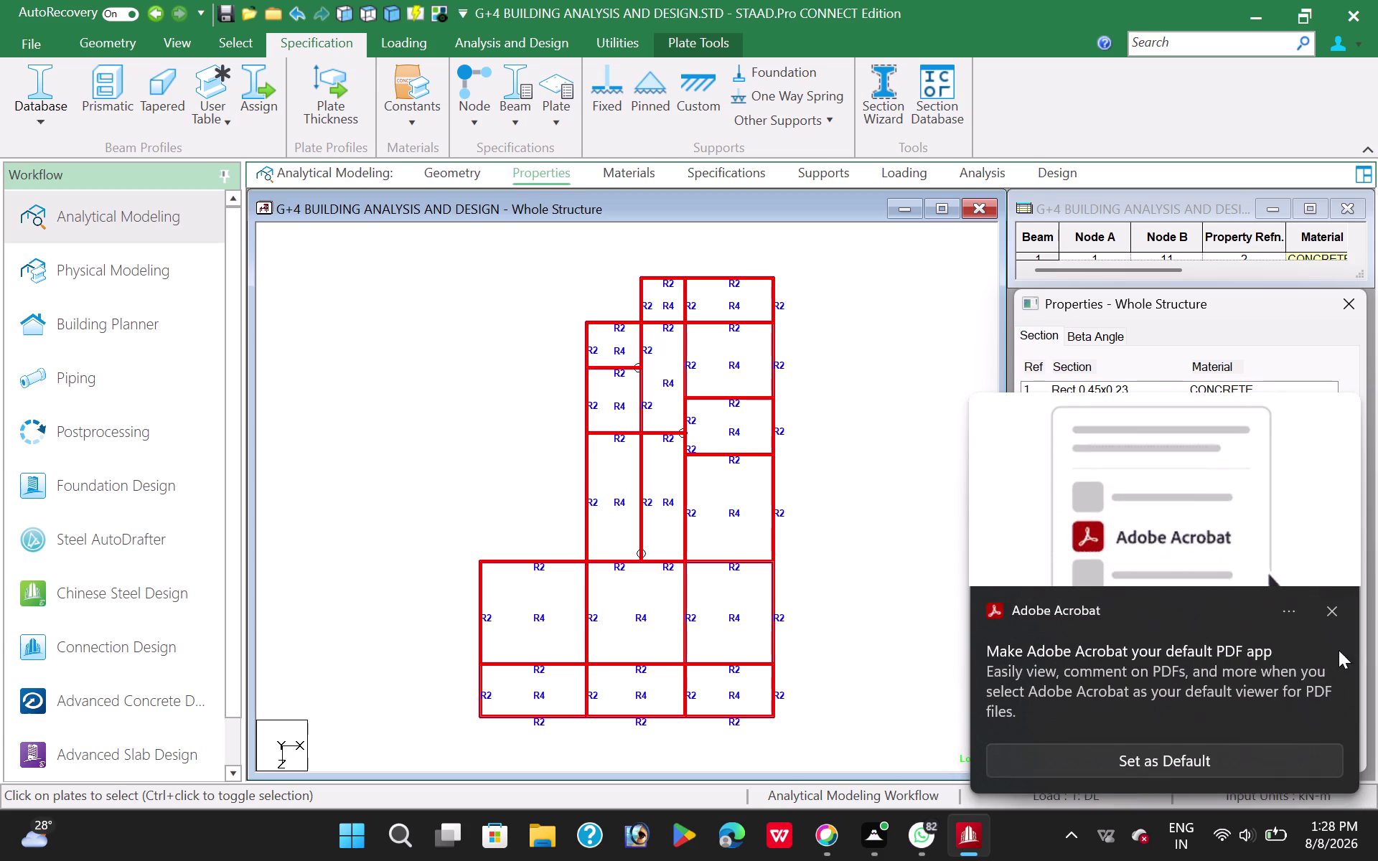
Assign the 0.15 concrete plate thickness to the selected plates 439 to 454.
click(1328, 613)
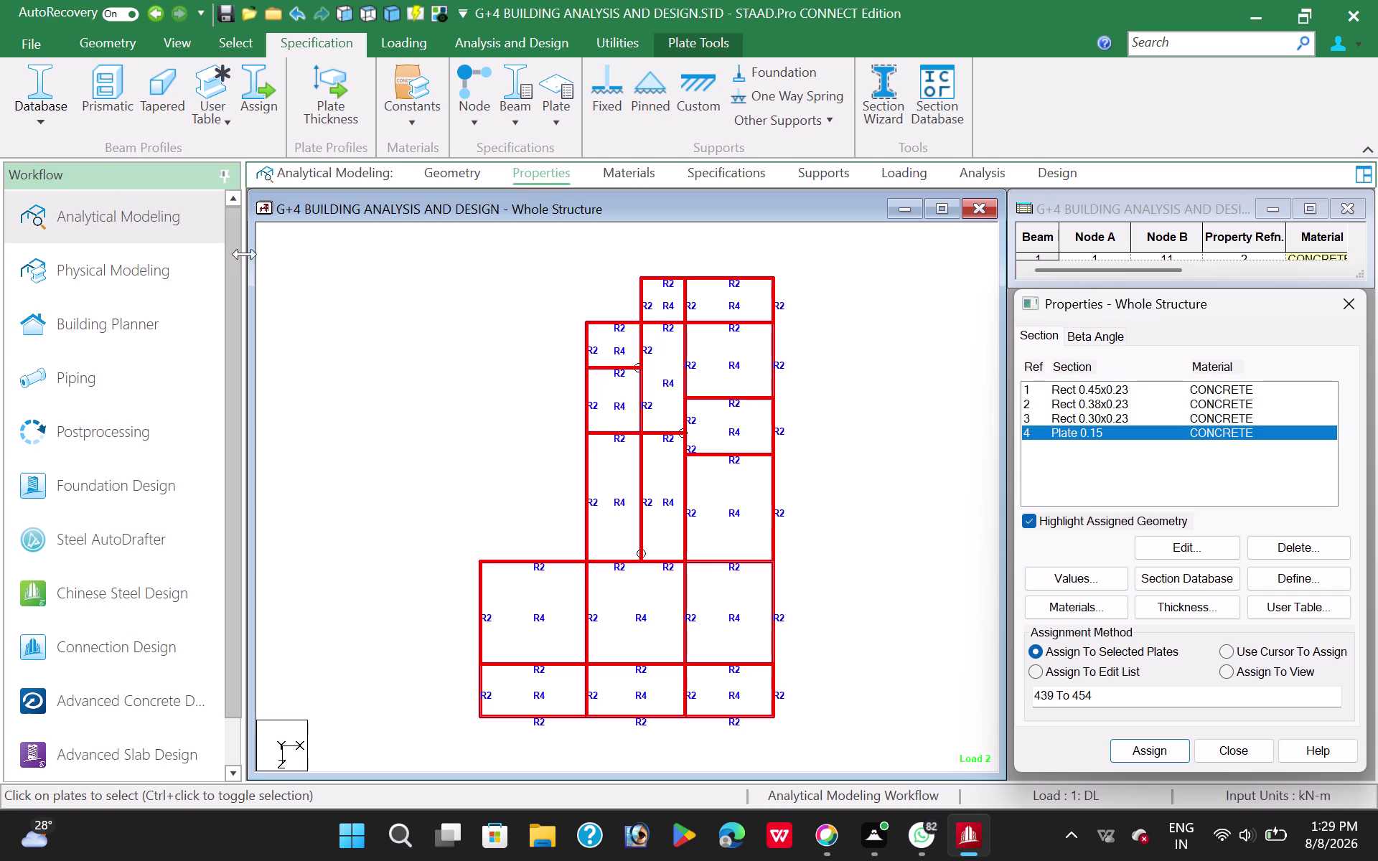
click(401, 279)
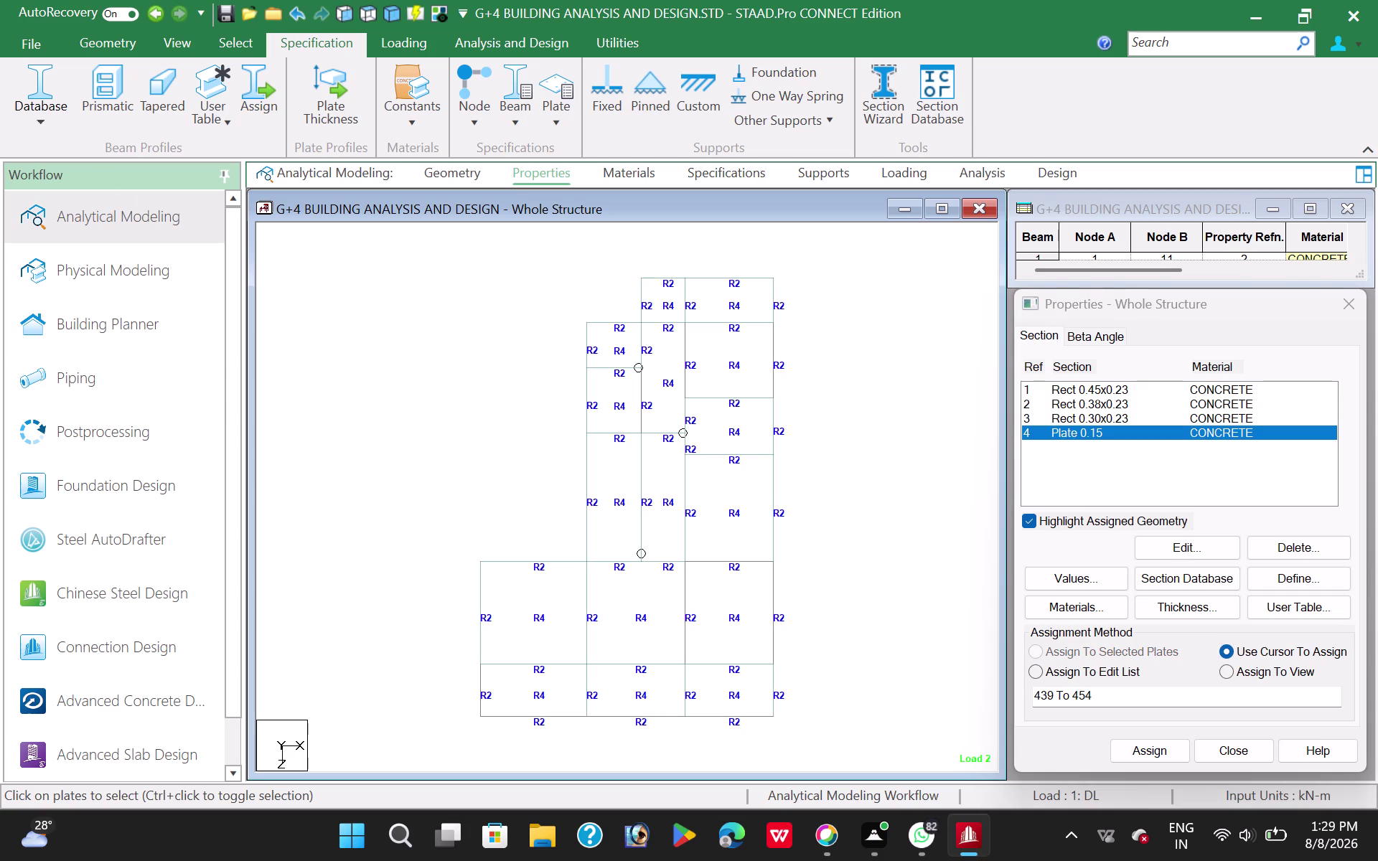
key(Escape)
drag(443, 330, 439, 337)
click(403, 343)
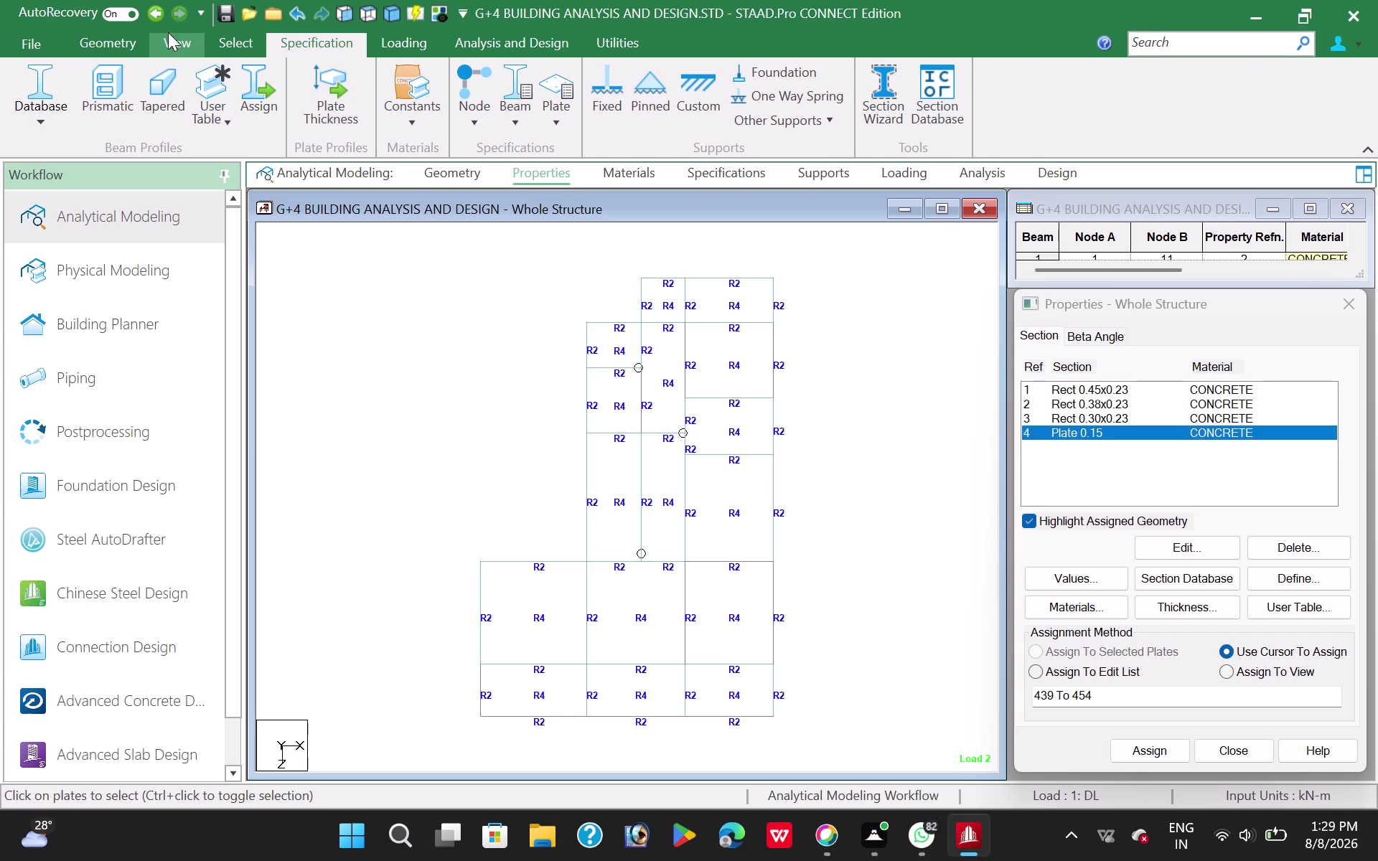
Show the structure in front and isometric views, then move to the Geometry page.
click(171, 35)
click(437, 104)
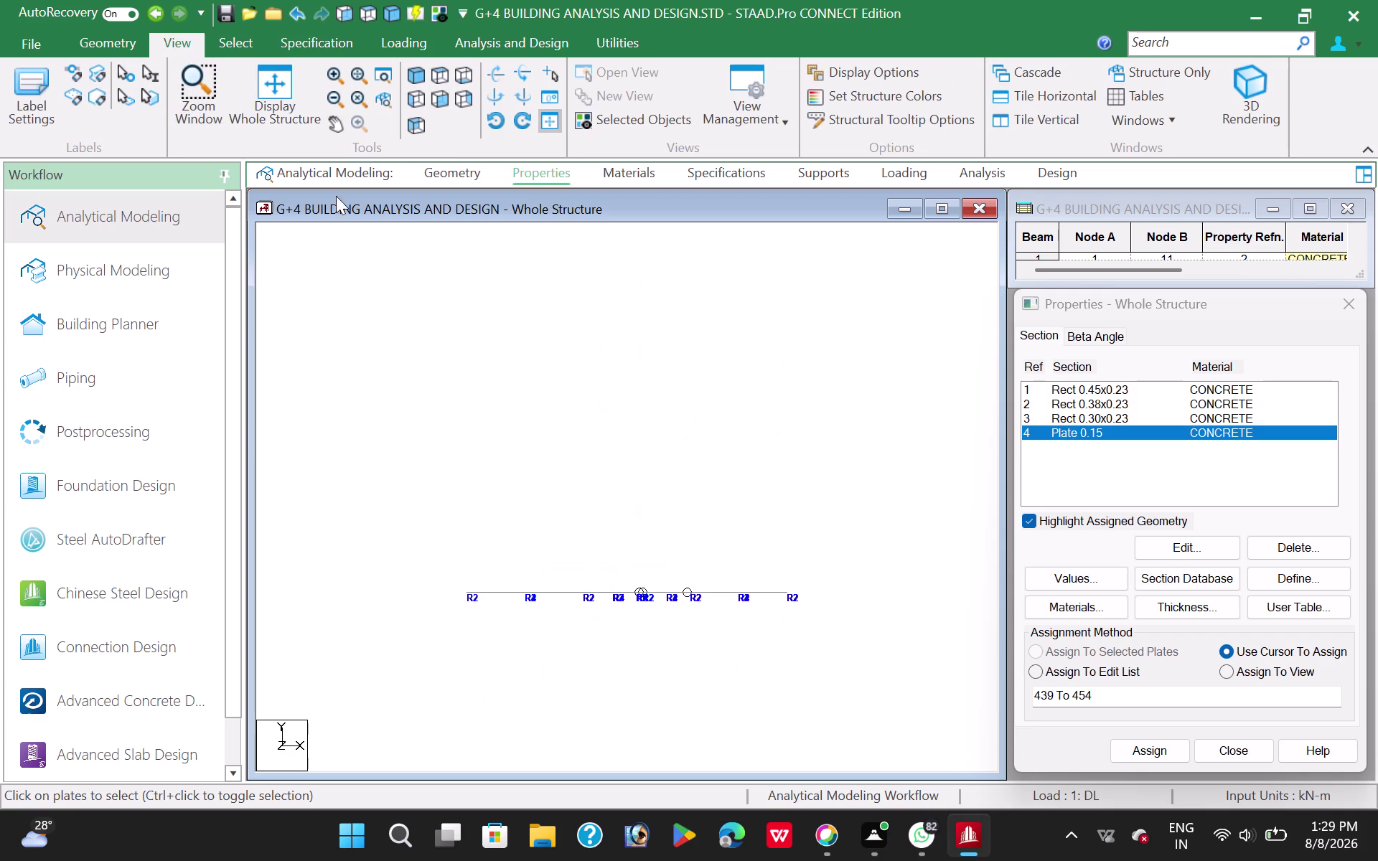
click(285, 78)
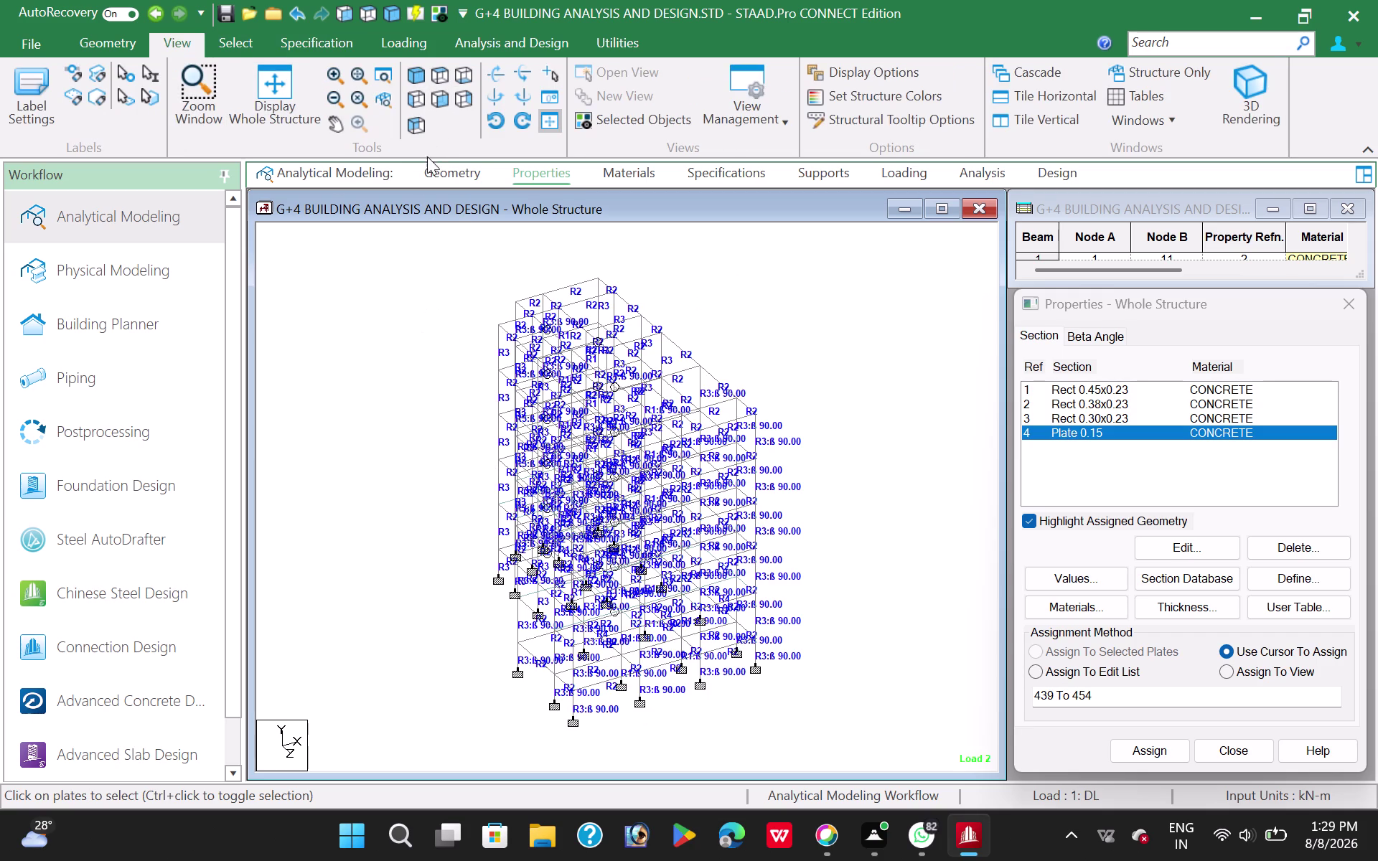
click(446, 173)
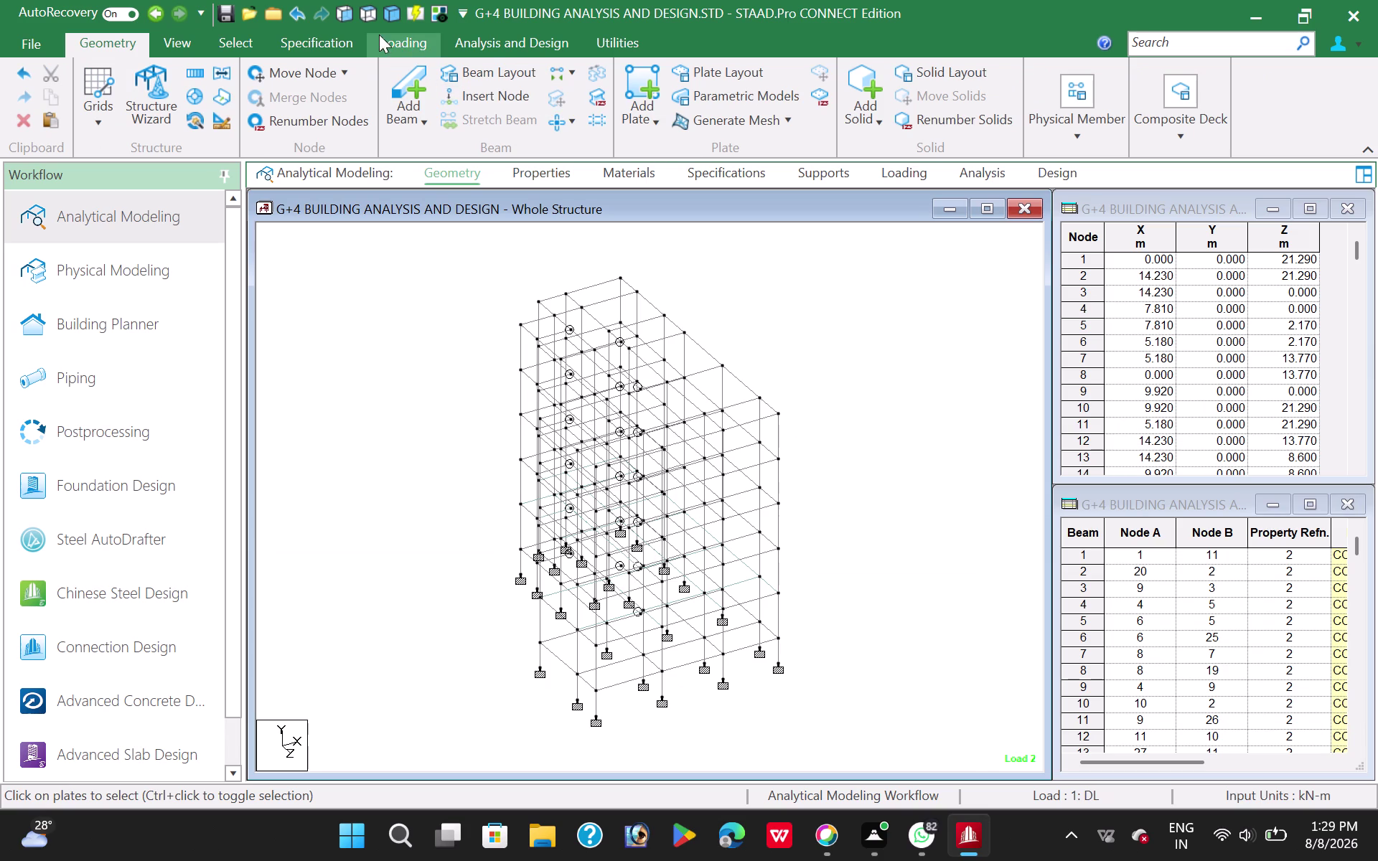
Select one floor's beams in front elevation and view only them from the top.
click(343, 14)
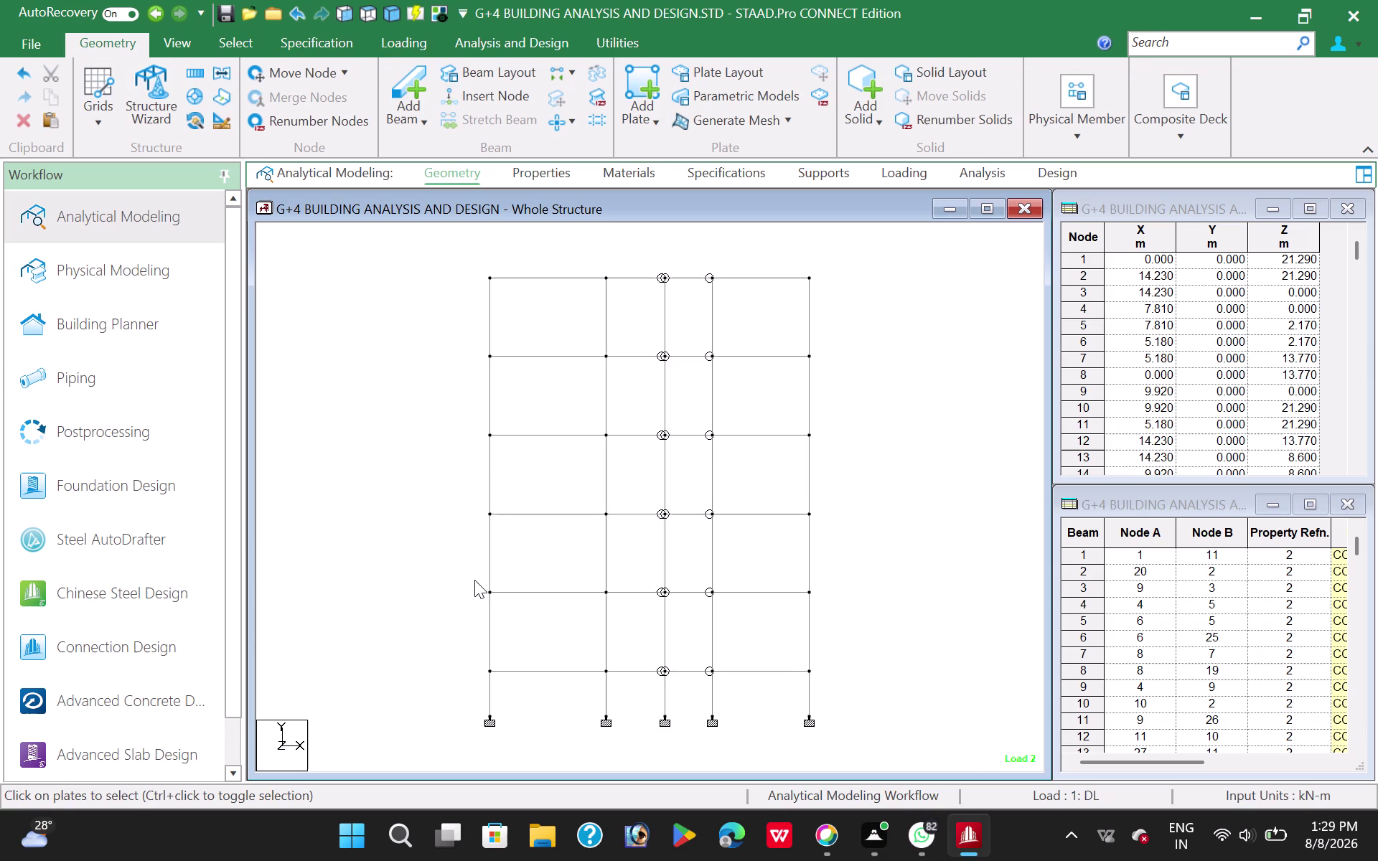
drag(466, 504, 850, 535)
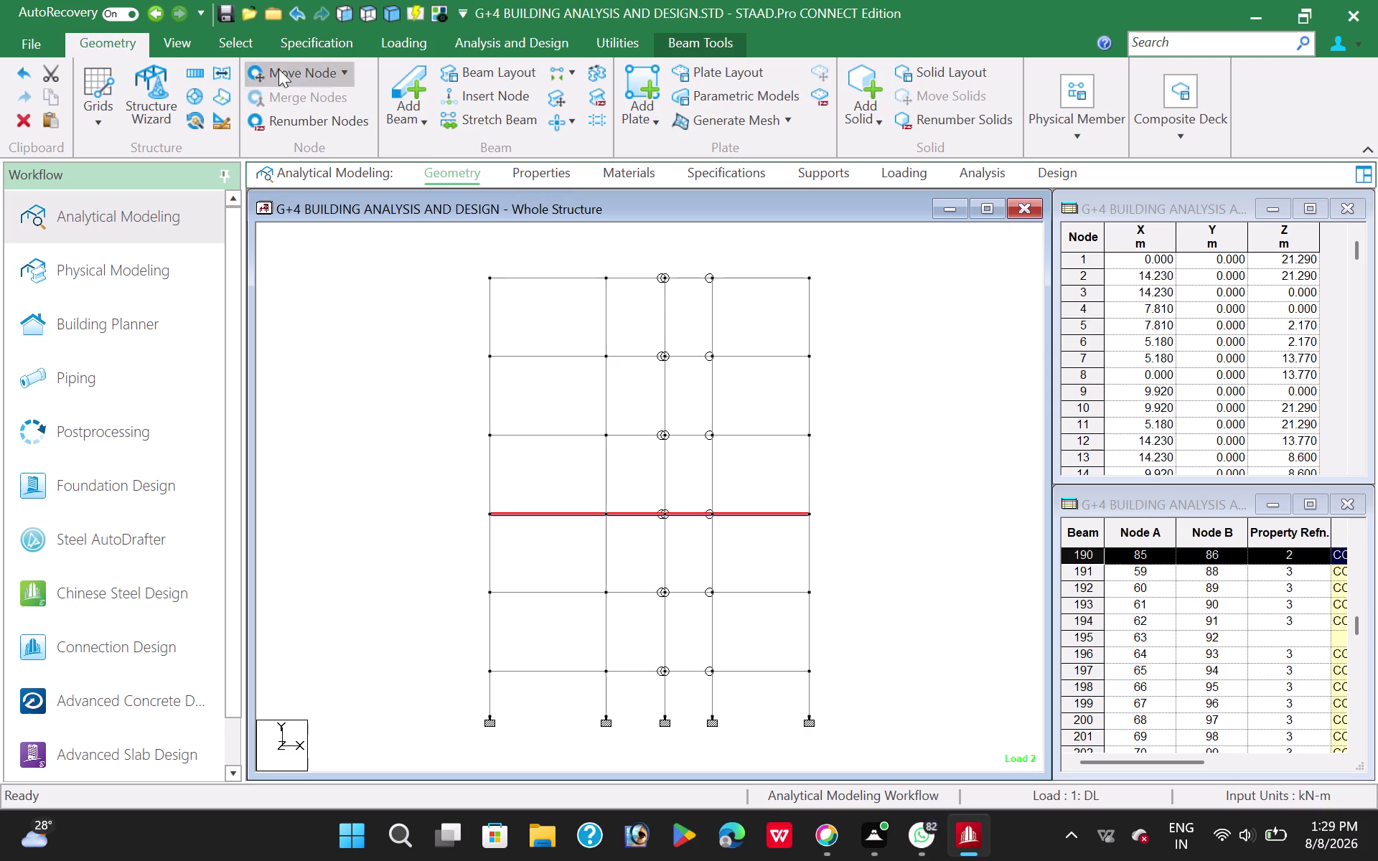
click(187, 42)
click(640, 118)
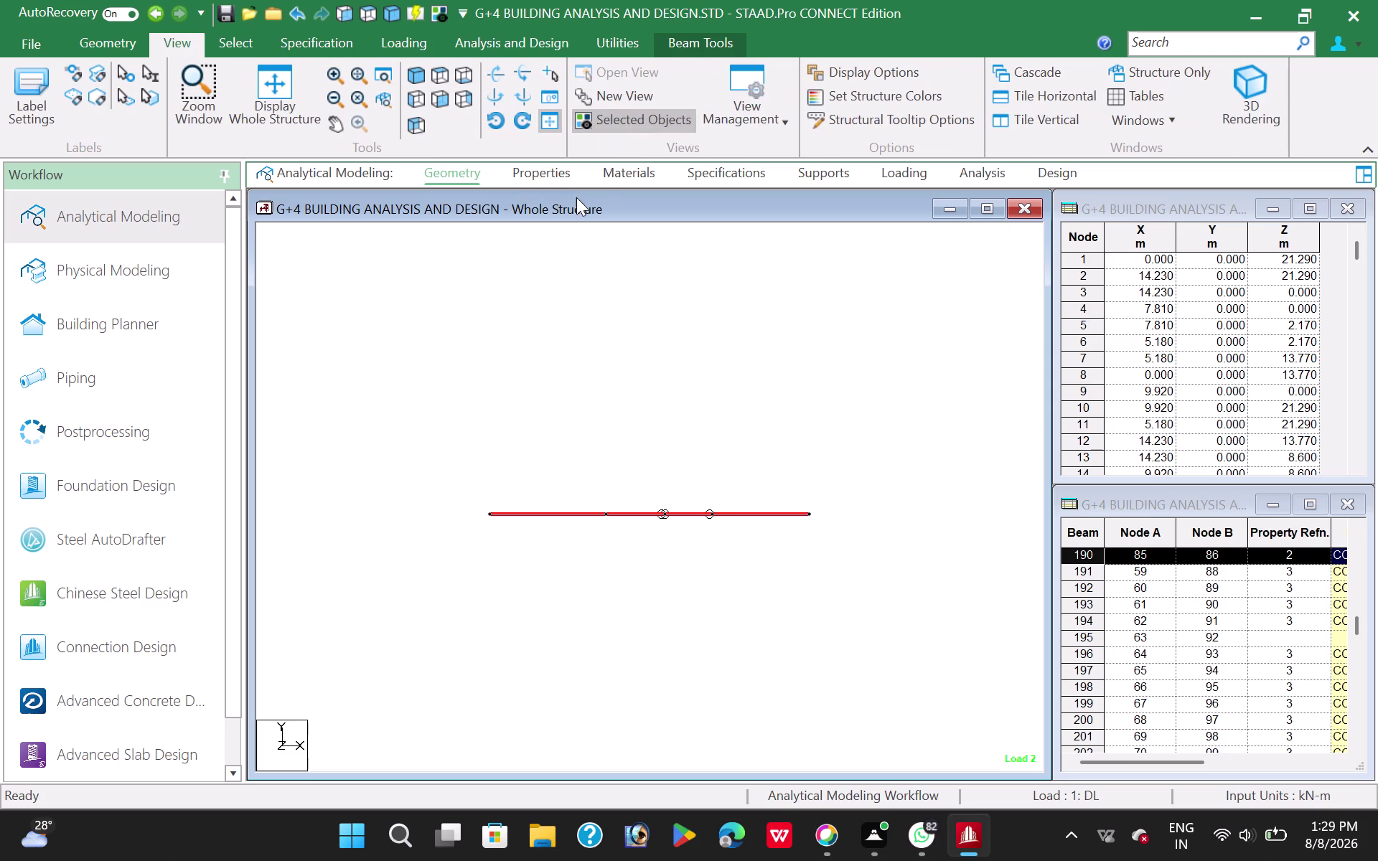
click(436, 71)
click(411, 380)
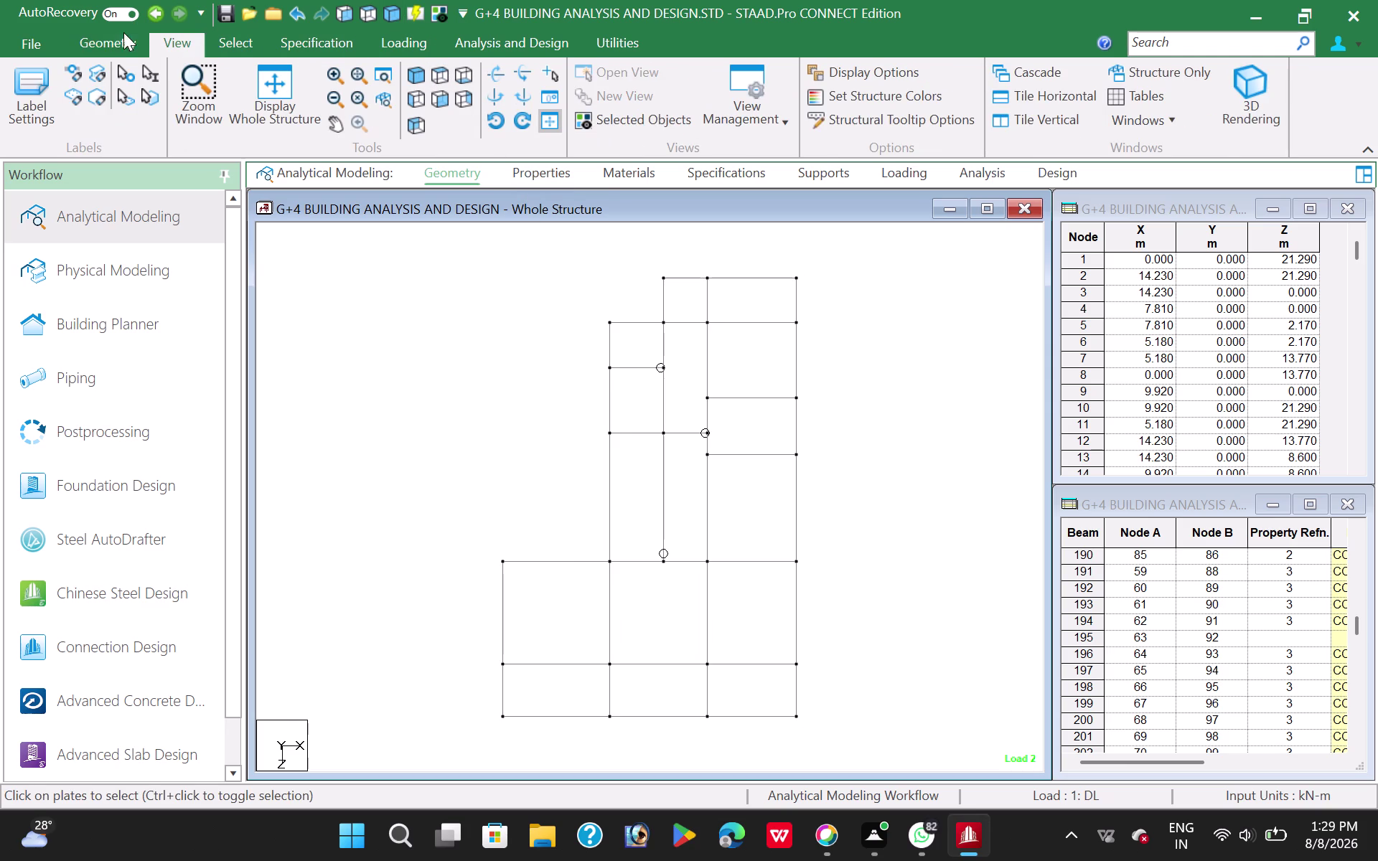
click(103, 36)
click(654, 73)
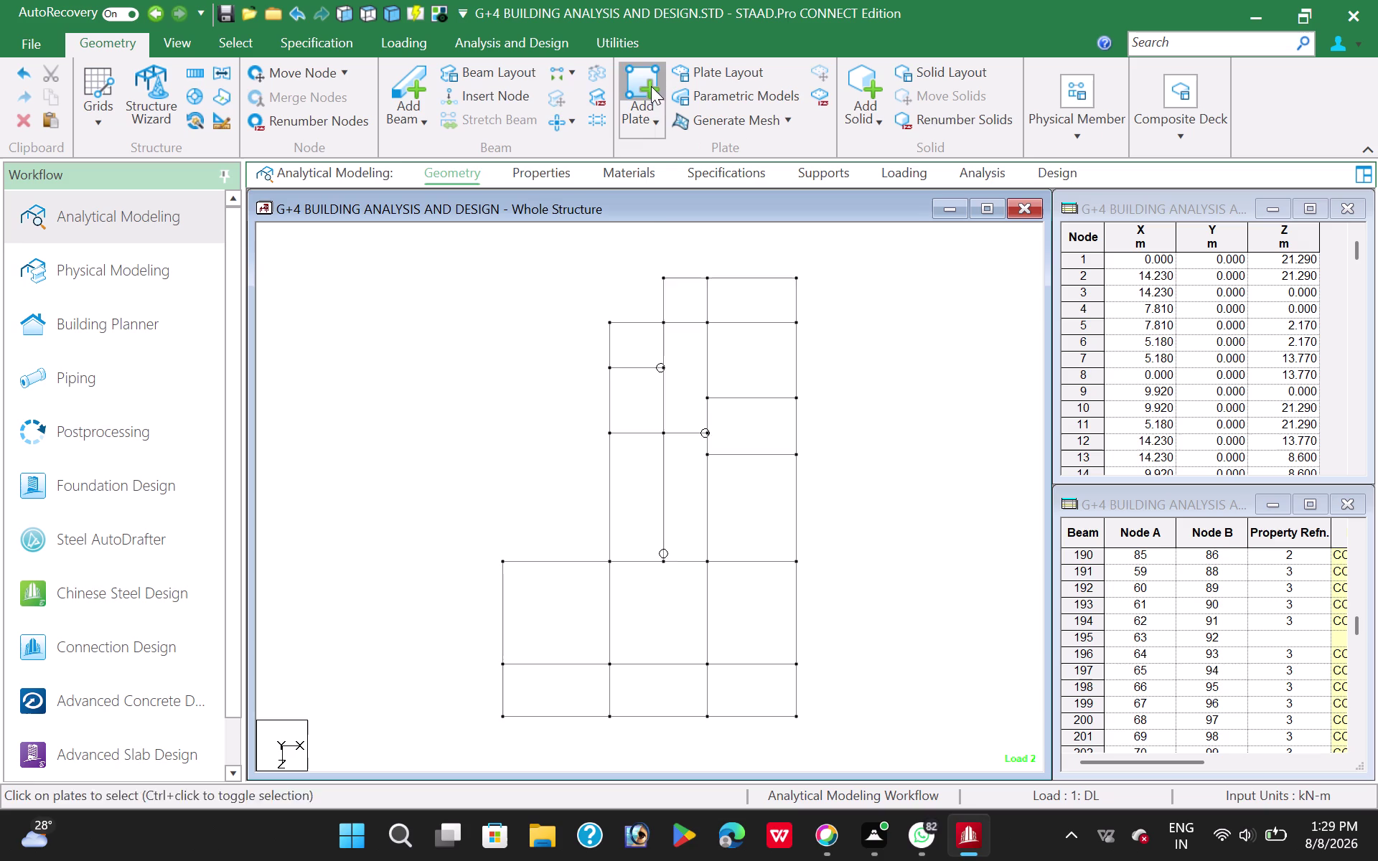
Add slab plates across the three bottom-row bays of the floor plan.
click(609, 716)
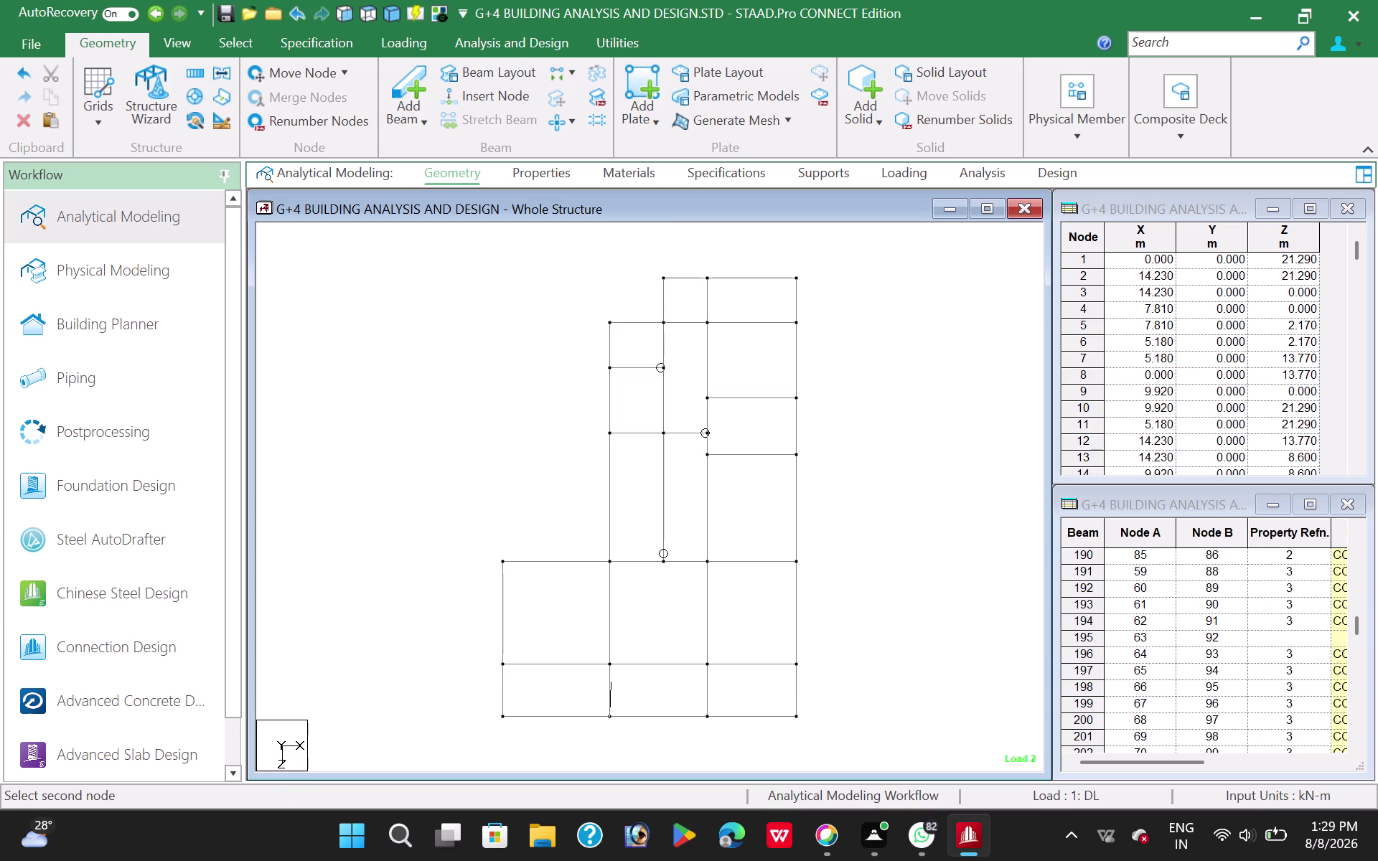
click(611, 663)
click(502, 664)
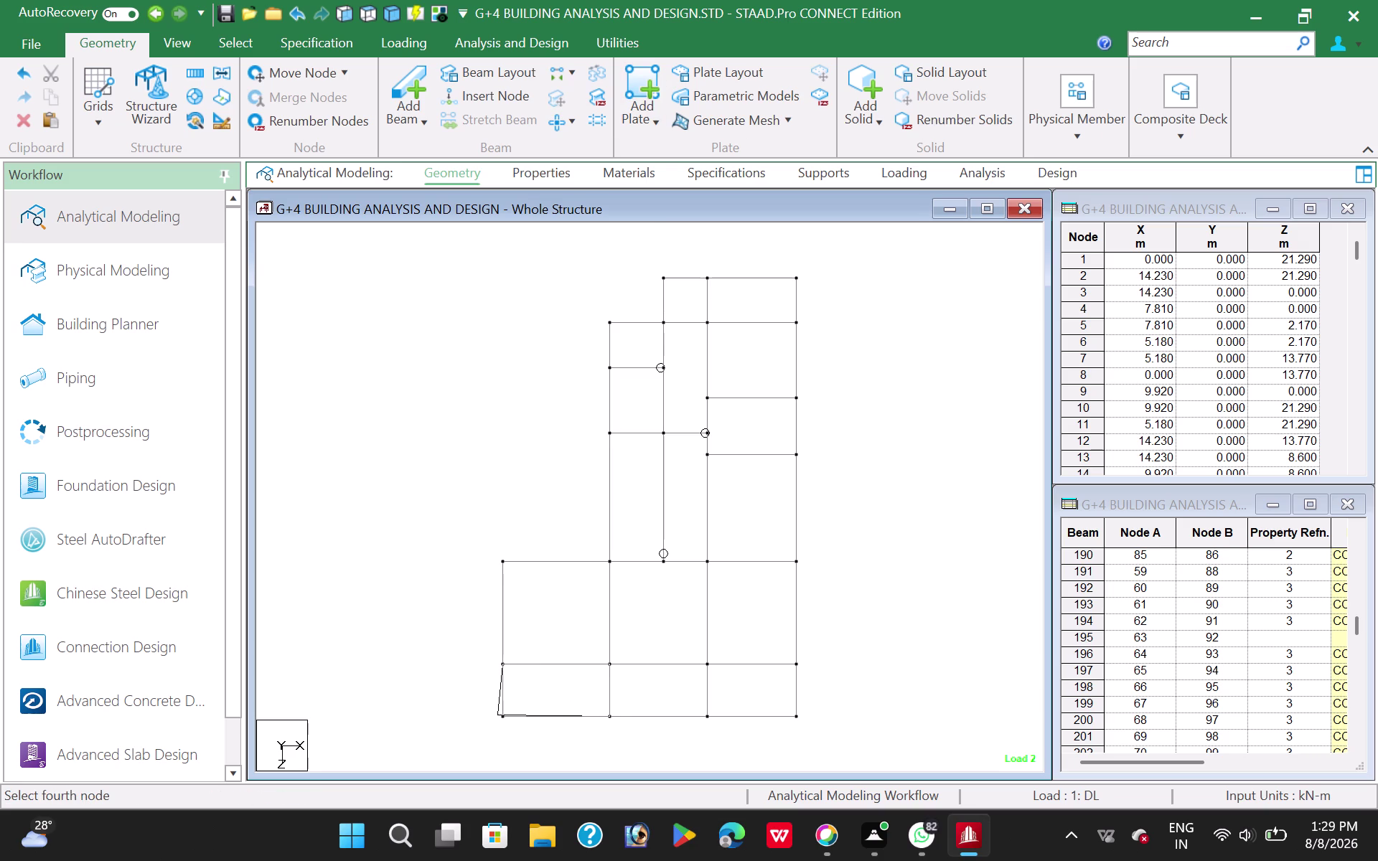
click(502, 718)
click(707, 717)
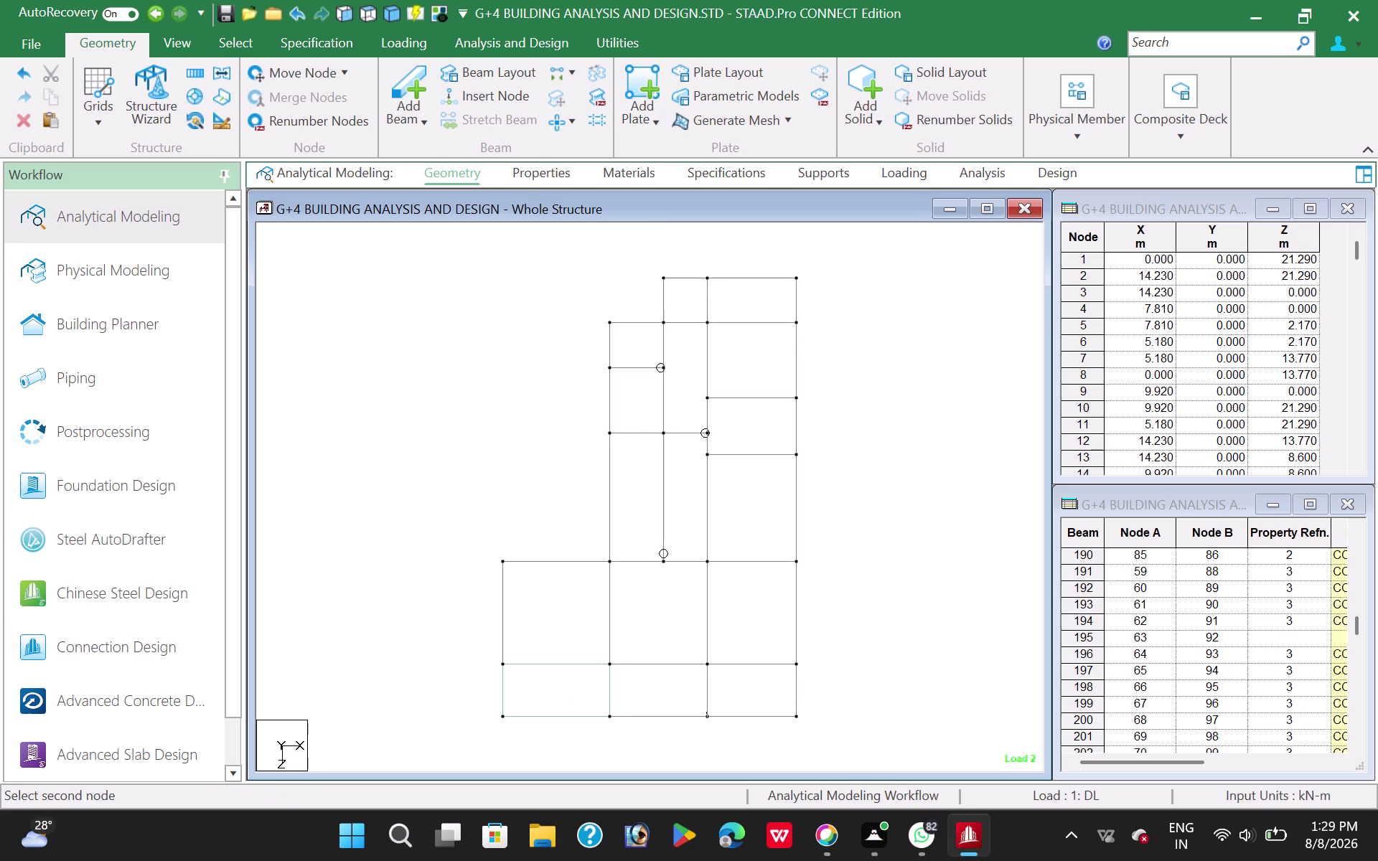
click(708, 664)
click(611, 664)
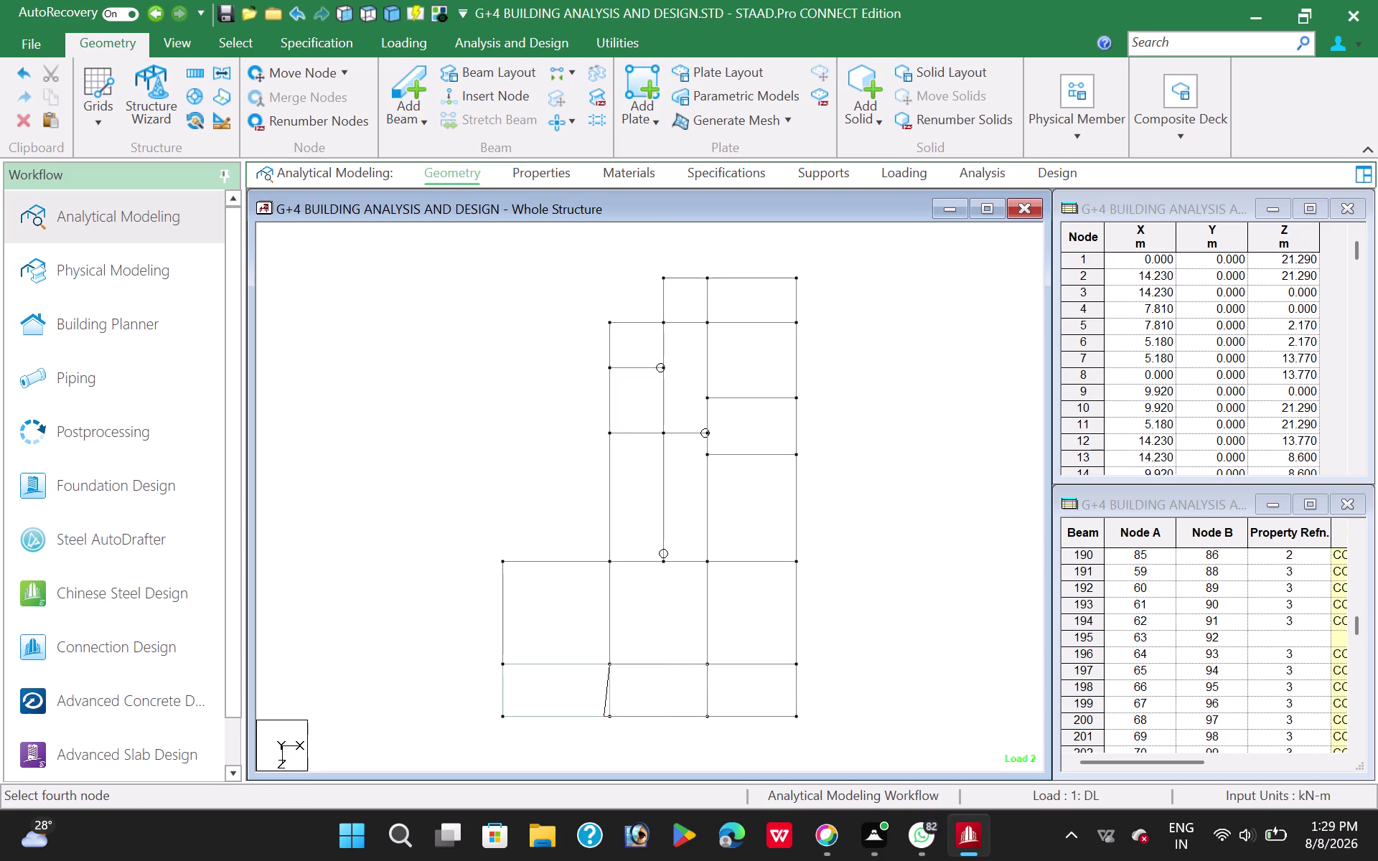
click(612, 717)
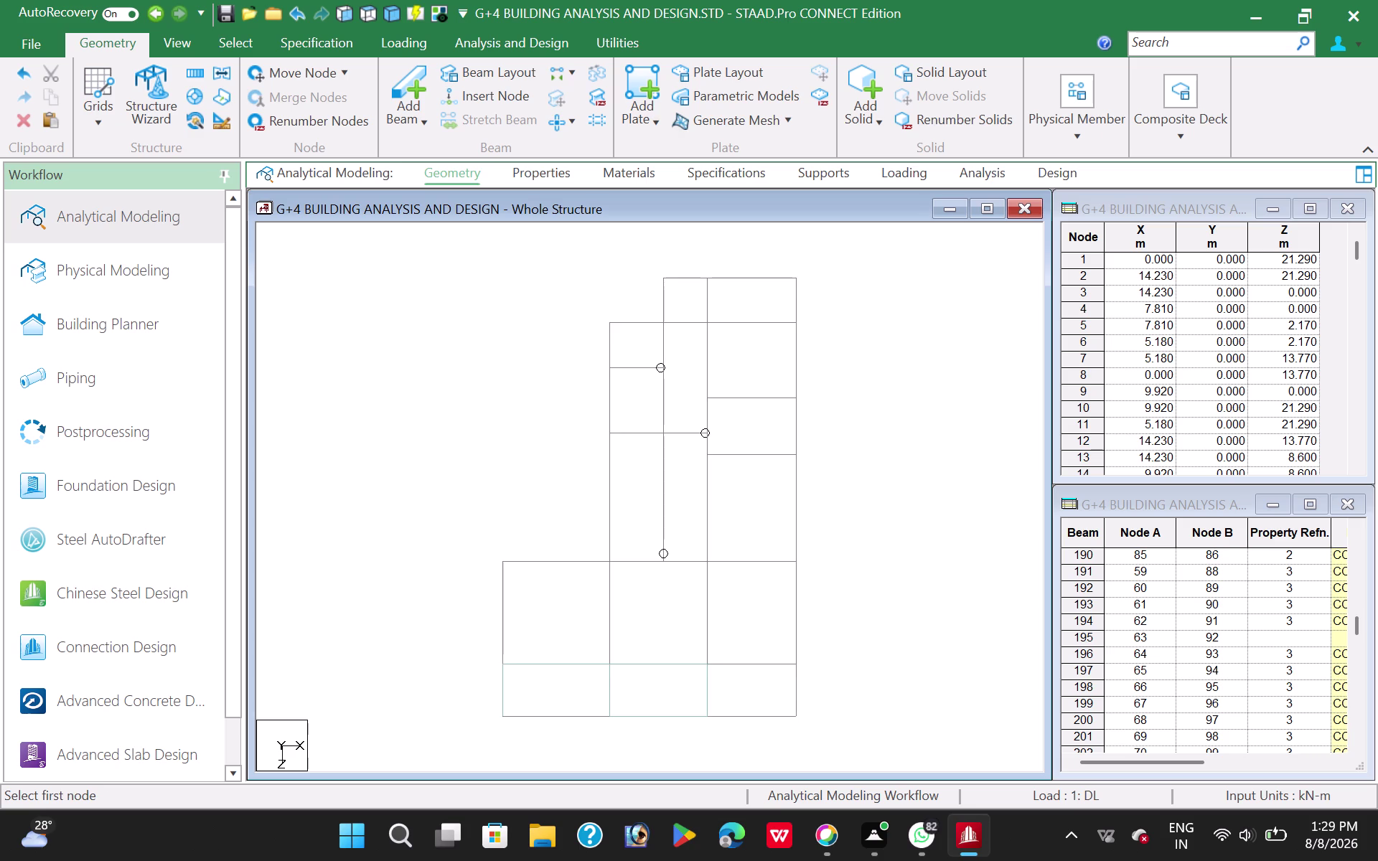
click(789, 716)
click(796, 717)
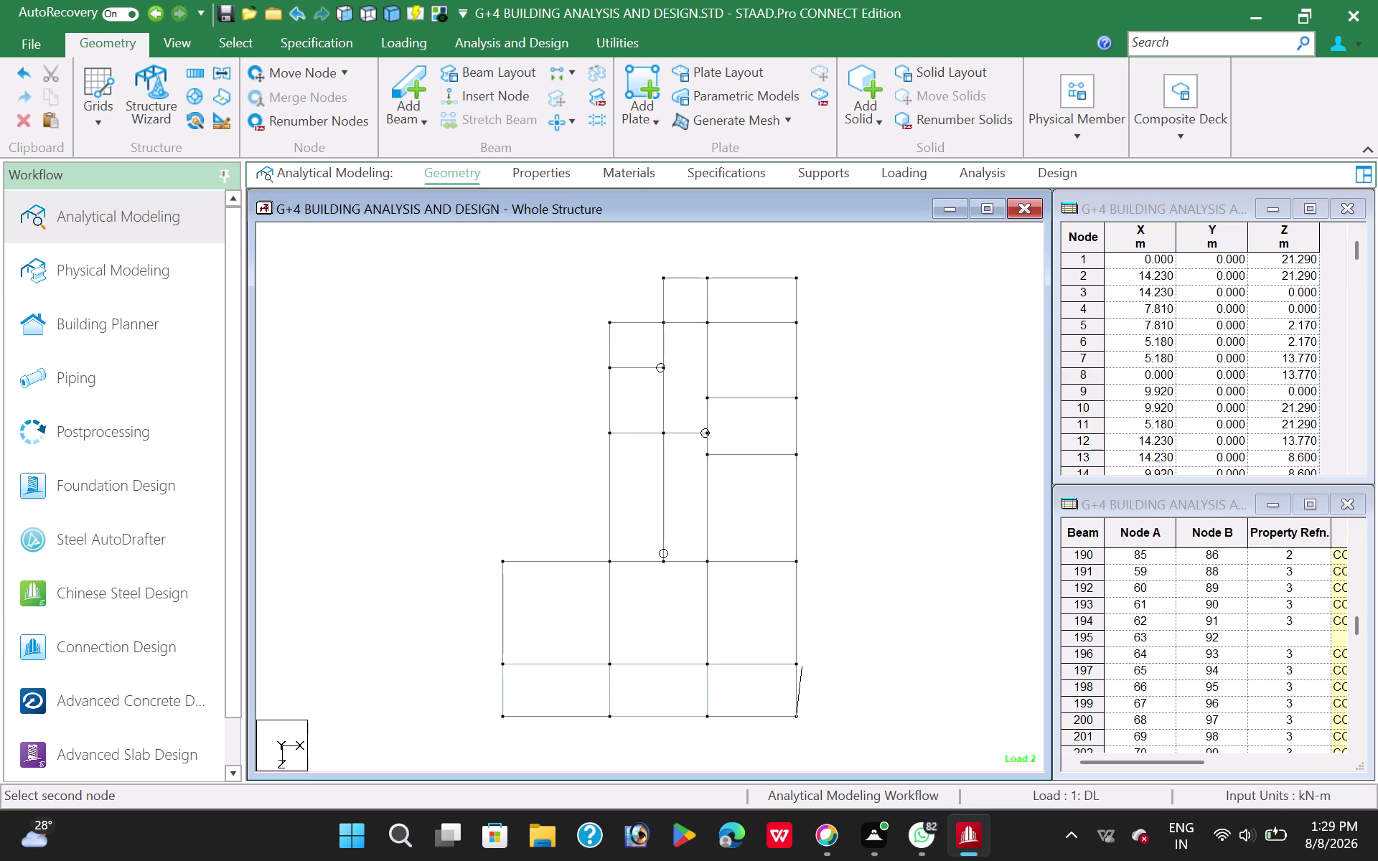
click(796, 666)
click(706, 666)
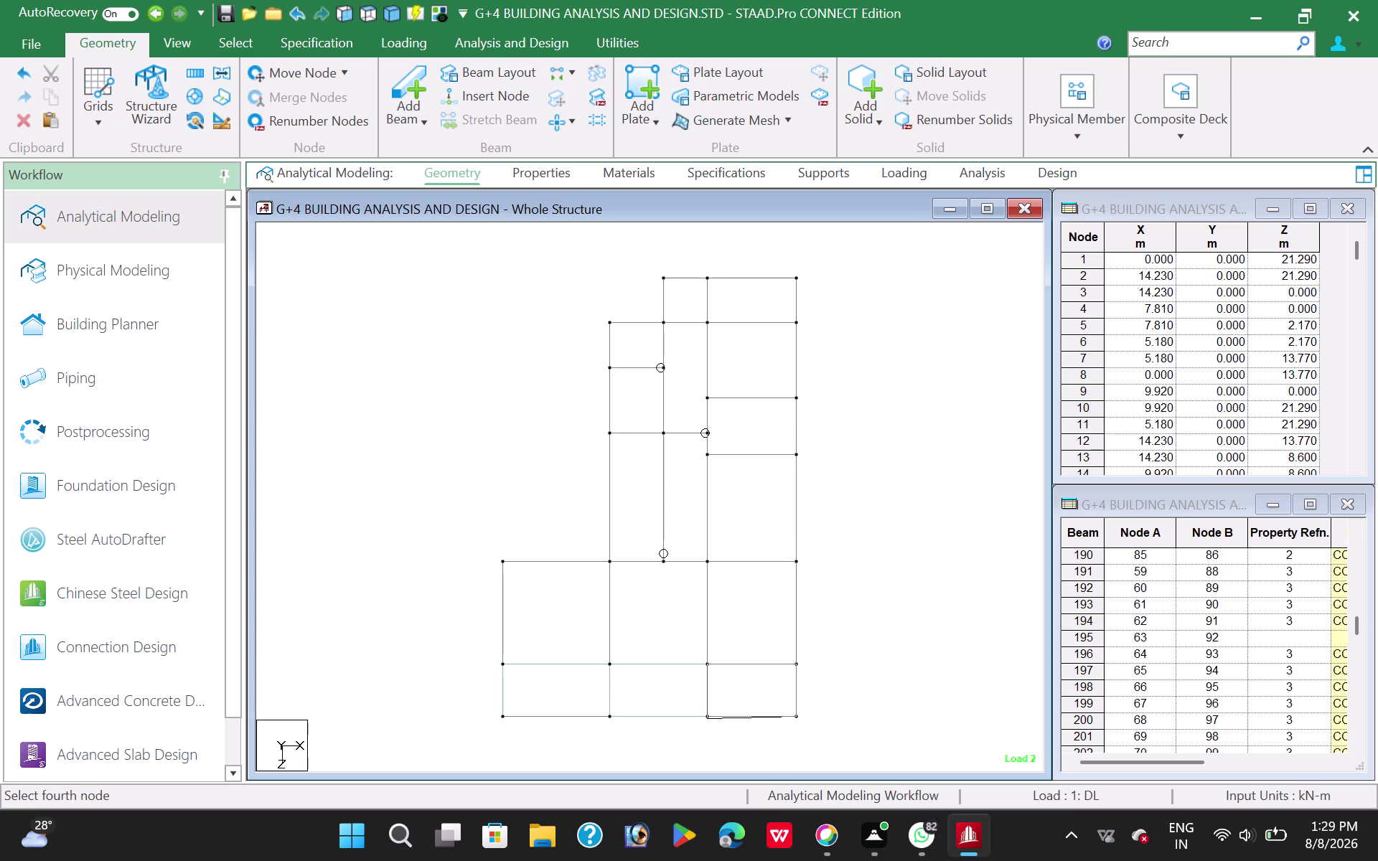
click(707, 720)
Add plates in the right, middle and left bays of the second row.
click(796, 664)
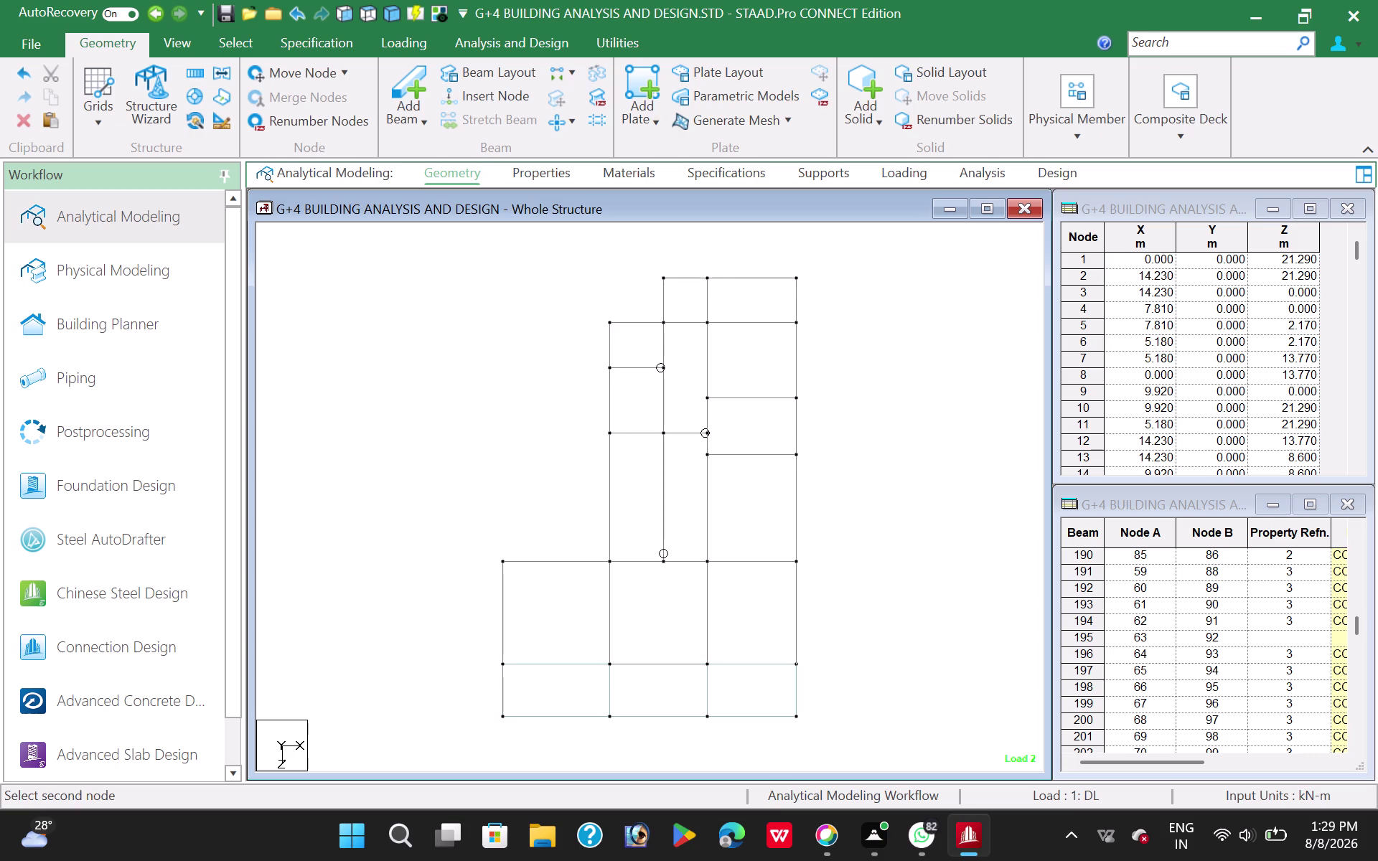
click(796, 557)
click(706, 562)
click(708, 664)
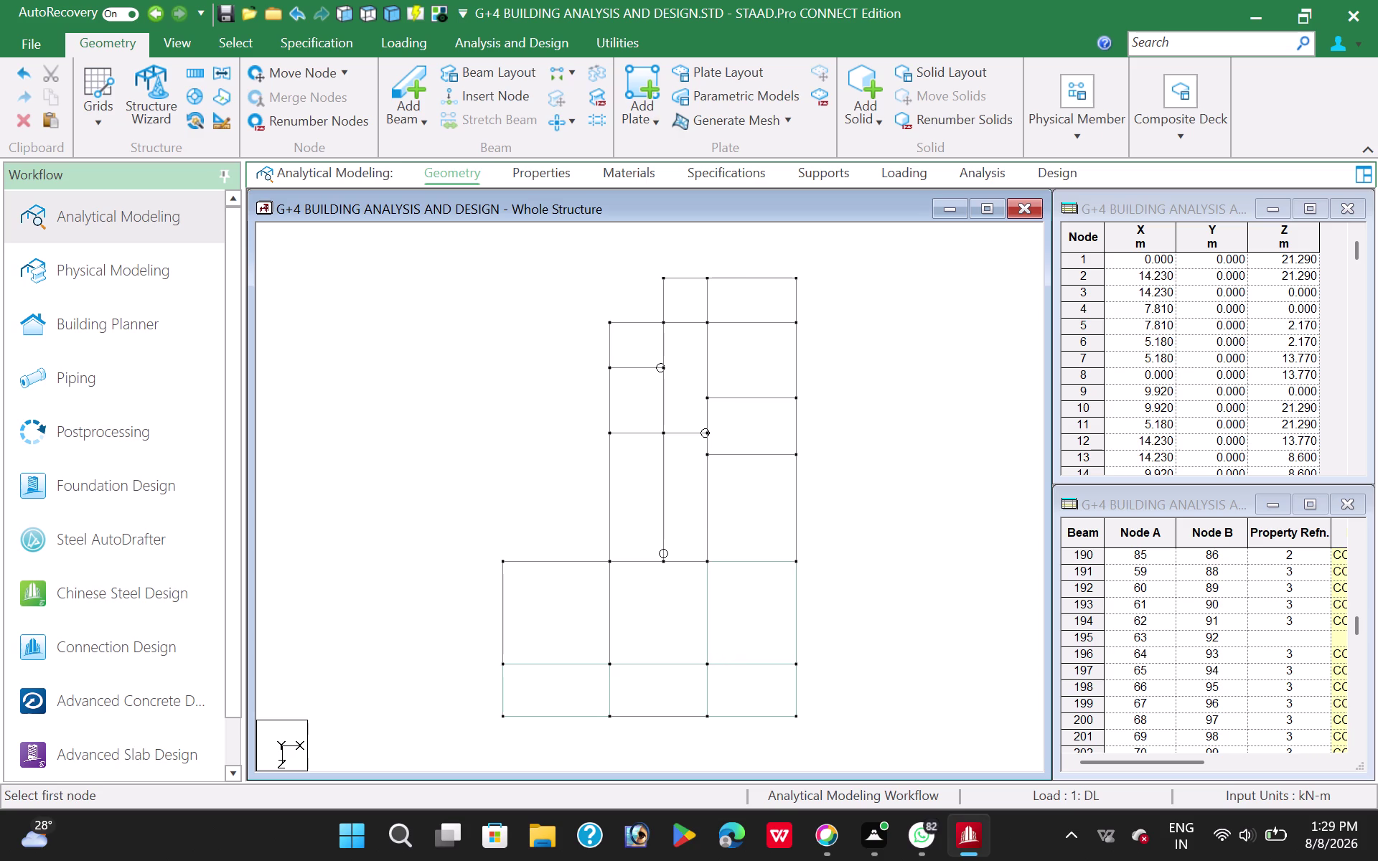
click(703, 562)
click(609, 563)
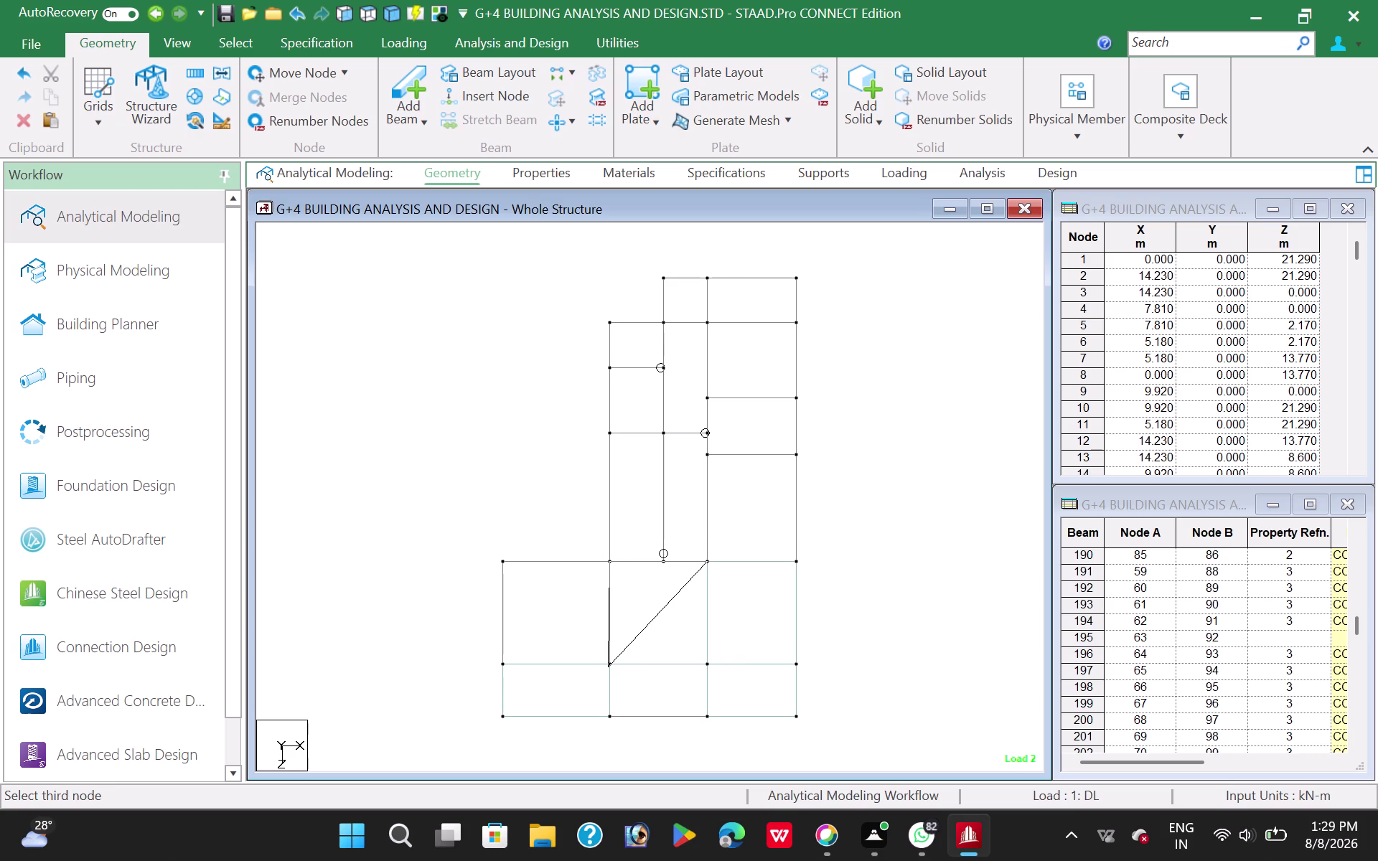
click(608, 664)
click(705, 663)
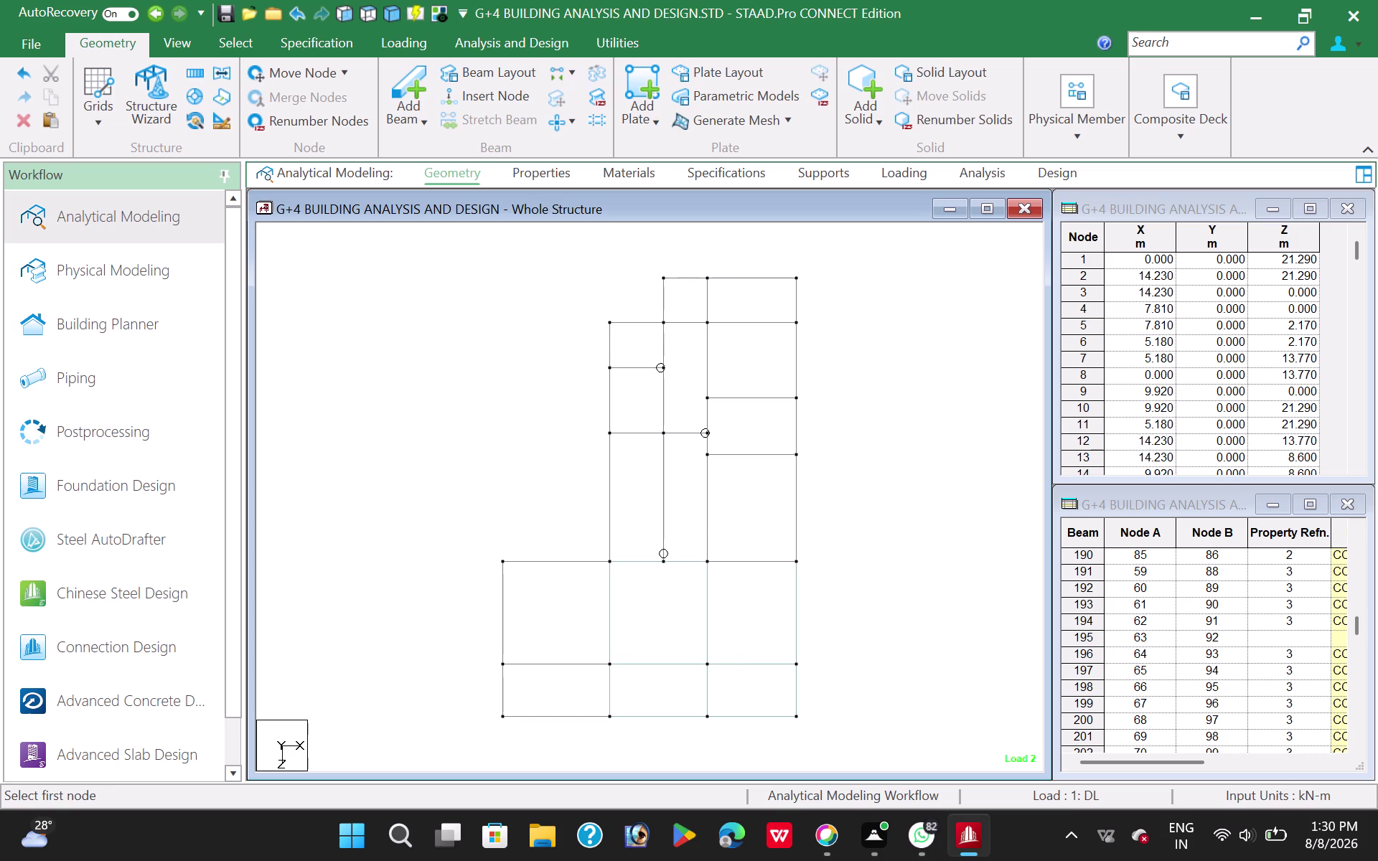
click(610, 560)
click(500, 558)
click(502, 664)
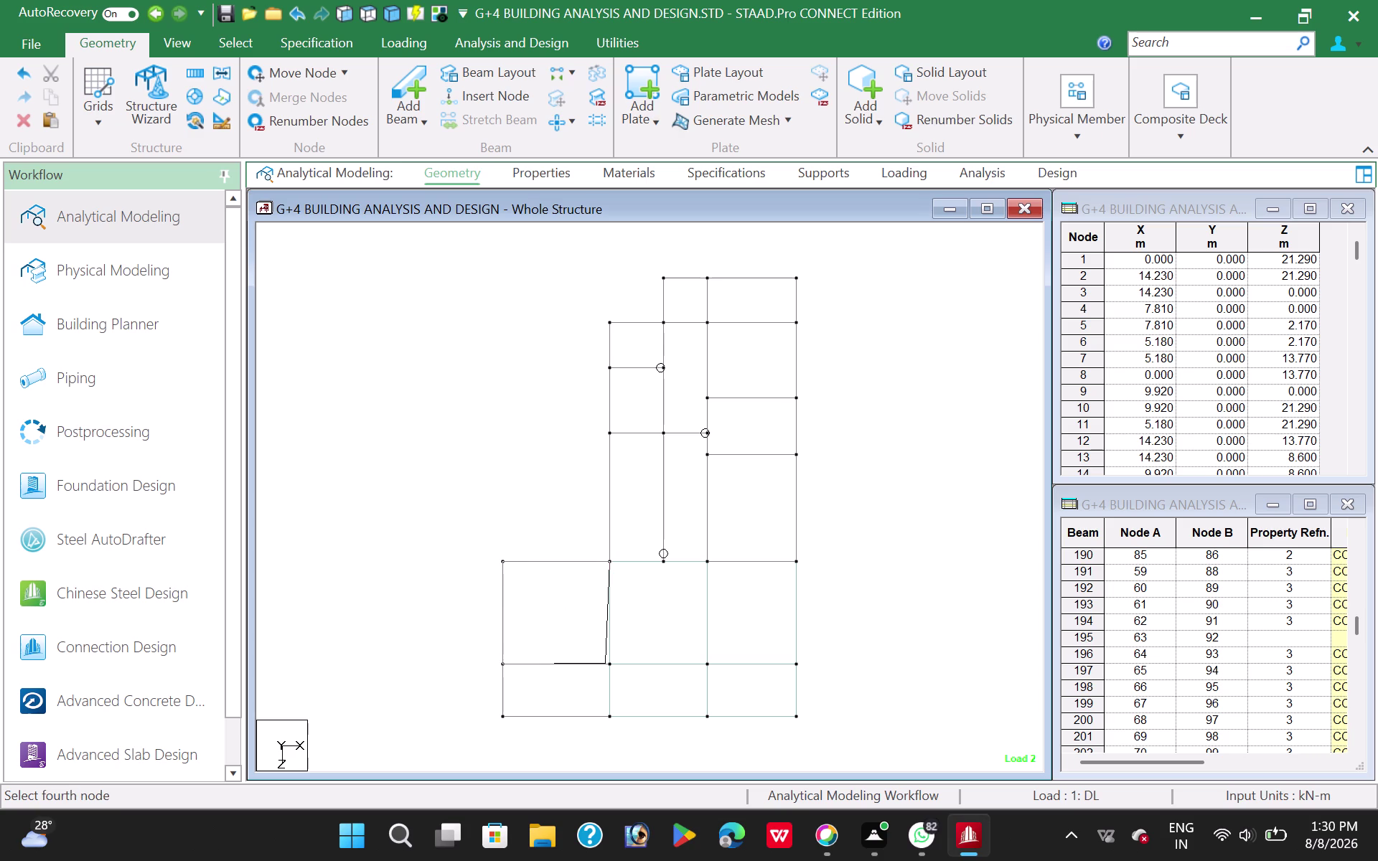
click(609, 664)
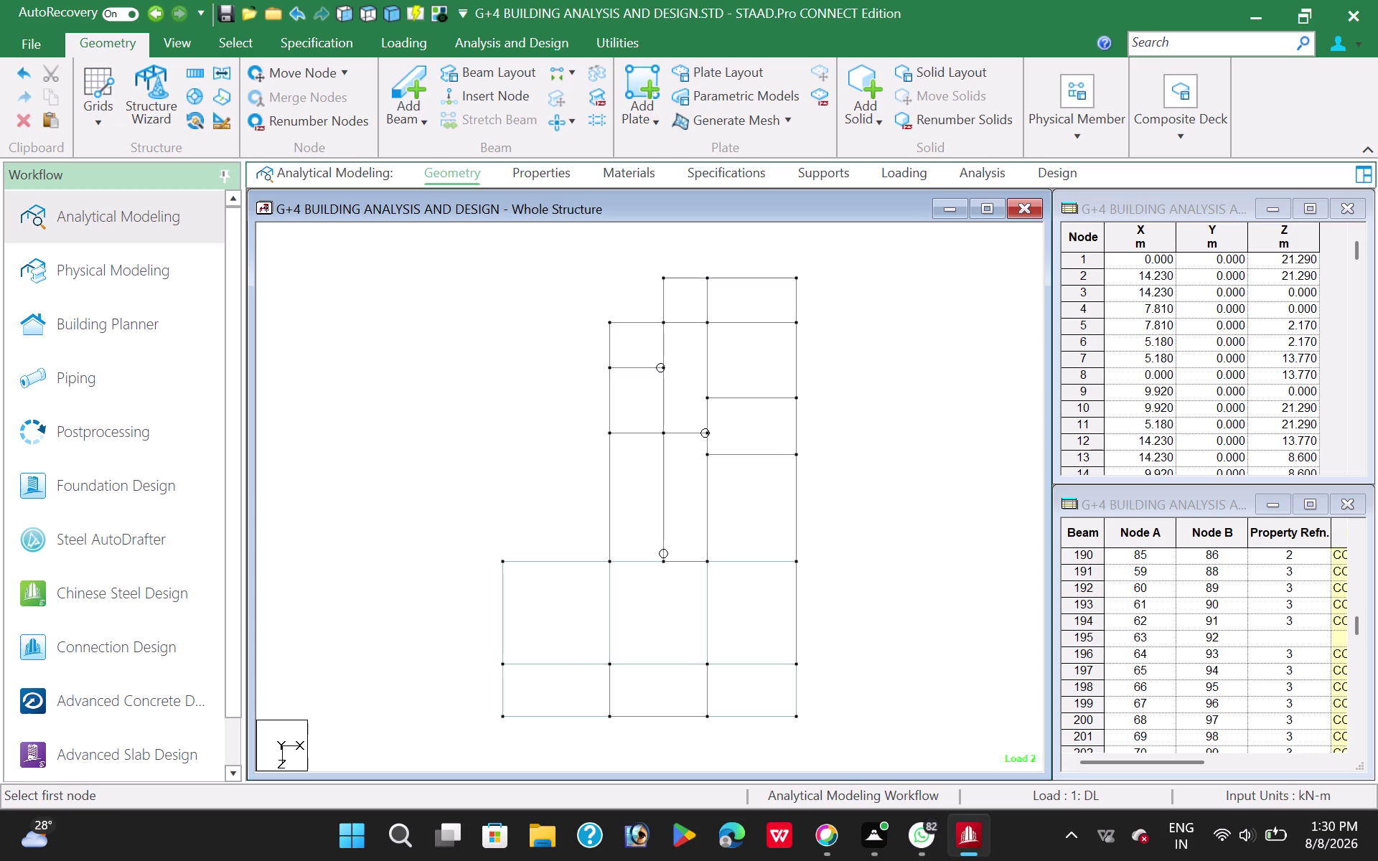
Add plates in the central narrow bay, the next central bay and the right-side bay.
click(664, 563)
click(664, 432)
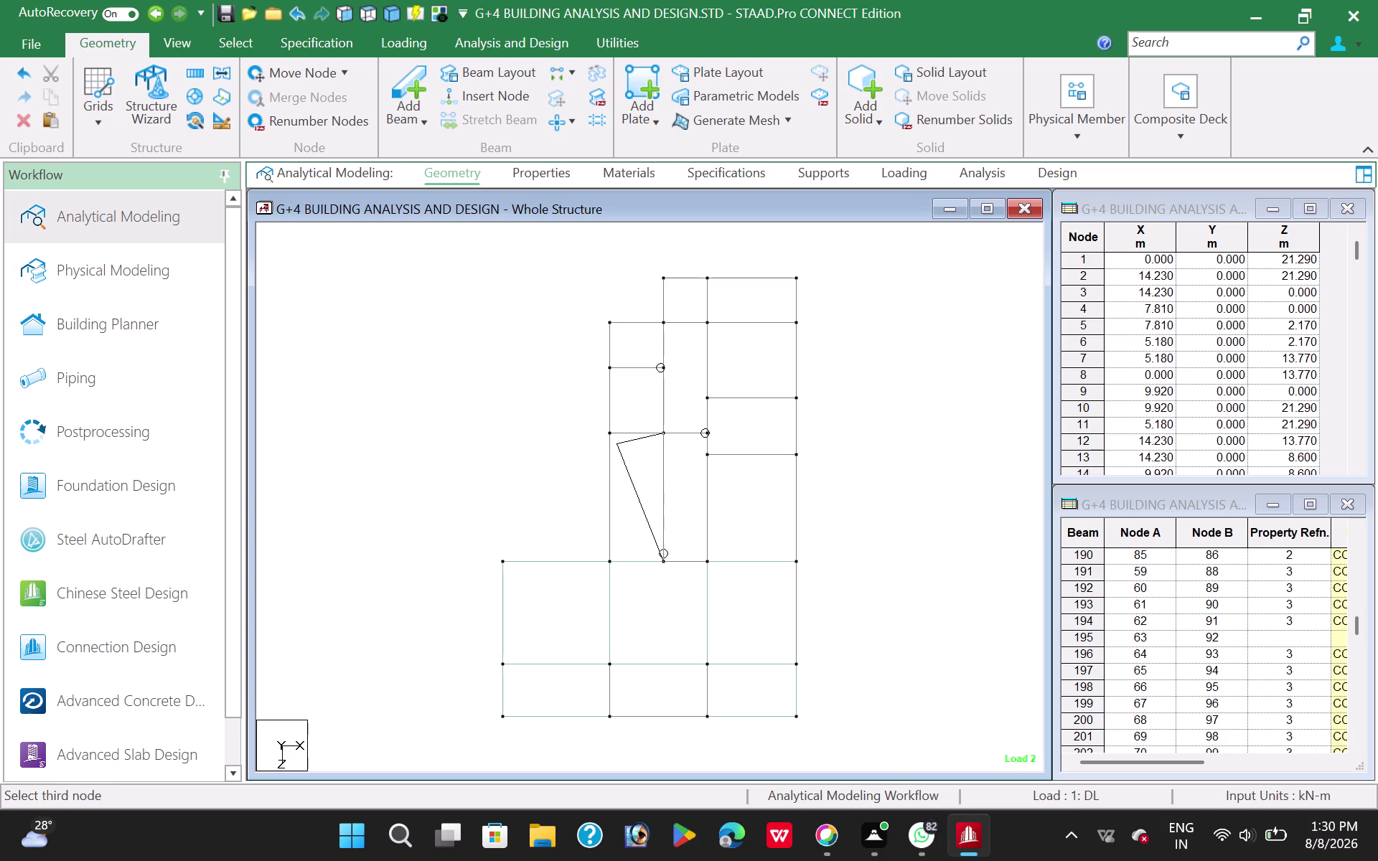
click(607, 433)
click(608, 562)
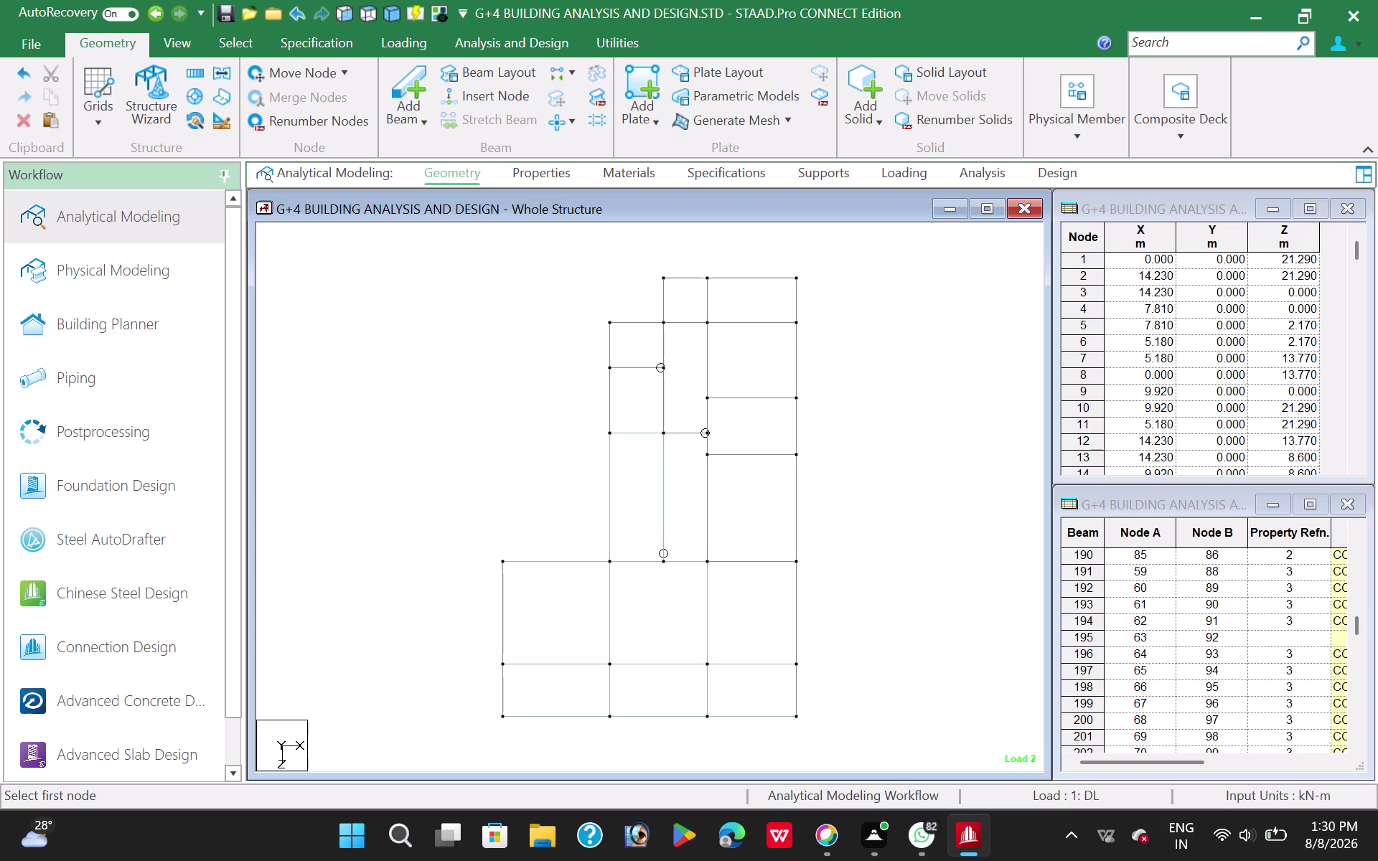
click(708, 563)
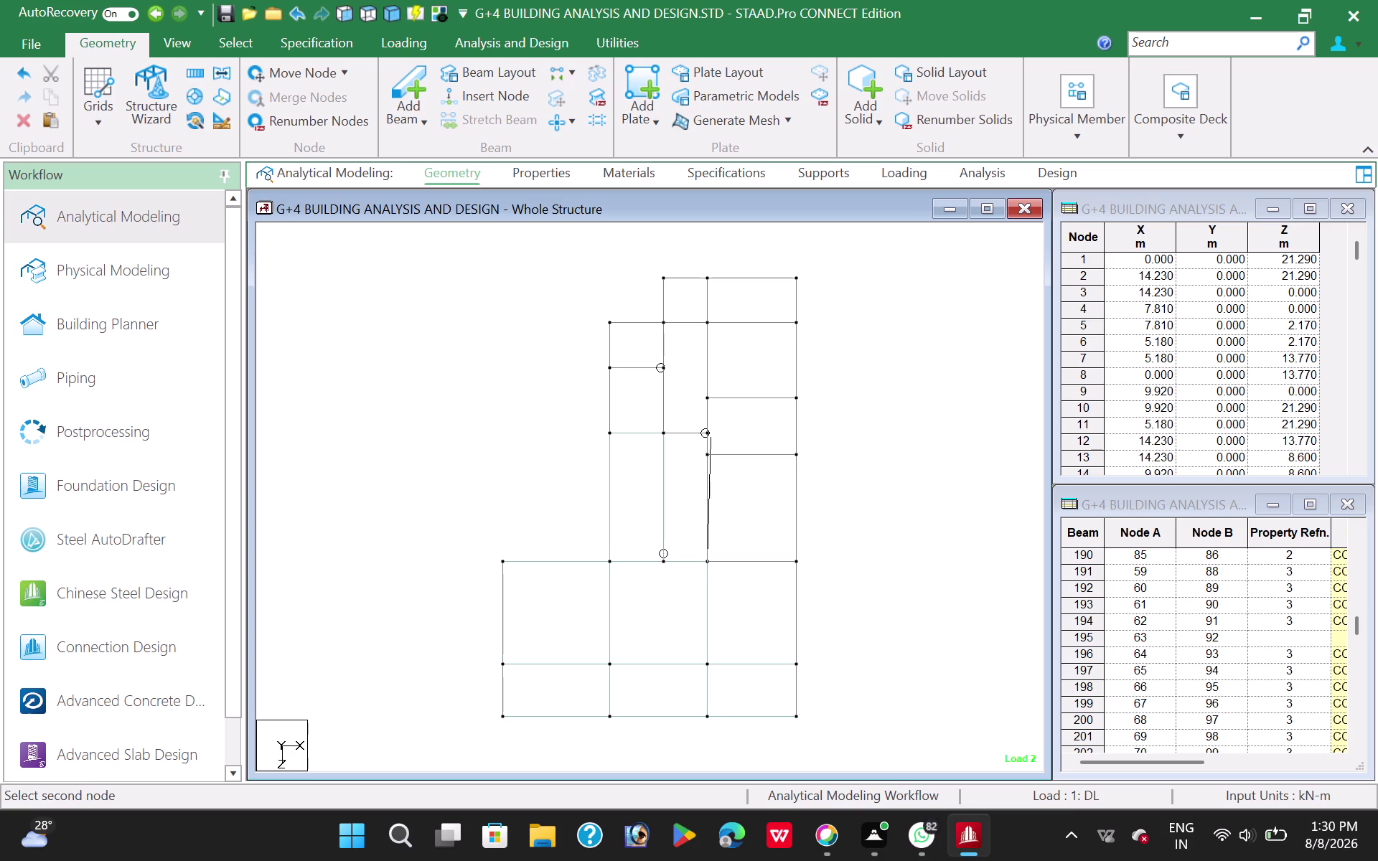
click(709, 435)
click(663, 431)
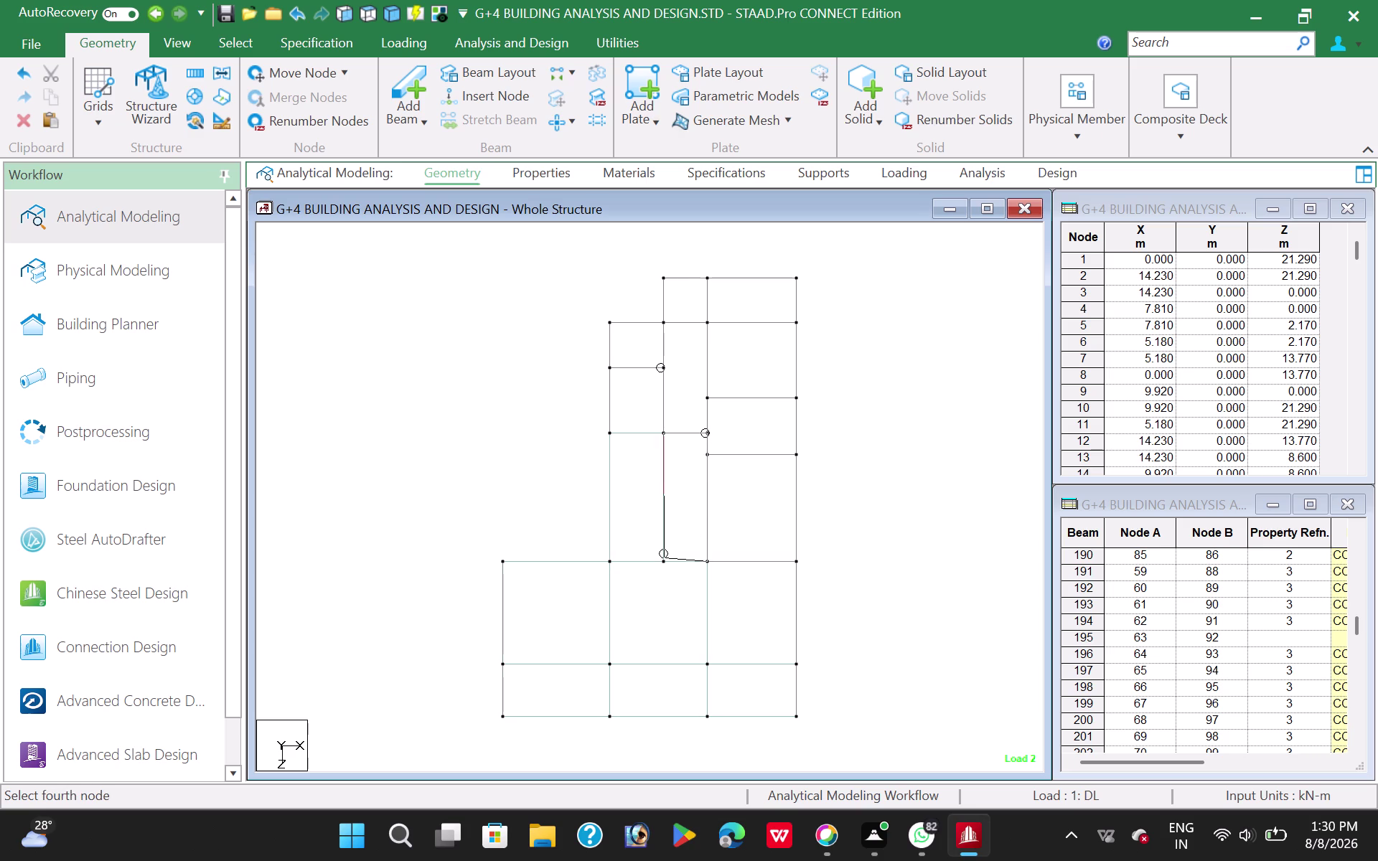
click(663, 563)
click(793, 563)
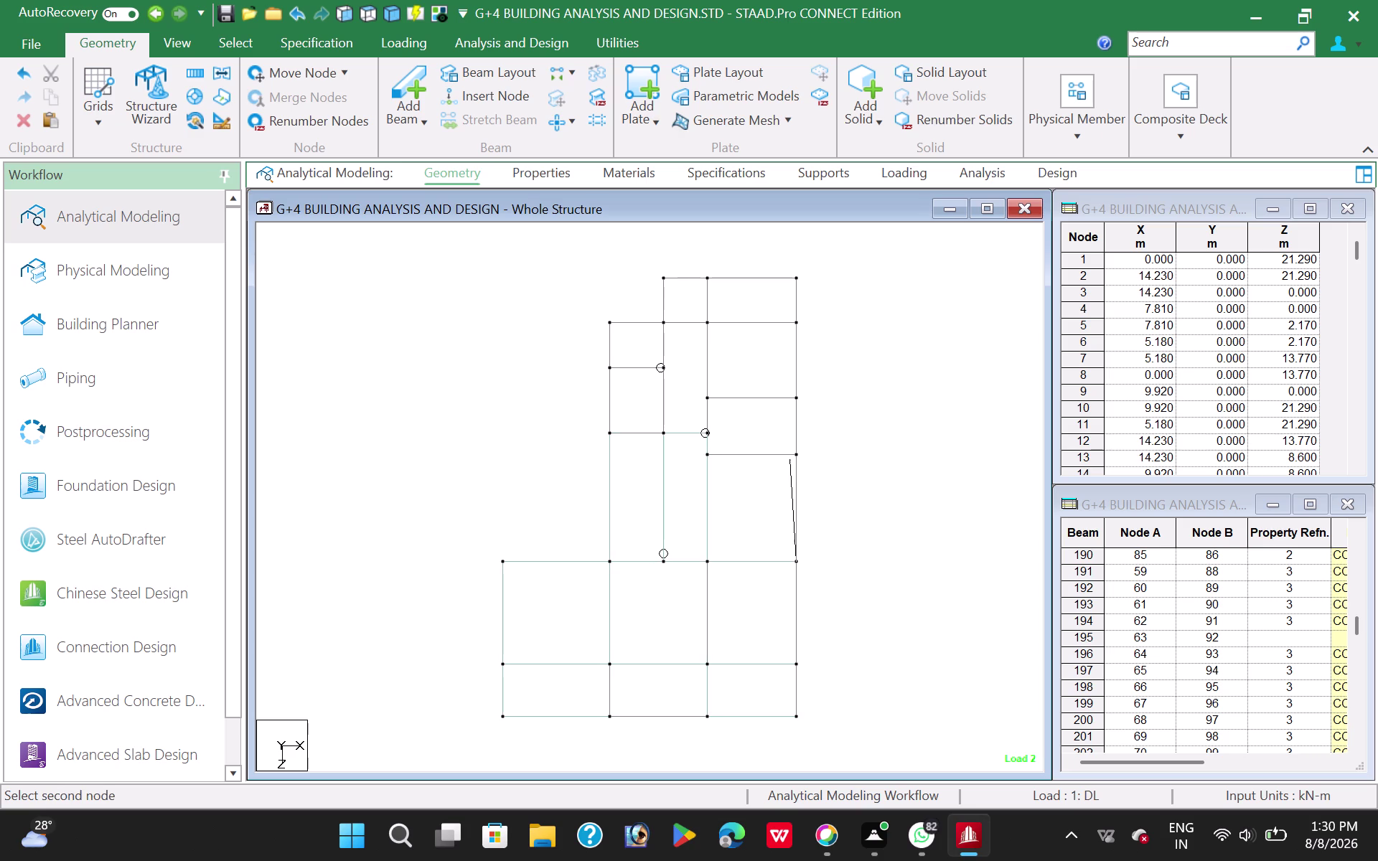
click(793, 455)
click(710, 454)
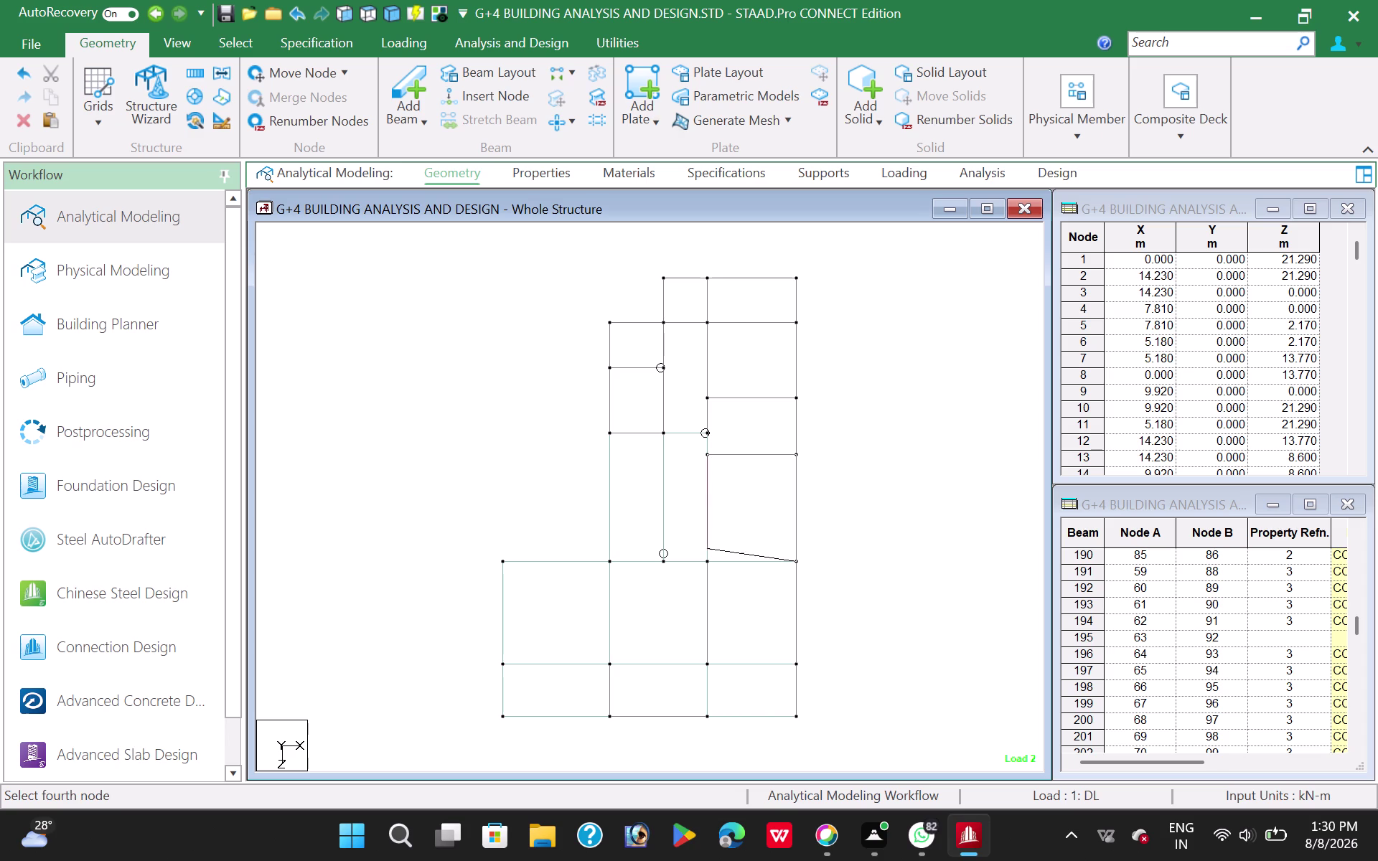
click(708, 560)
Add plates up the right-hand bays toward the top of the plan.
click(795, 453)
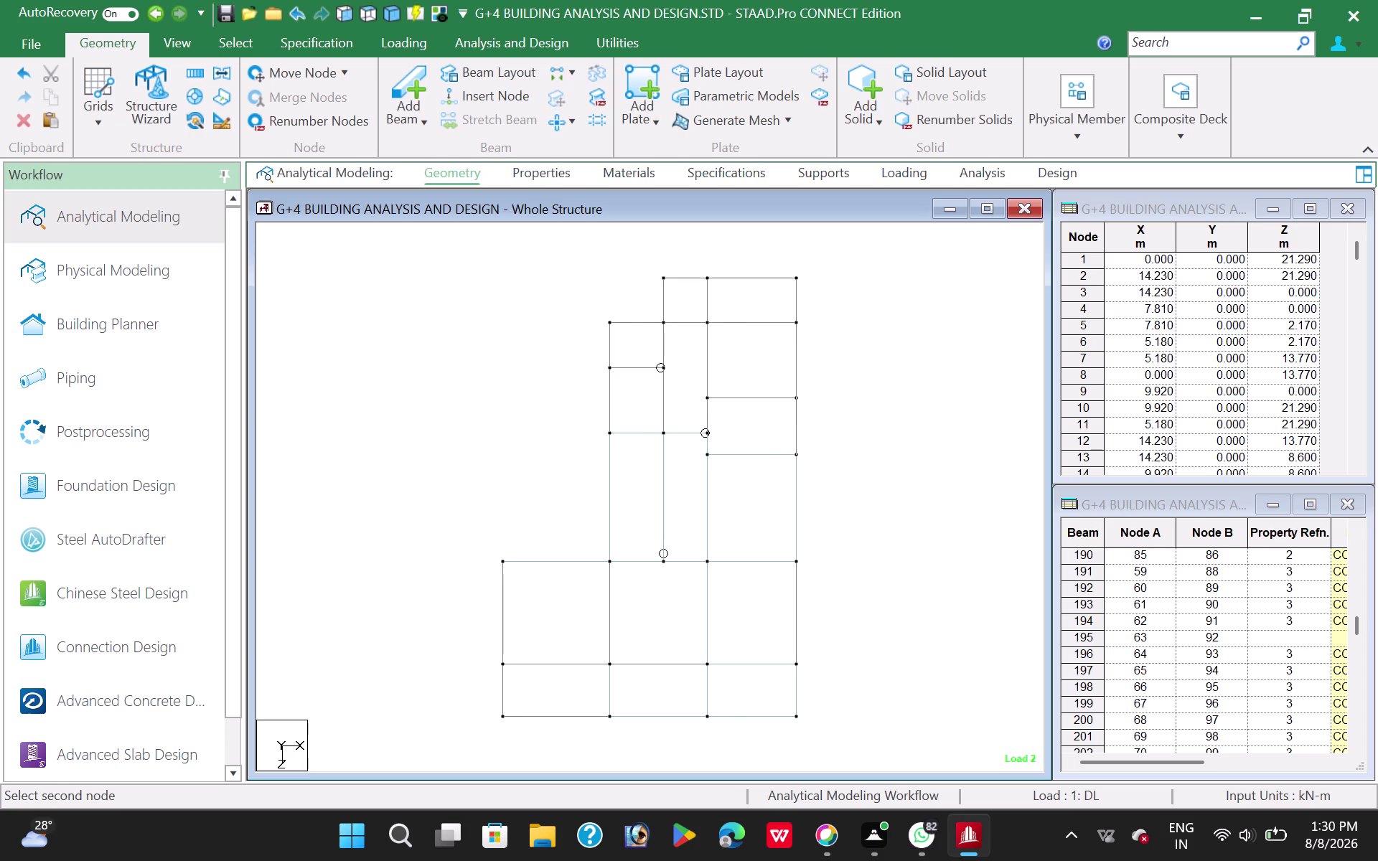
click(796, 394)
click(707, 395)
click(709, 454)
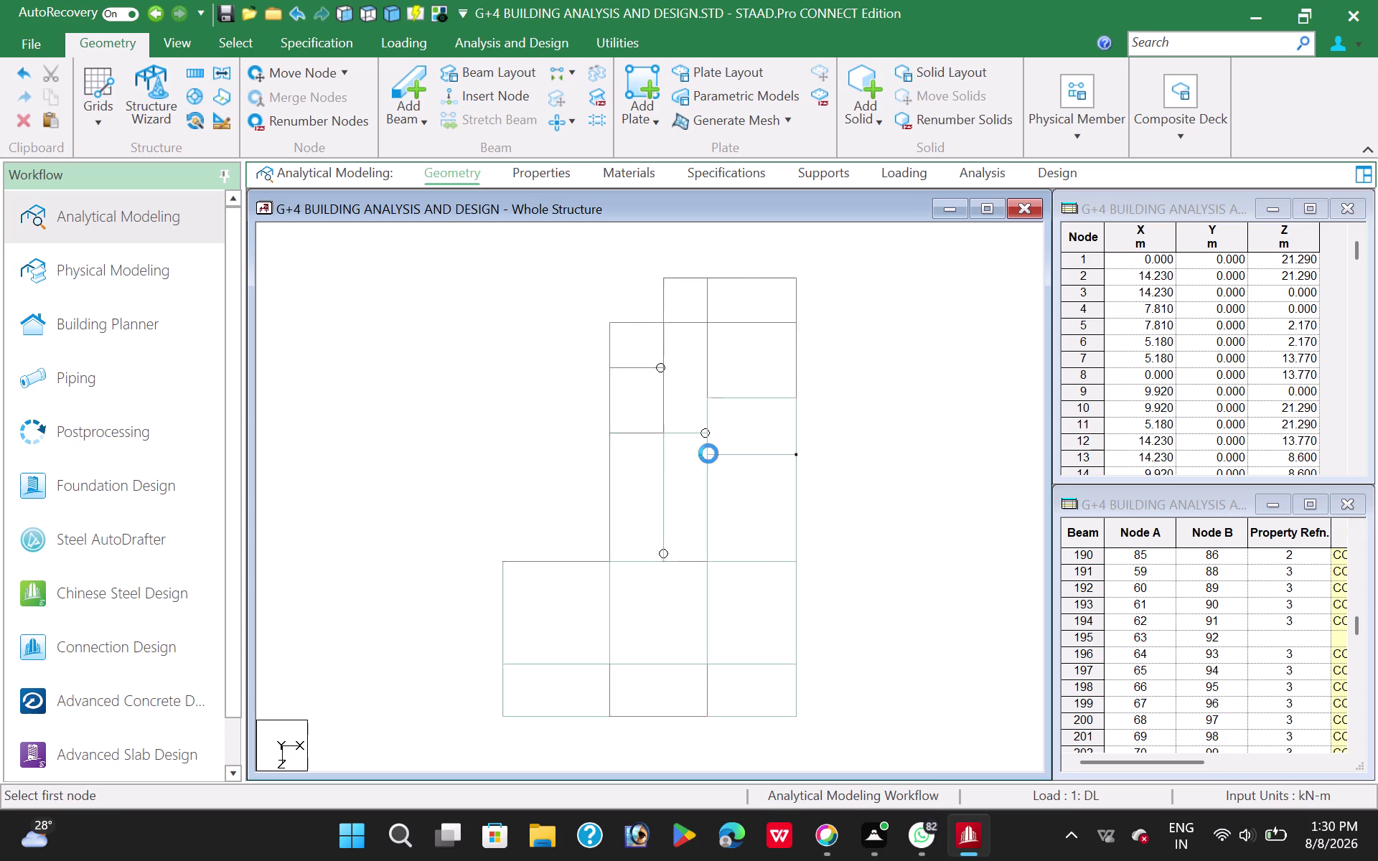
click(793, 399)
click(794, 322)
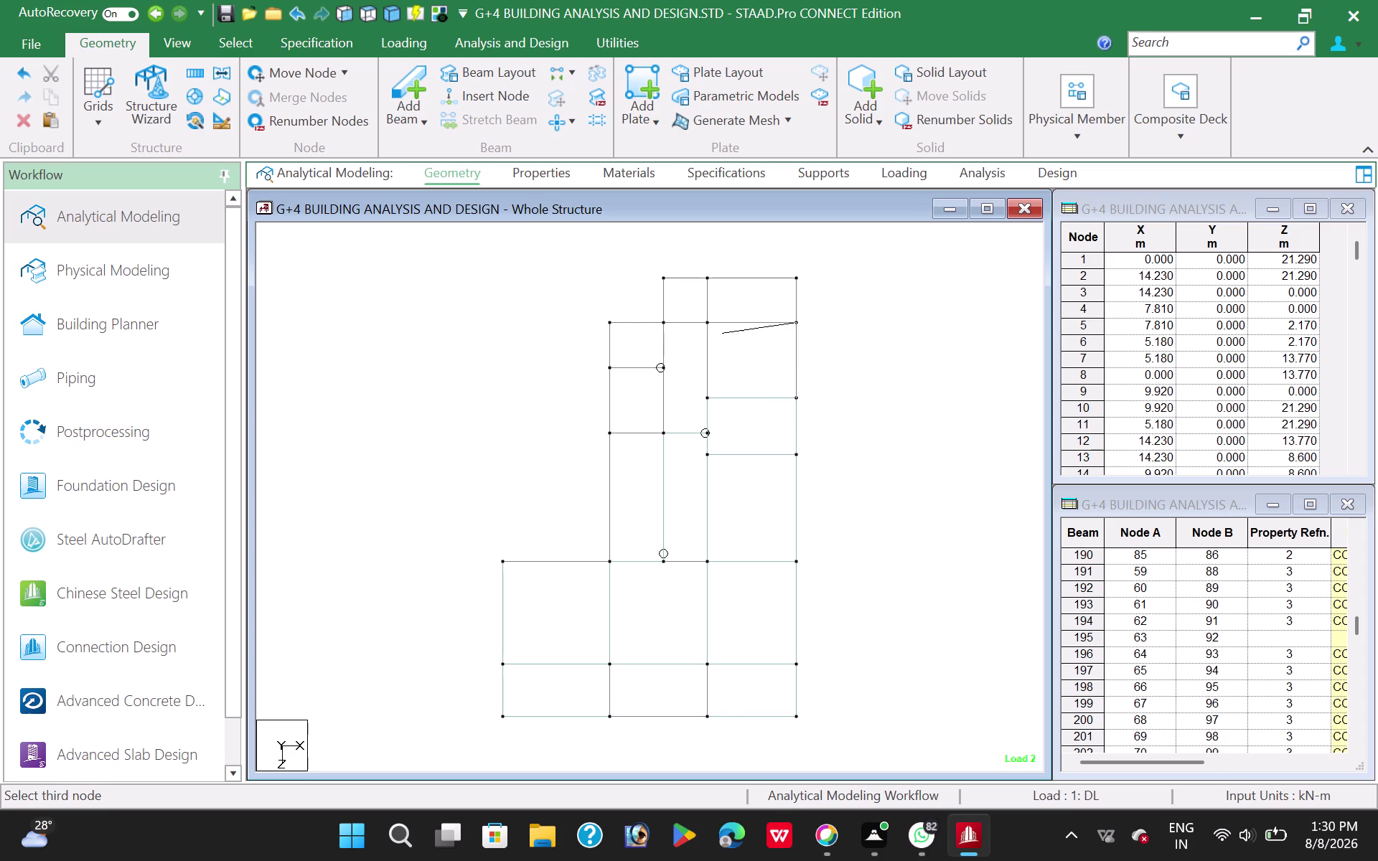
click(705, 324)
click(706, 397)
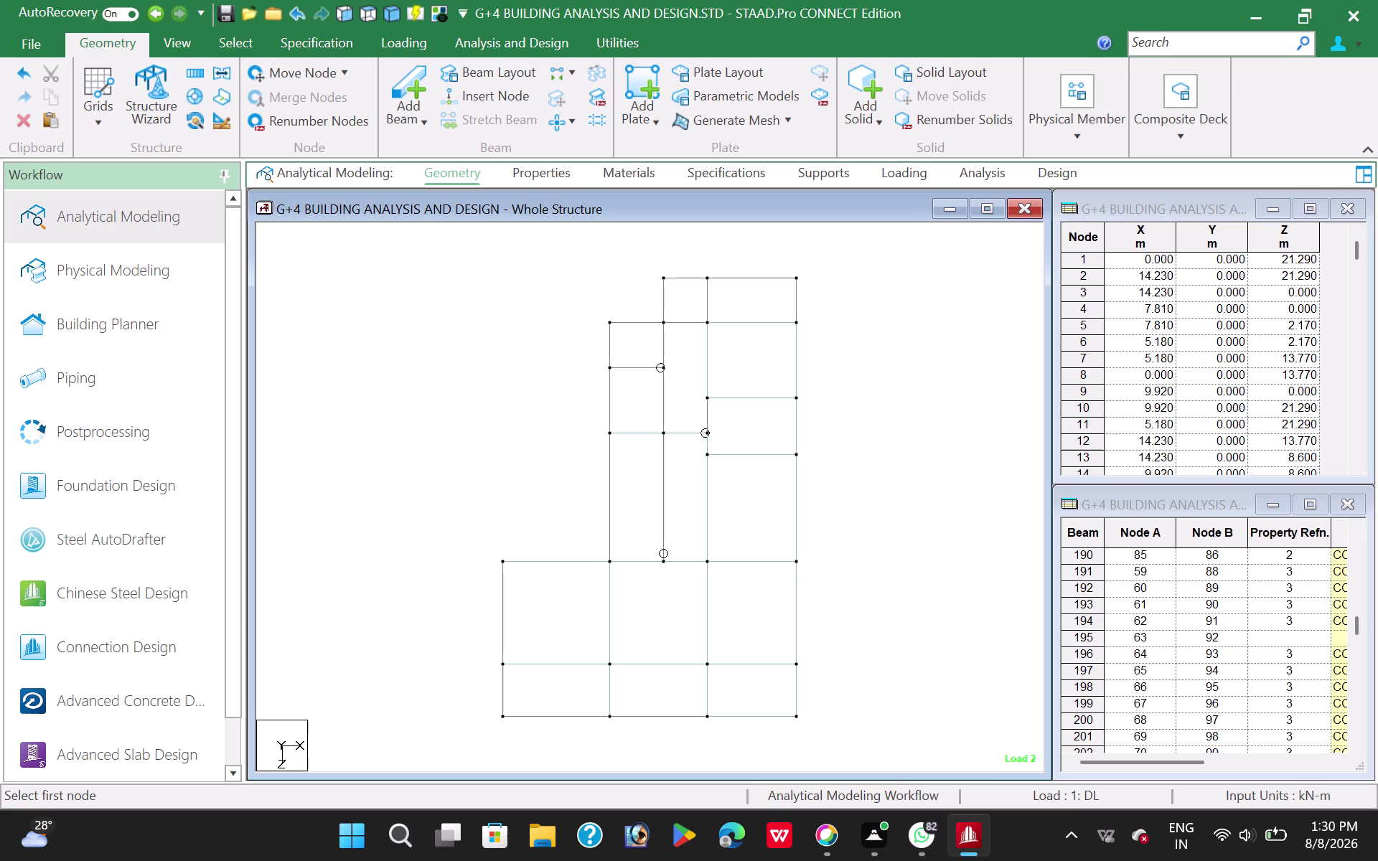
click(798, 320)
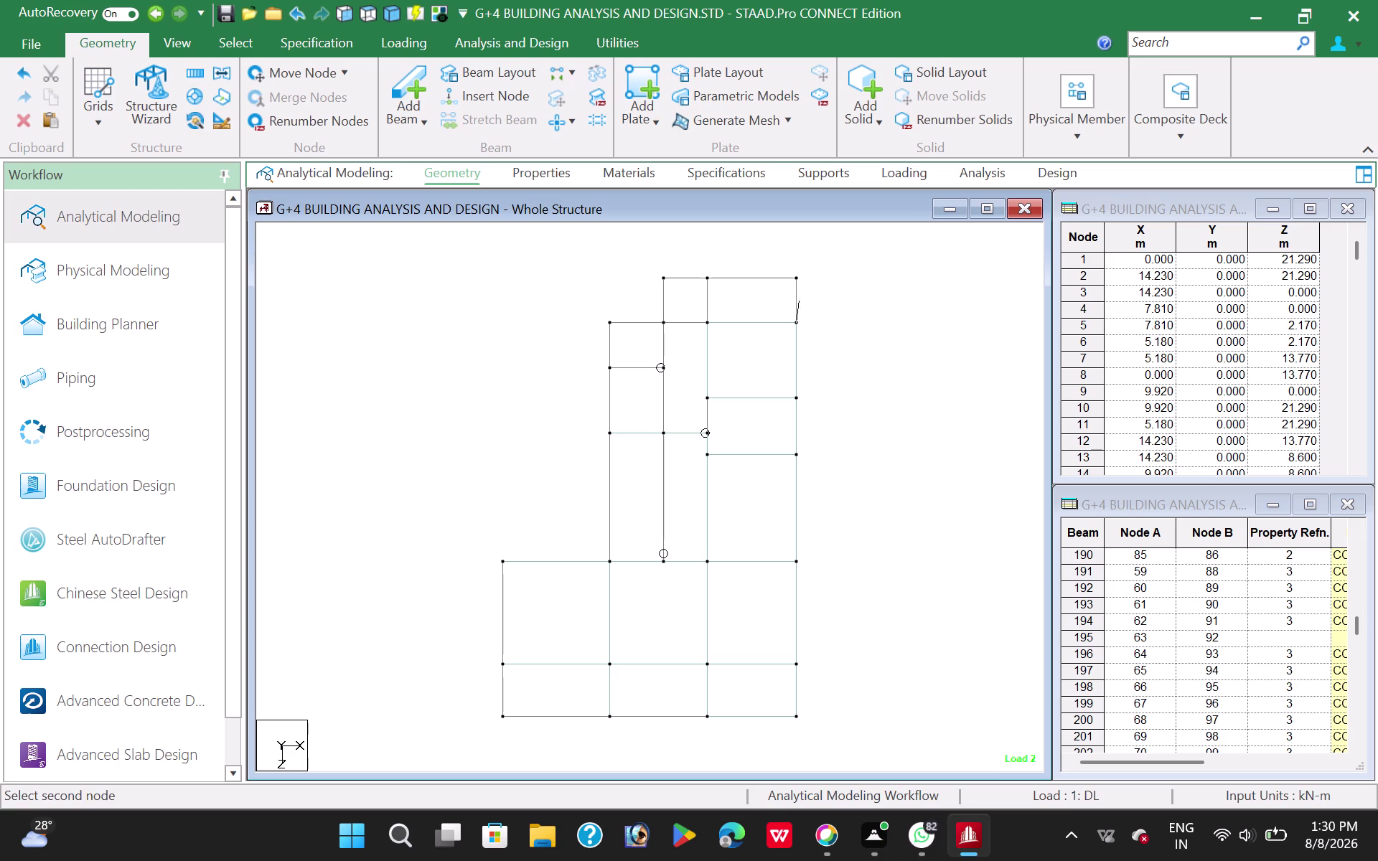
click(797, 281)
click(706, 277)
click(708, 321)
Add two plates in the upper central bays above the narrow bay.
click(706, 277)
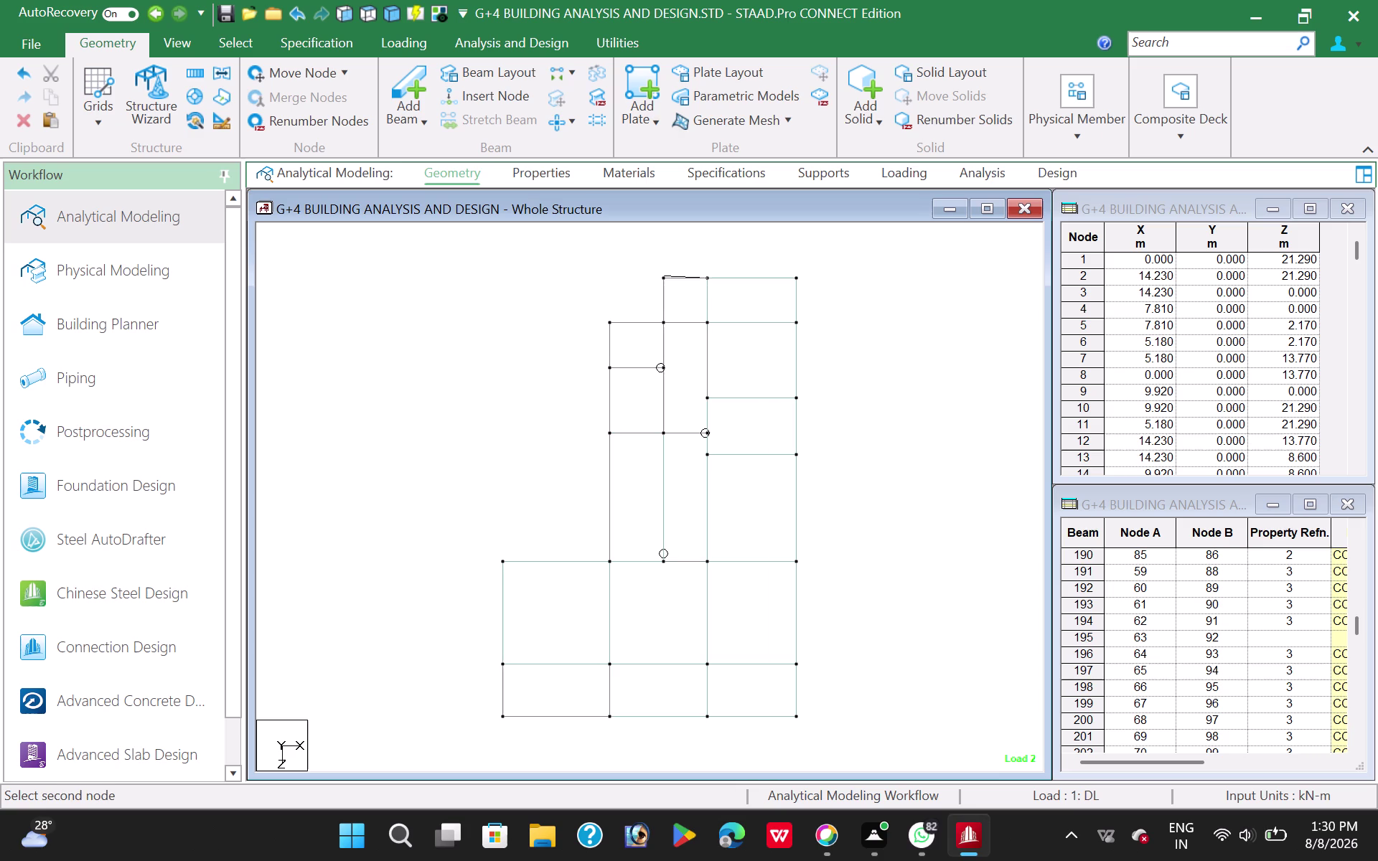
click(664, 276)
click(666, 319)
click(706, 324)
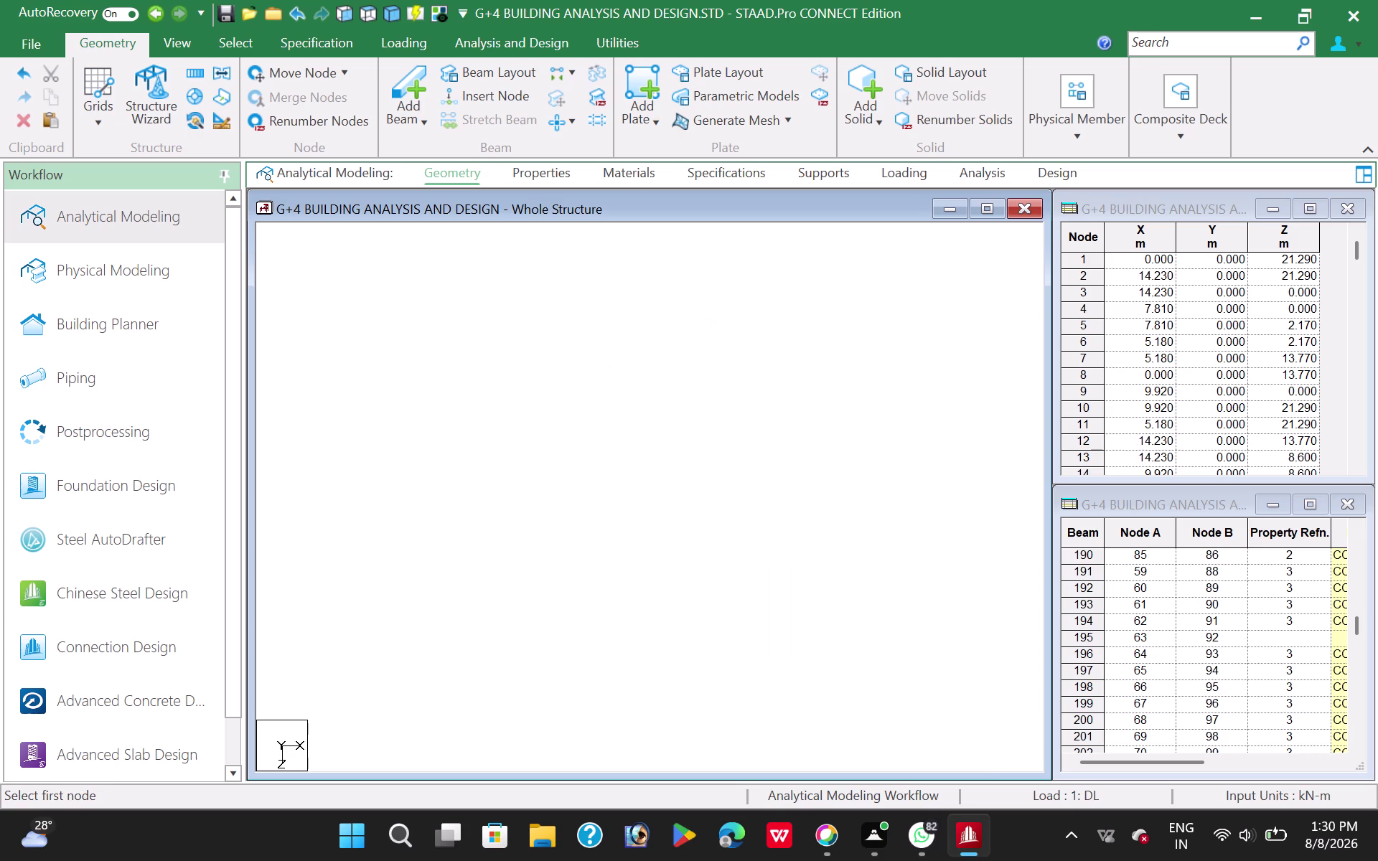
click(708, 326)
click(662, 321)
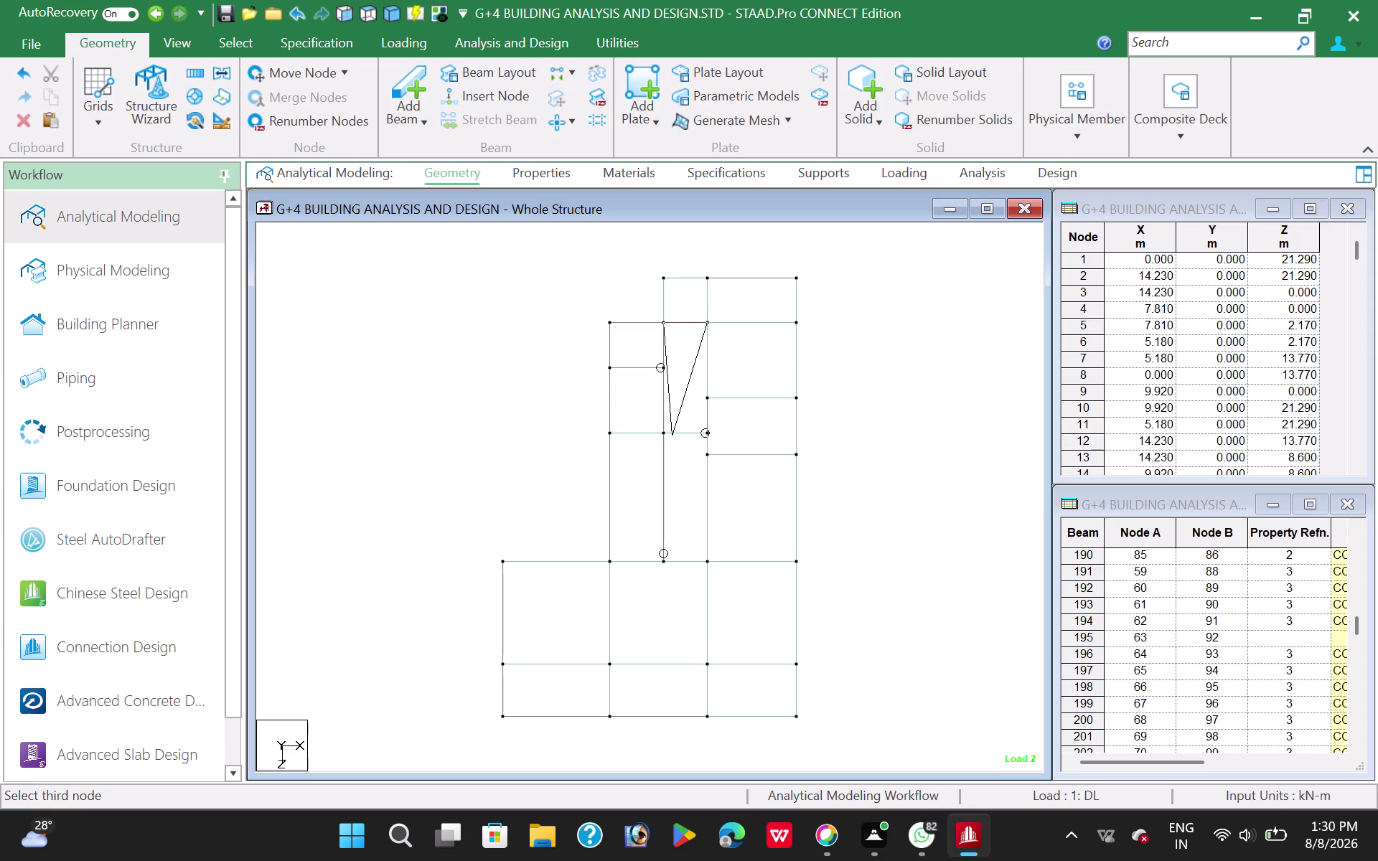
click(660, 429)
click(709, 431)
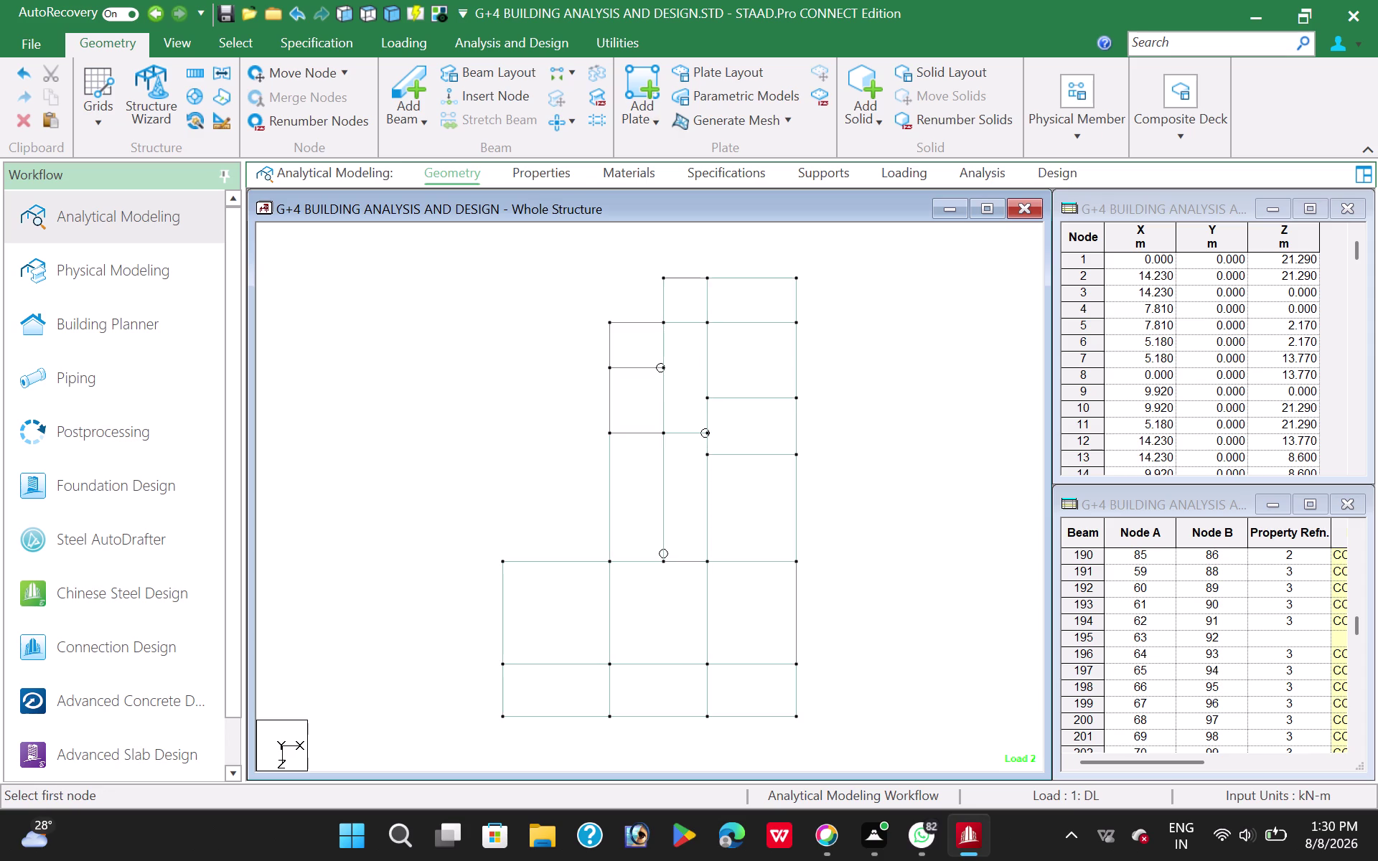
Add the remaining left-of-centre upper plates and finish plate drawing with a right-click.
click(664, 322)
click(606, 321)
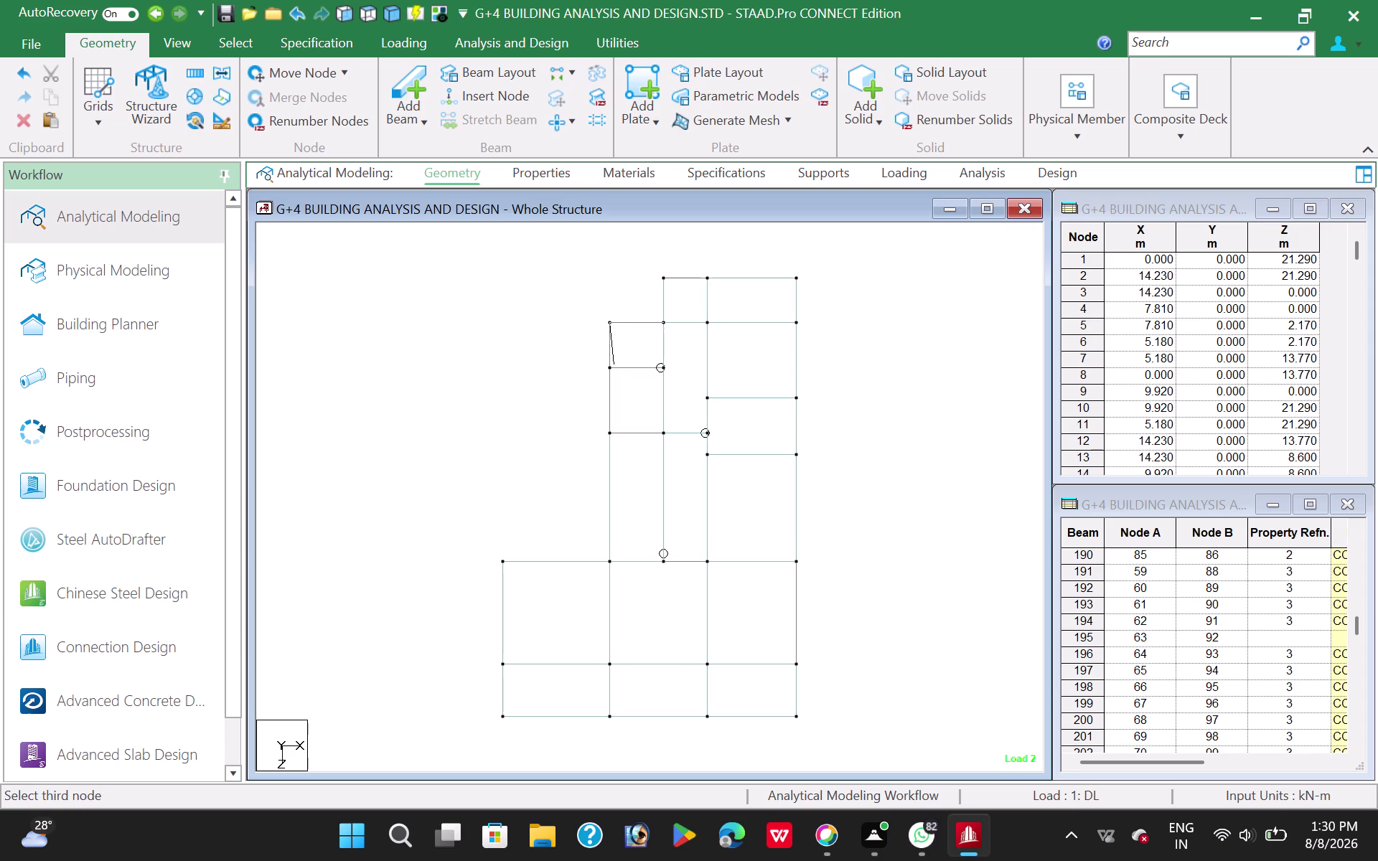
click(611, 369)
click(661, 367)
click(662, 367)
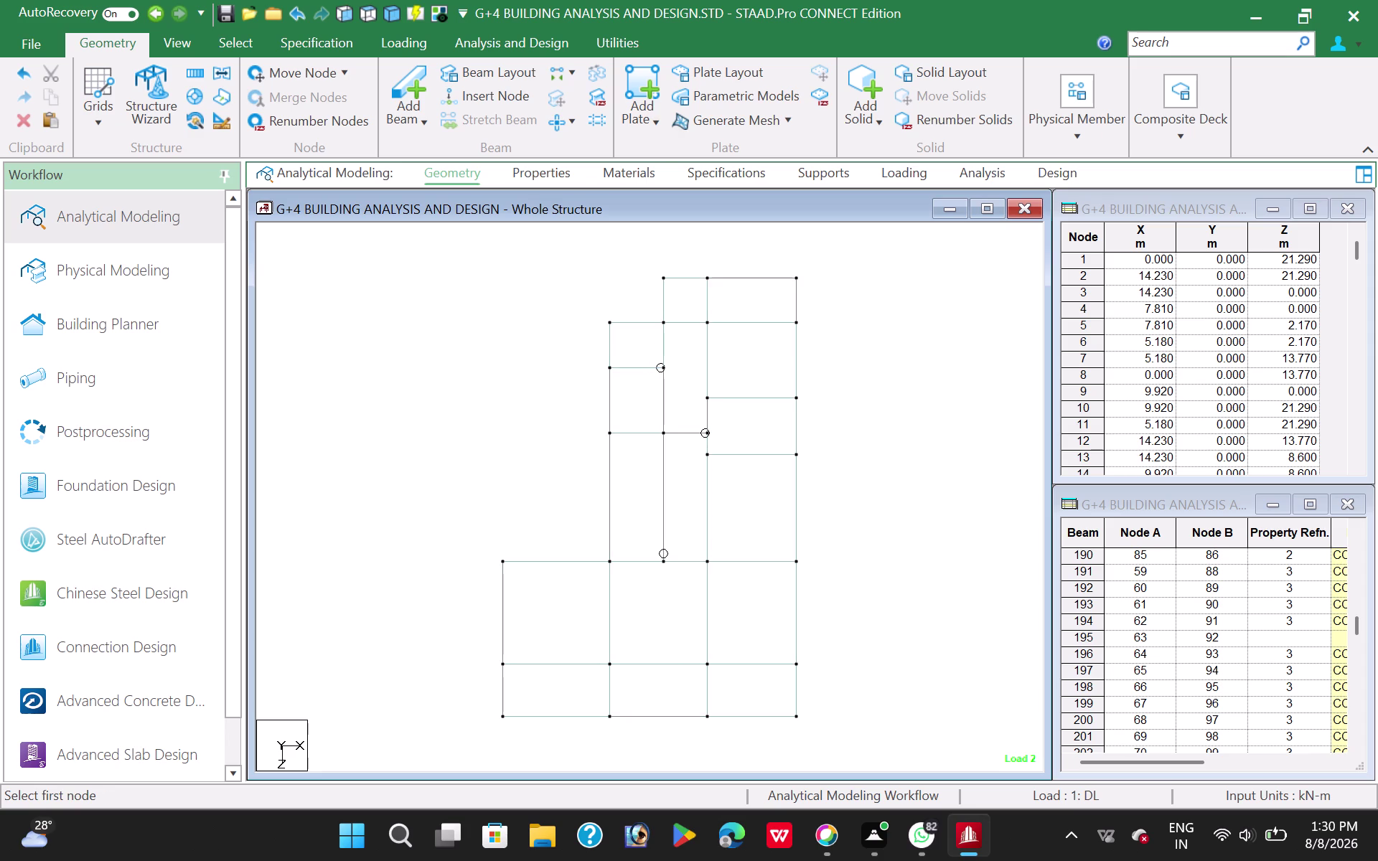
click(611, 369)
click(608, 436)
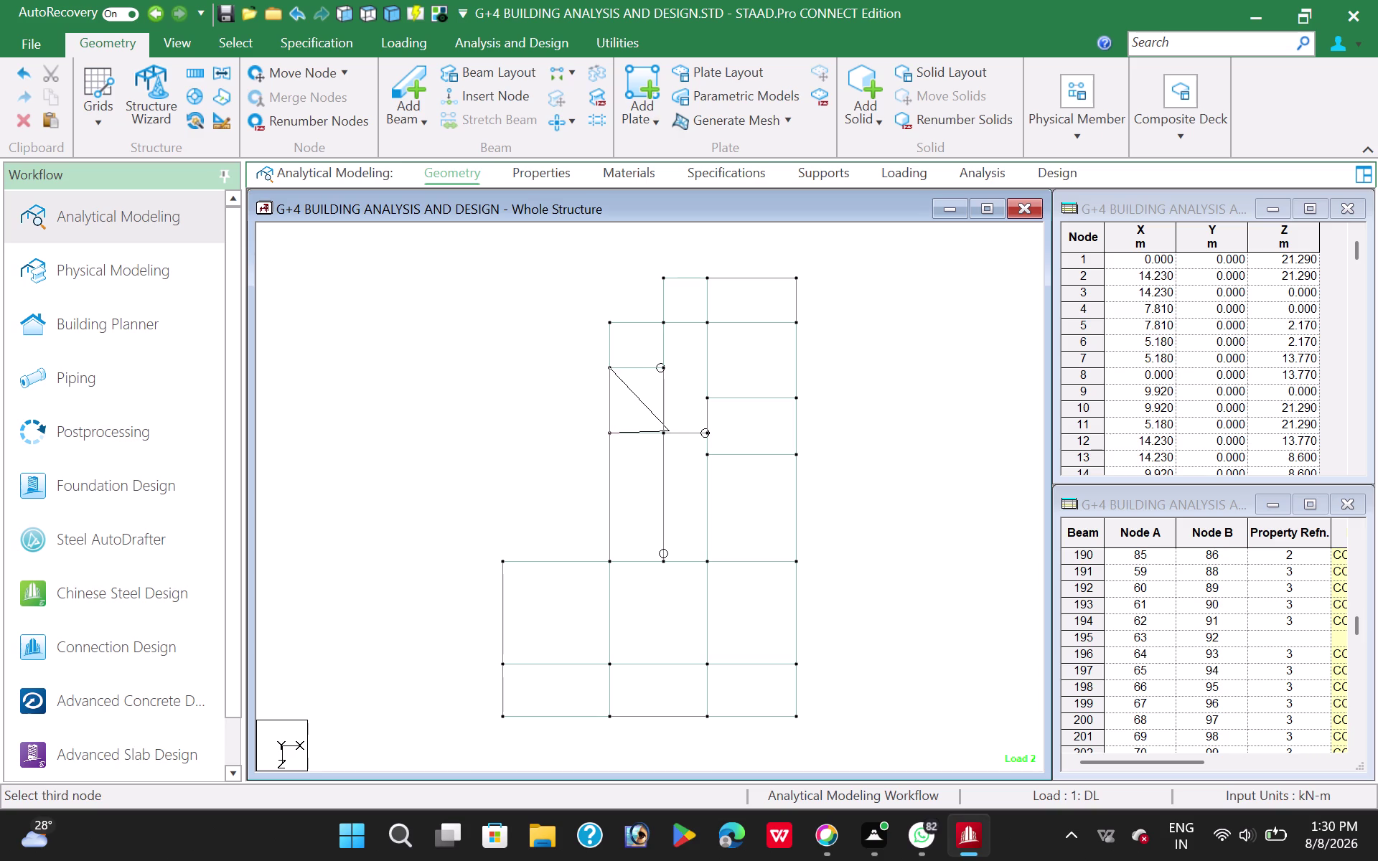
click(664, 433)
click(665, 366)
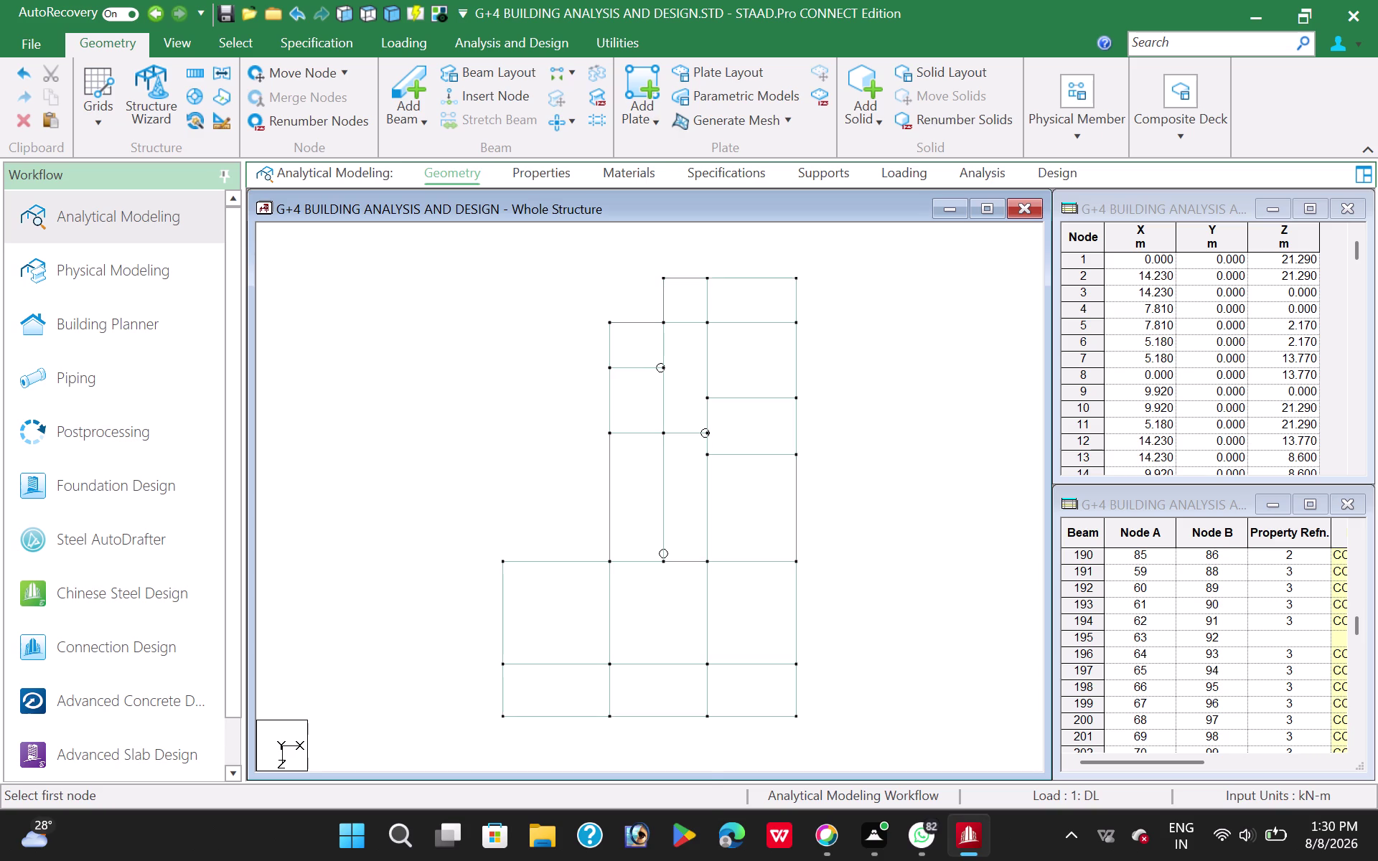
right_click(463, 271)
click(535, 804)
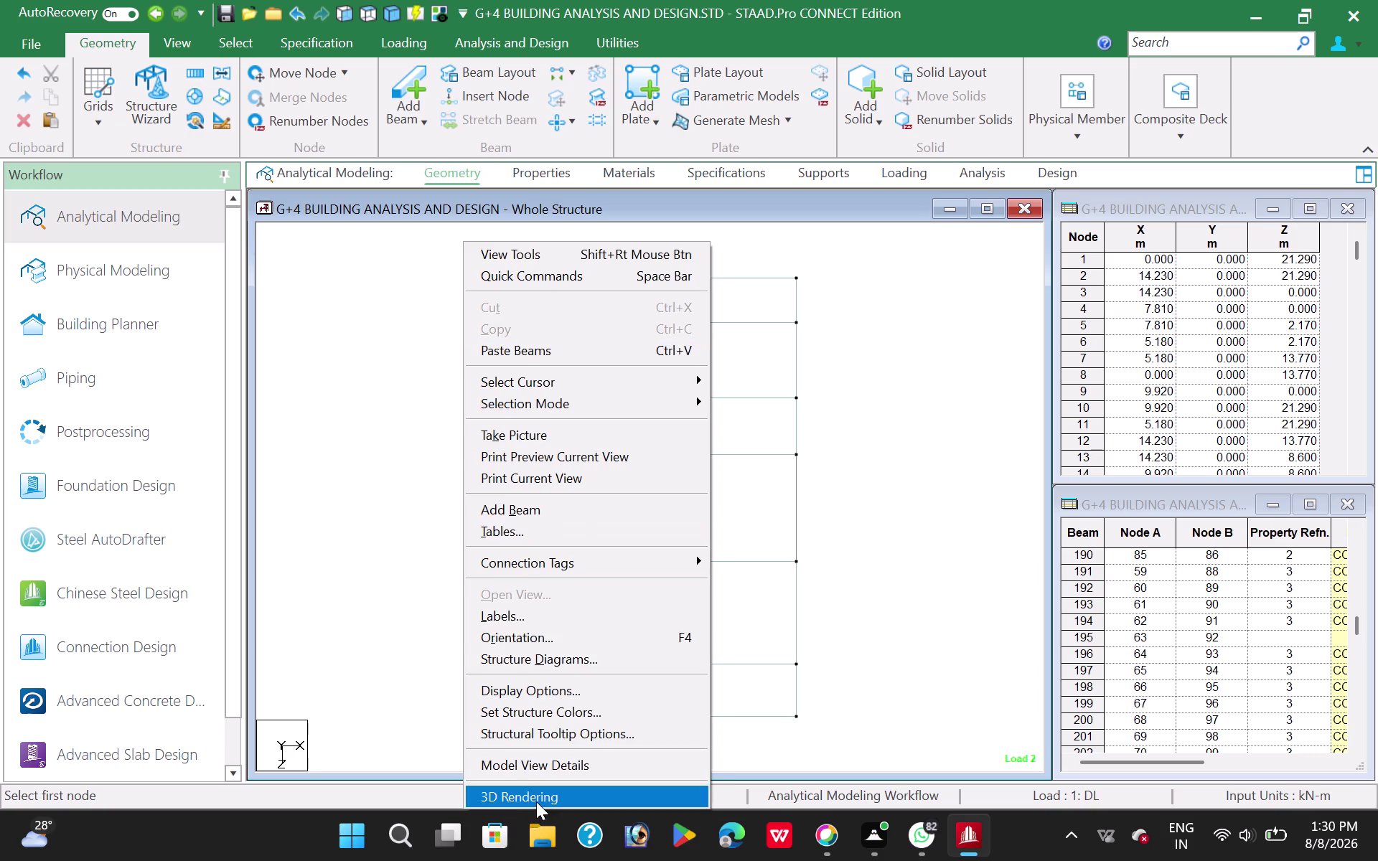
drag(866, 524, 679, 614)
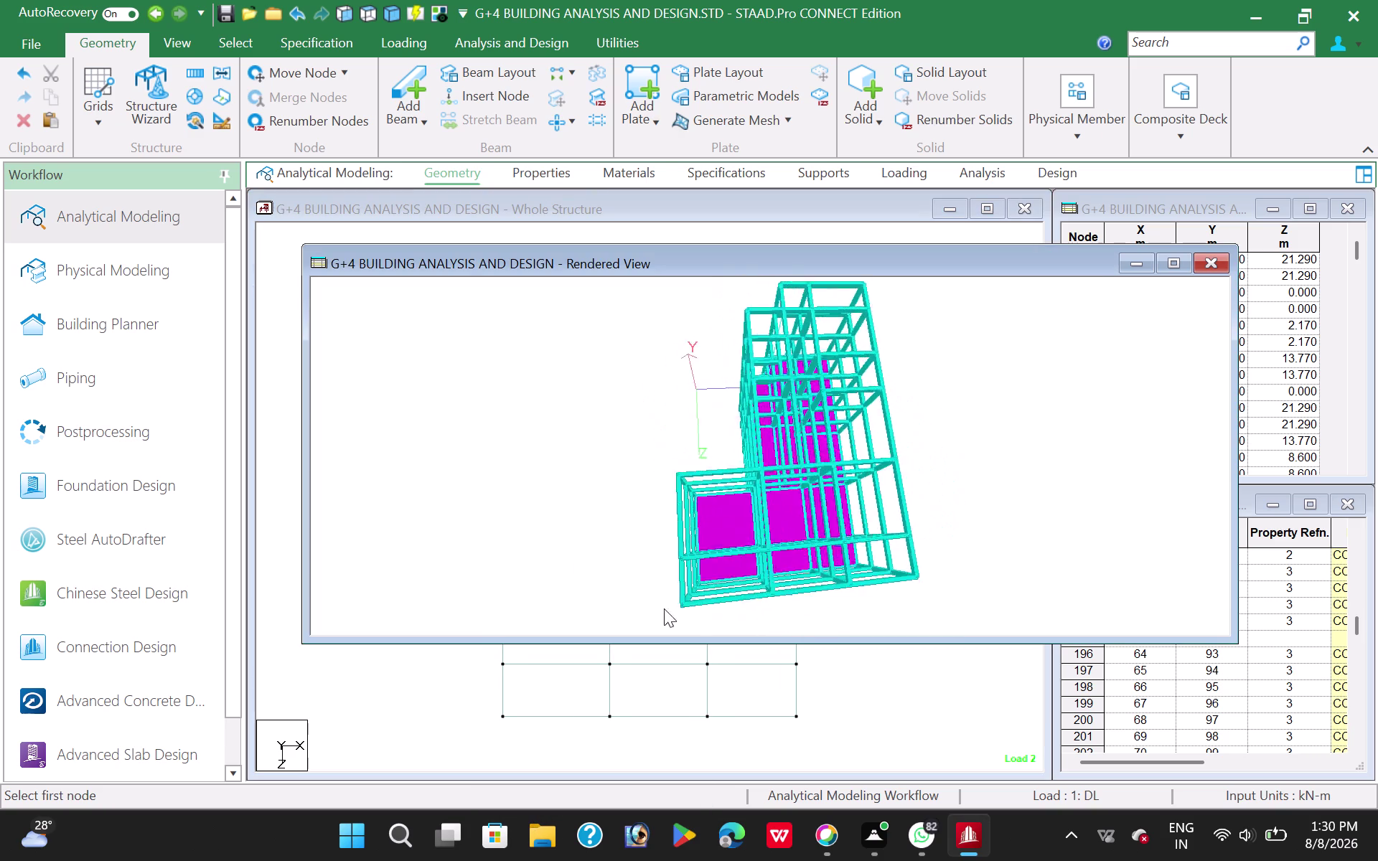
drag(679, 614, 426, 524)
drag(829, 548, 735, 392)
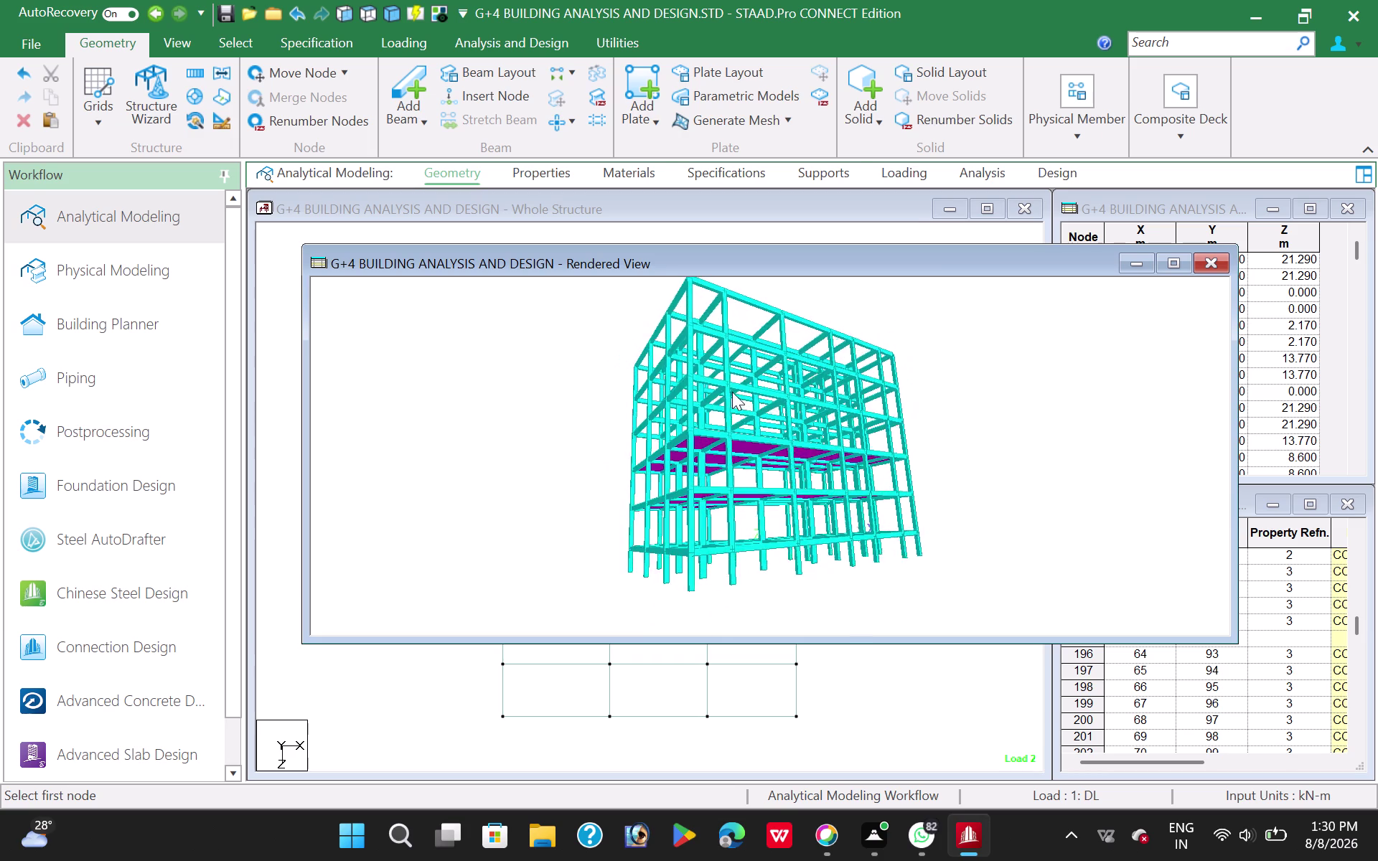
drag(735, 392, 1060, 445)
drag(801, 535, 806, 529)
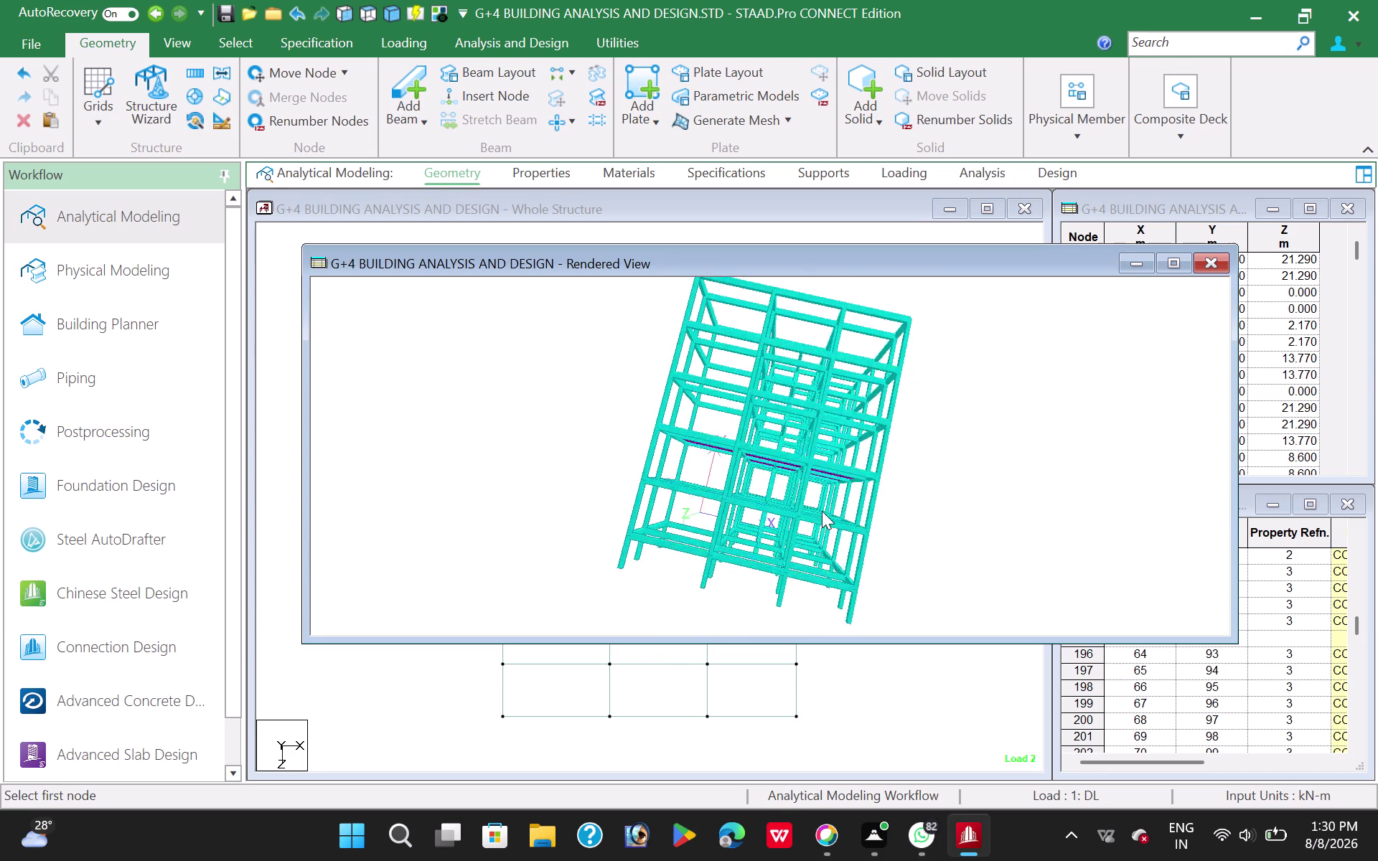
drag(806, 529, 927, 522)
drag(692, 522, 912, 516)
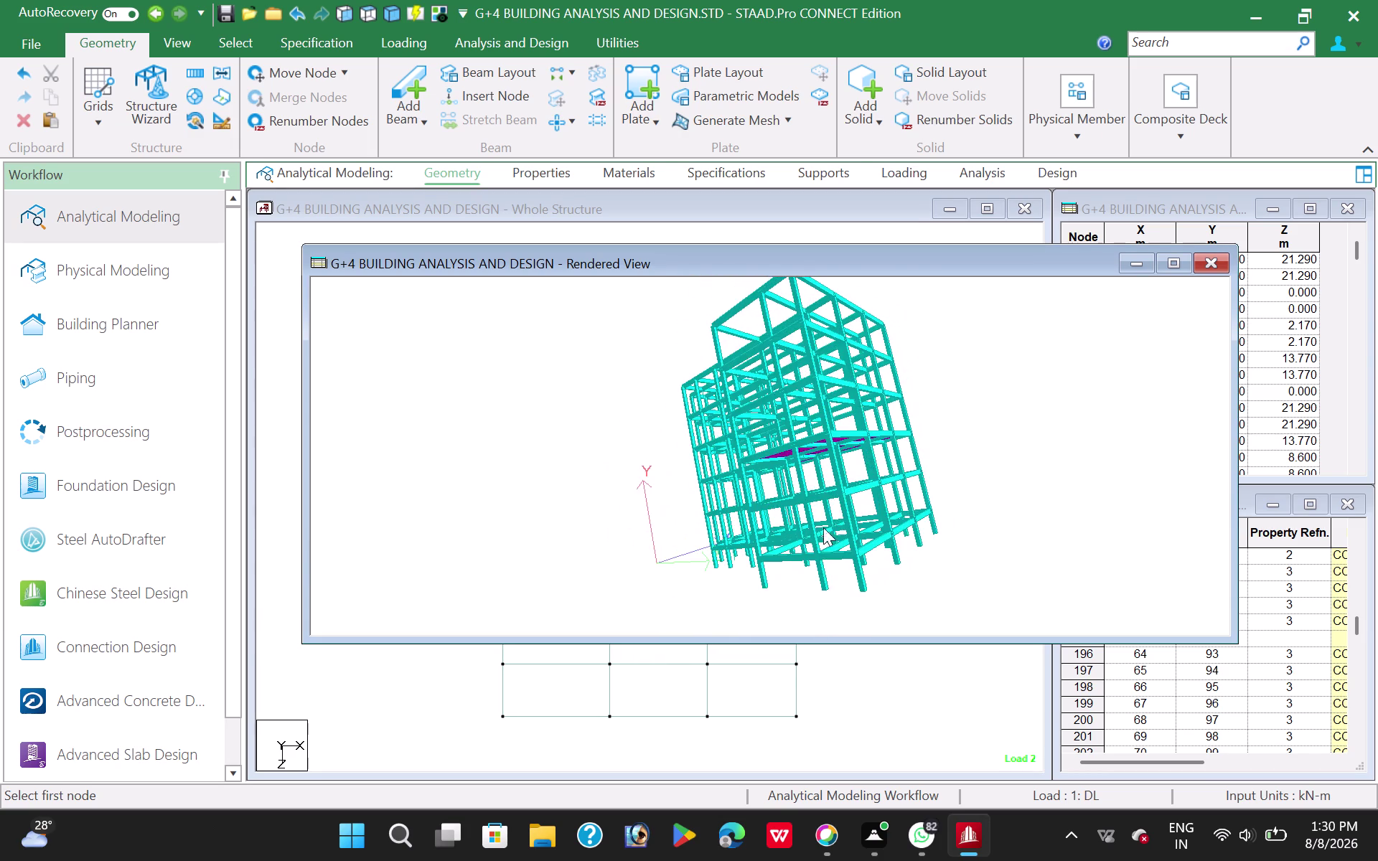
drag(721, 538, 915, 477)
drag(765, 532, 807, 454)
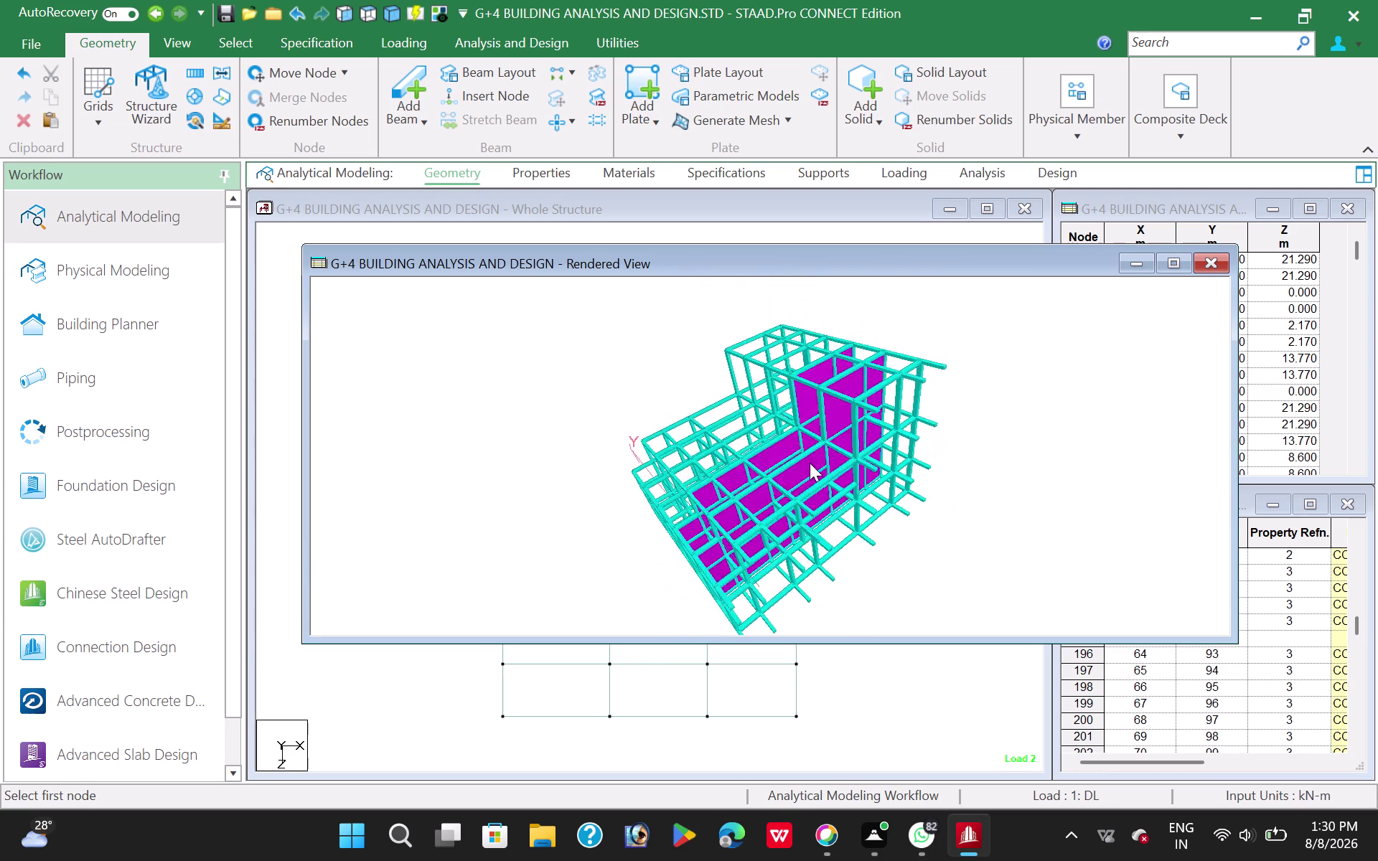
drag(807, 454, 946, 518)
drag(702, 585, 915, 592)
drag(932, 382, 1114, 457)
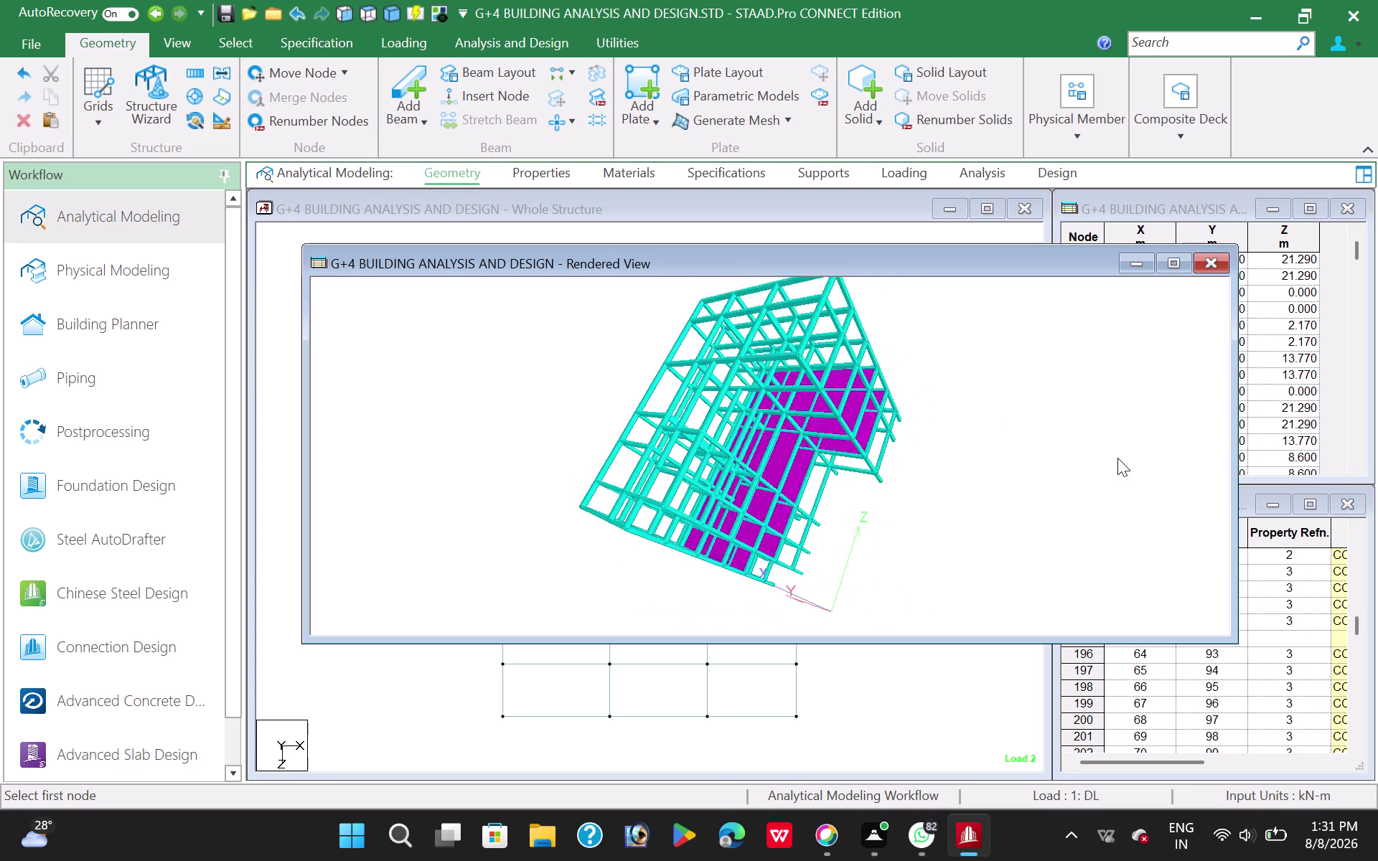
drag(1113, 457, 1143, 476)
drag(859, 494, 1024, 523)
drag(827, 572, 995, 365)
drag(946, 421, 955, 478)
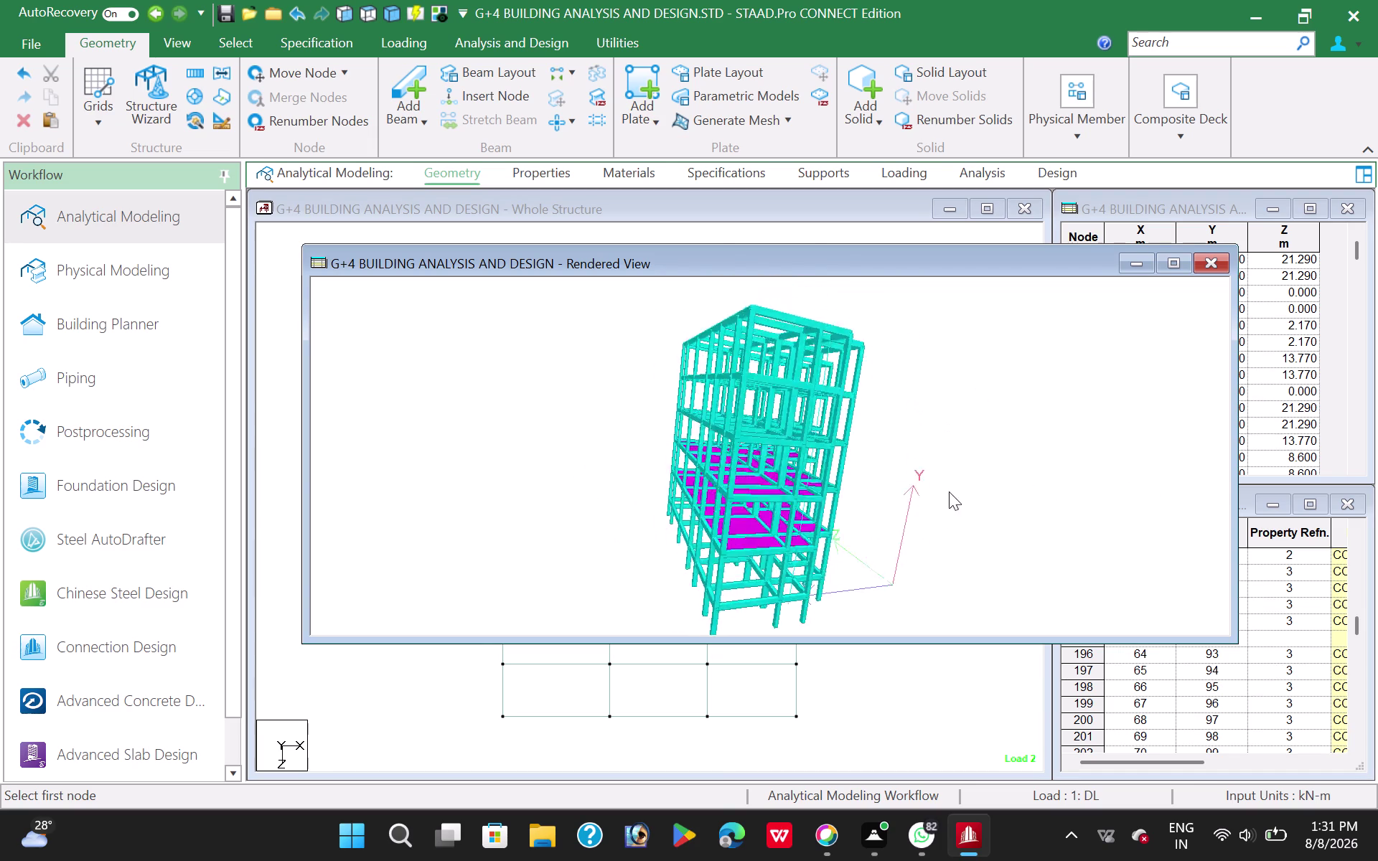
drag(955, 477, 608, 508)
drag(811, 485, 813, 486)
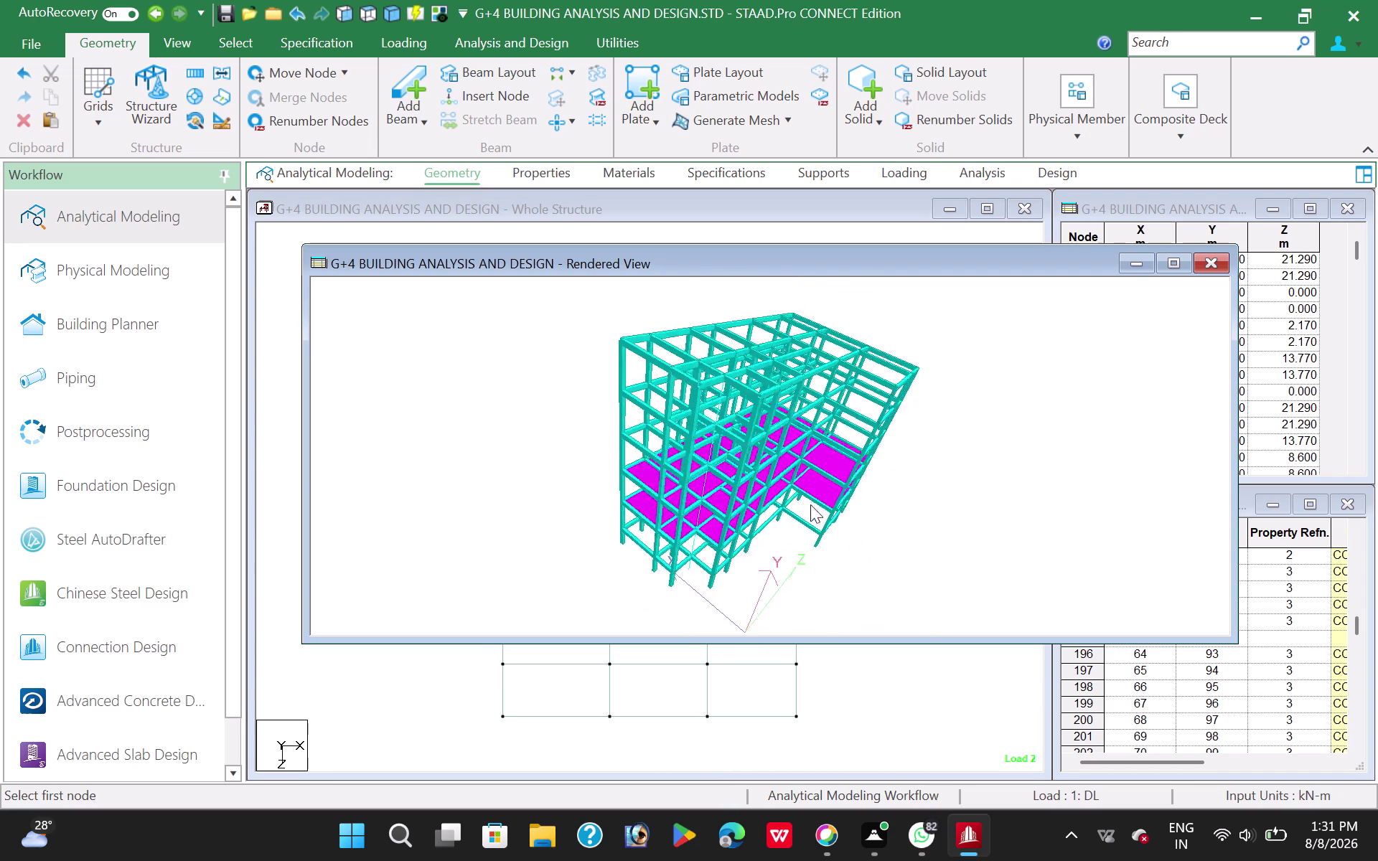
drag(814, 487, 611, 529)
drag(976, 516, 751, 492)
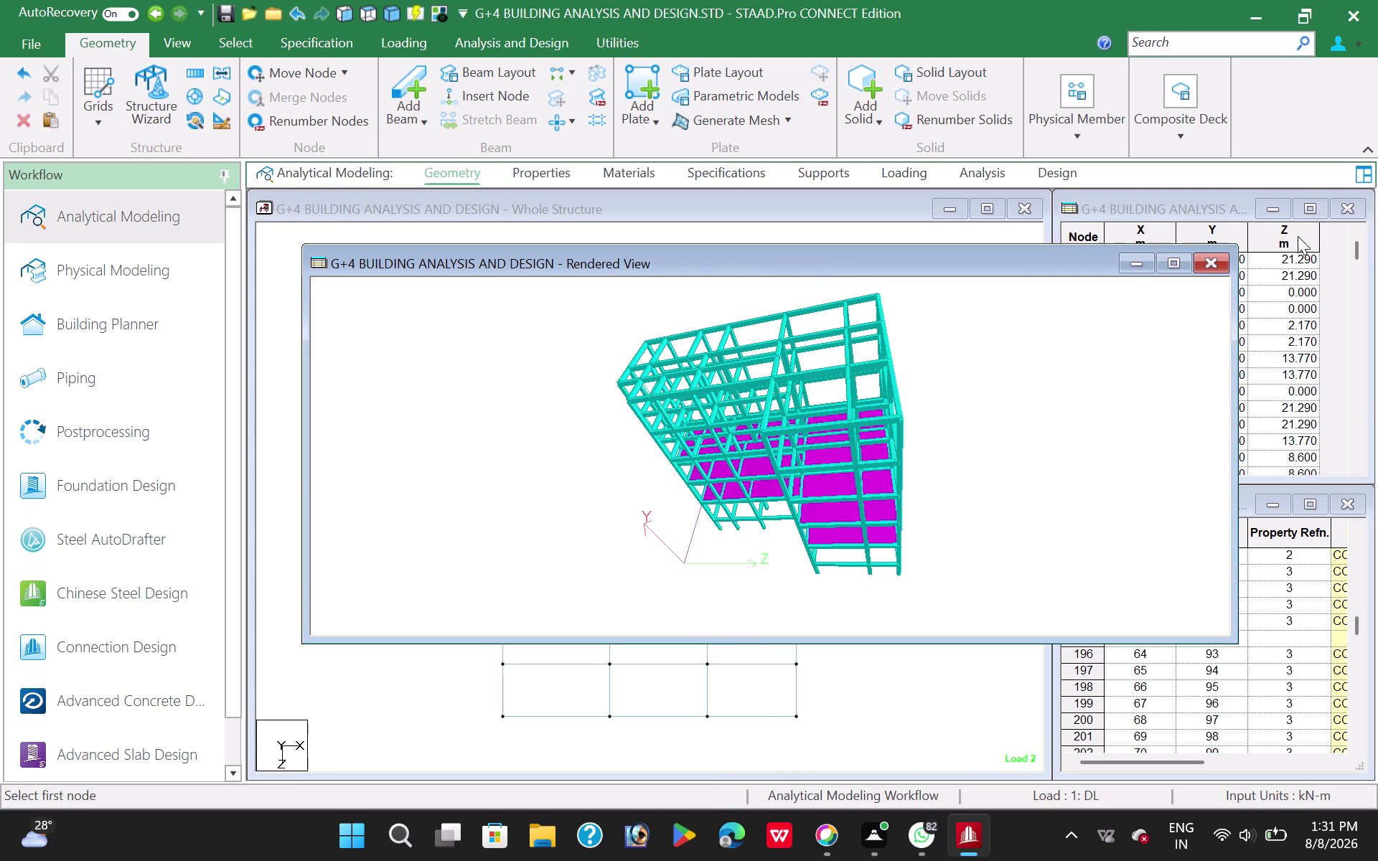
click(1215, 262)
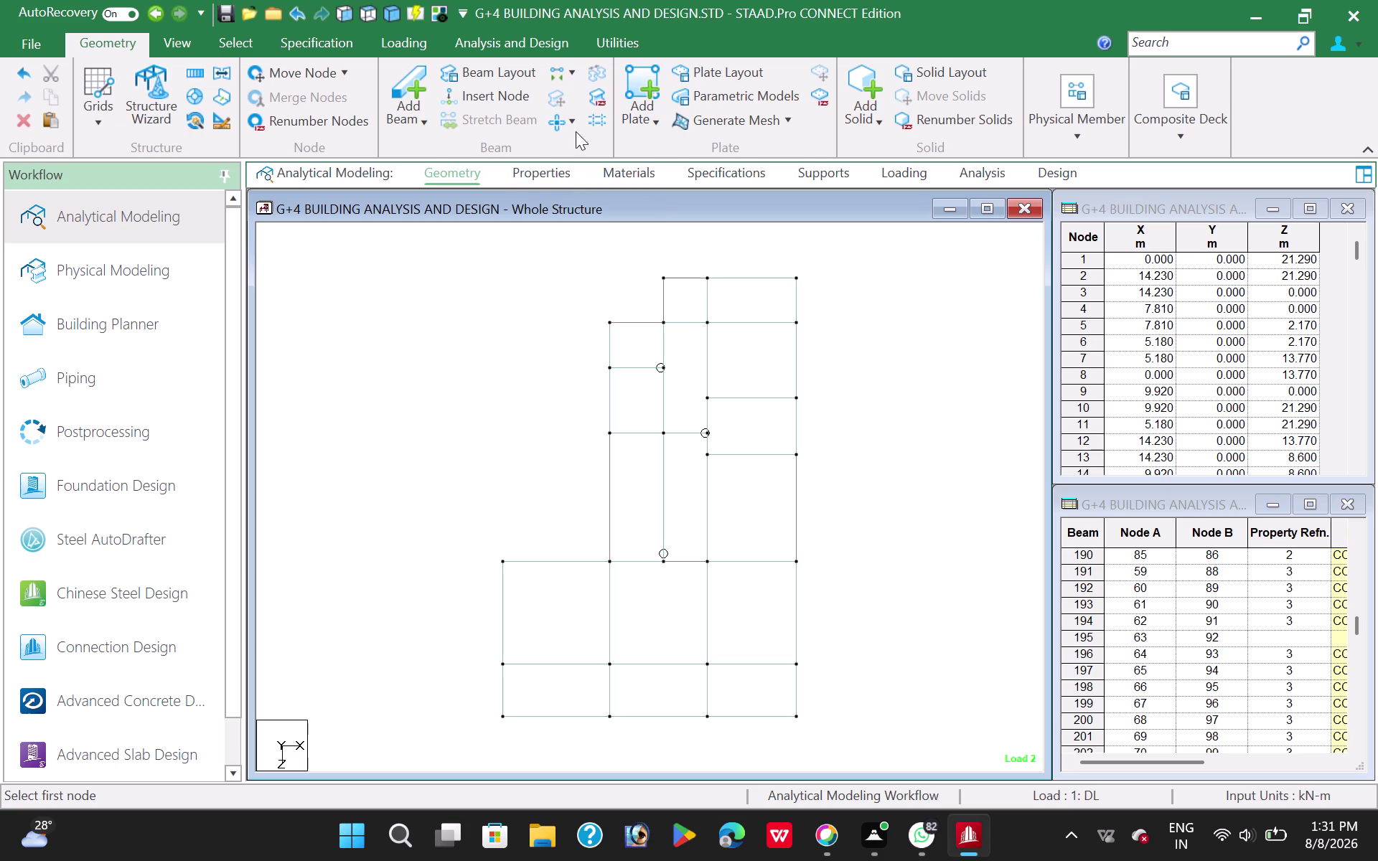
Return the frame to isometric and then front elevation, clearing any active selection.
click(340, 18)
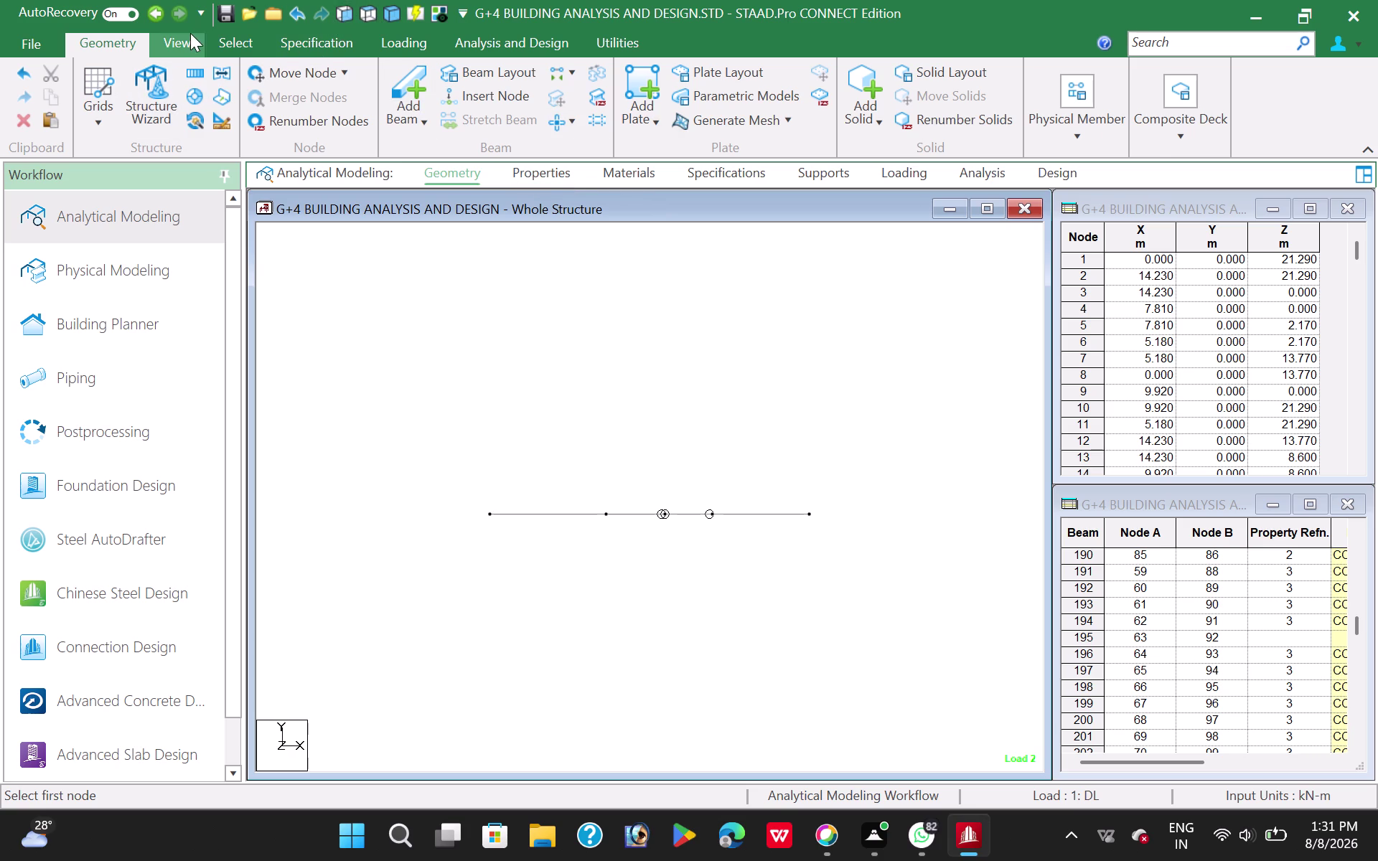
click(184, 37)
click(295, 76)
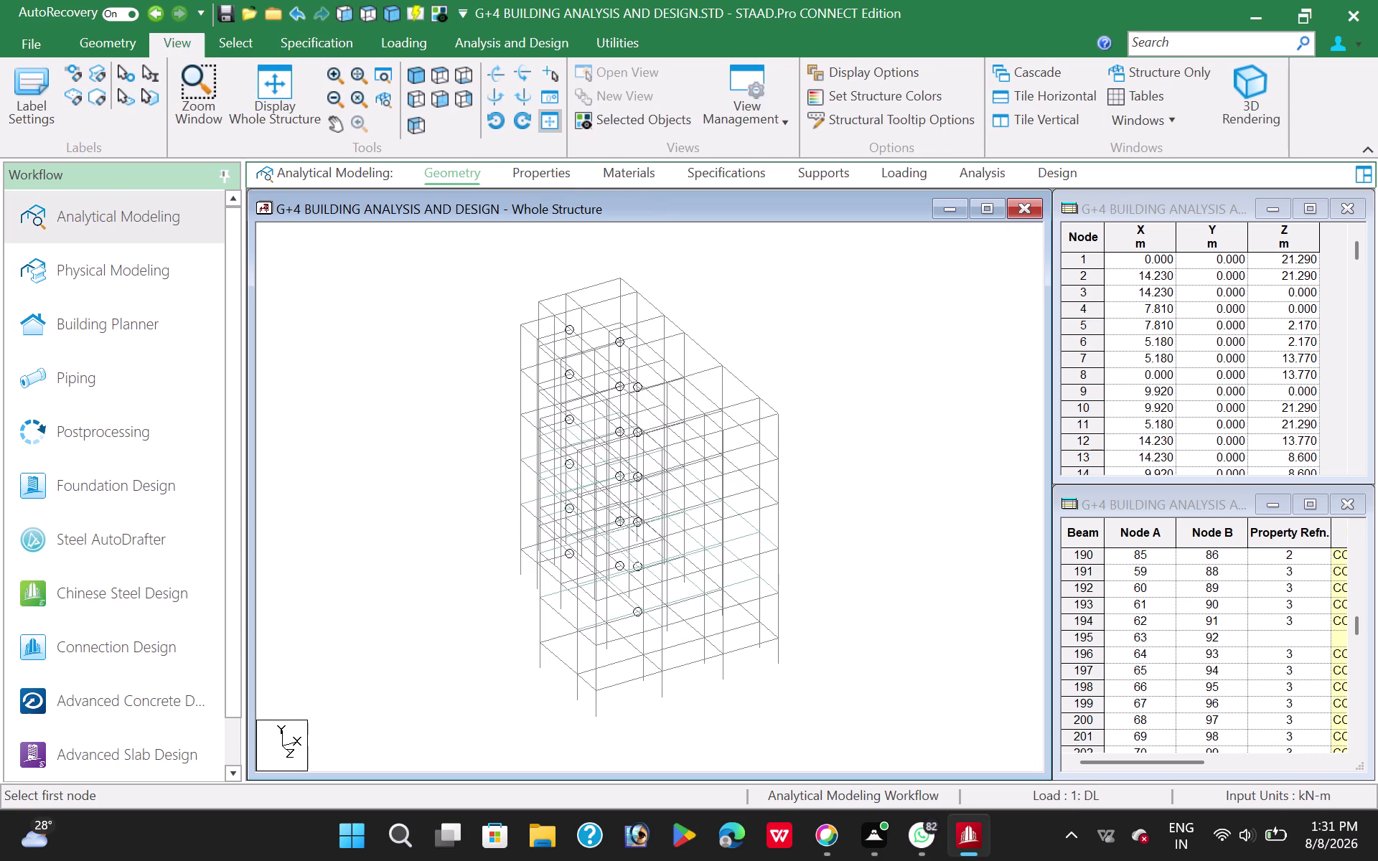
click(439, 101)
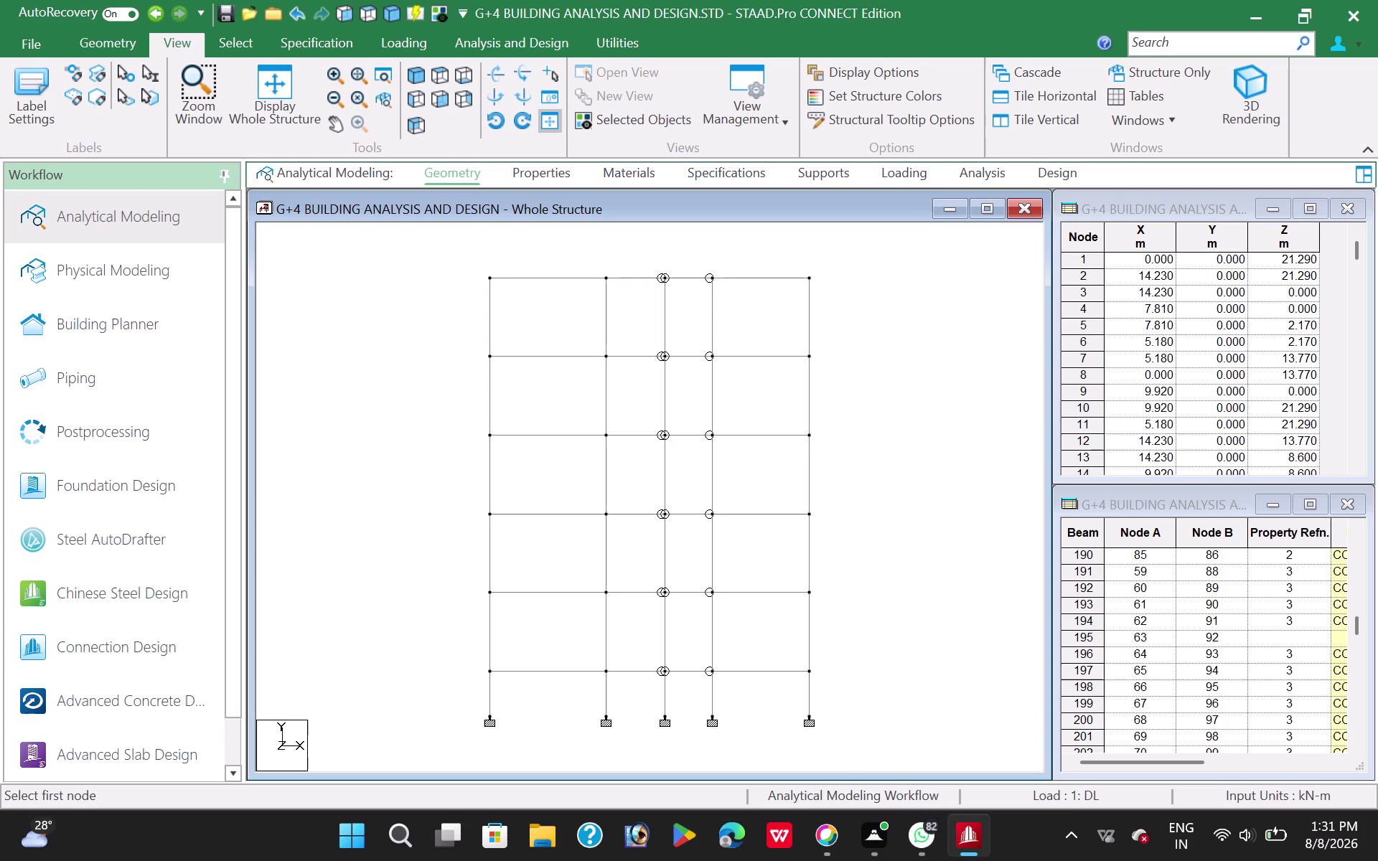
key(Escape)
key(Escape)
click(435, 439)
key(Escape)
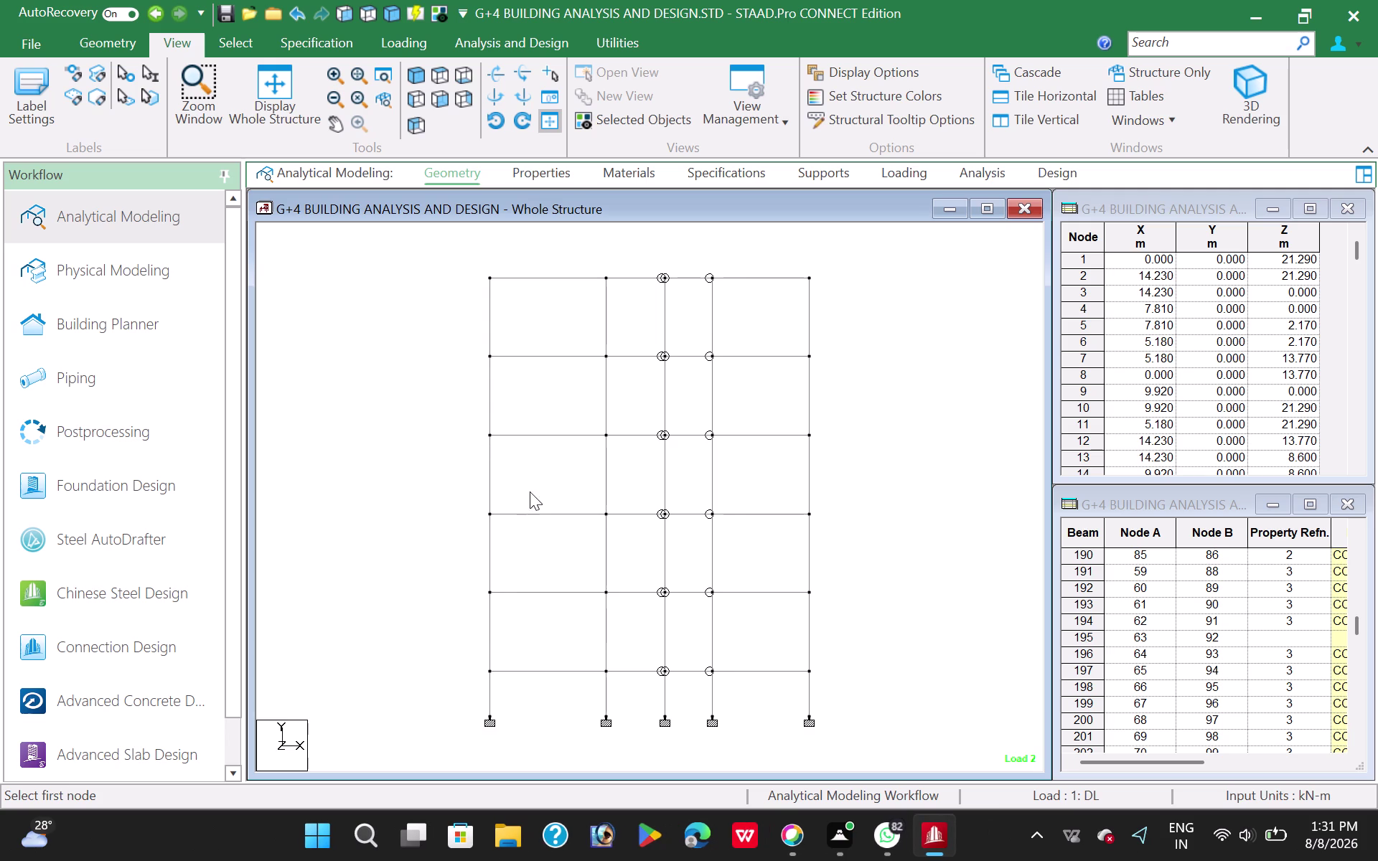
Isolate one floor level's beams in top view and bring up the section properties list.
drag(472, 421, 827, 449)
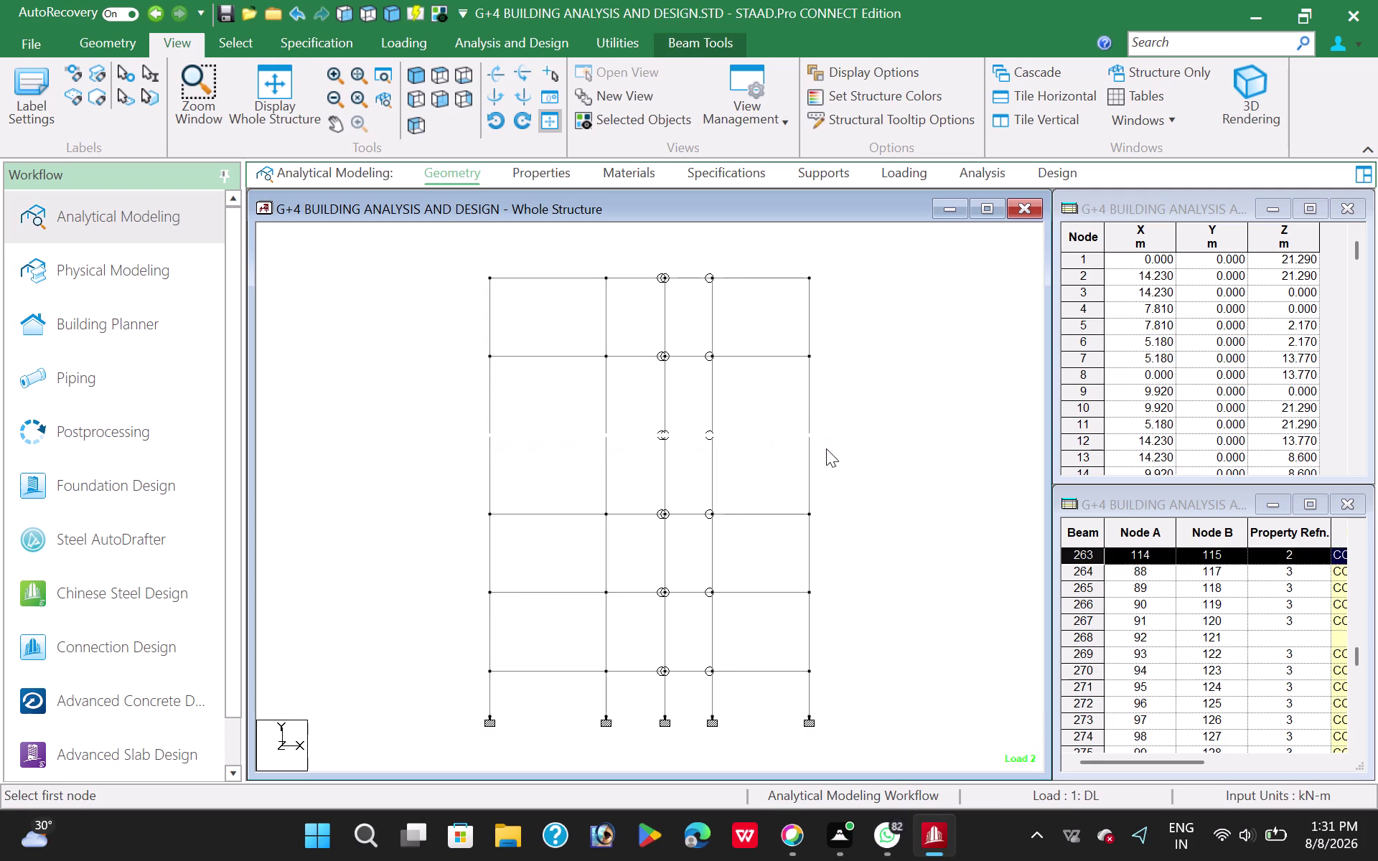
drag(466, 505, 763, 538)
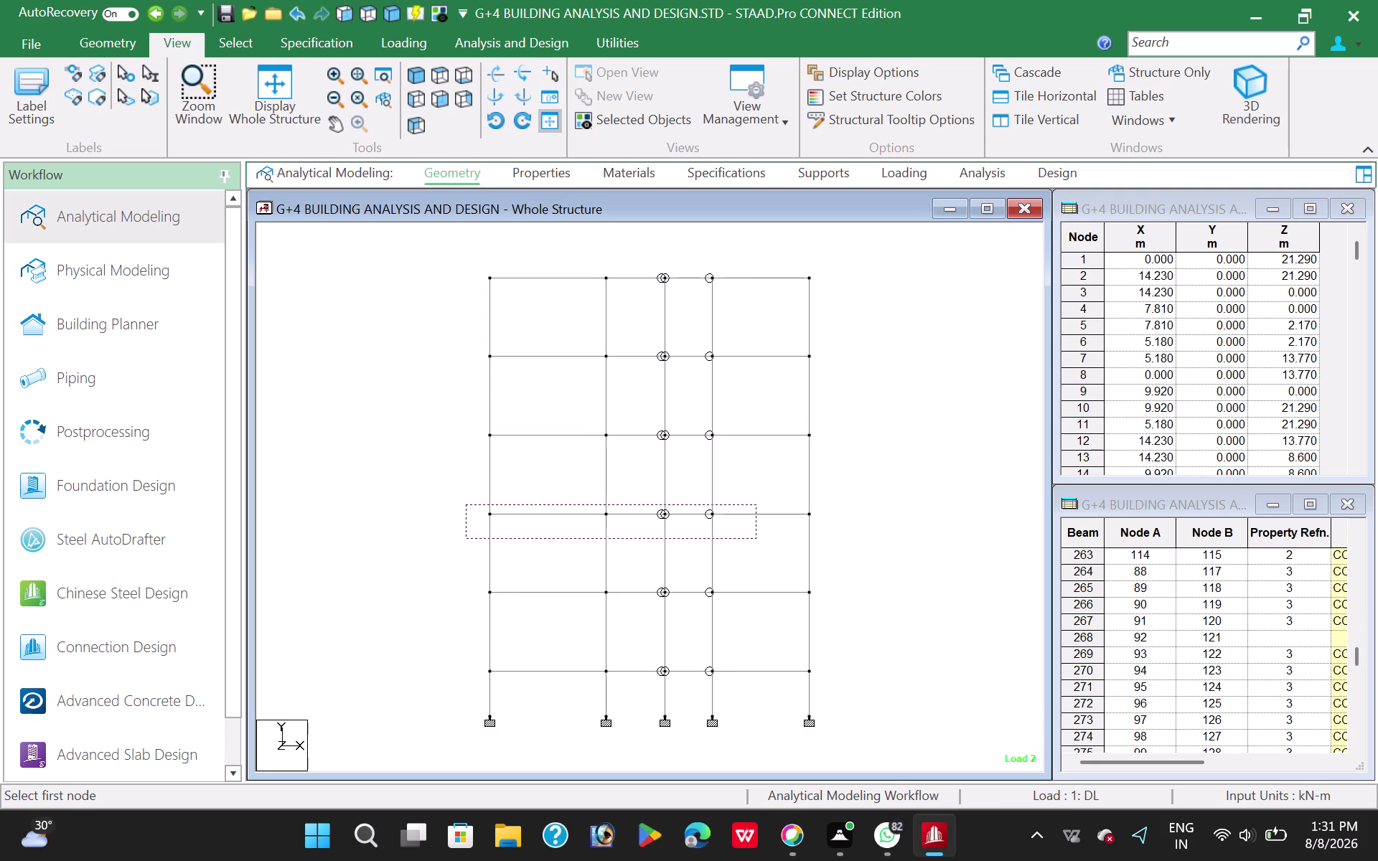
drag(763, 538, 841, 530)
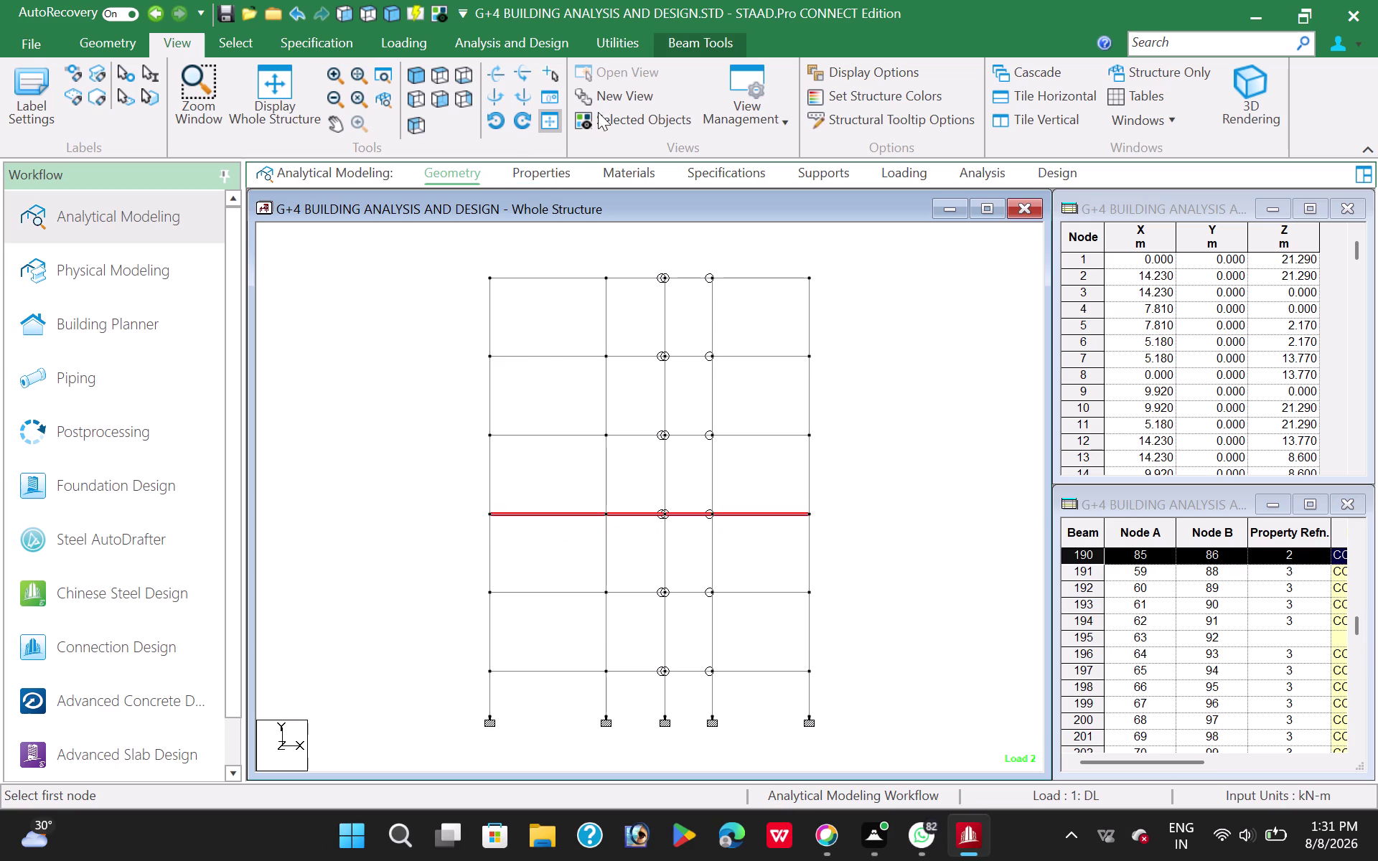
click(633, 117)
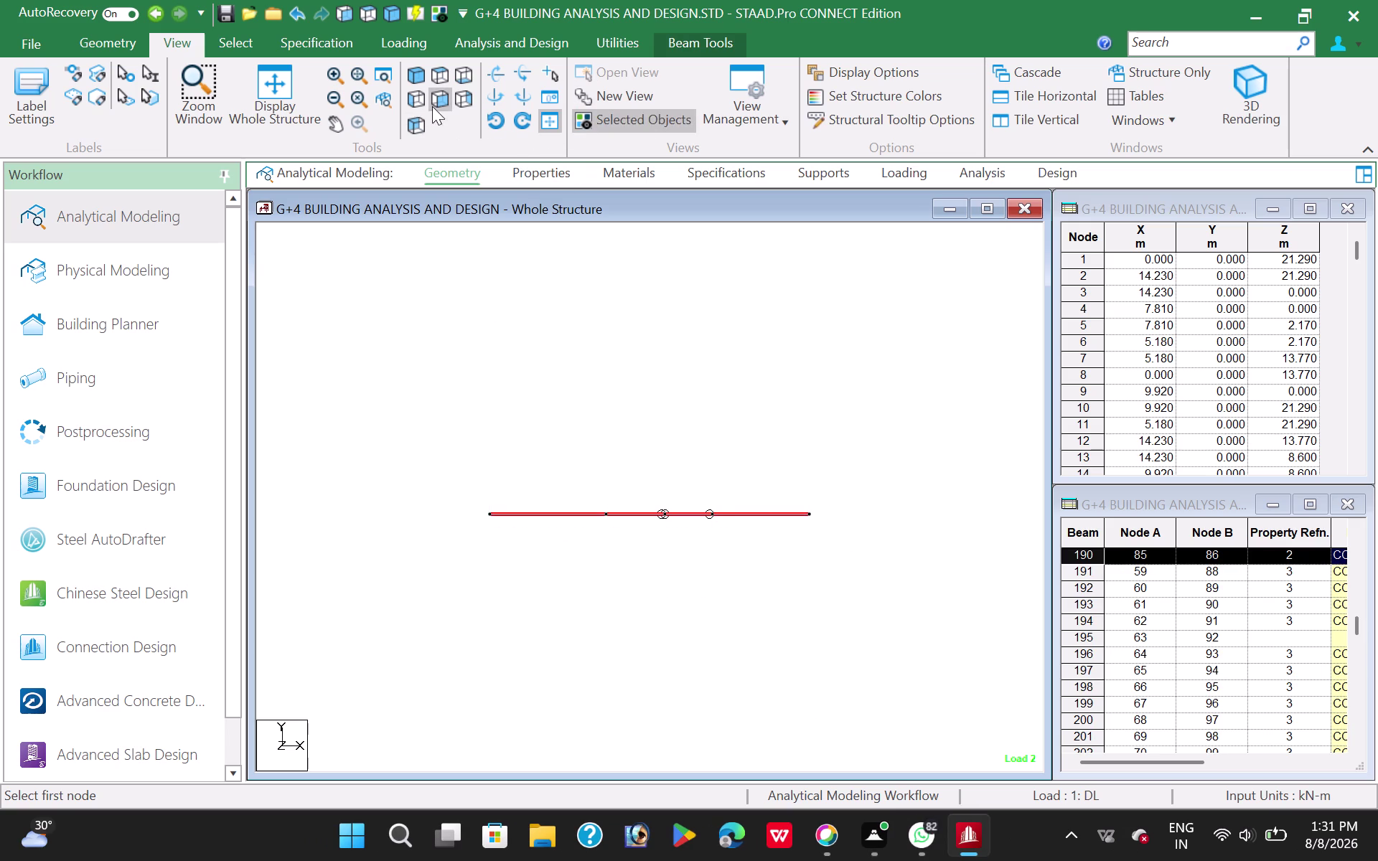
click(440, 79)
click(521, 357)
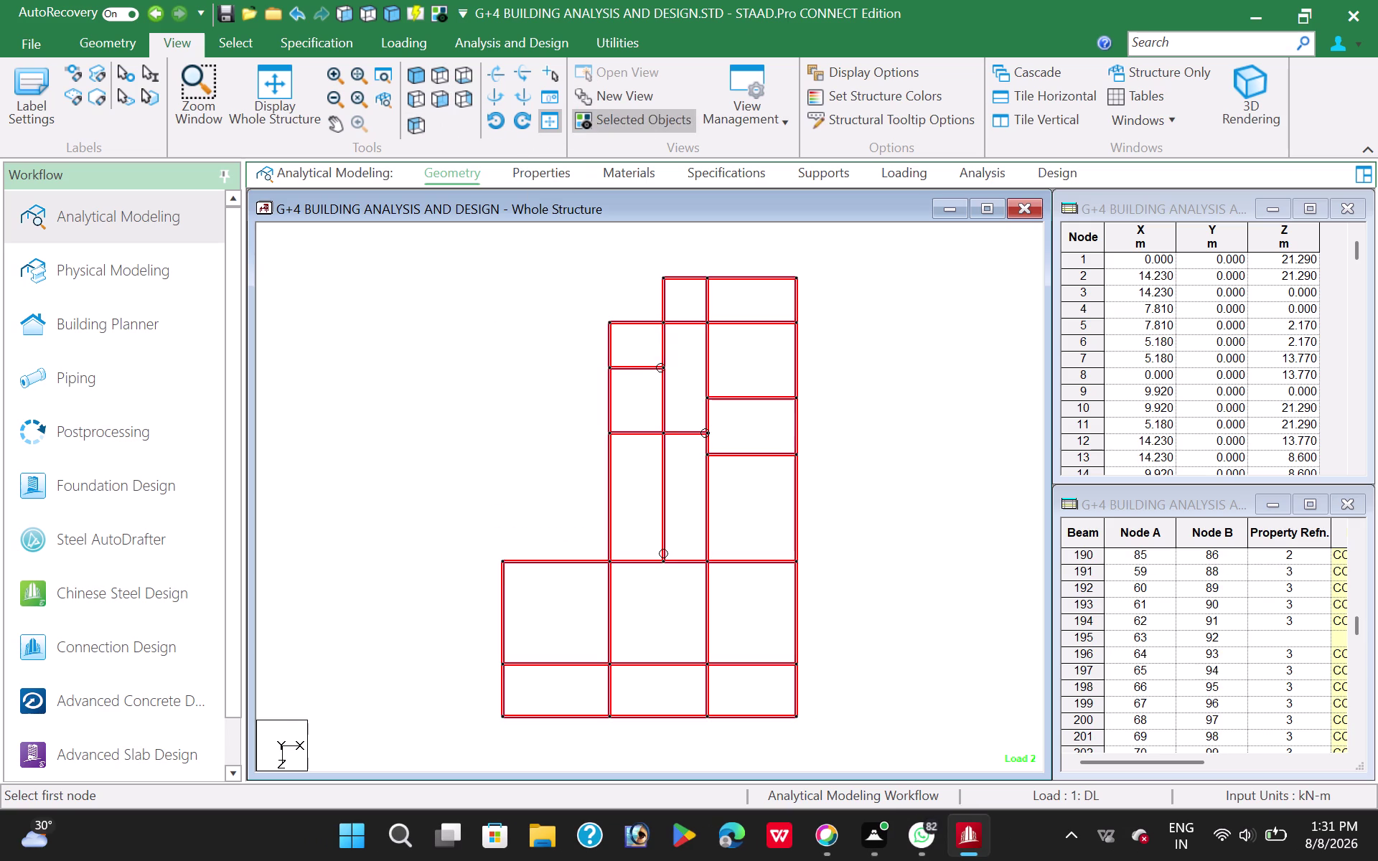
click(552, 175)
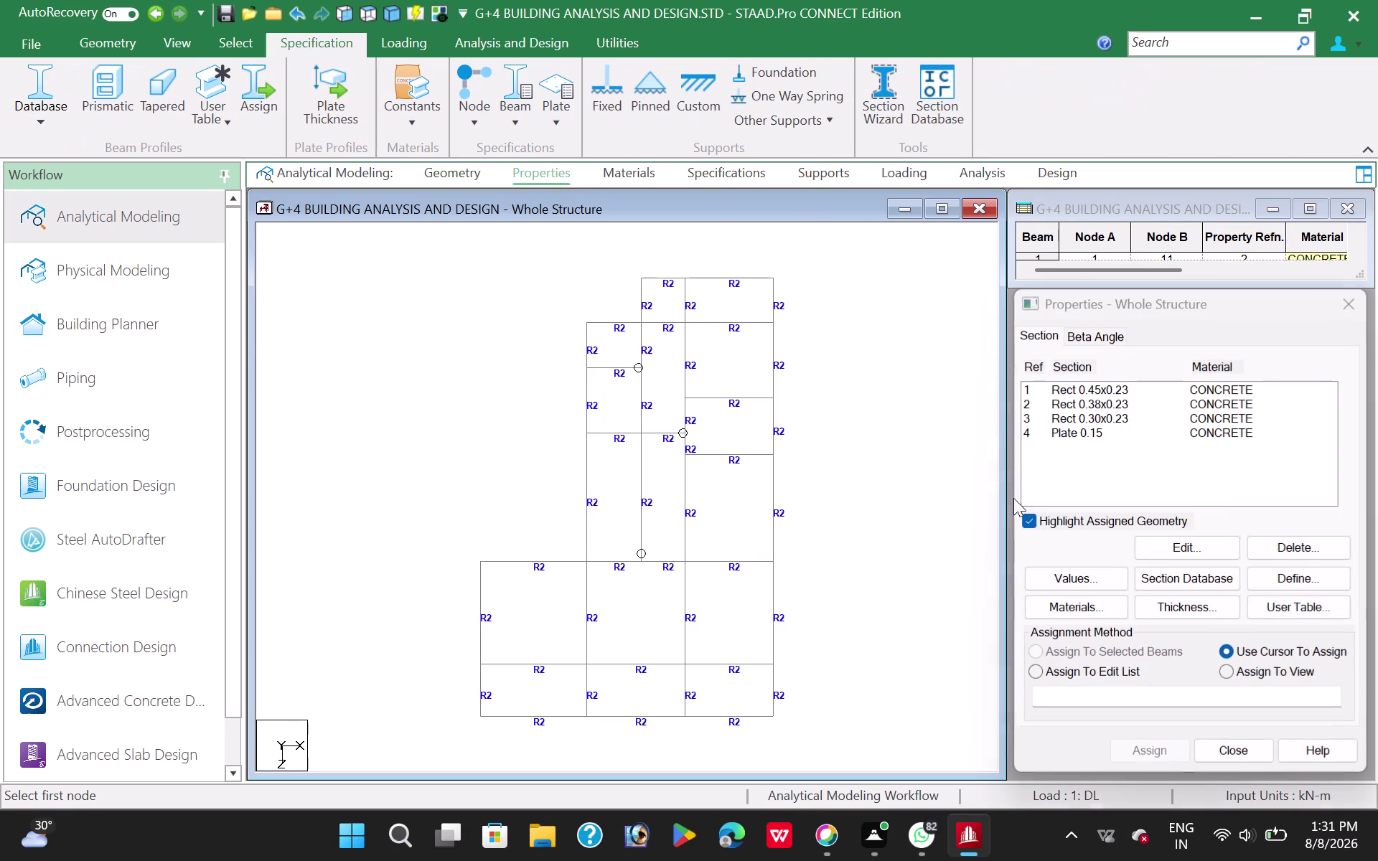
Select the Plate 0.15 property and switch the selection cursor to Plates Cursor.
click(1108, 443)
click(1101, 433)
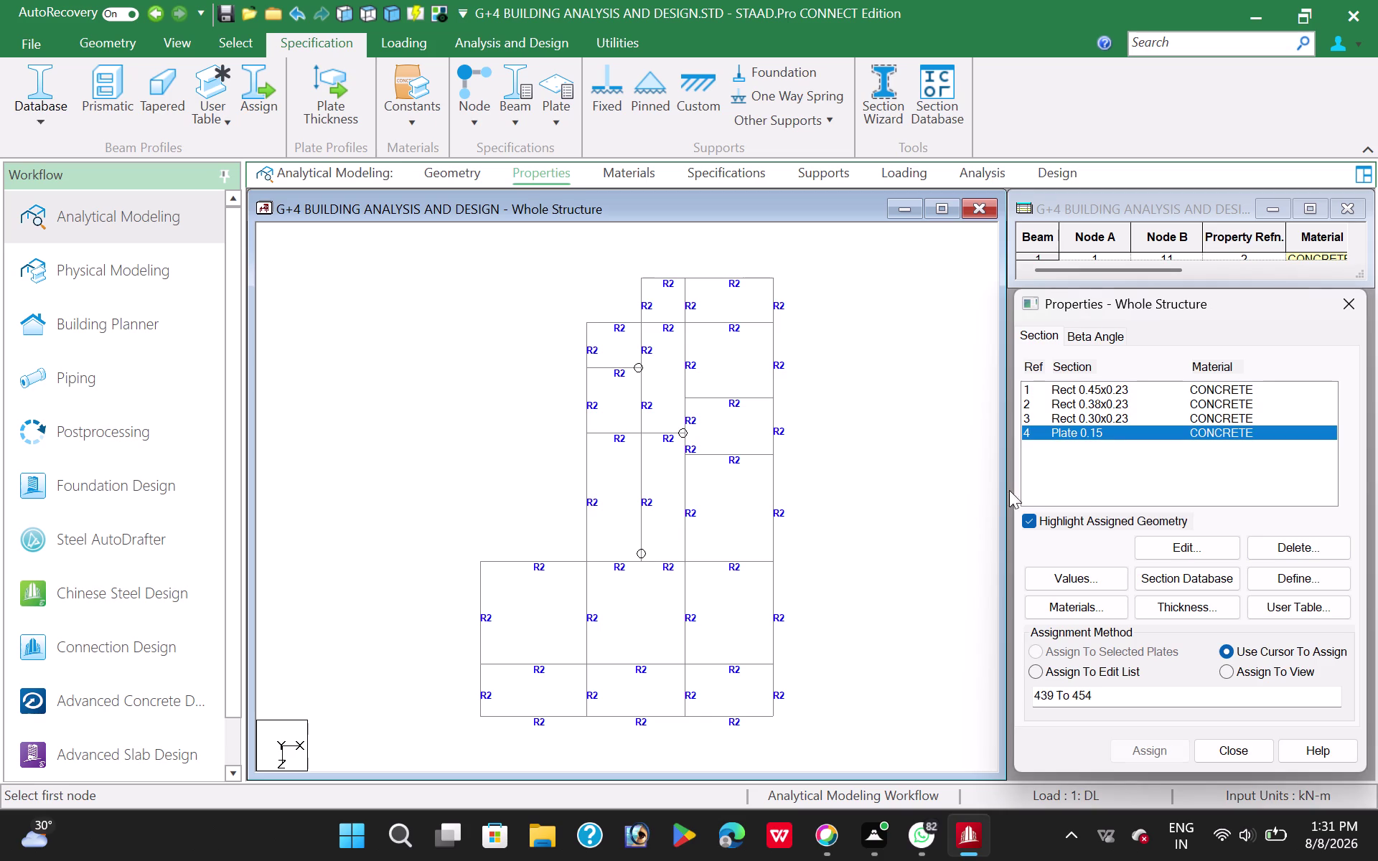
right_click(527, 402)
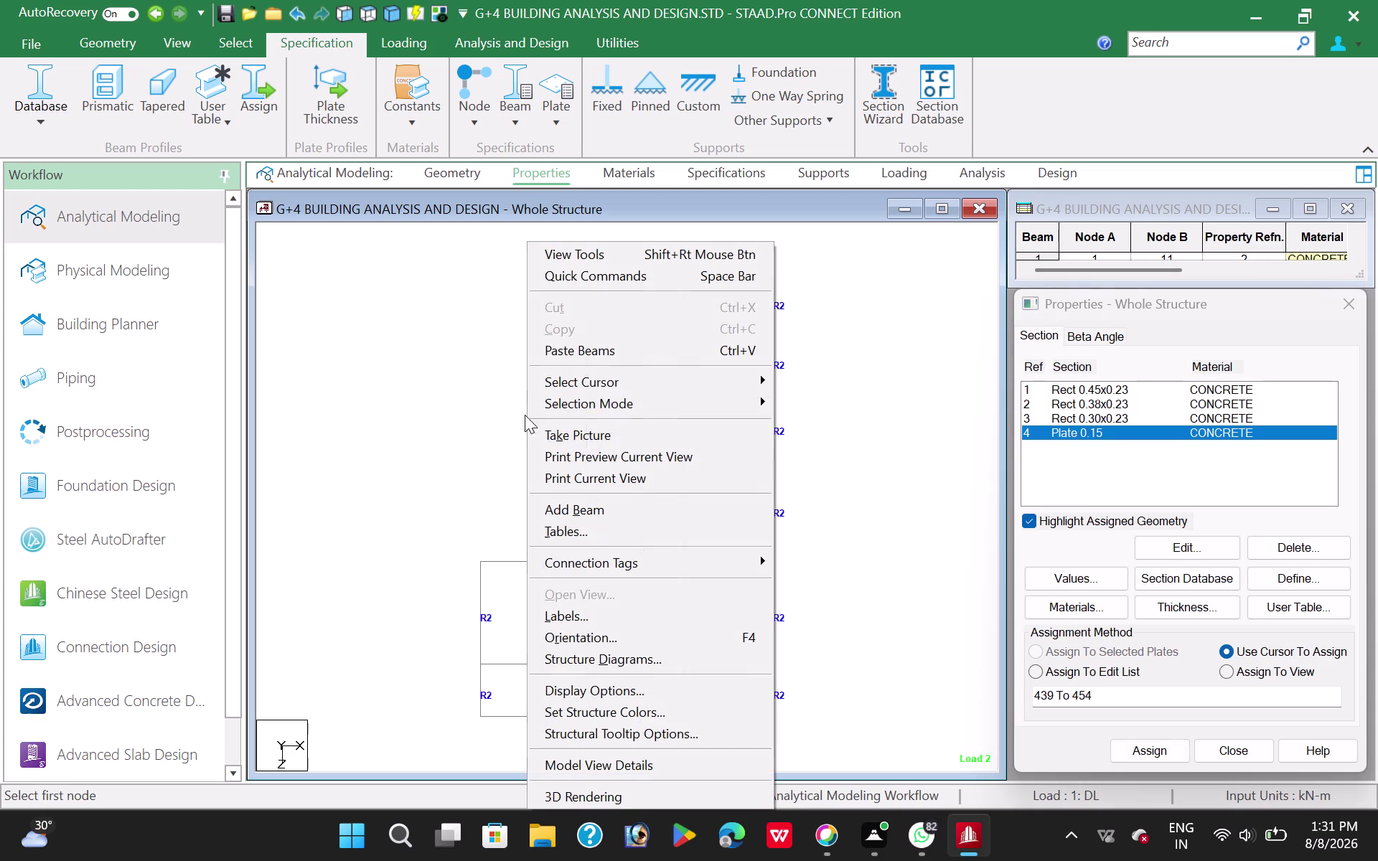
click(641, 383)
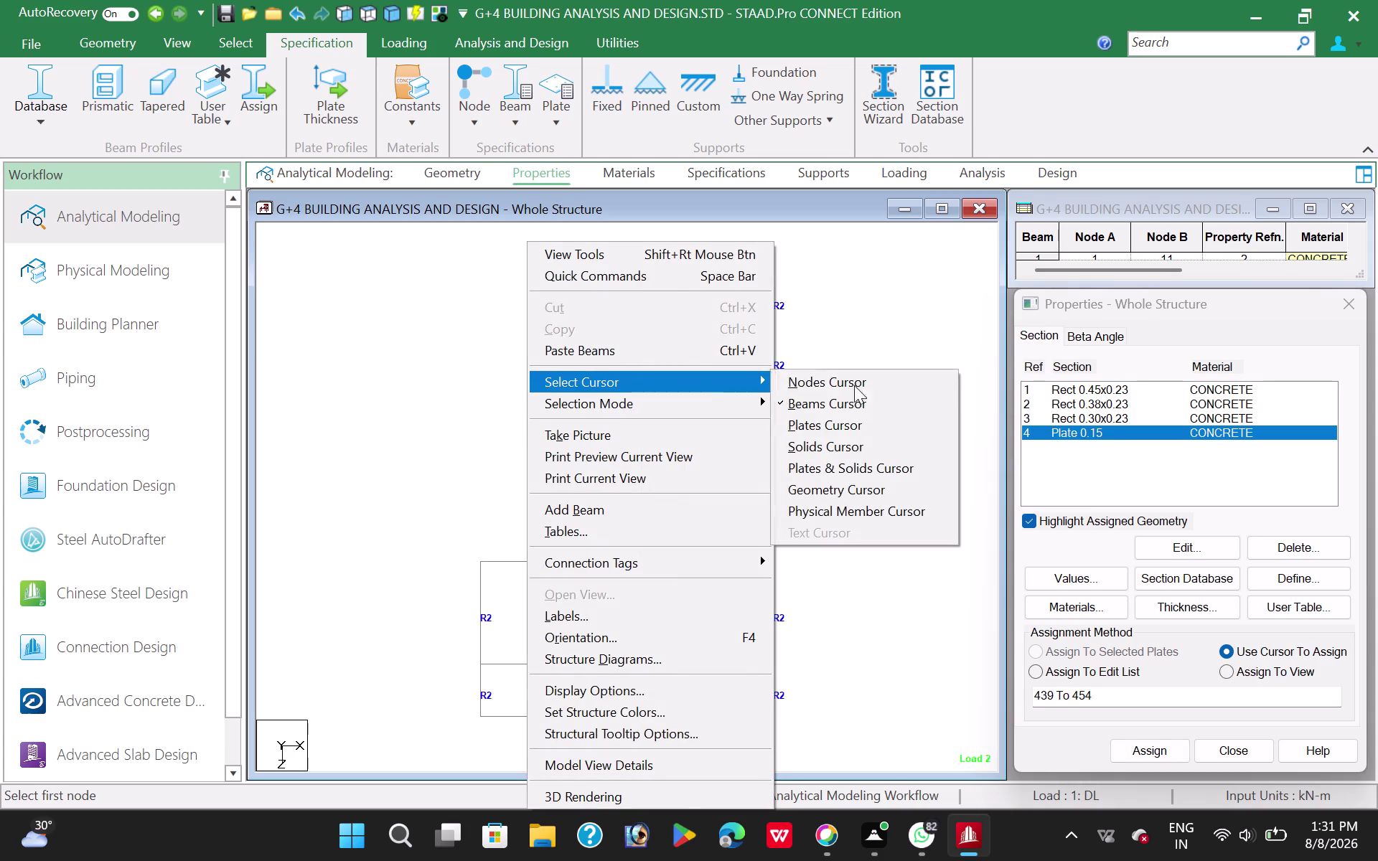
click(855, 423)
click(552, 686)
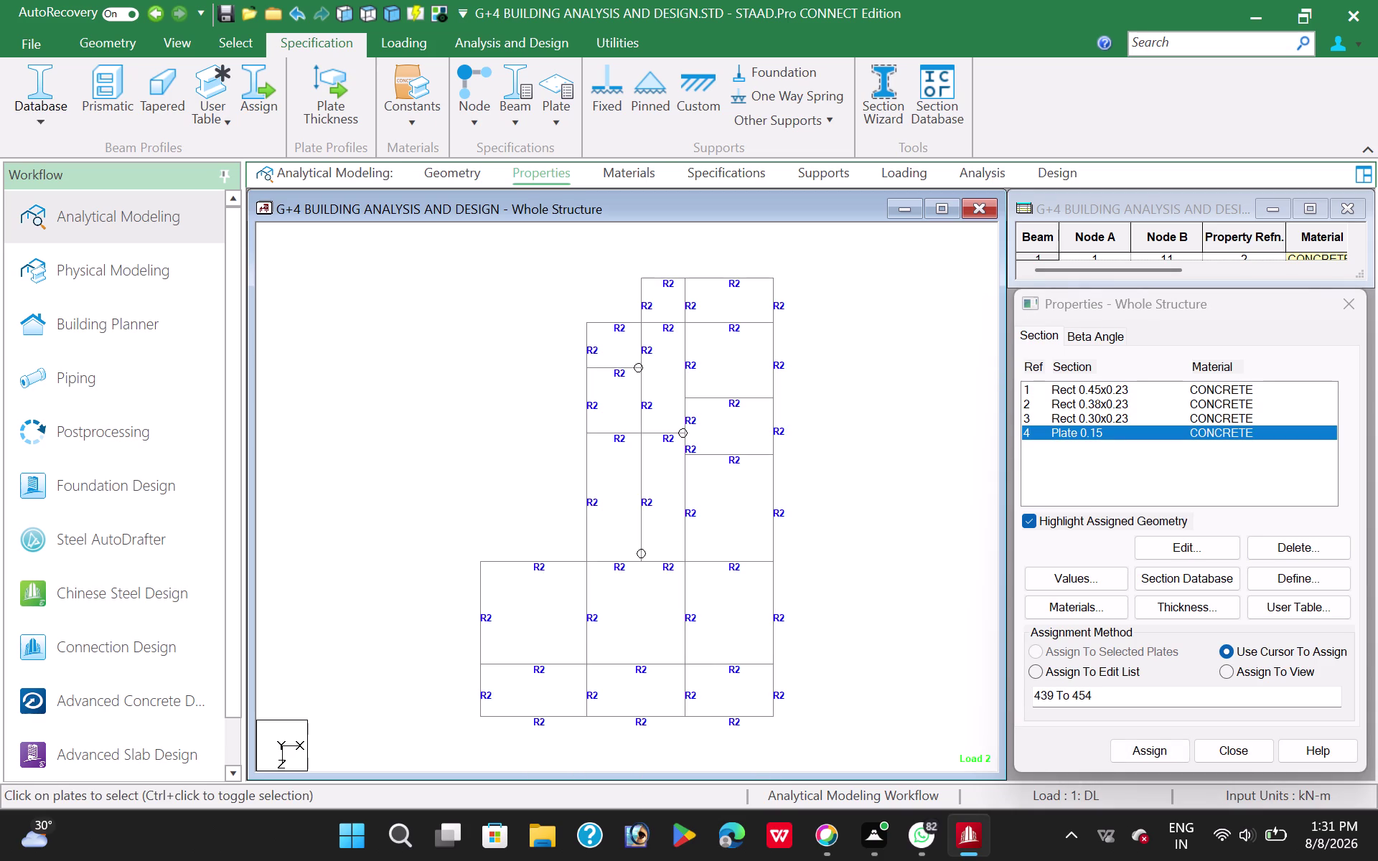
click(447, 667)
double_click(530, 693)
right_click(478, 444)
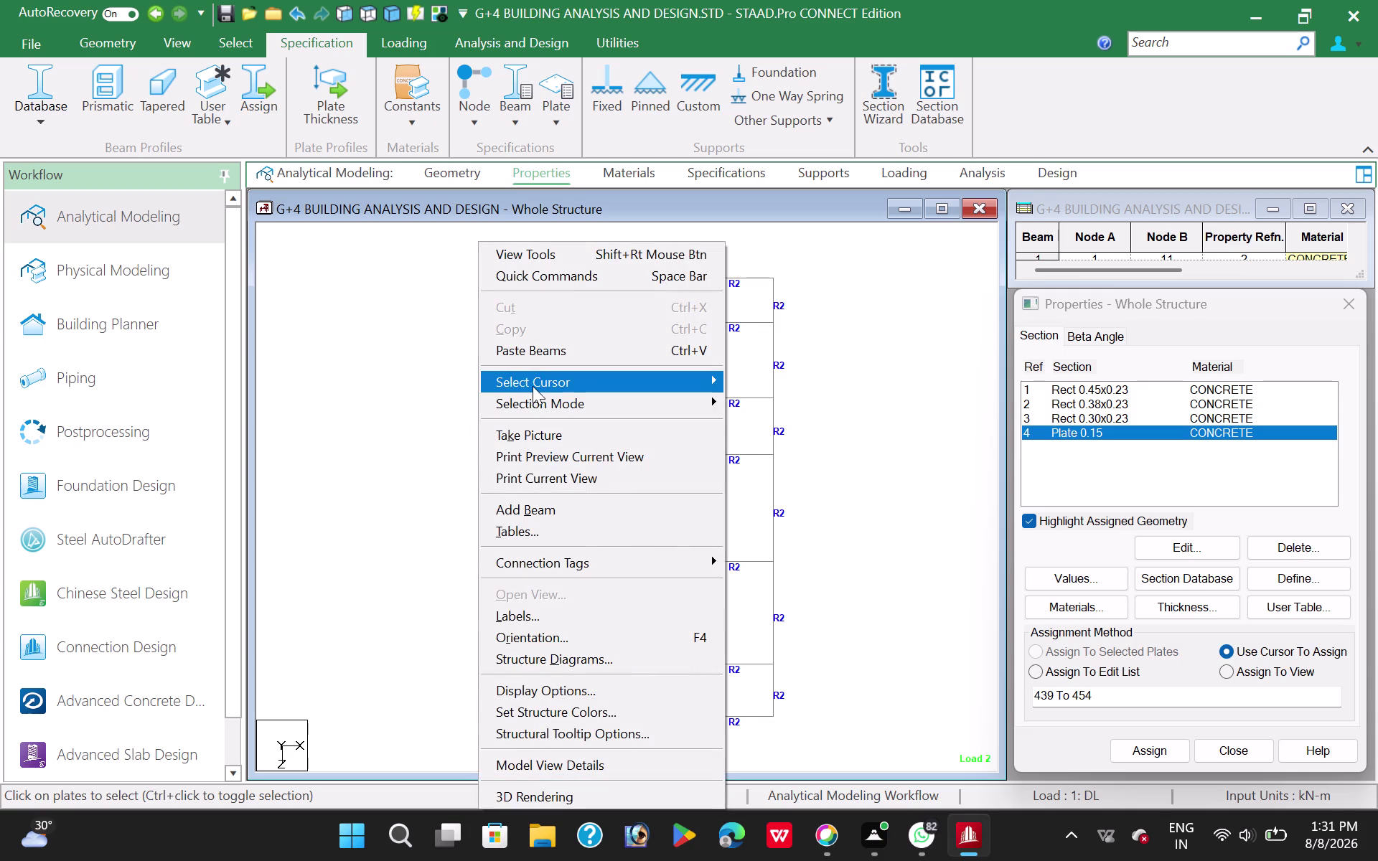
click(544, 384)
click(817, 428)
triple_click(535, 688)
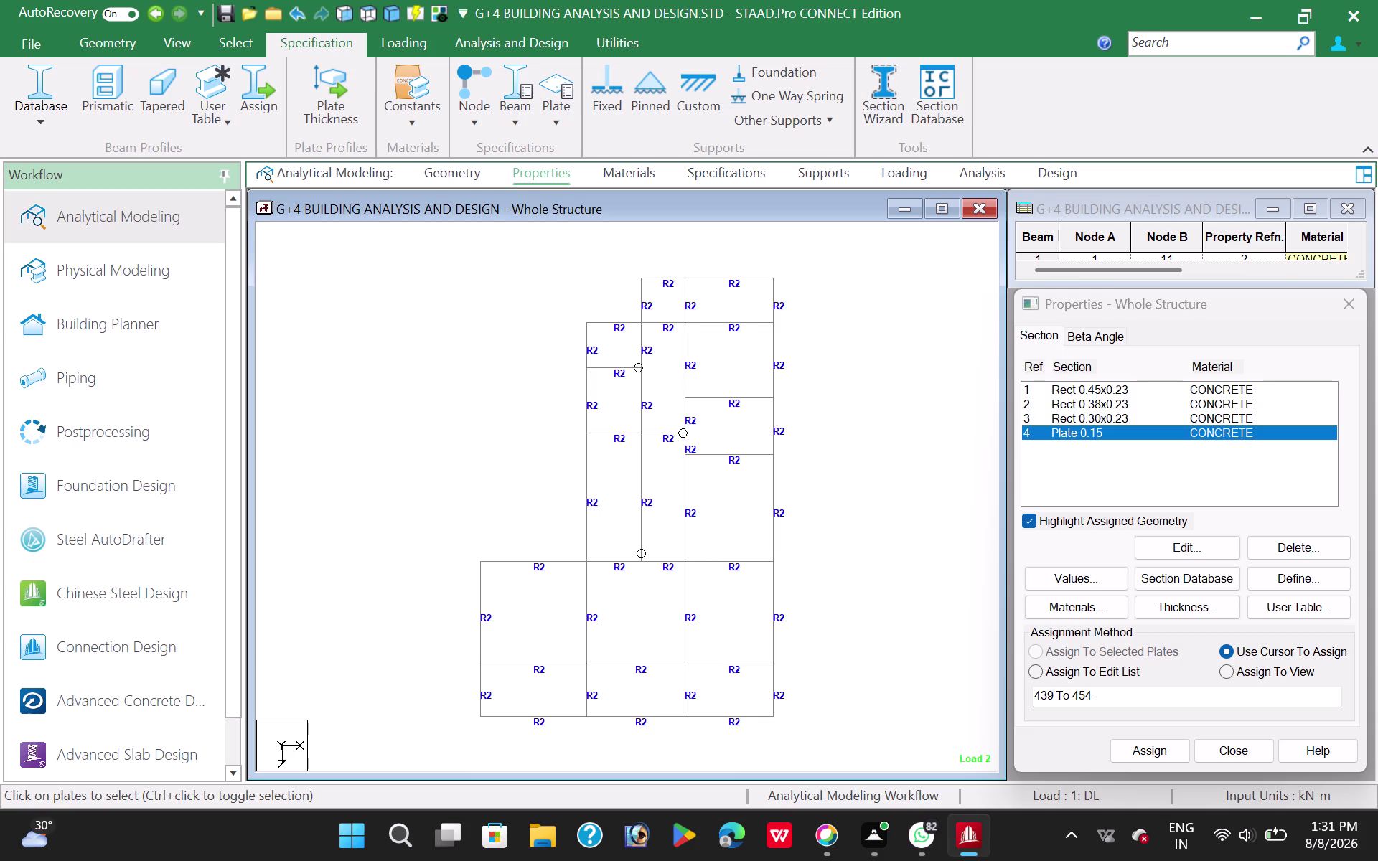
click(535, 688)
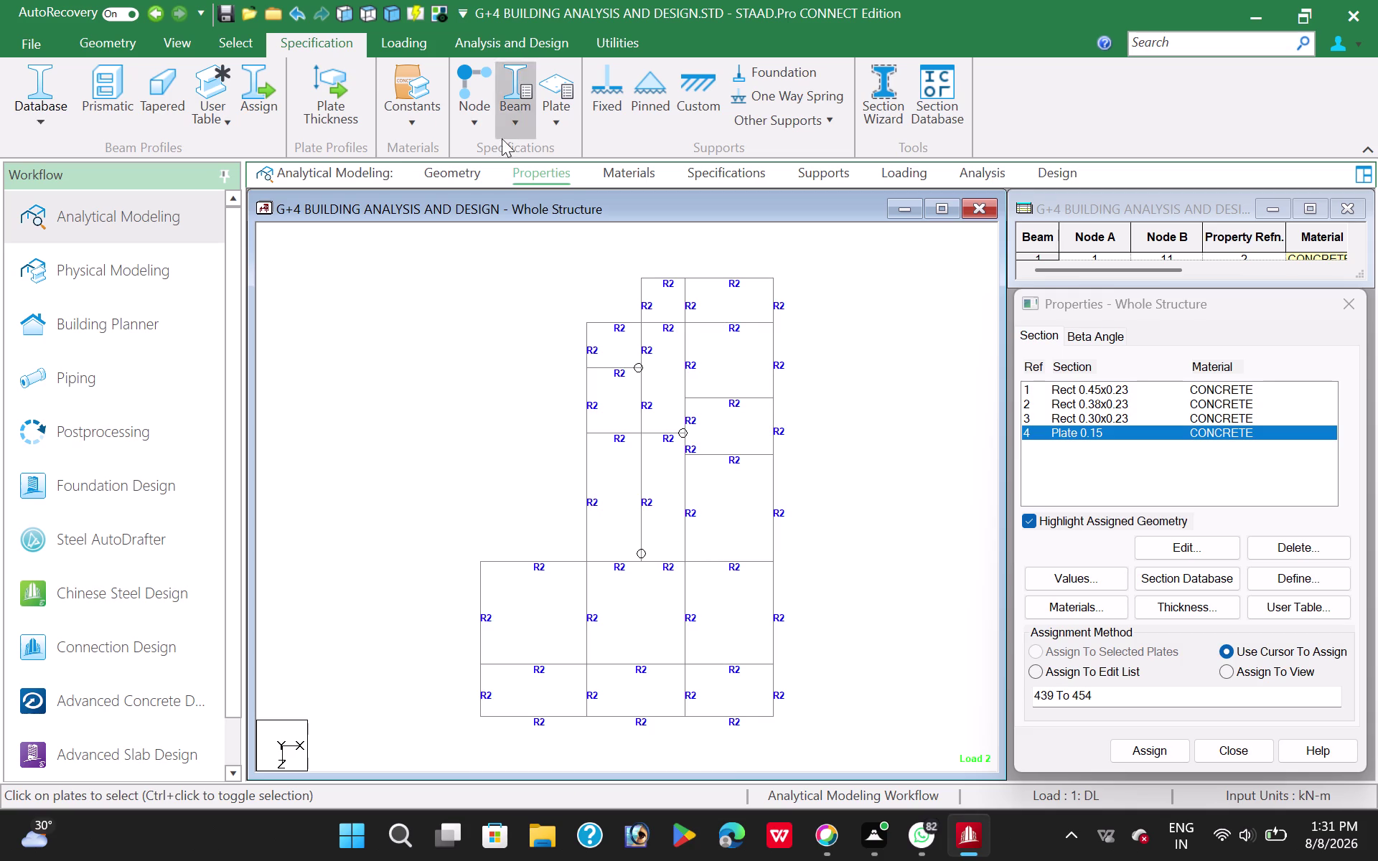
Display the whole structure in front elevation and close the Properties panel.
click(181, 45)
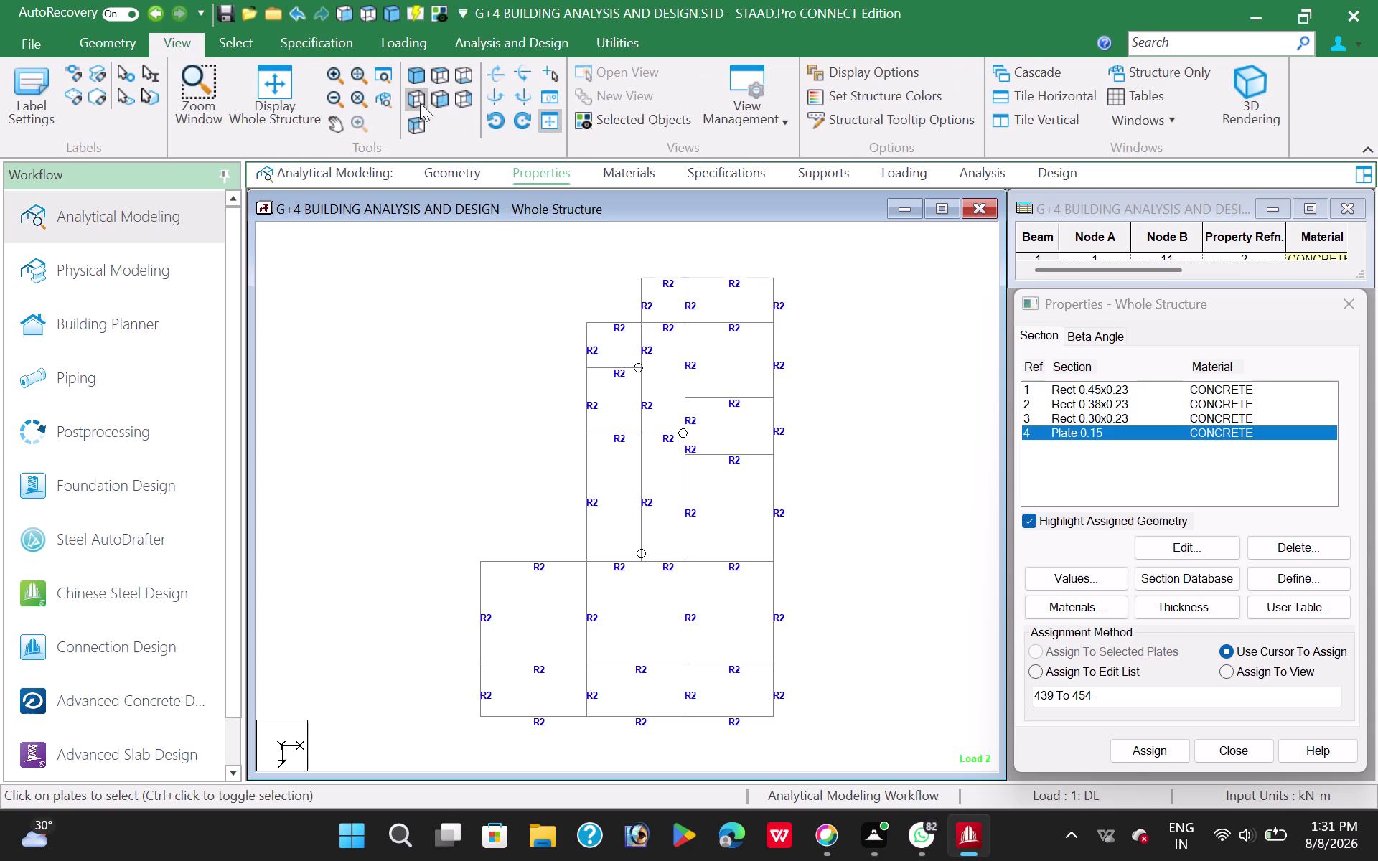
click(438, 104)
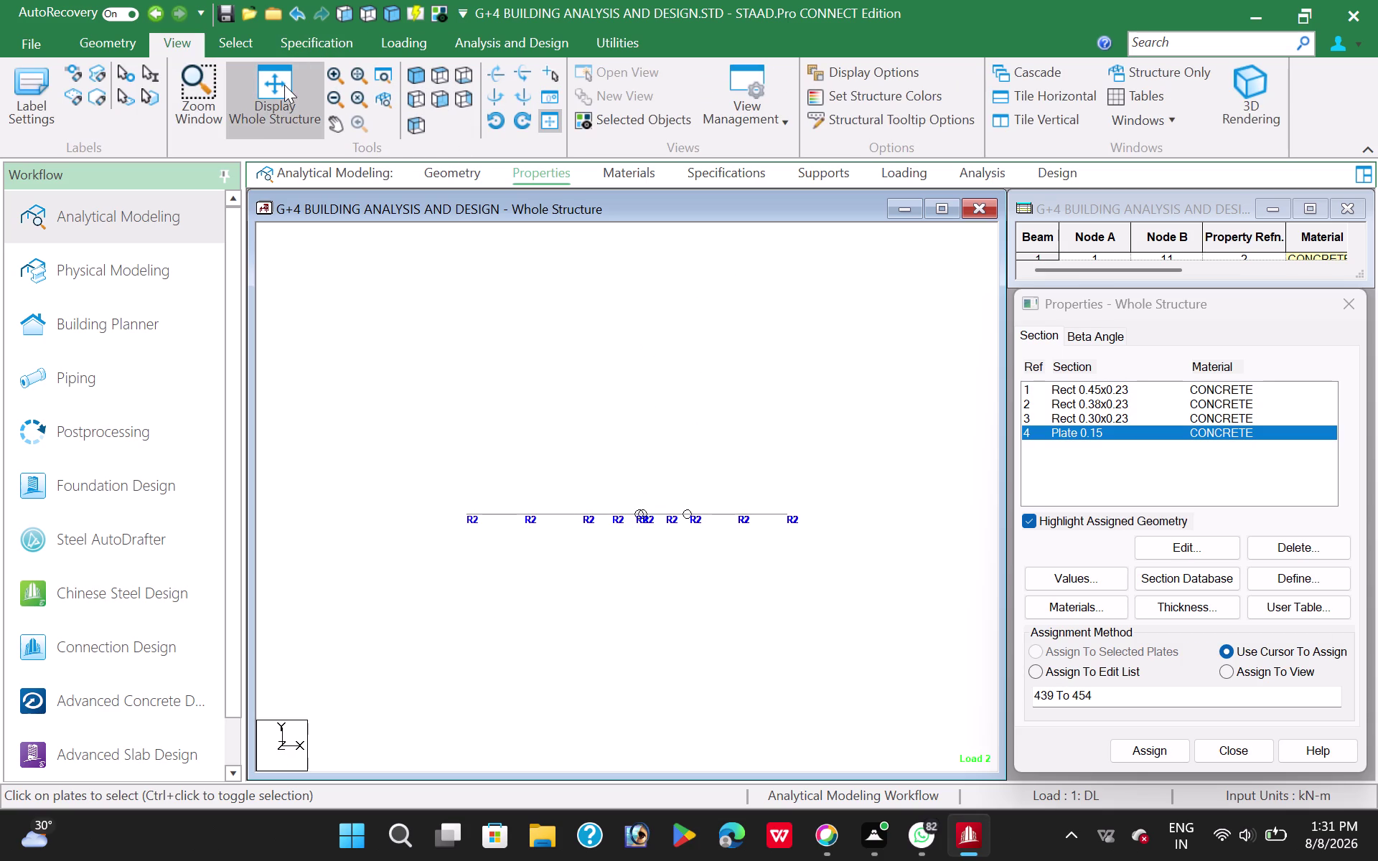
click(284, 85)
click(438, 107)
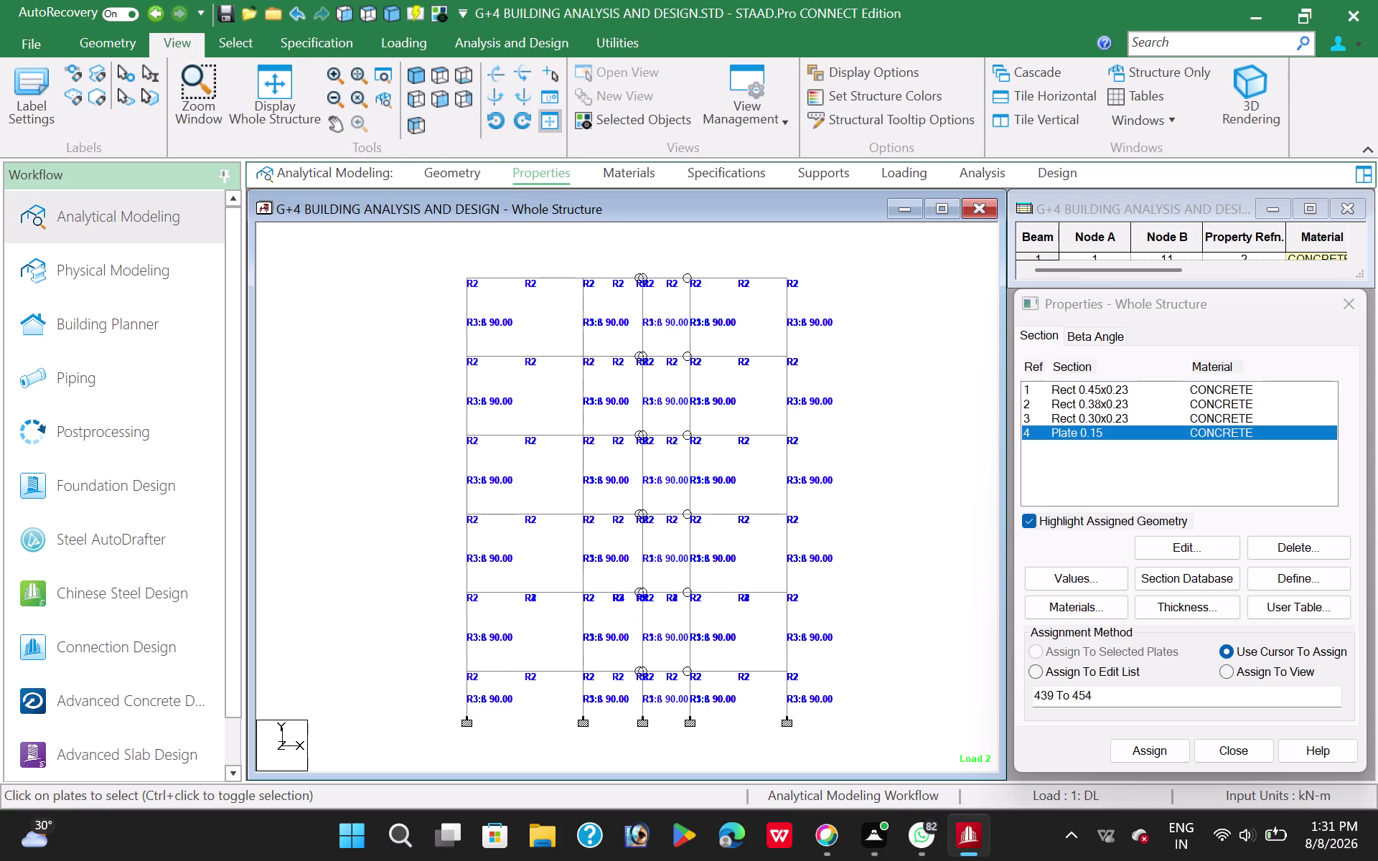
key(Escape)
key(Escape)
click(412, 514)
click(462, 172)
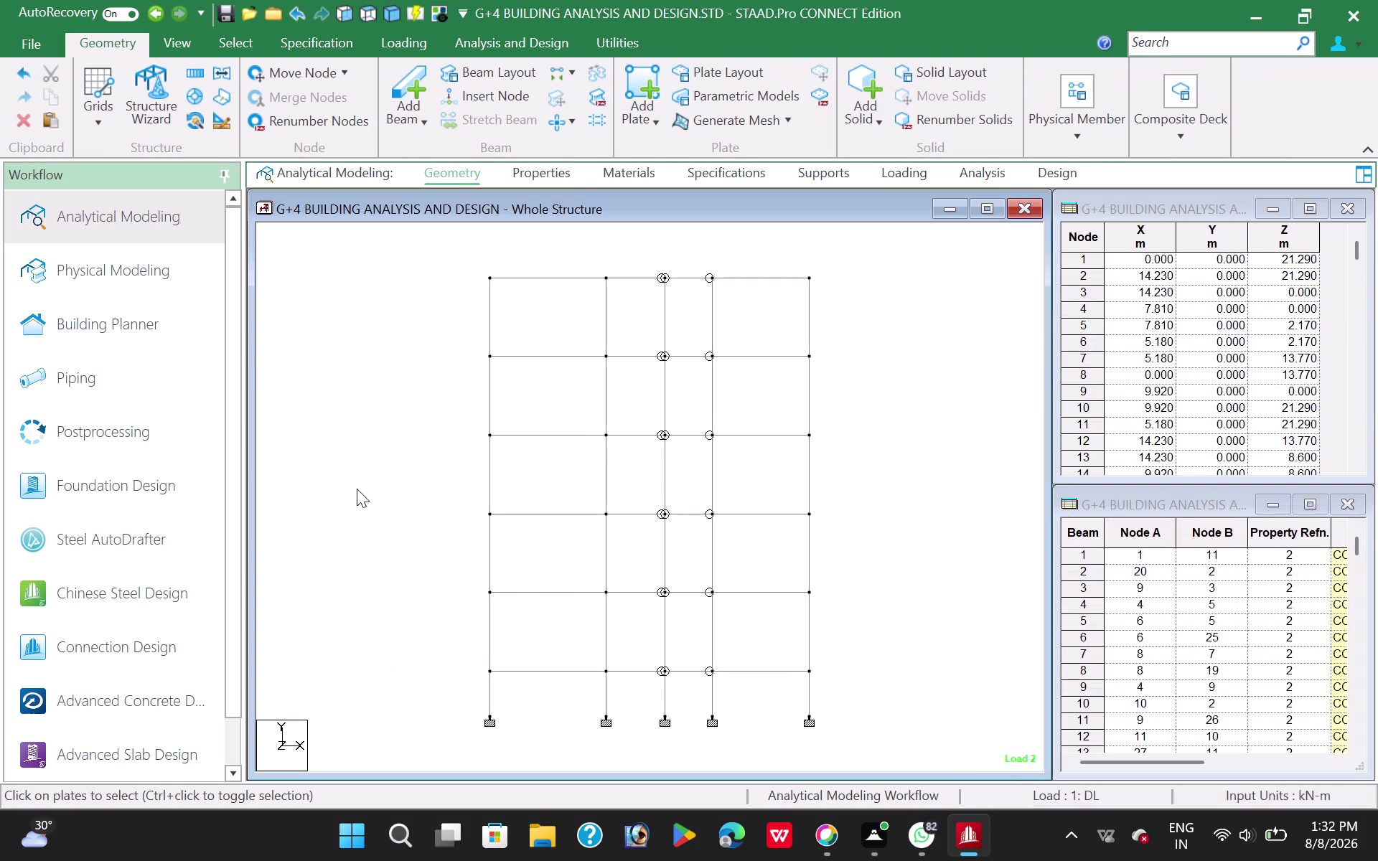
Isolate one floor level's beams and view them from the top.
drag(463, 504, 489, 527)
drag(489, 527, 834, 540)
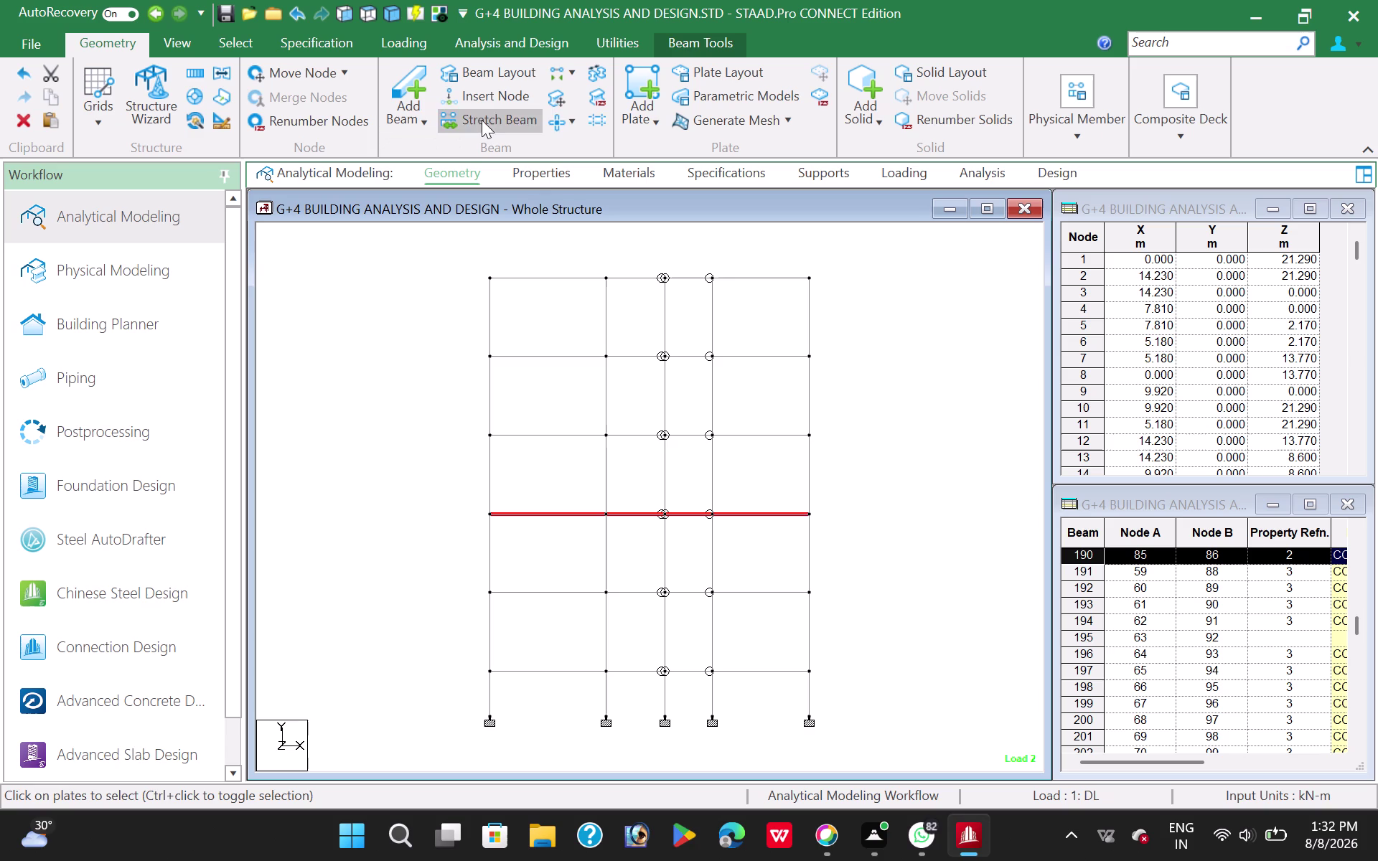
click(173, 37)
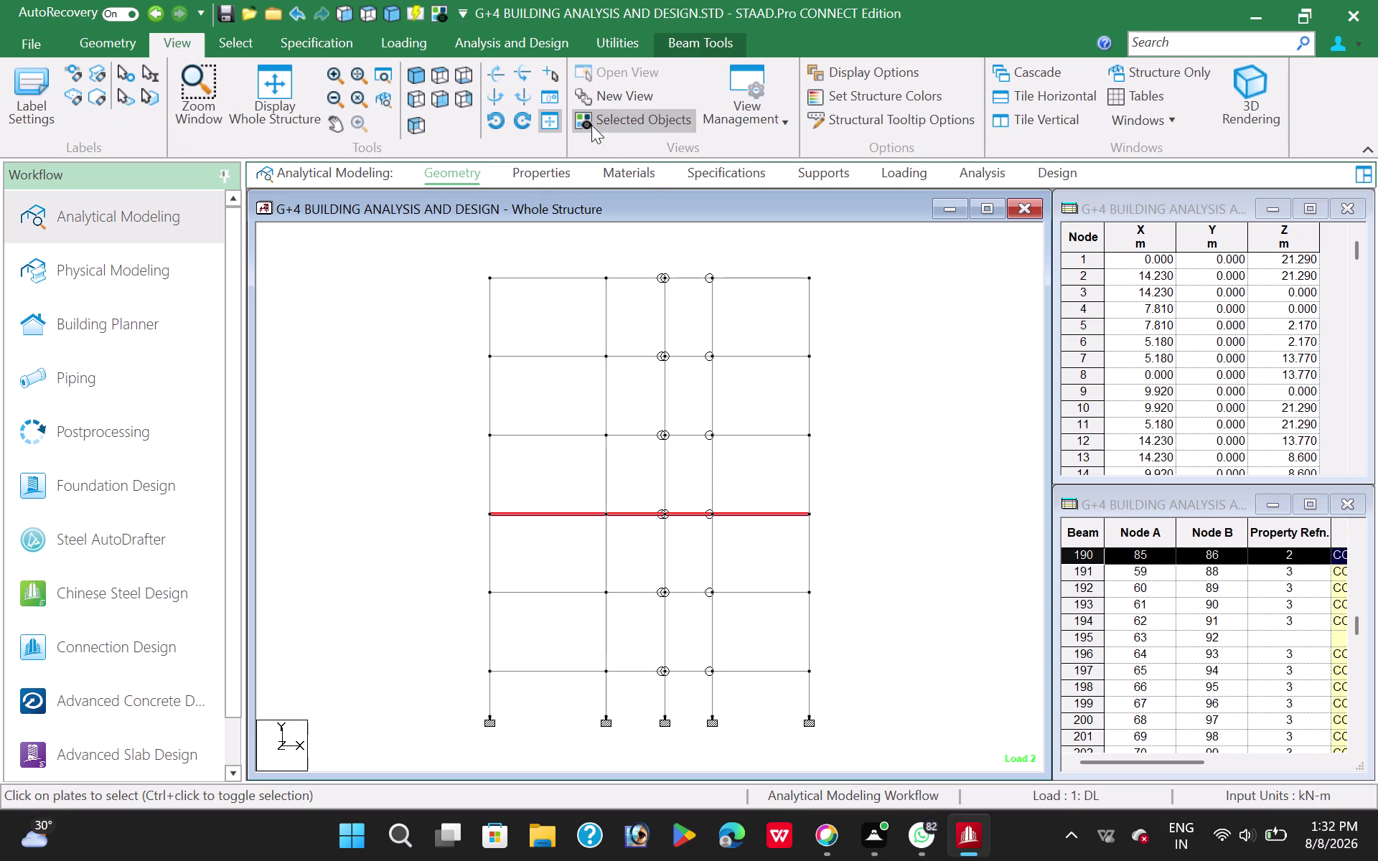
click(627, 125)
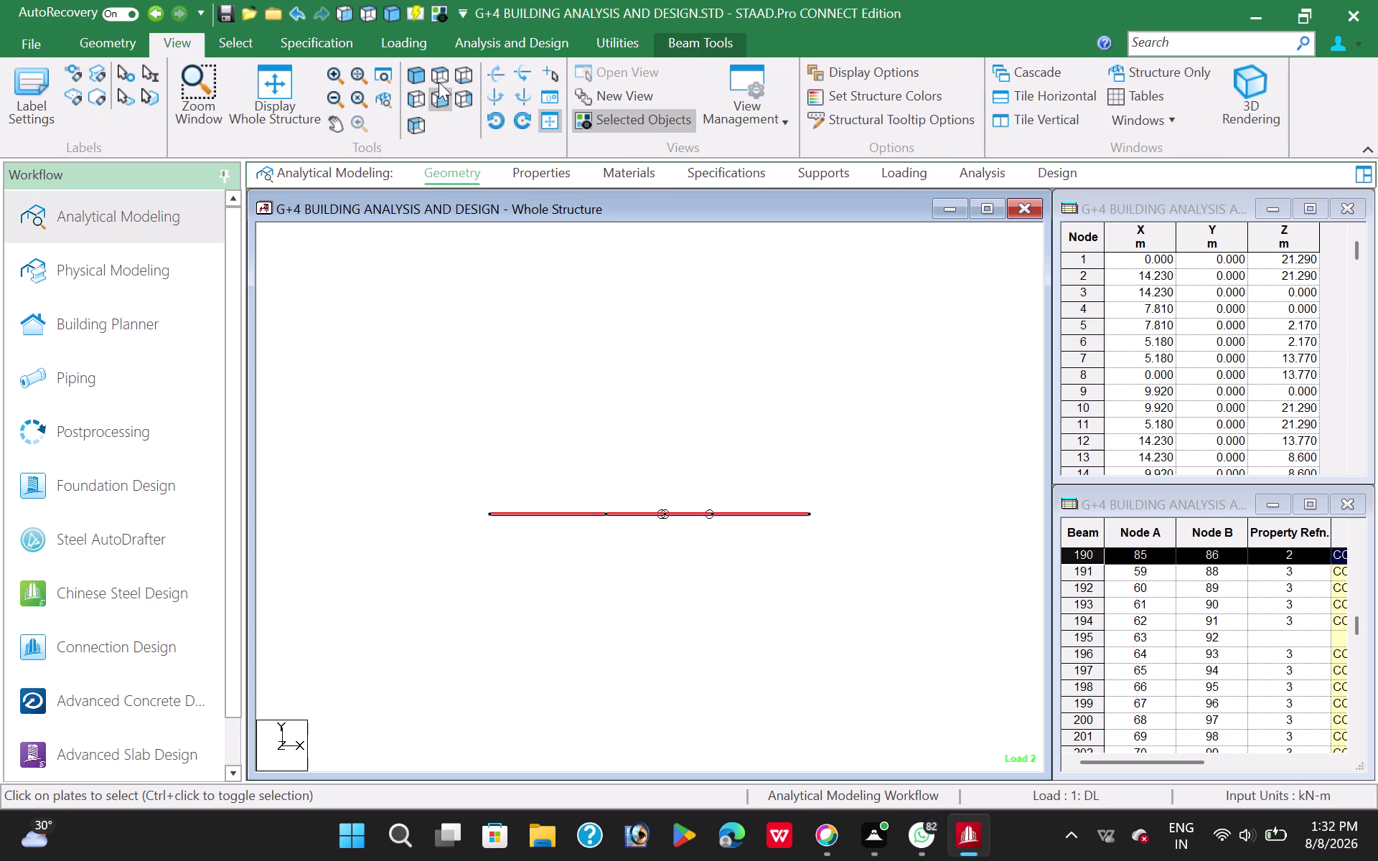
click(441, 77)
click(349, 402)
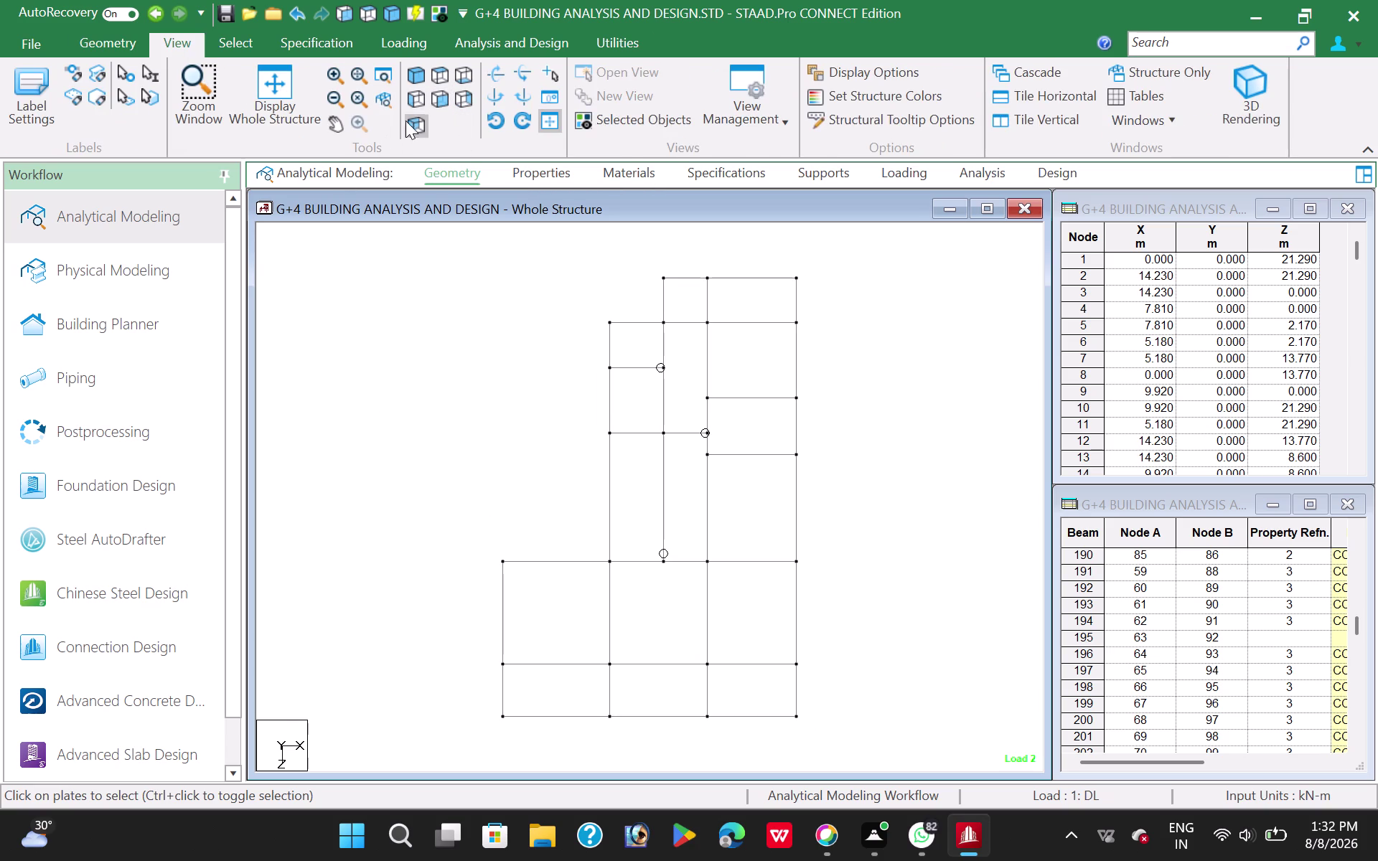
Preview the building in 3D Rendering, close it, and reopen the section properties list.
right_click(400, 326)
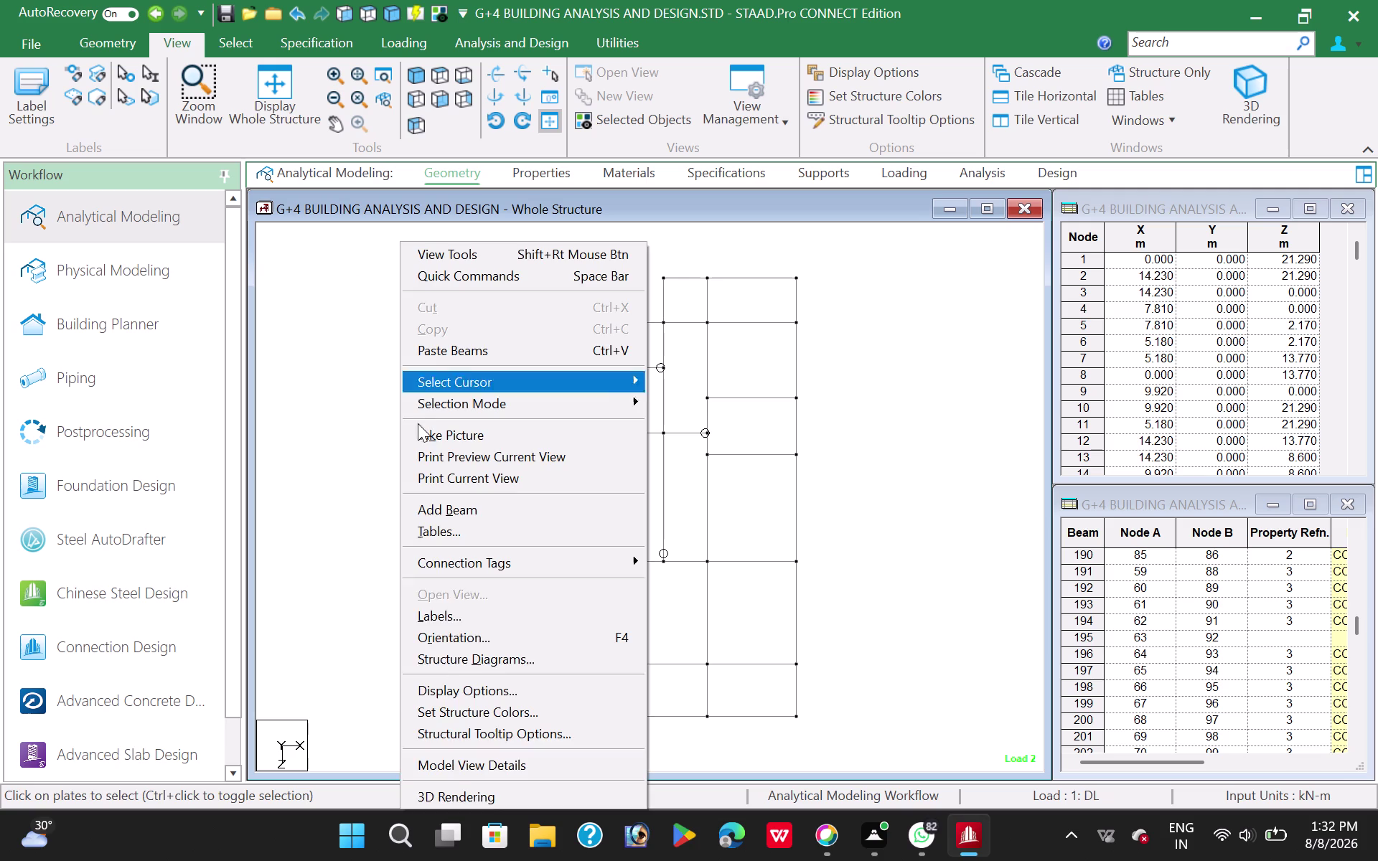
click(457, 789)
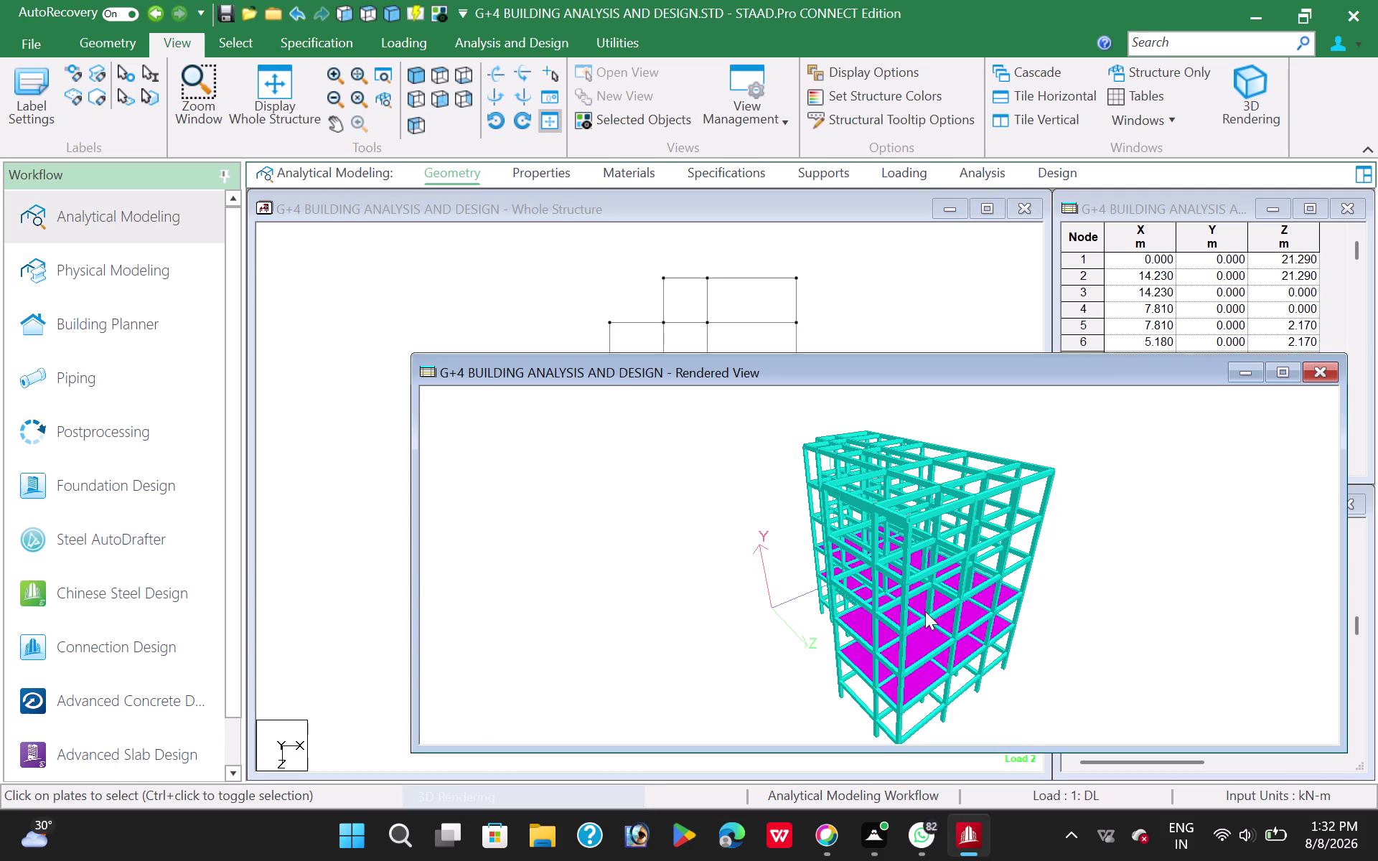
click(1313, 366)
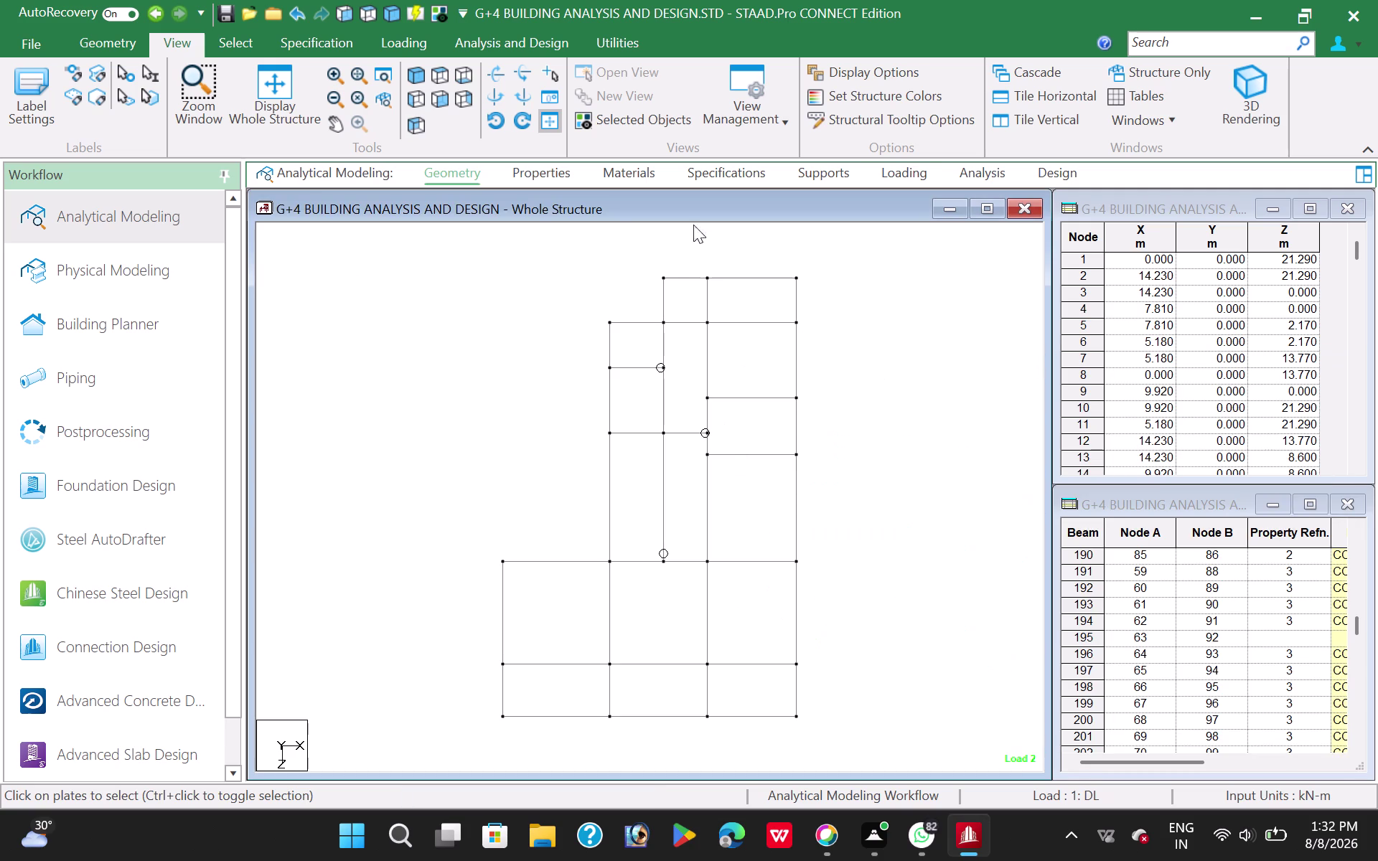
click(535, 171)
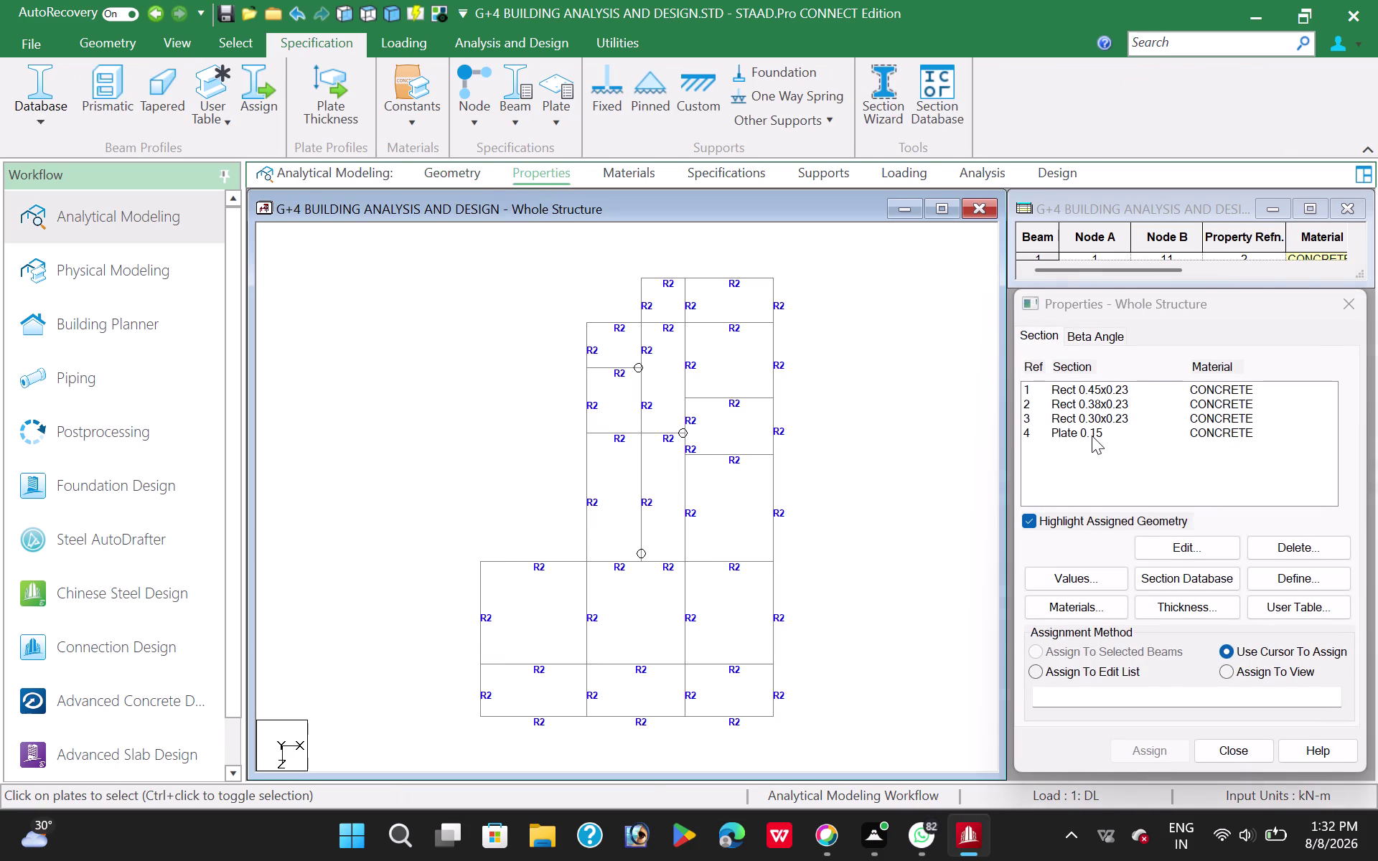
Pick the 0.15 plate thickness property and dismiss the drawing-area options.
click(1091, 436)
right_click(341, 371)
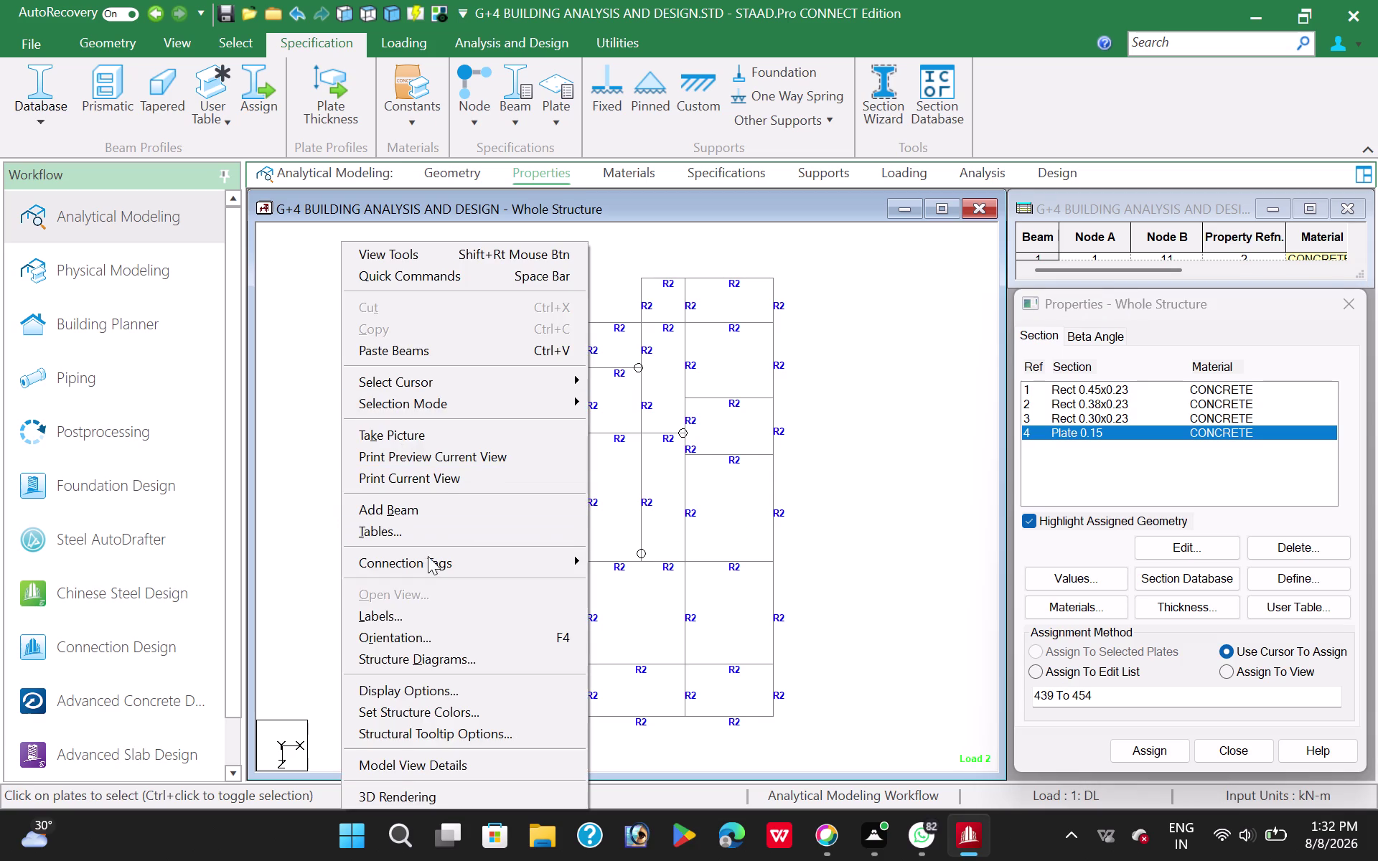
click(425, 379)
click(642, 432)
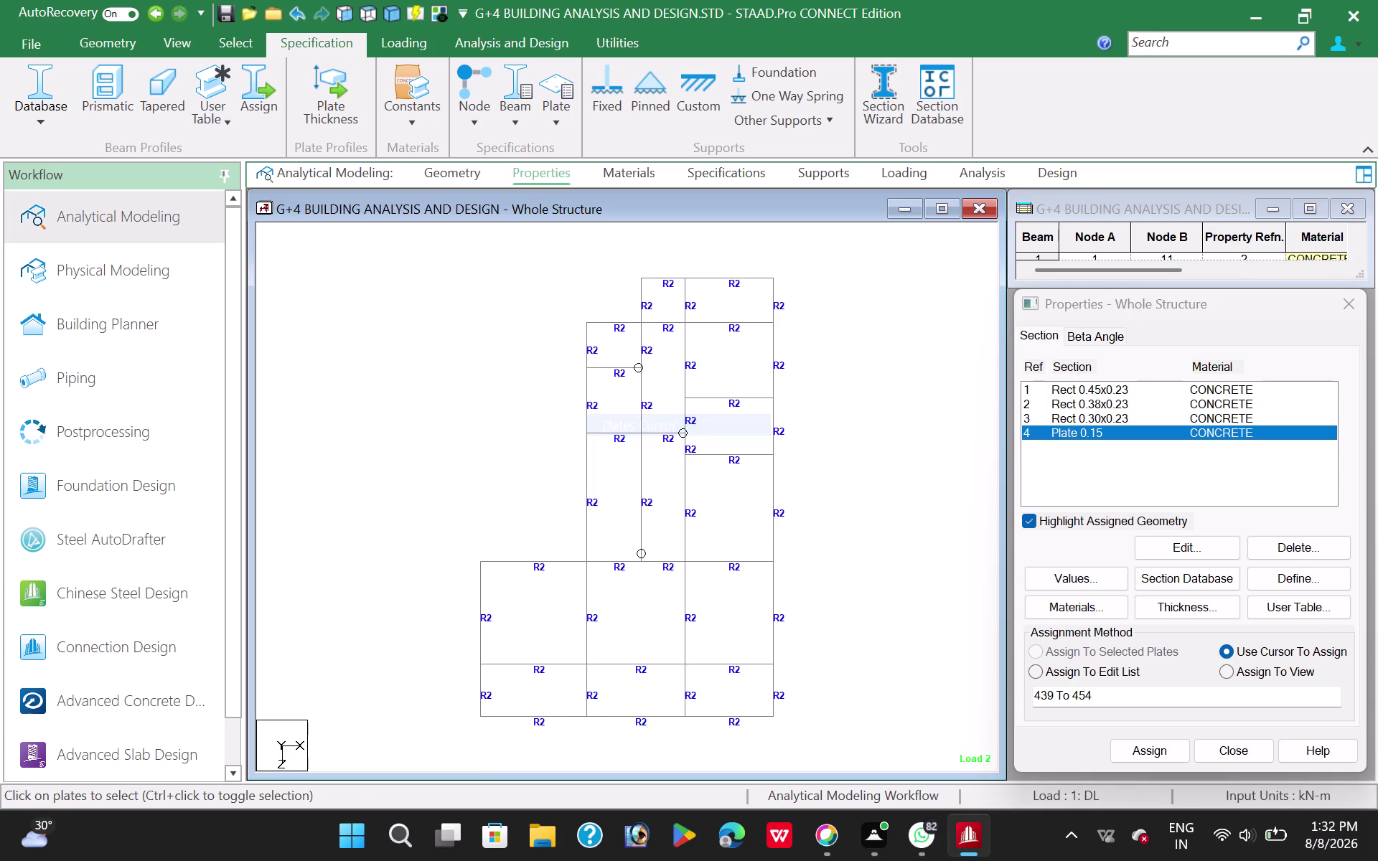
click(514, 696)
double_click(536, 687)
drag(432, 658, 654, 733)
click(524, 690)
triple_click(531, 691)
double_click(532, 691)
double_click(531, 692)
double_click(510, 622)
click(963, 395)
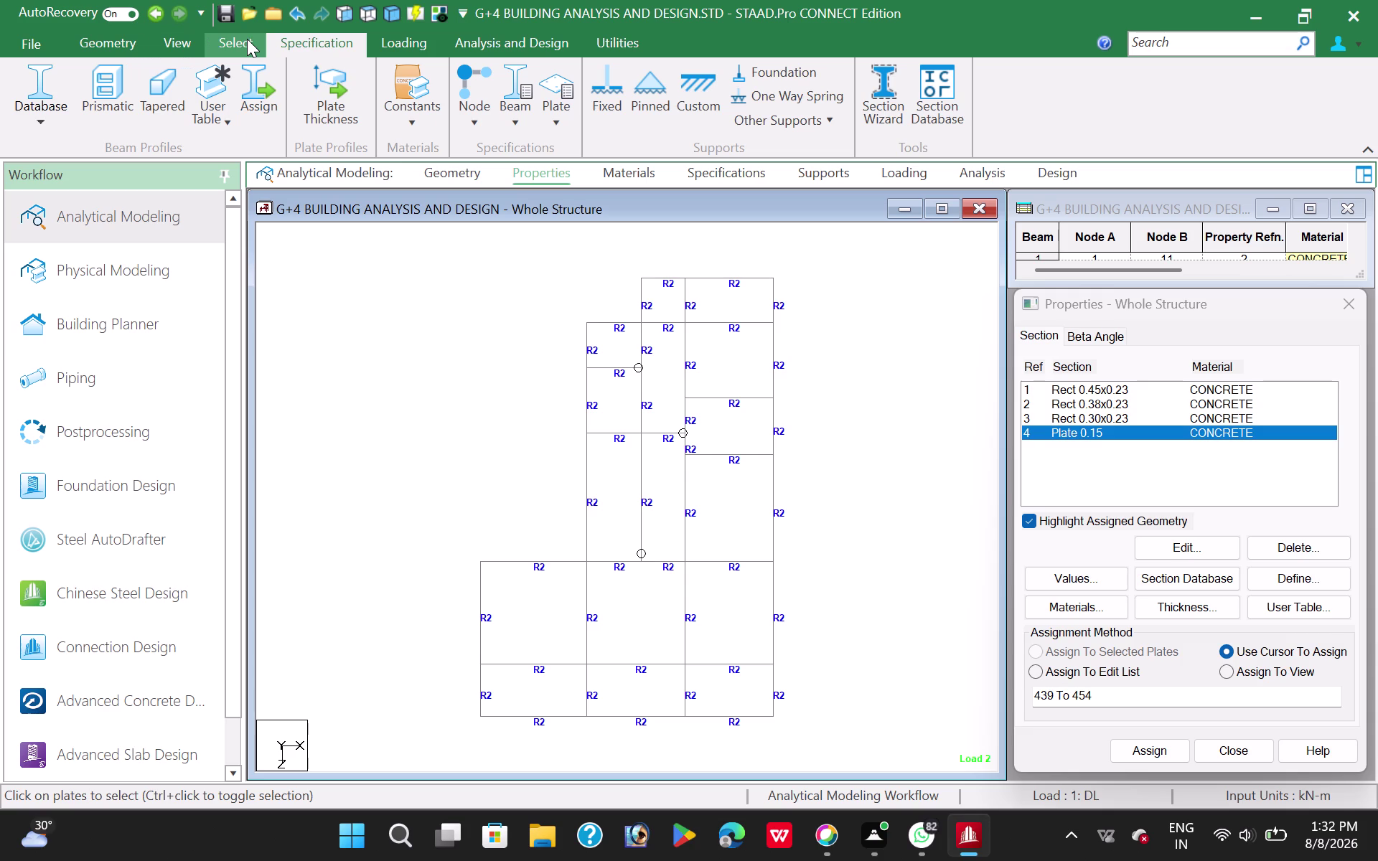
View the whole frame in isometric, then return to the front elevation.
drag(247, 39, 232, 39)
click(179, 46)
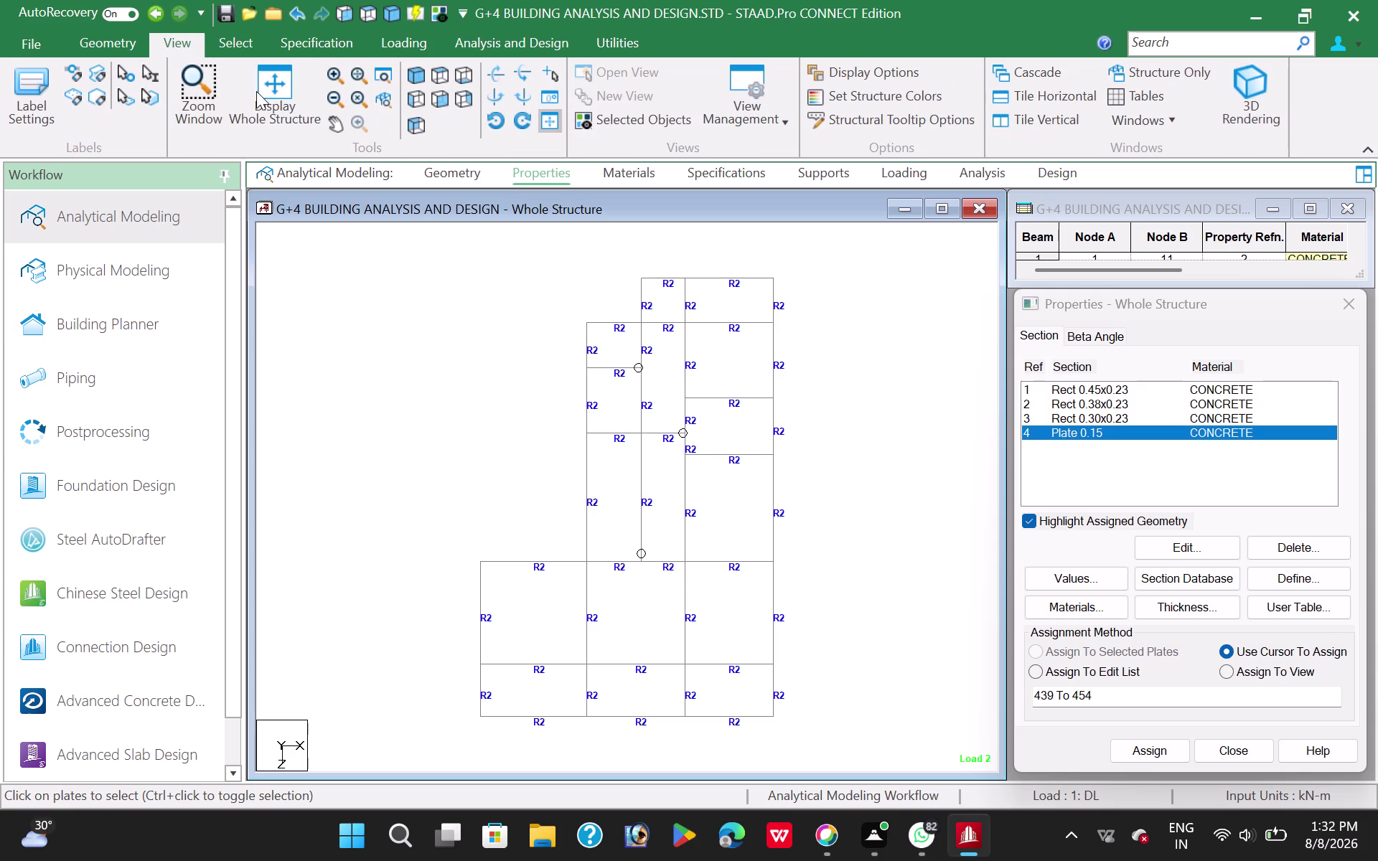
click(256, 91)
click(380, 499)
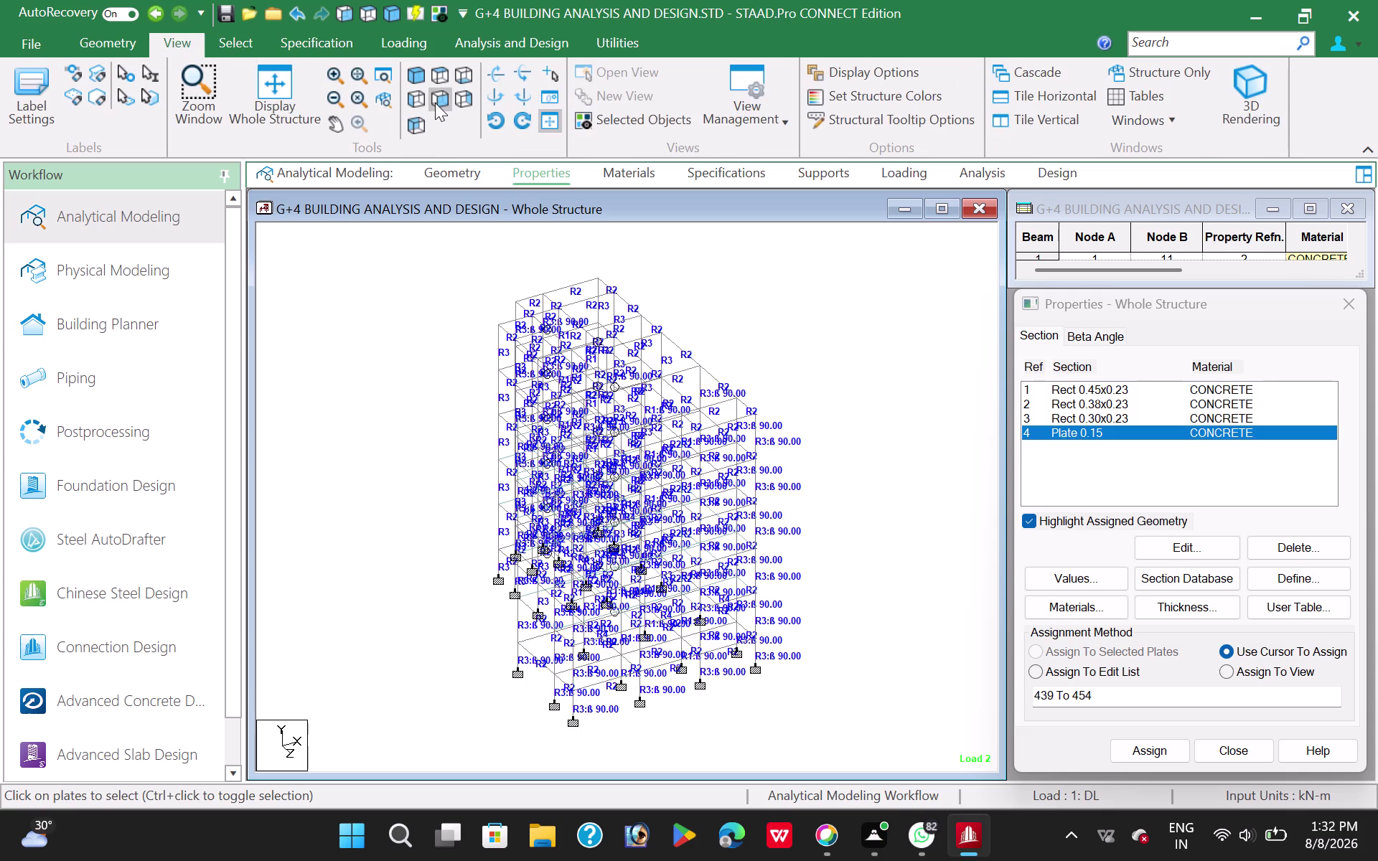
click(435, 102)
click(376, 290)
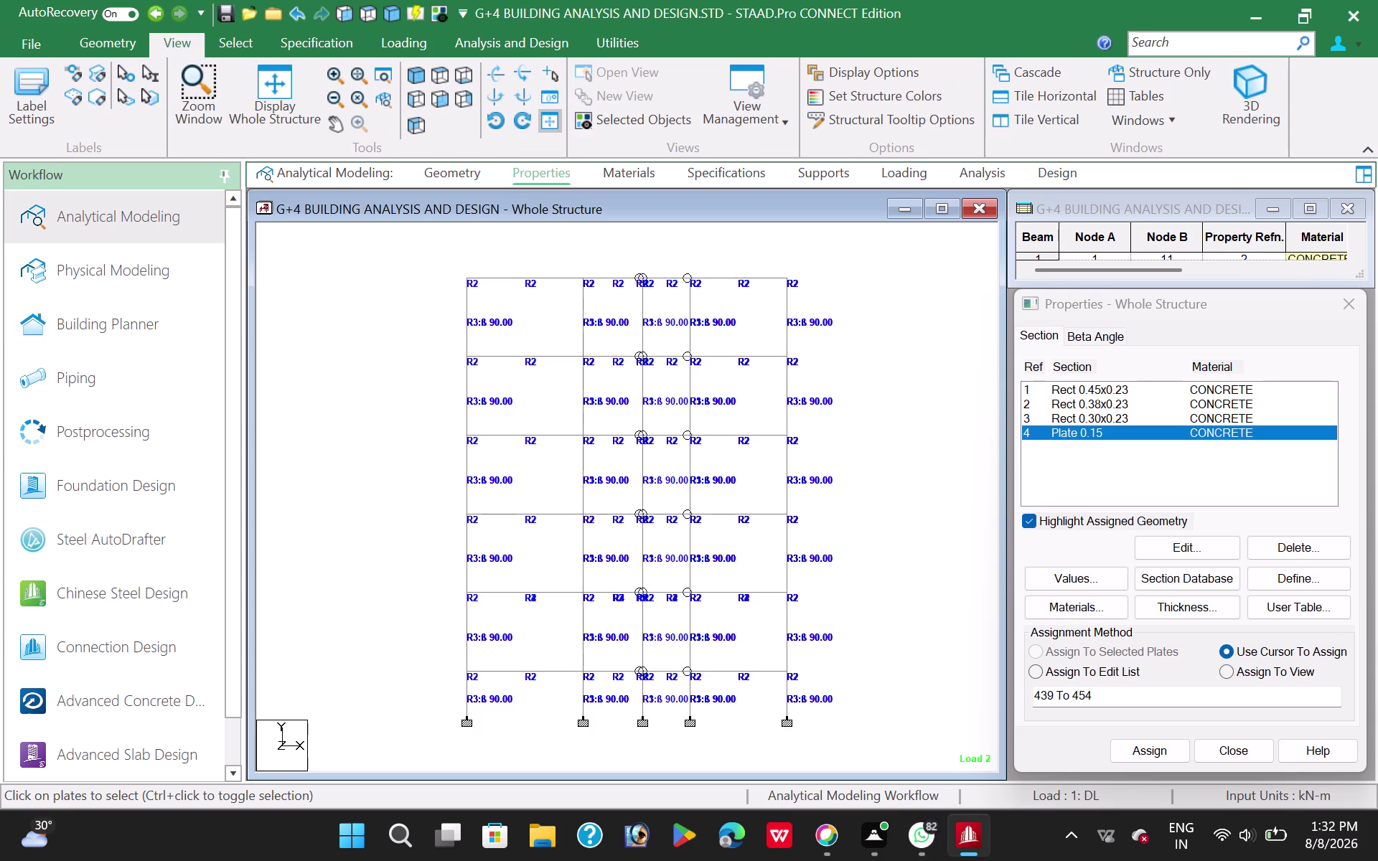
Window-select all the beams along one intermediate floor level.
key(Escape)
click(464, 167)
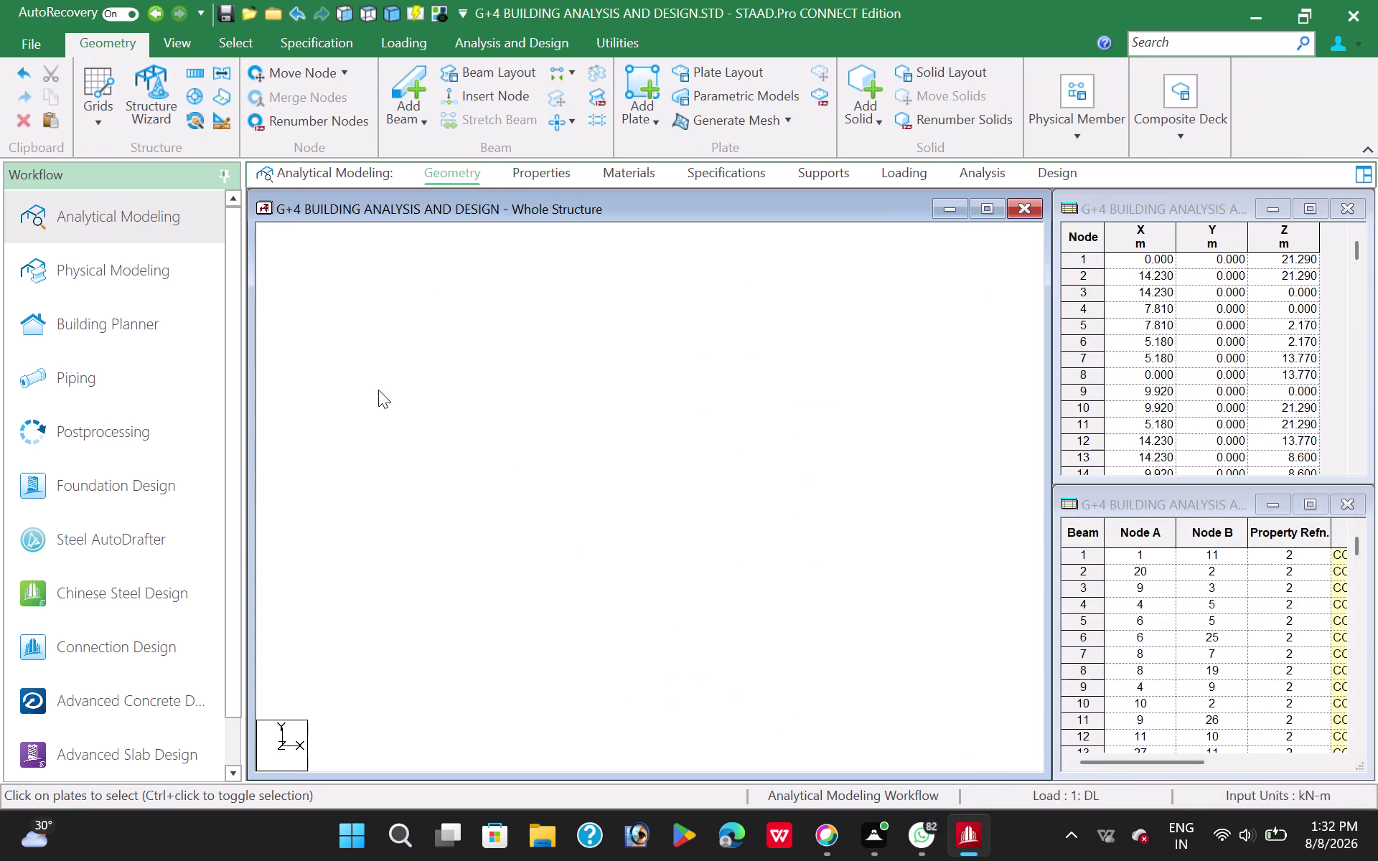
click(375, 395)
key(Escape)
drag(461, 425, 611, 483)
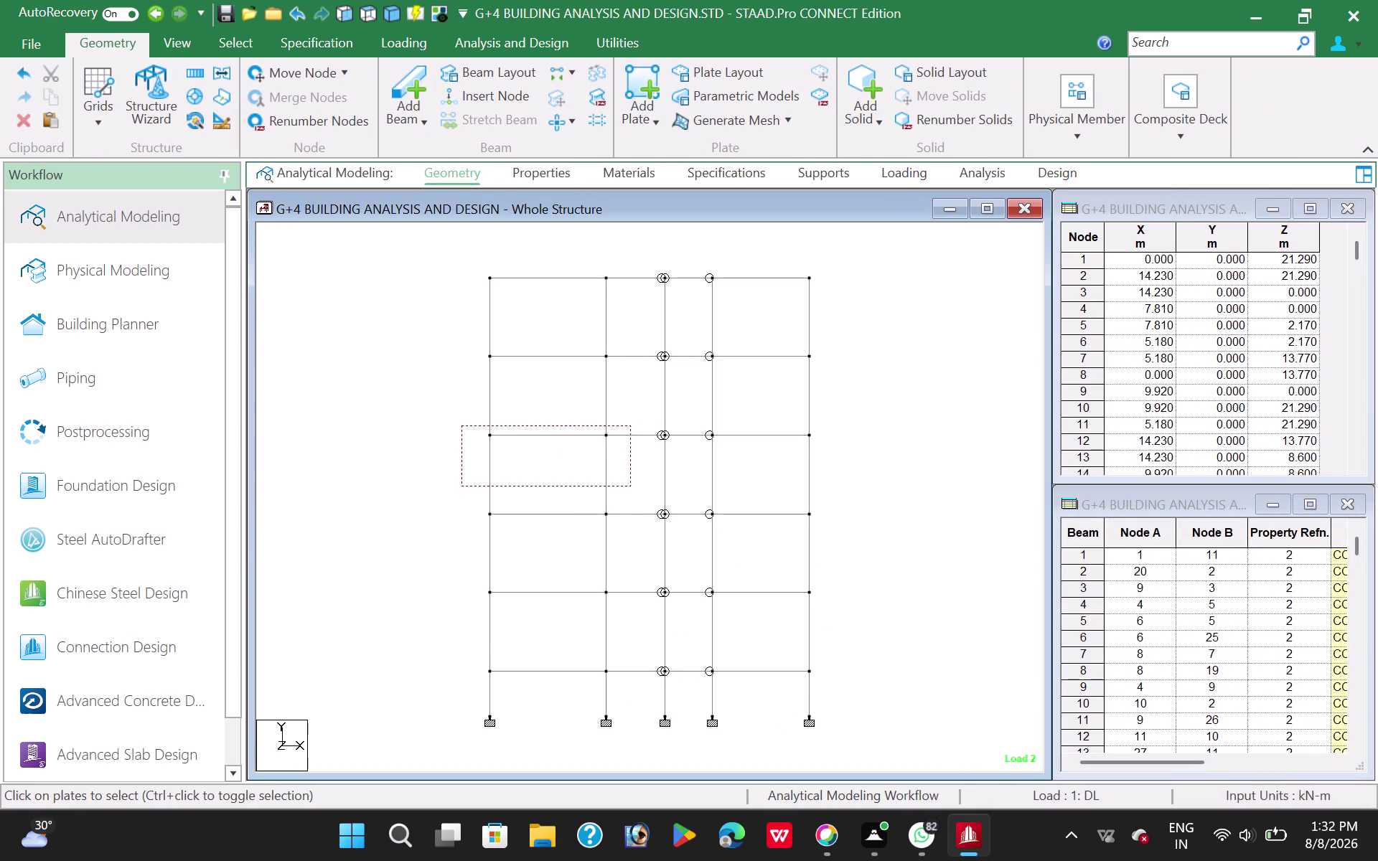
drag(611, 484, 837, 458)
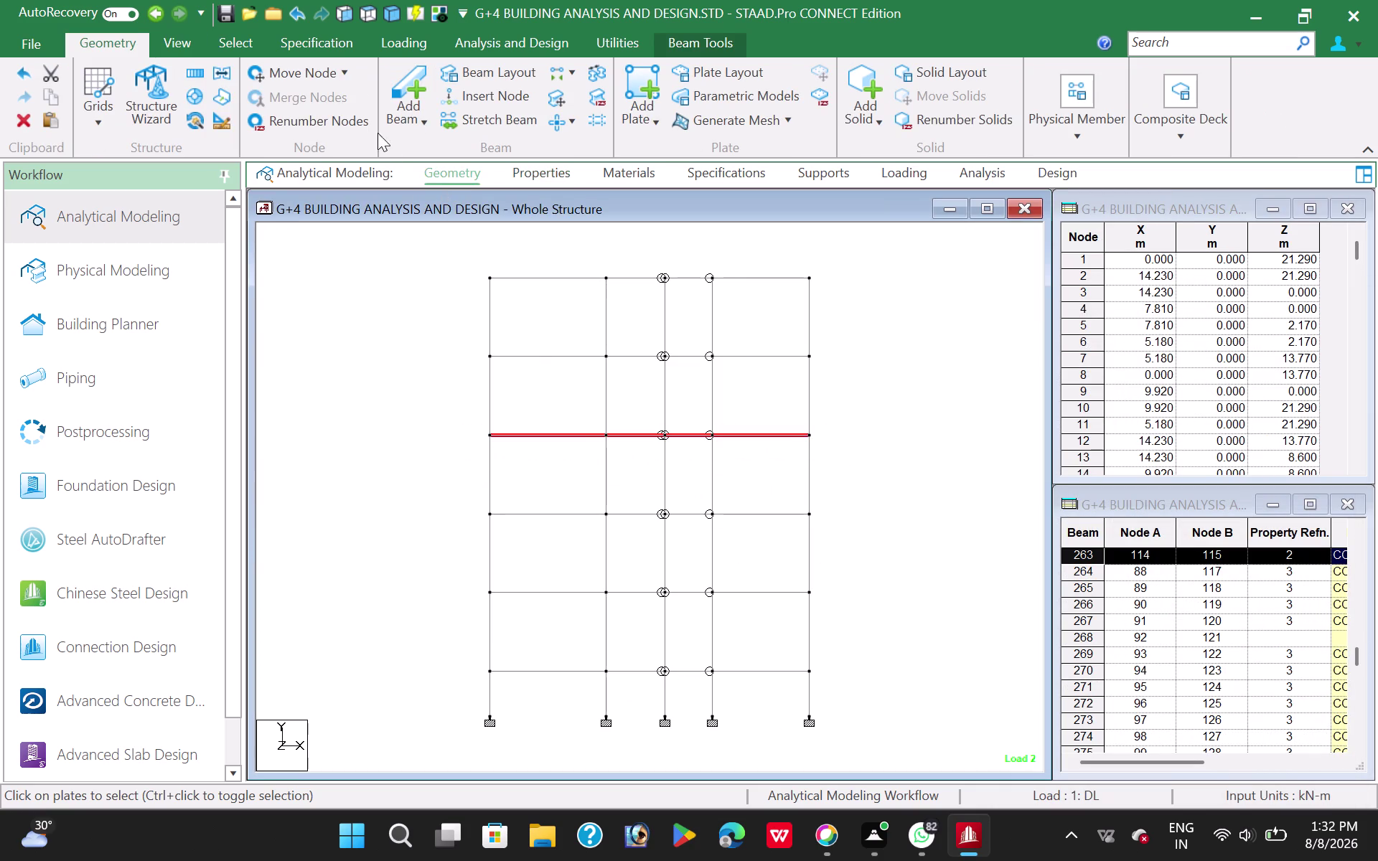
Isolate the selected floor beams with View Selected Objects and show them in top plan view.
click(179, 34)
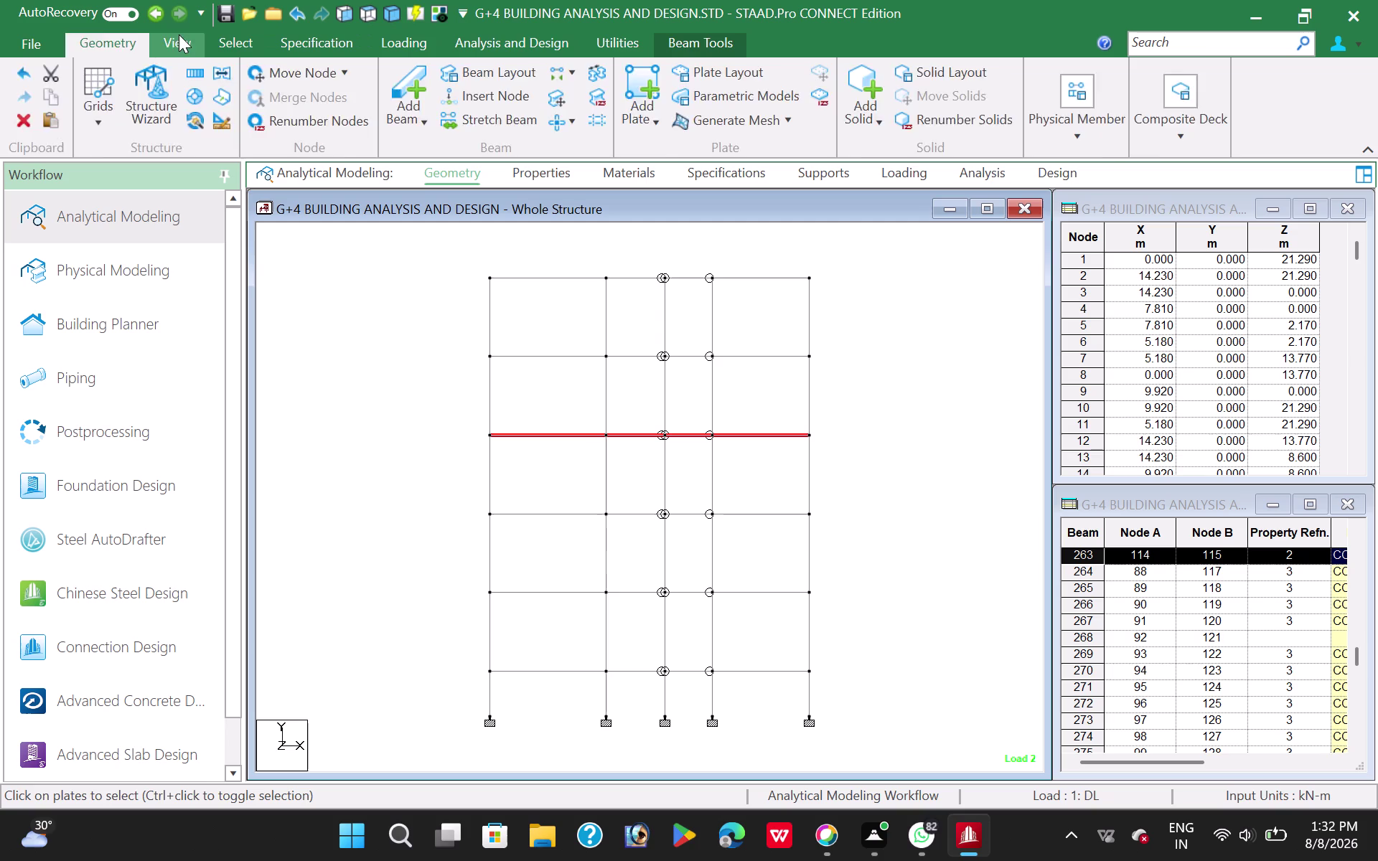
click(629, 130)
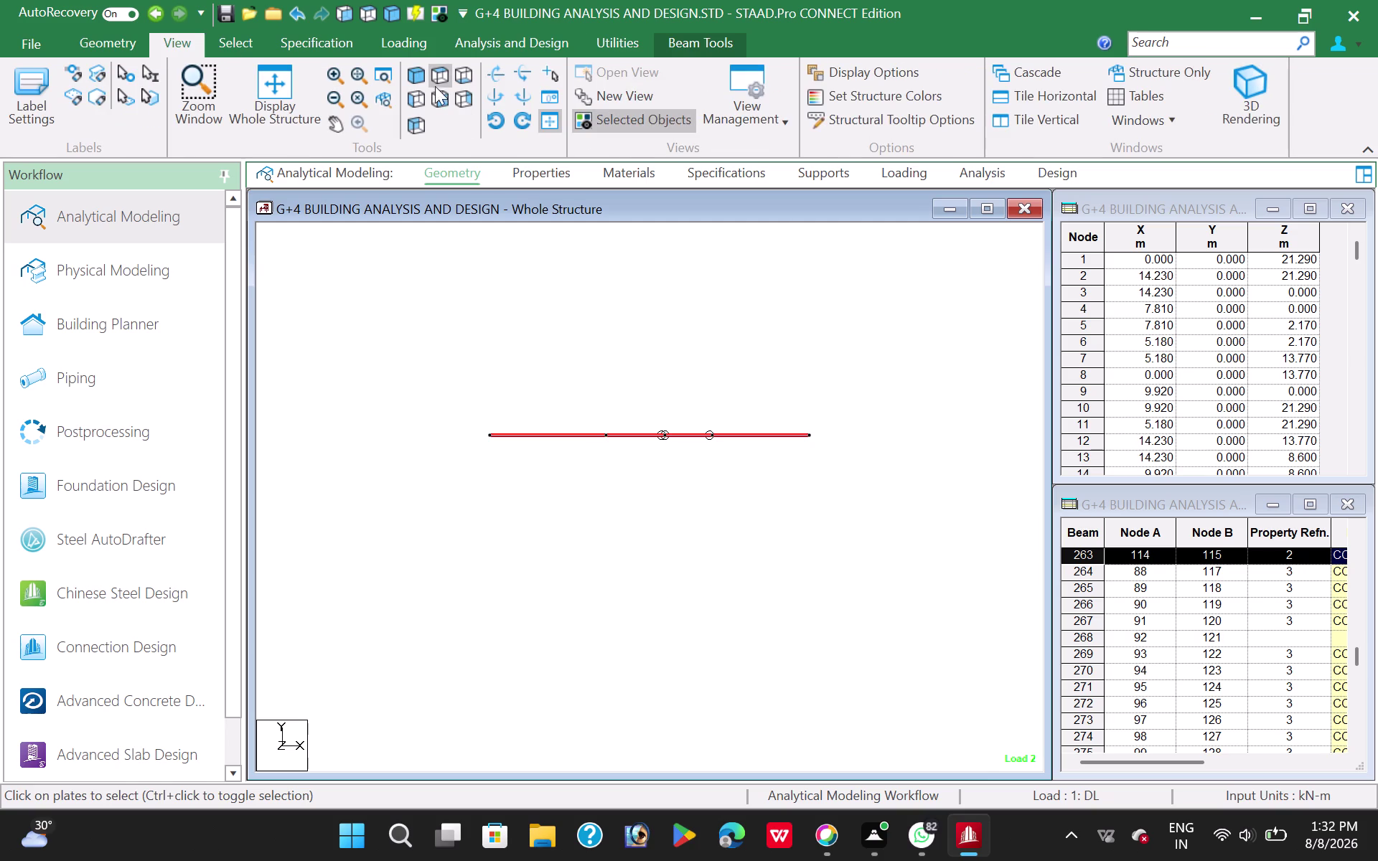
click(438, 71)
click(461, 488)
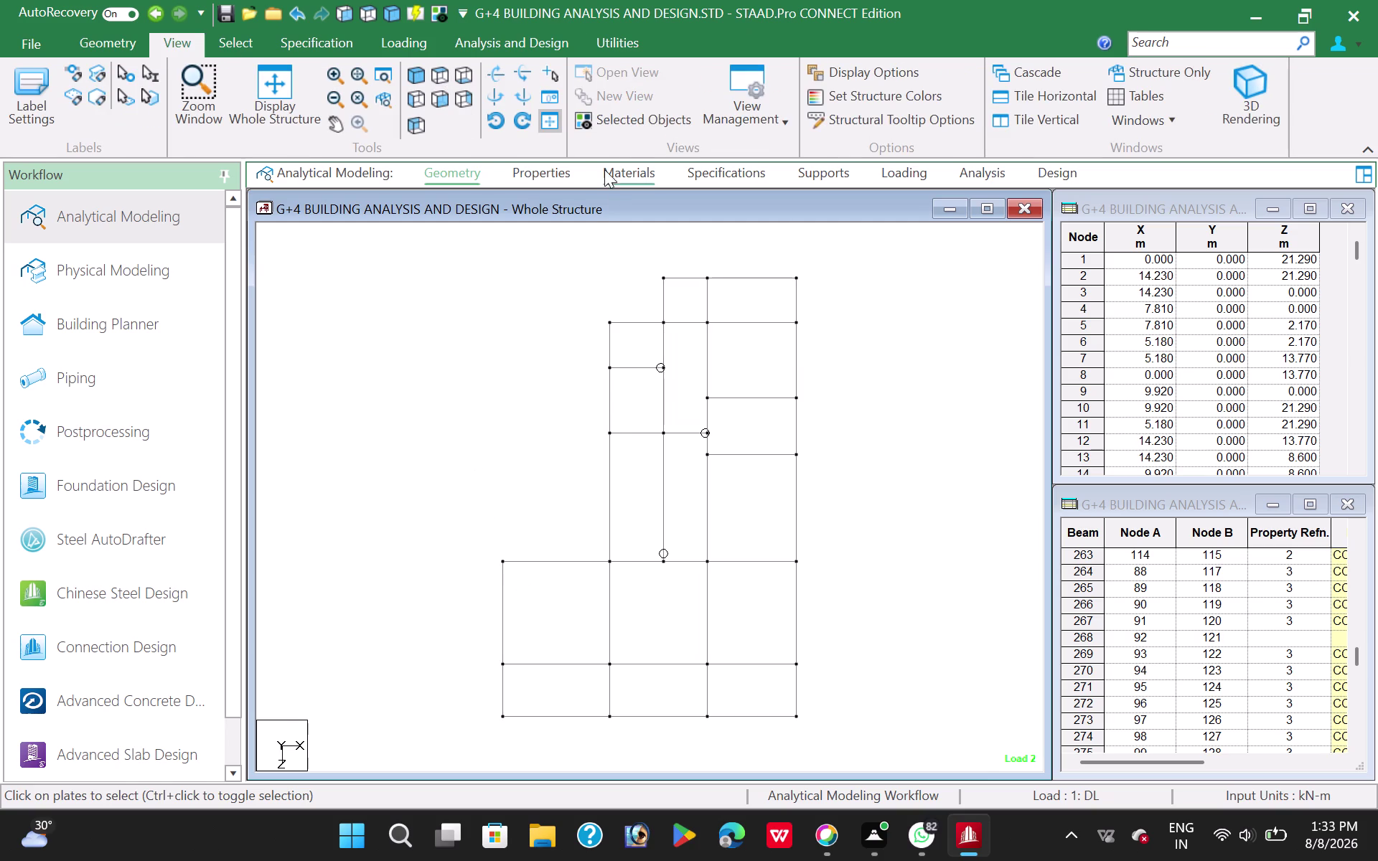
click(112, 44)
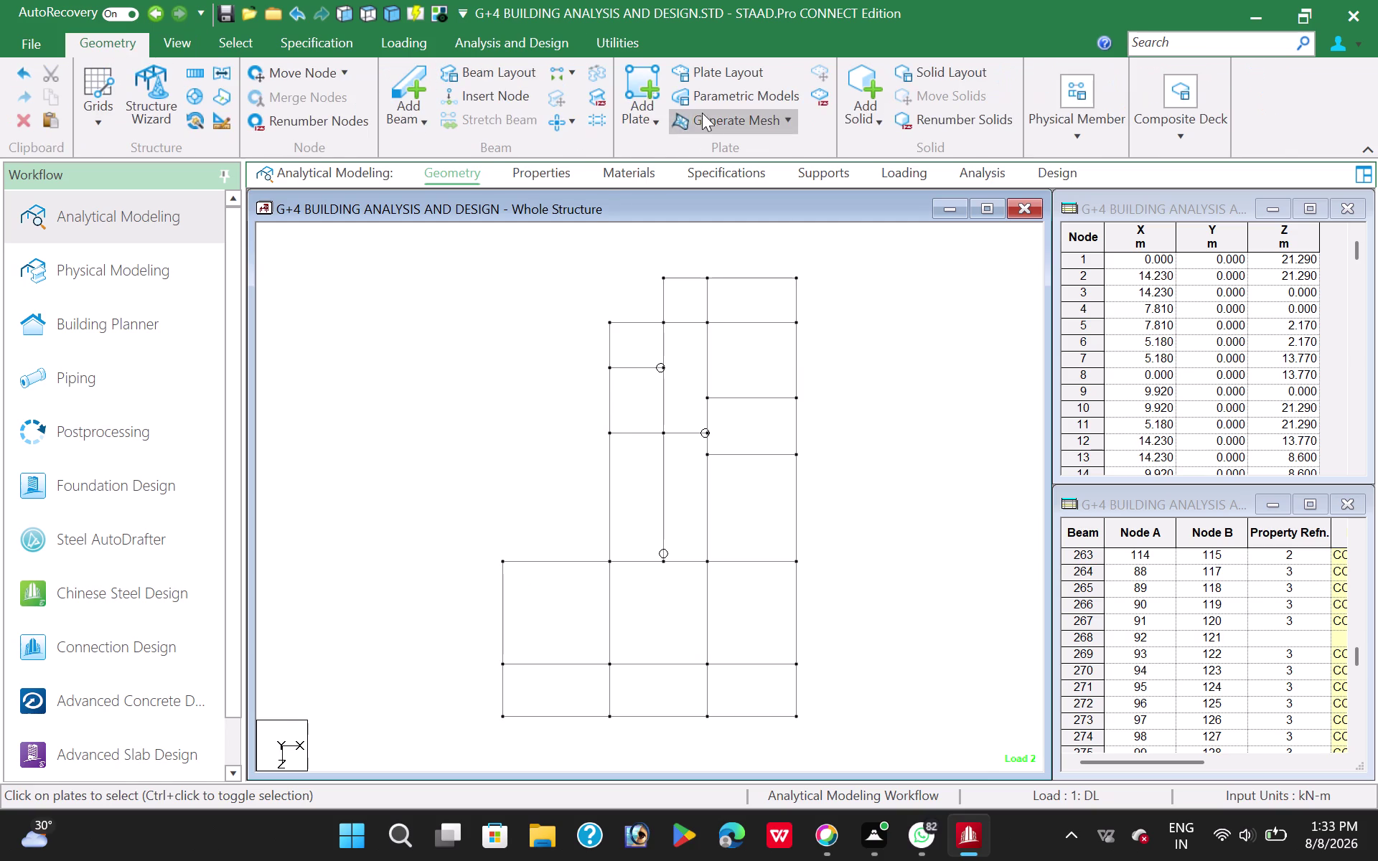
Add four-node plates over the three bottom bays: left, middle and right.
click(642, 82)
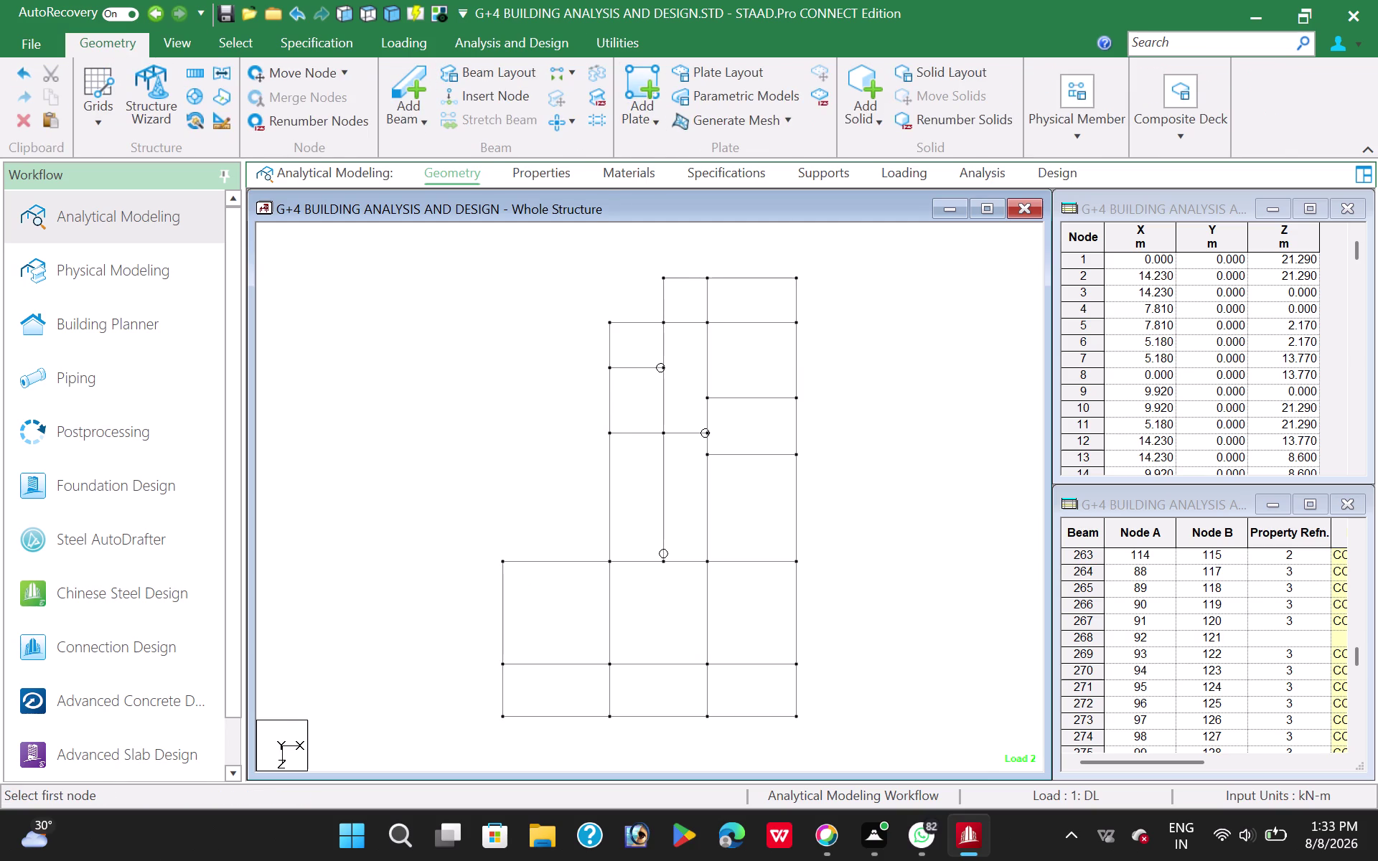
click(607, 722)
click(607, 665)
click(503, 663)
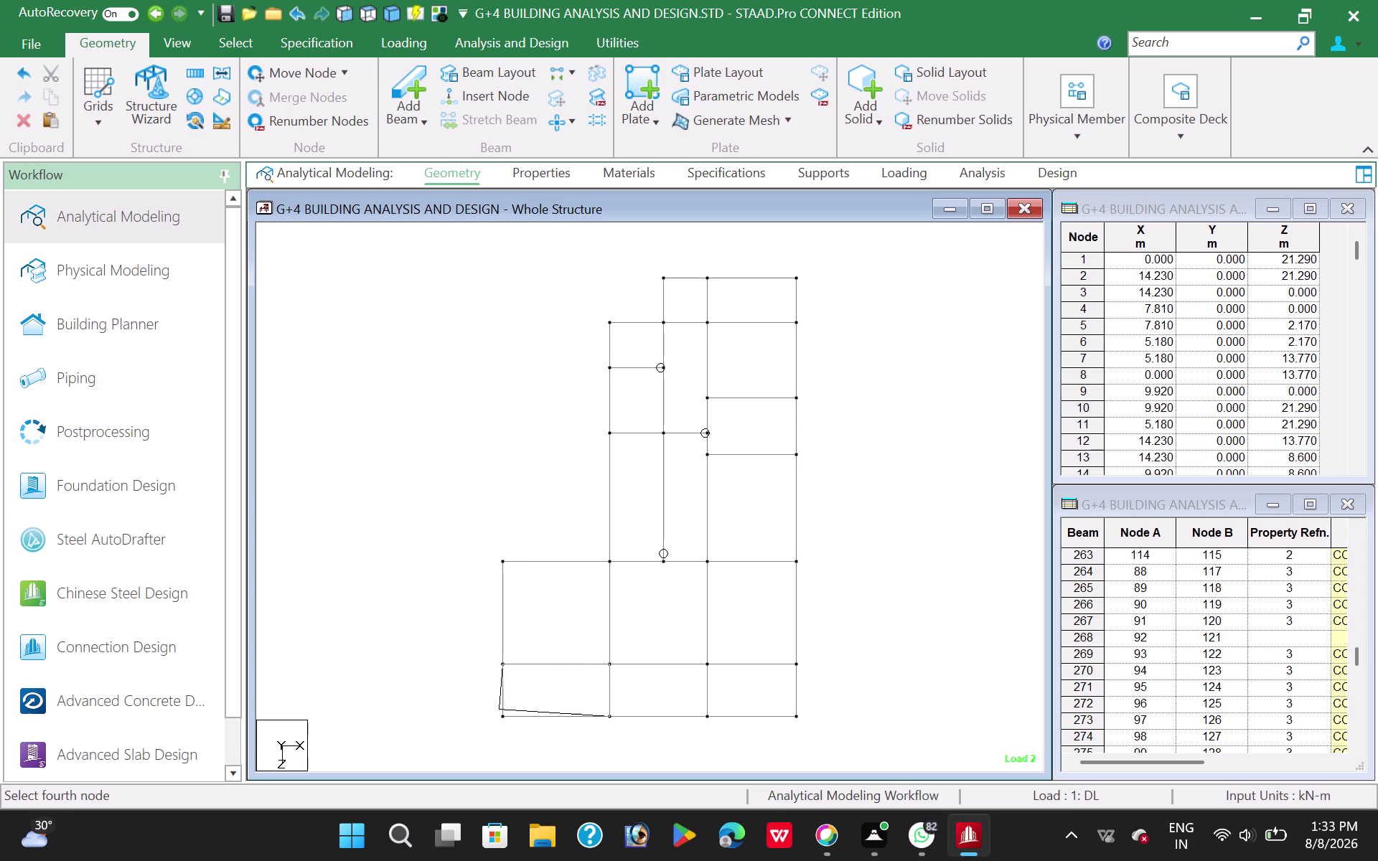
click(500, 718)
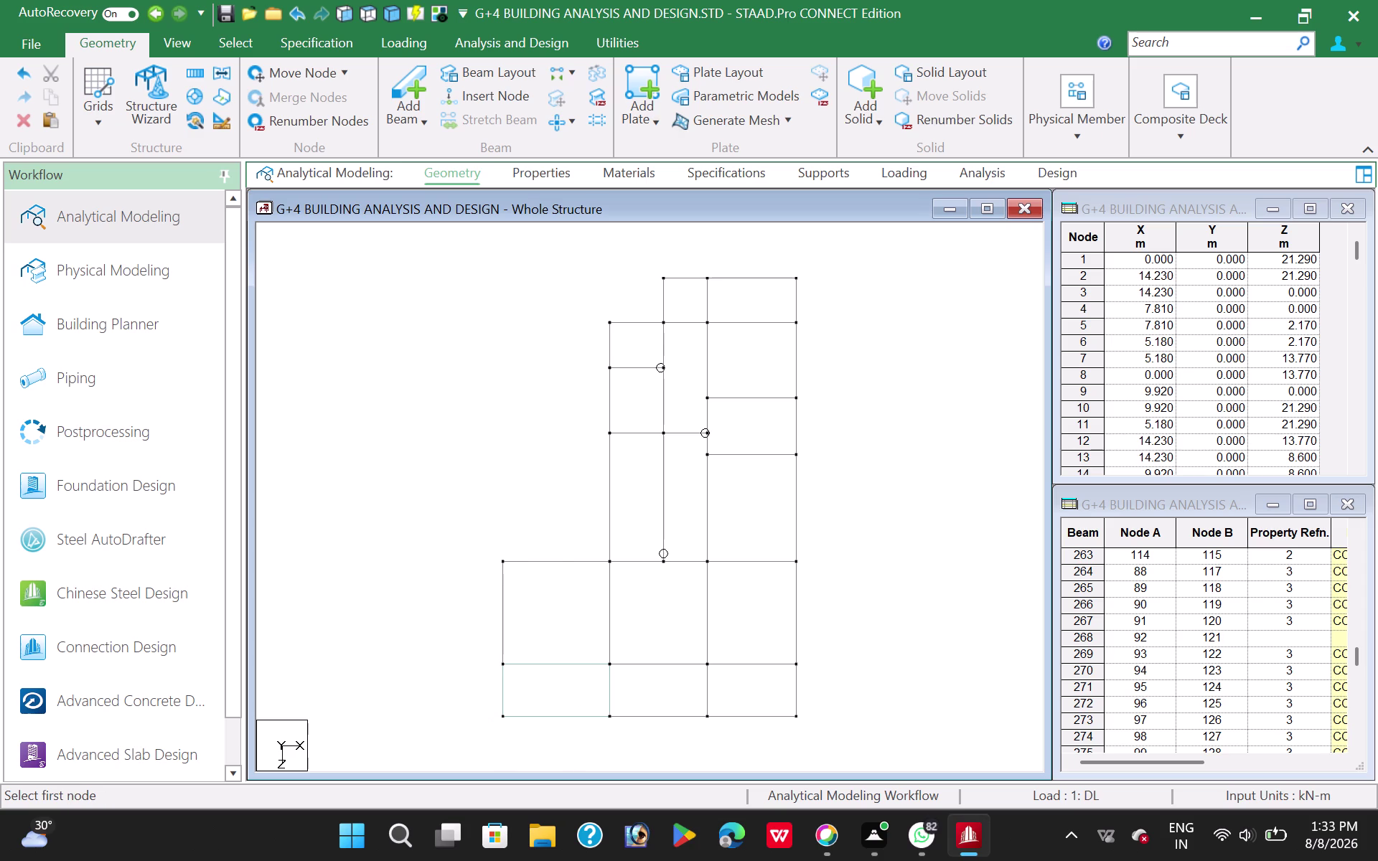
click(707, 716)
click(707, 661)
click(611, 666)
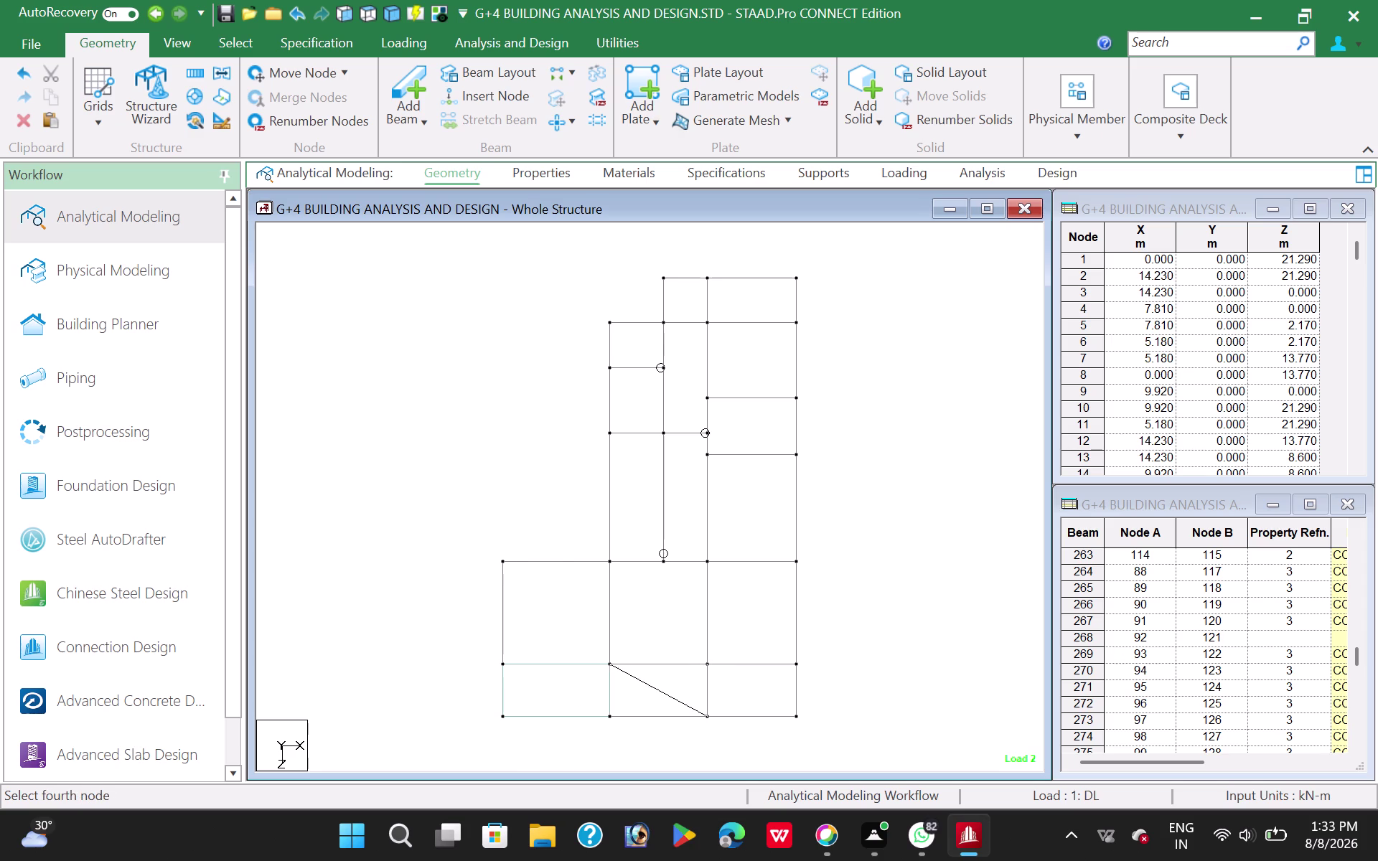
click(607, 718)
click(795, 716)
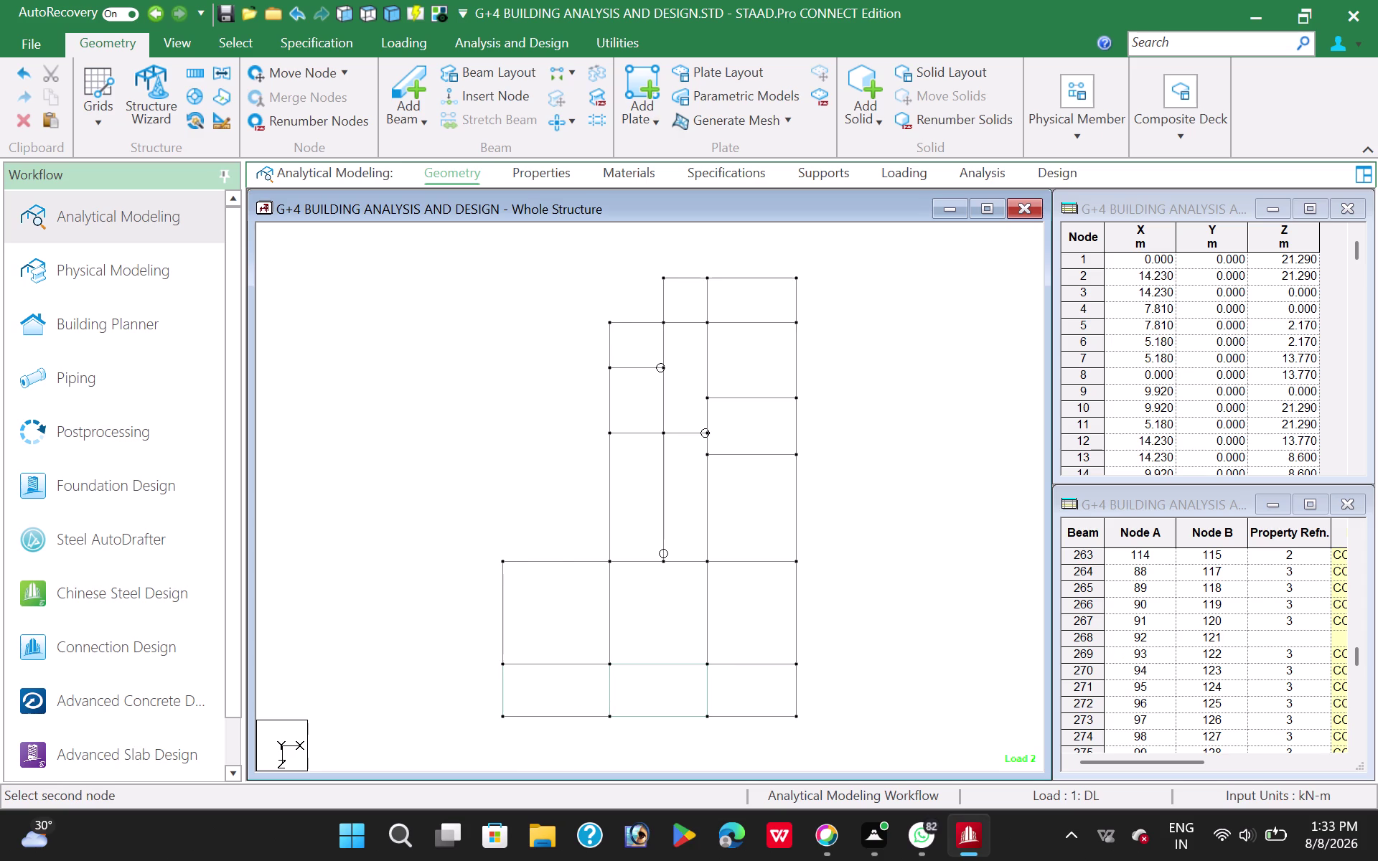
click(797, 666)
click(698, 663)
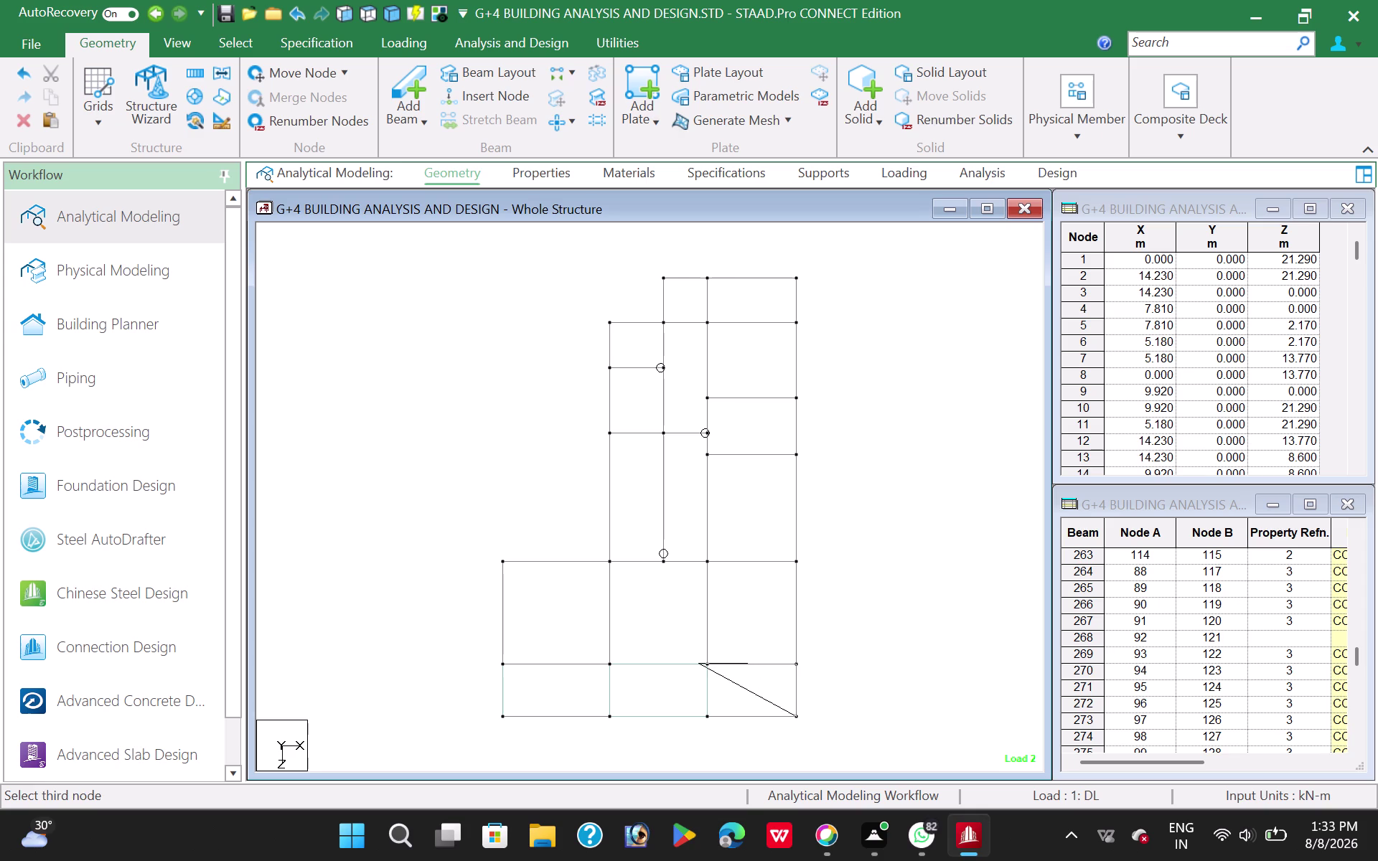
click(705, 664)
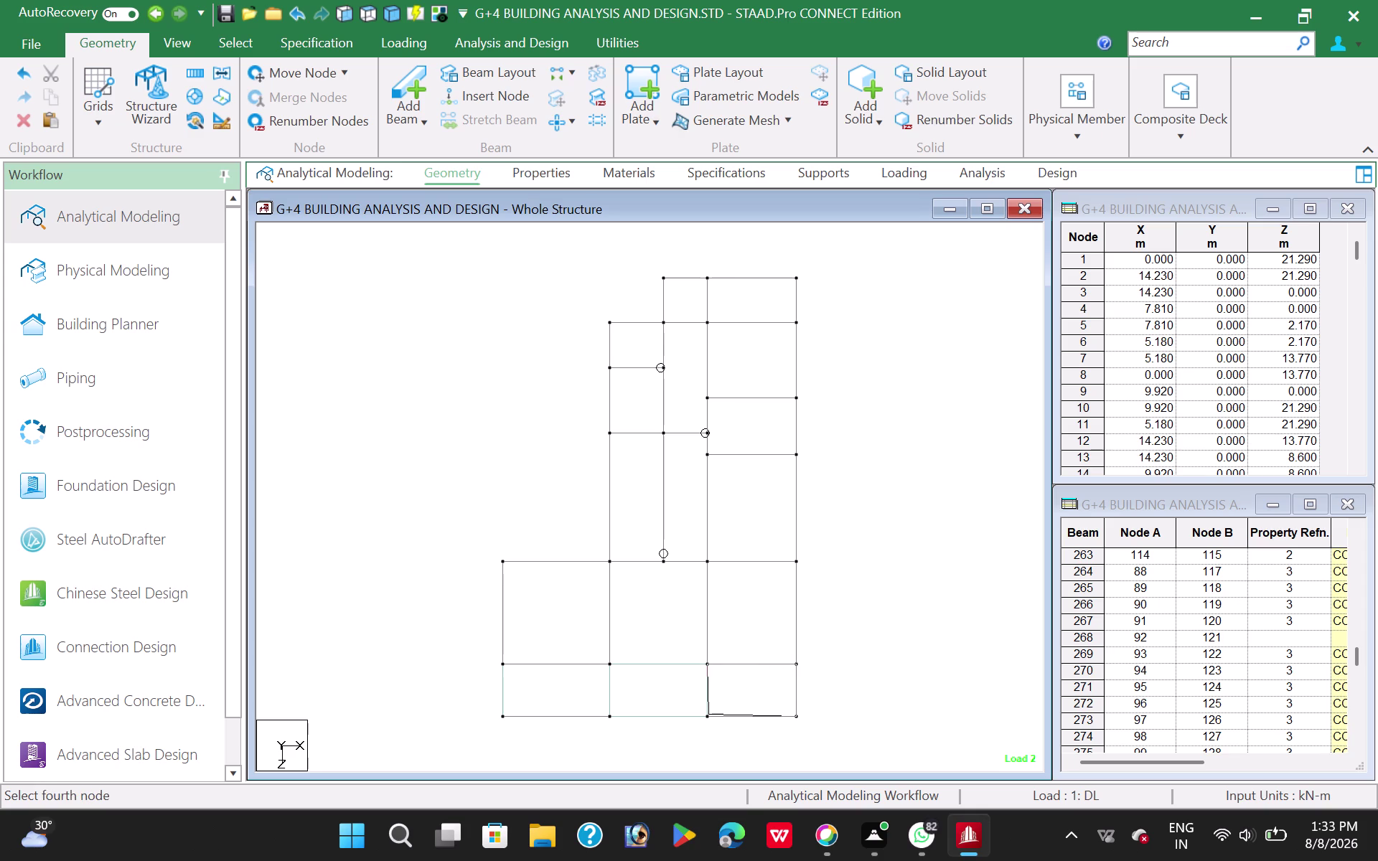
click(708, 714)
Add plates over the three middle bays: right, central and left.
click(796, 664)
click(796, 562)
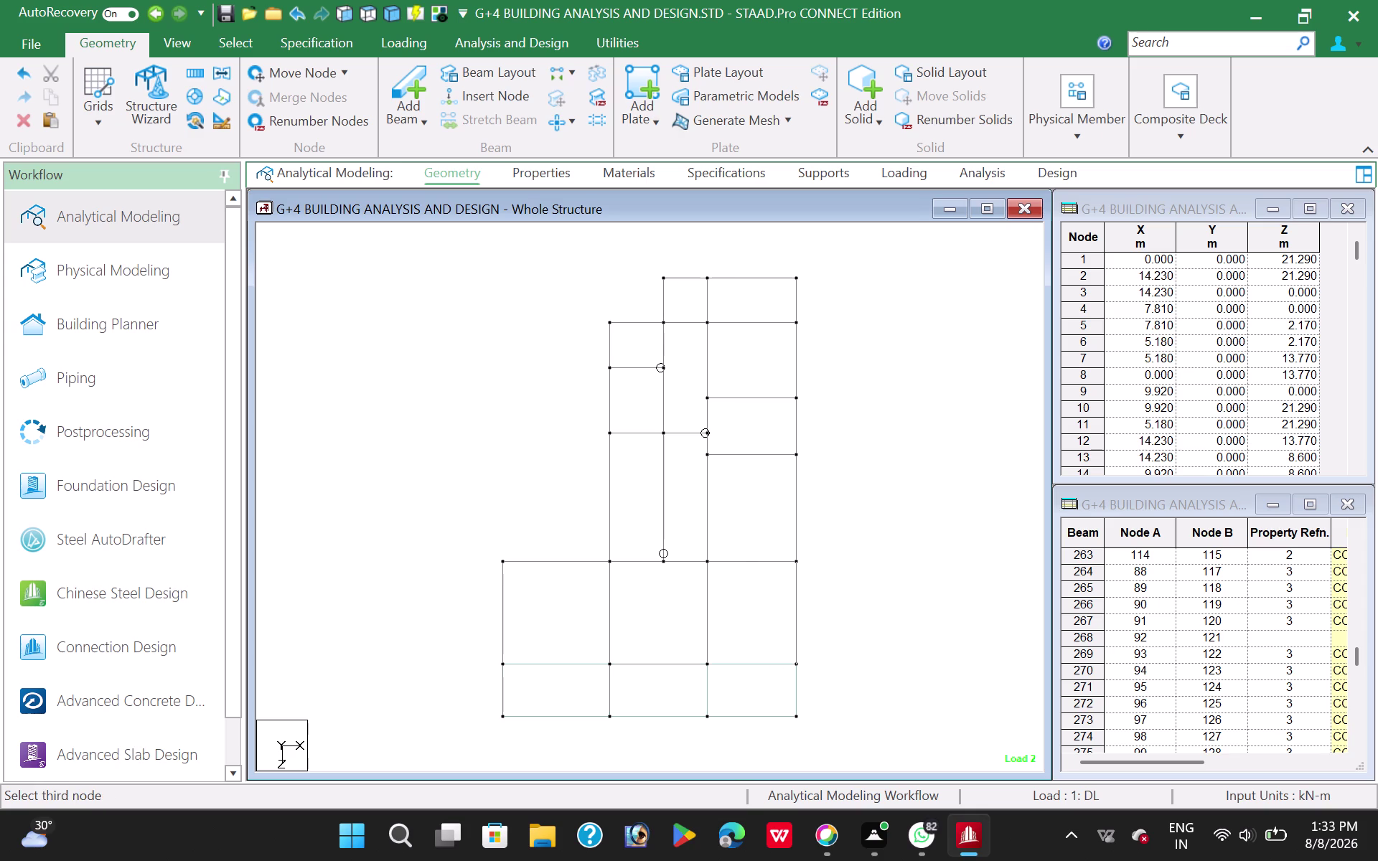
click(705, 560)
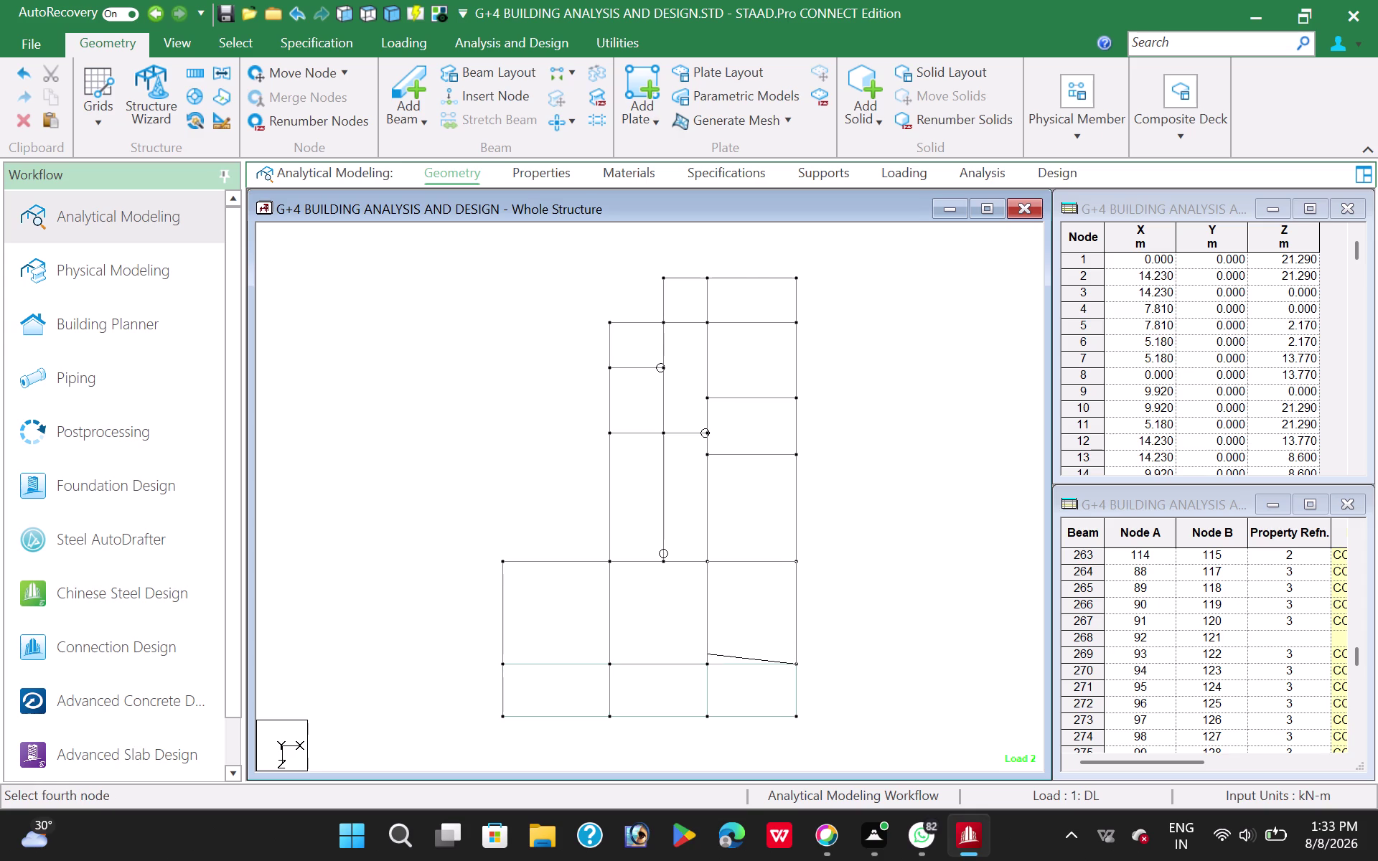
click(708, 664)
click(708, 561)
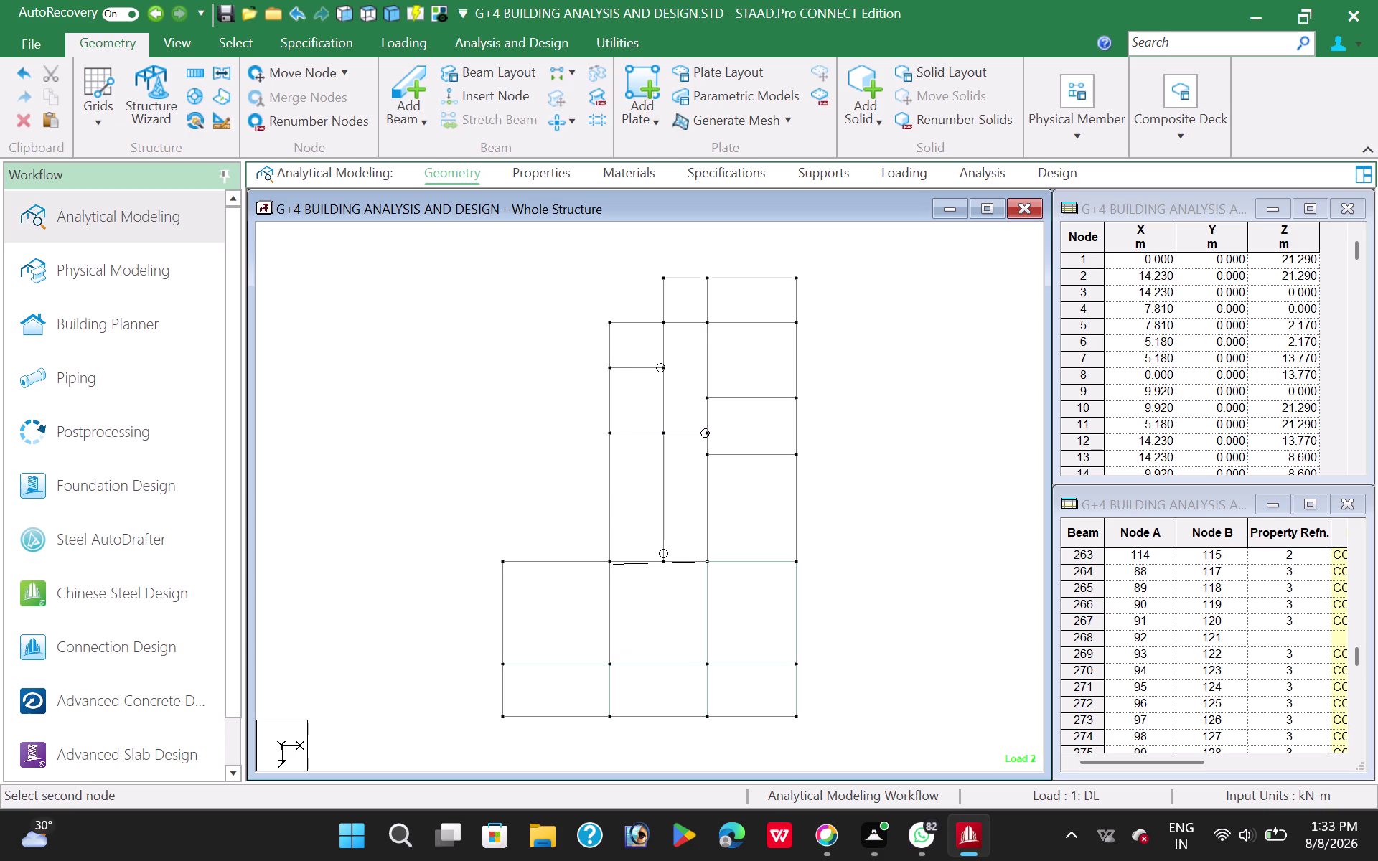
click(610, 564)
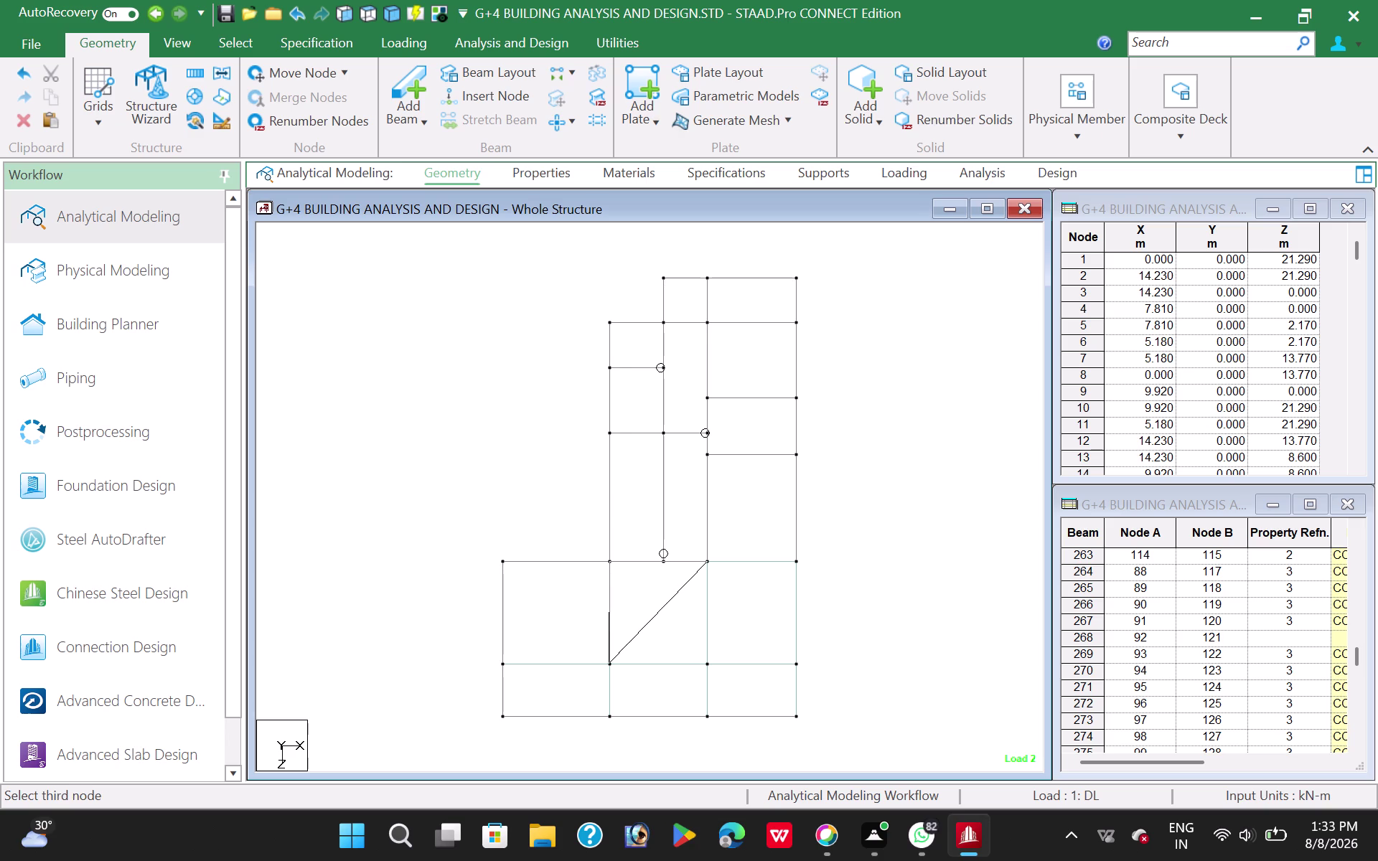
click(609, 664)
click(709, 666)
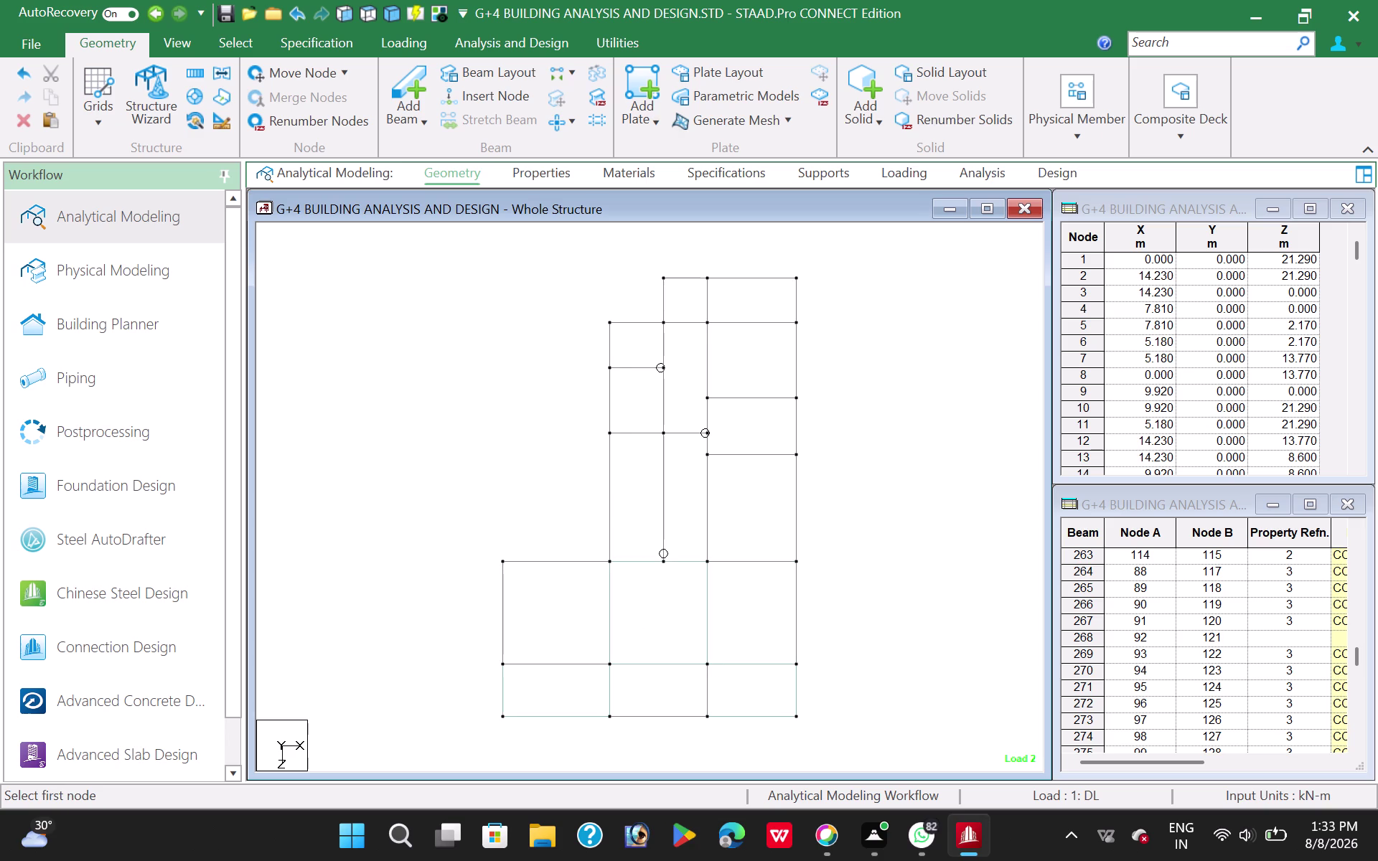
click(611, 560)
click(500, 562)
click(501, 666)
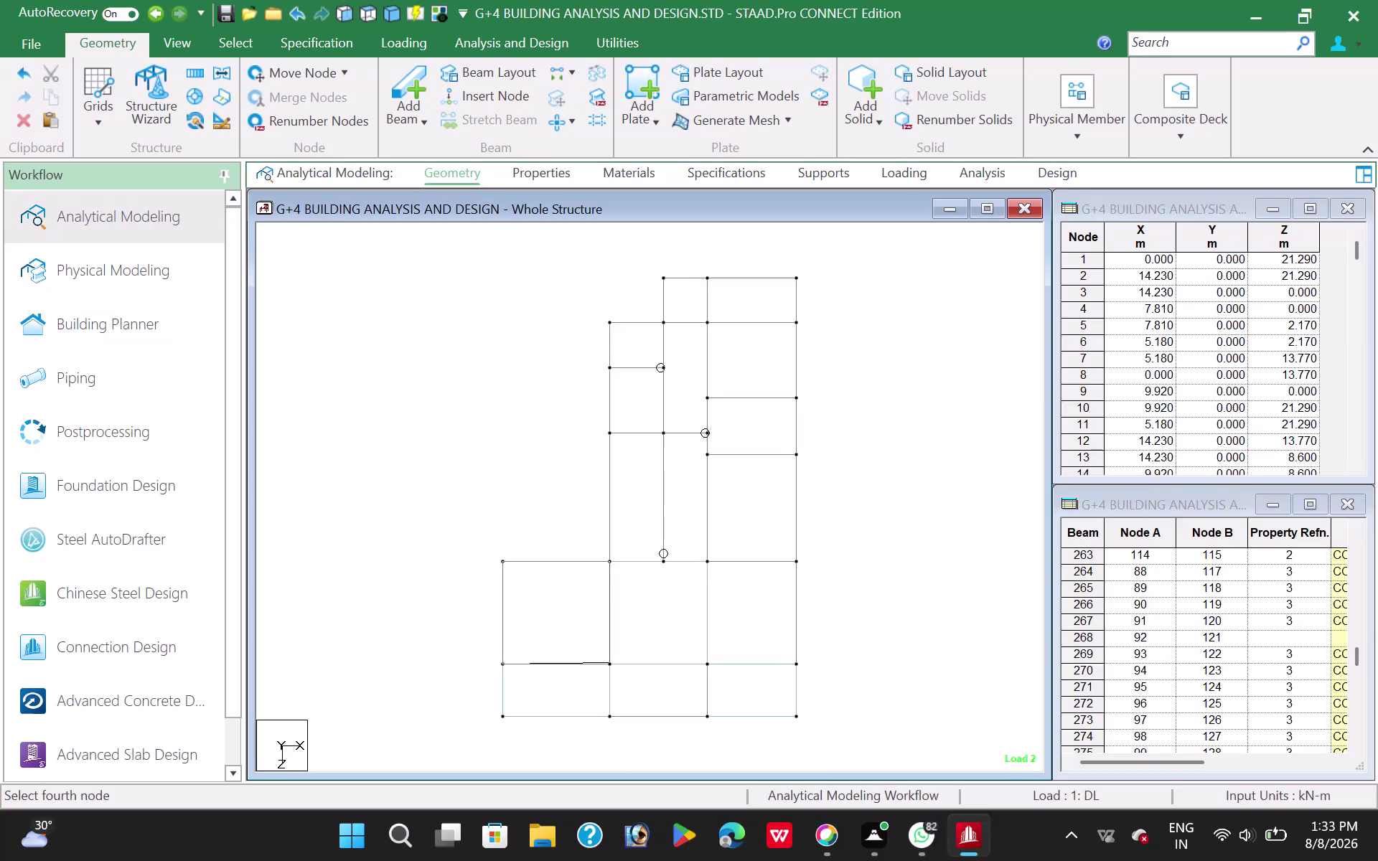
click(611, 662)
Add plates beside the central column, over the narrow bay, and up the right-hand bays.
click(661, 560)
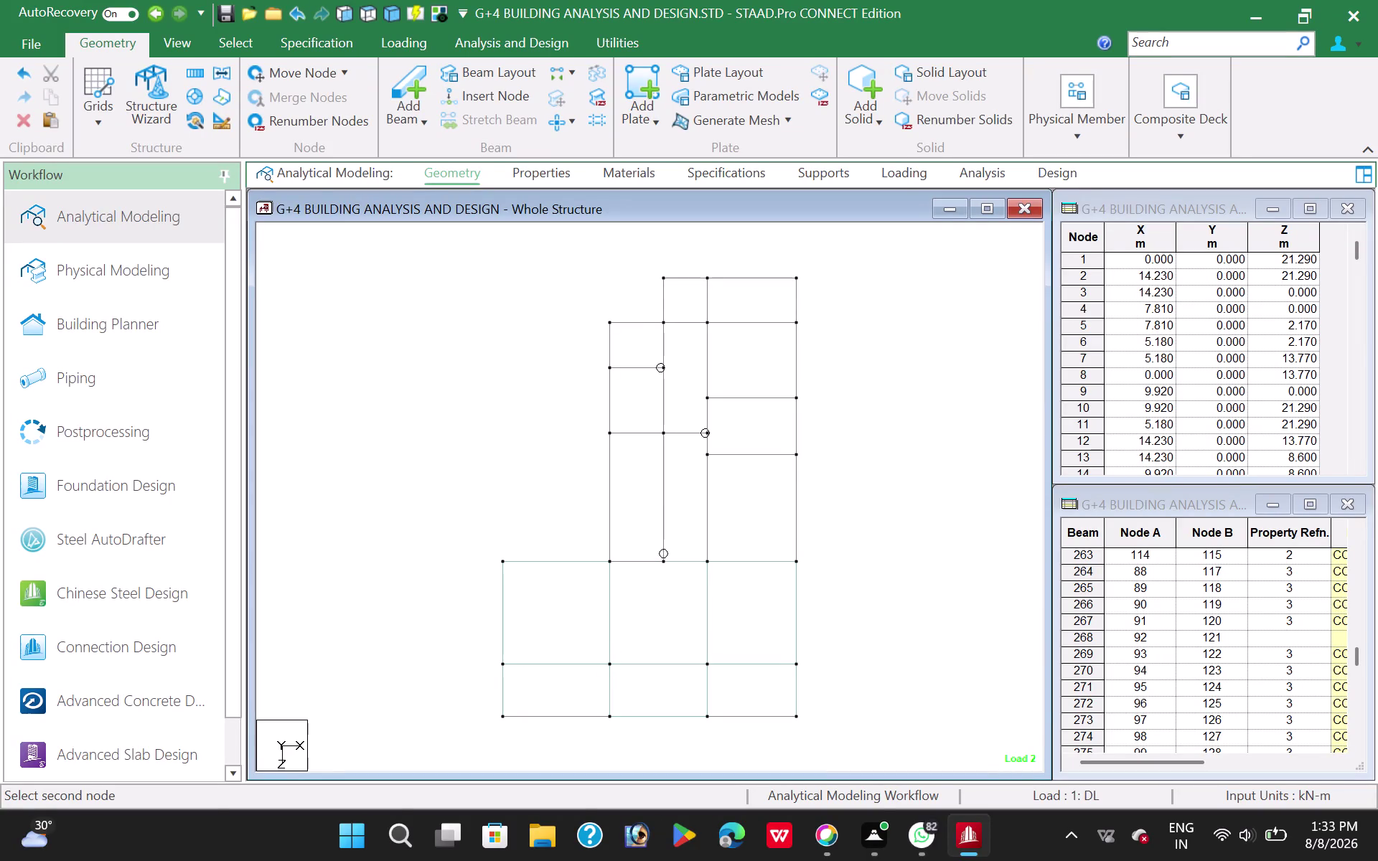
click(662, 436)
click(607, 435)
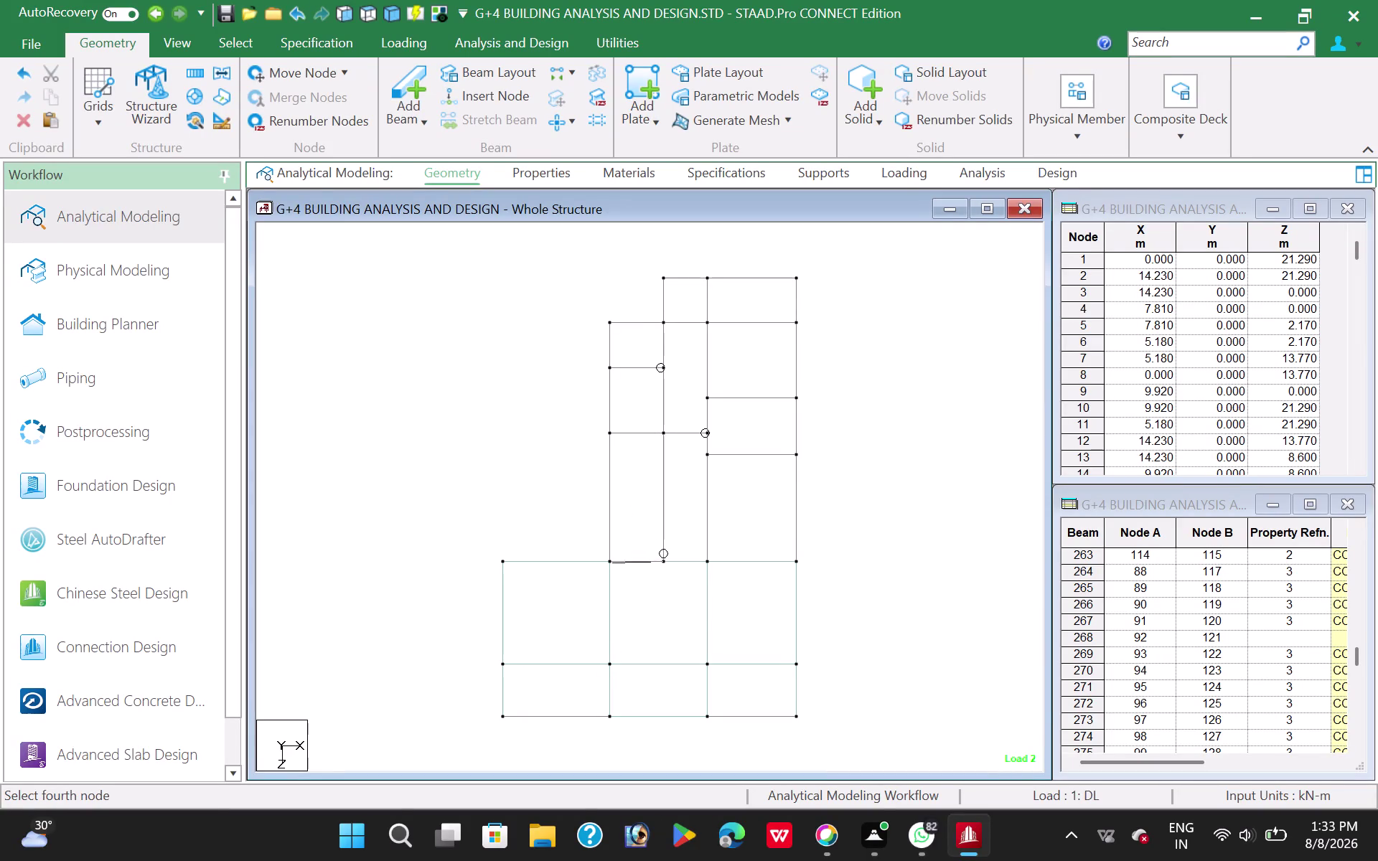
click(611, 563)
click(707, 563)
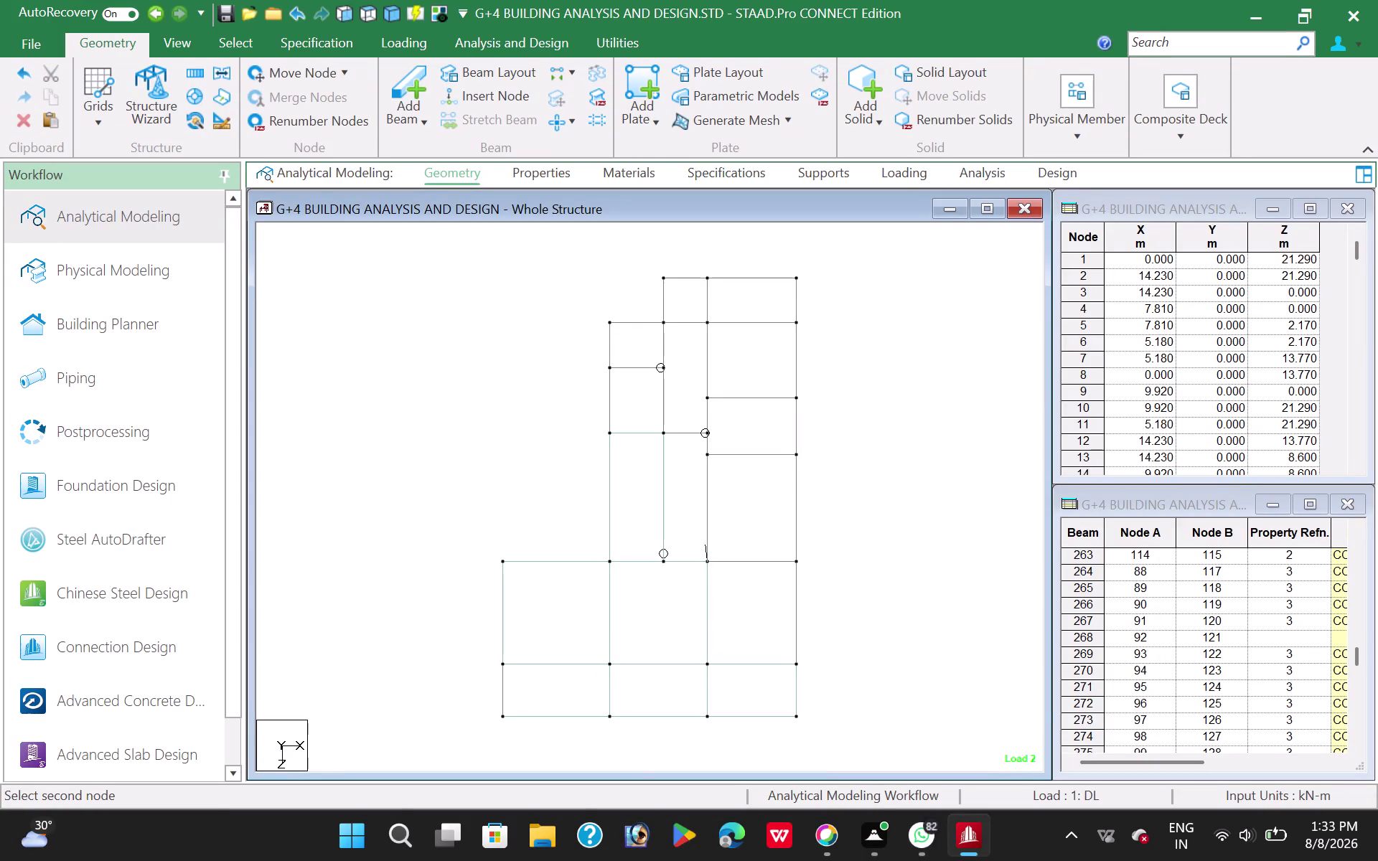
click(709, 432)
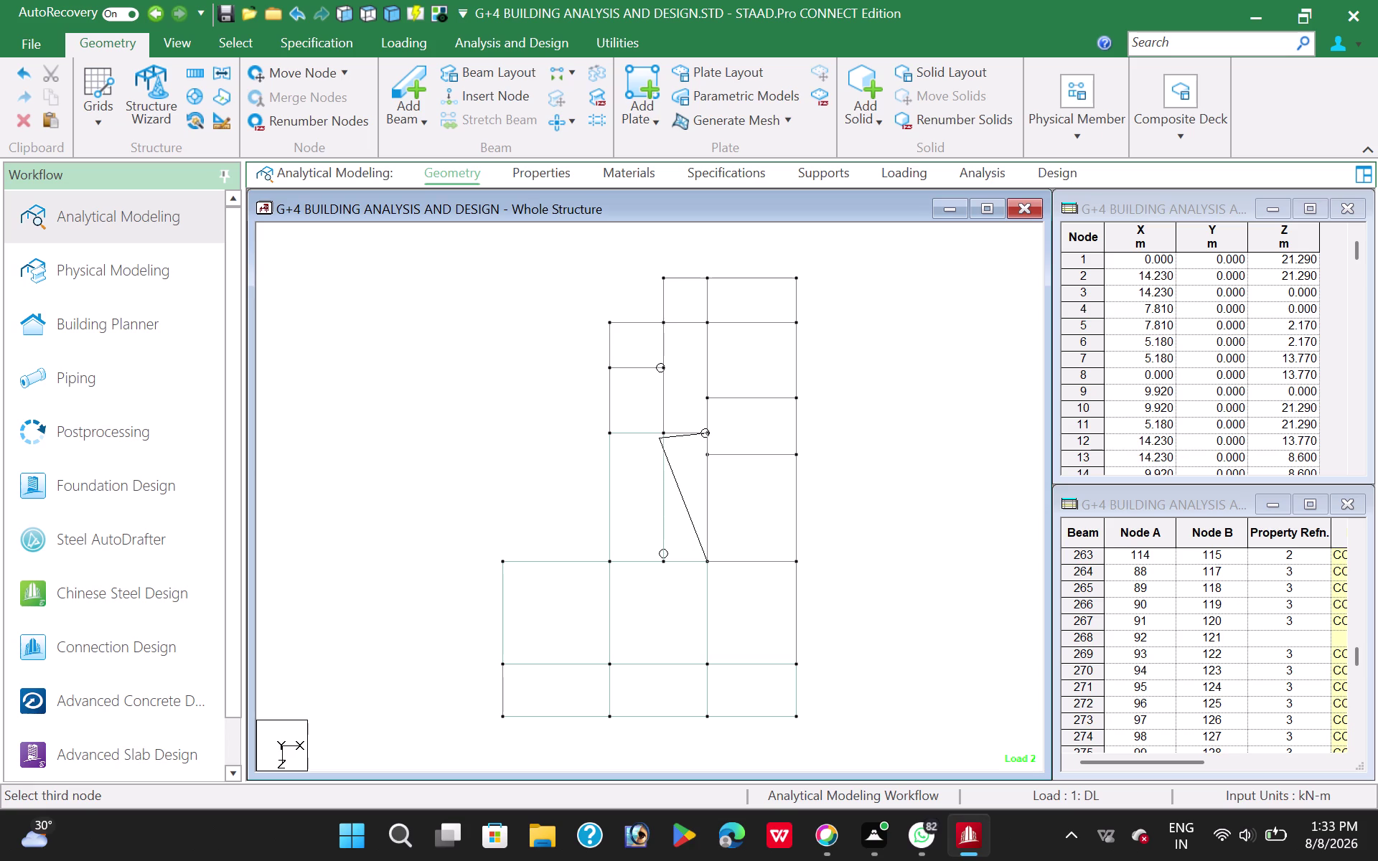
click(663, 435)
click(662, 559)
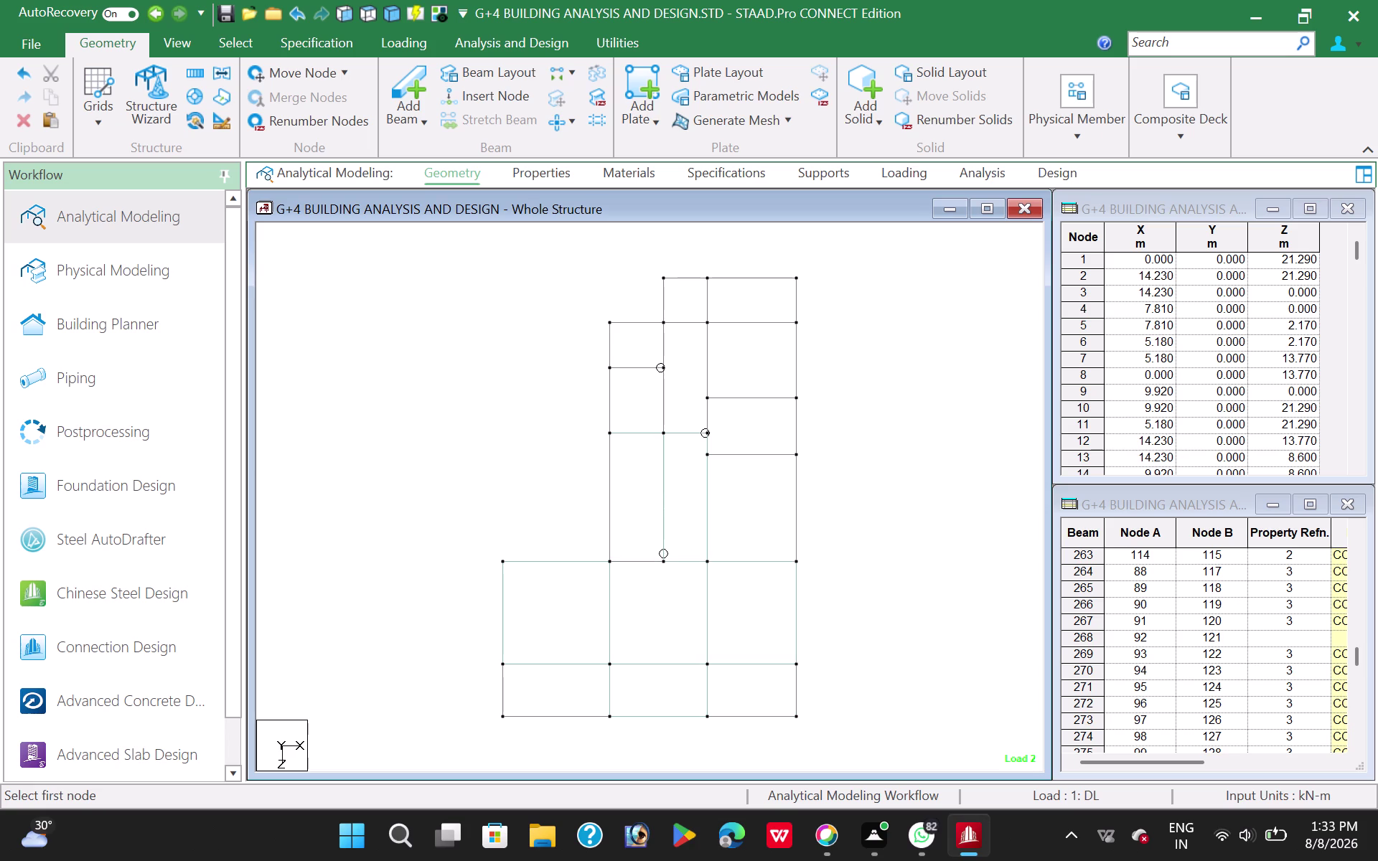
click(797, 561)
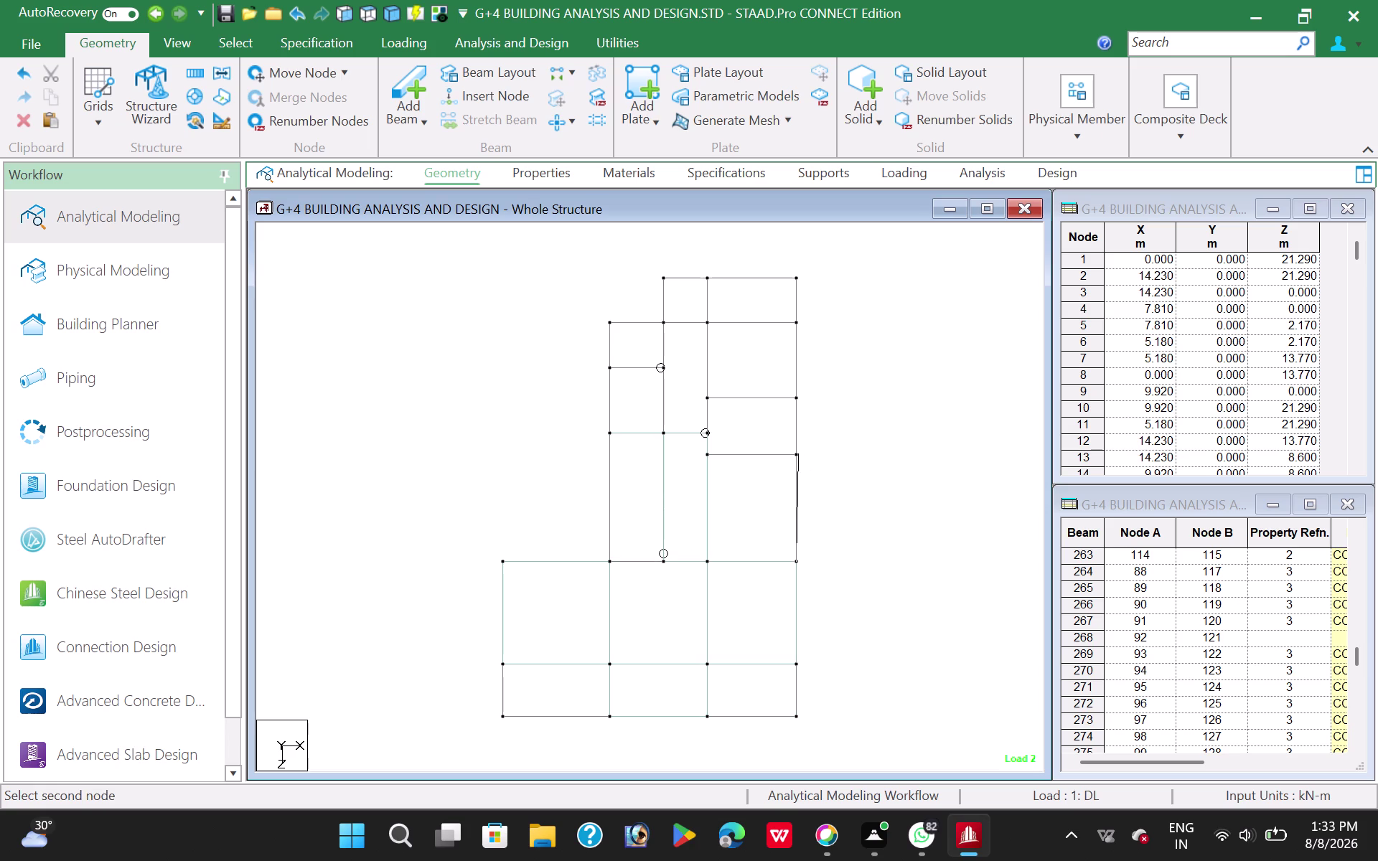
click(796, 451)
click(706, 454)
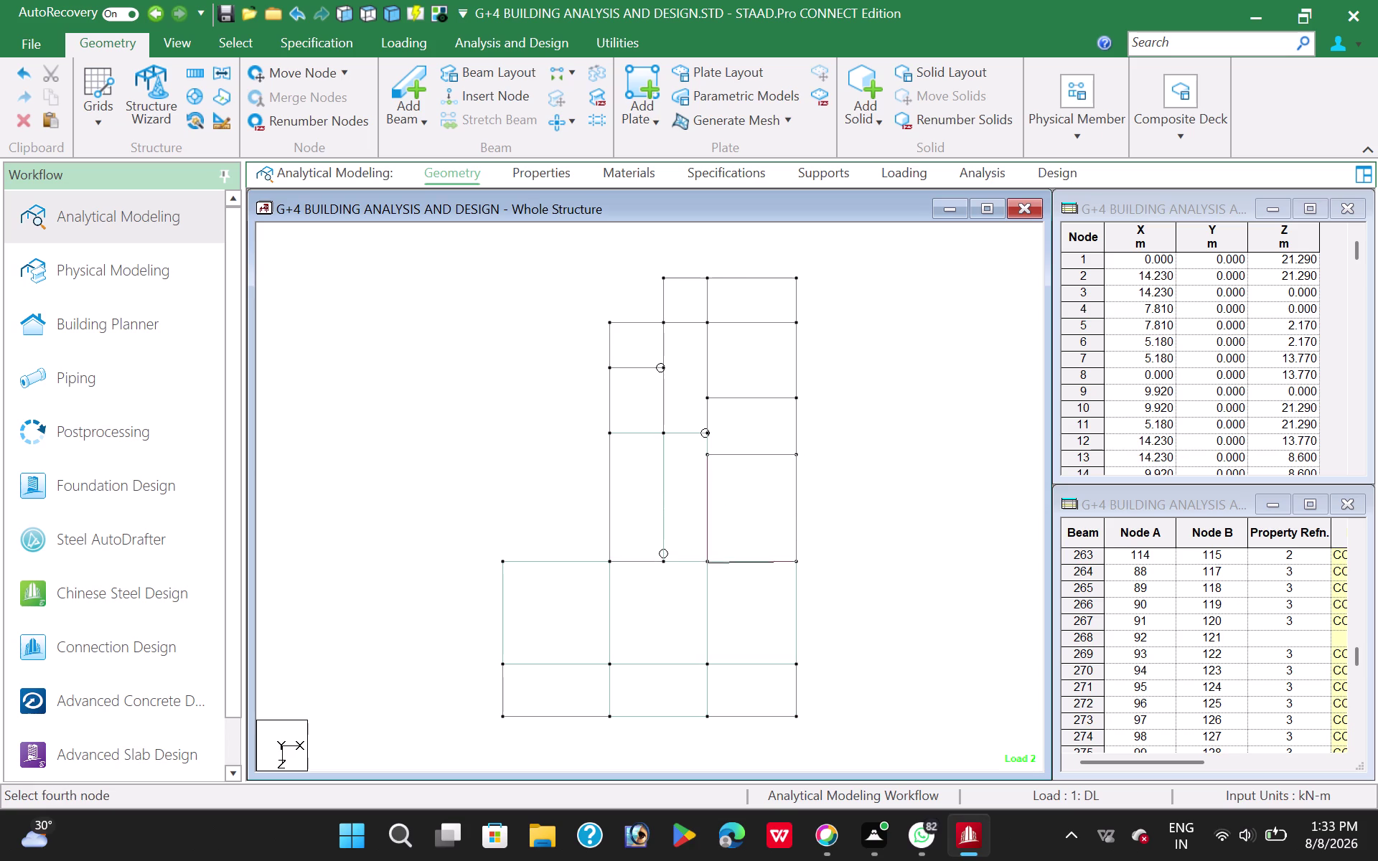
click(707, 563)
click(797, 453)
click(795, 393)
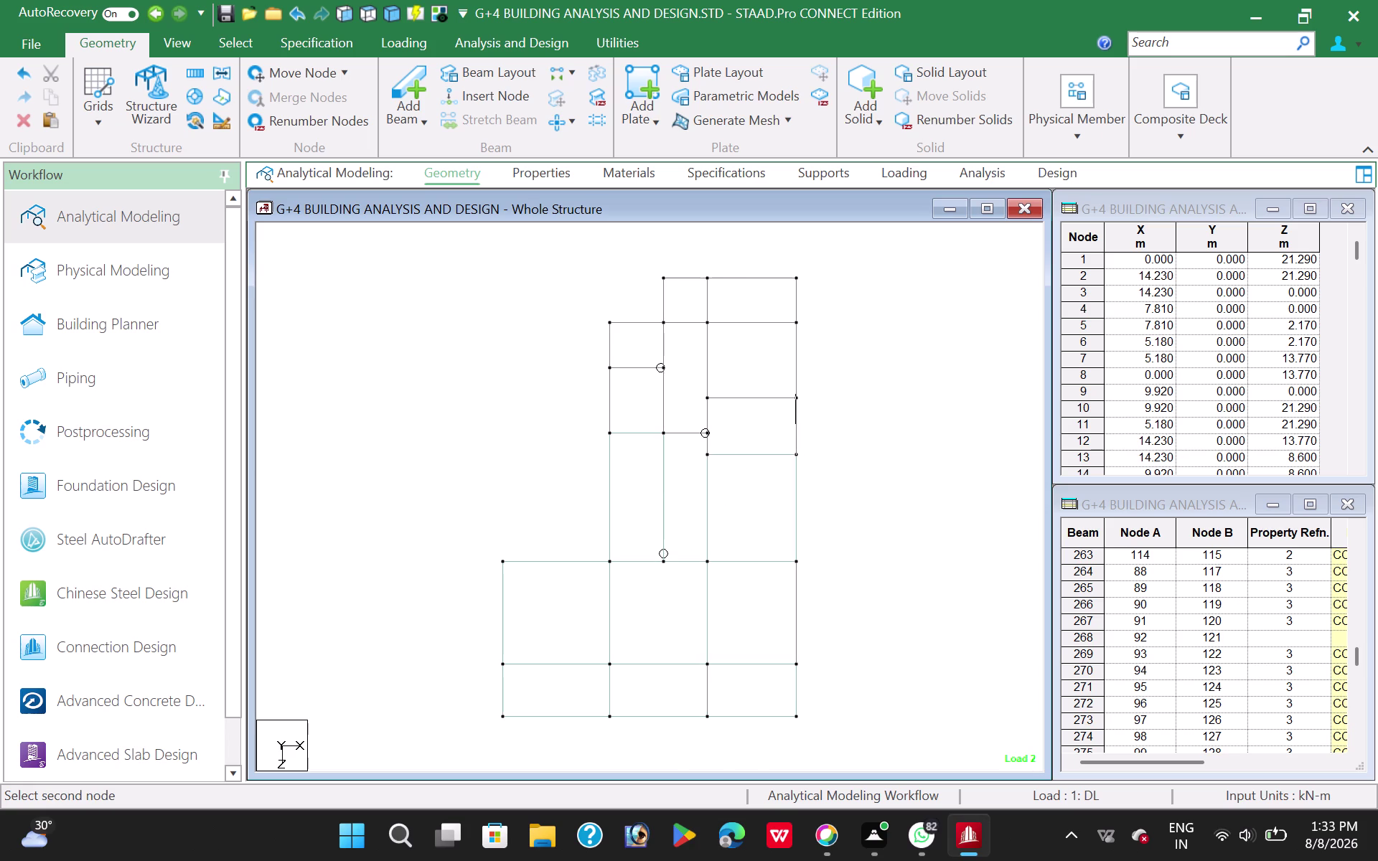
click(705, 399)
click(707, 456)
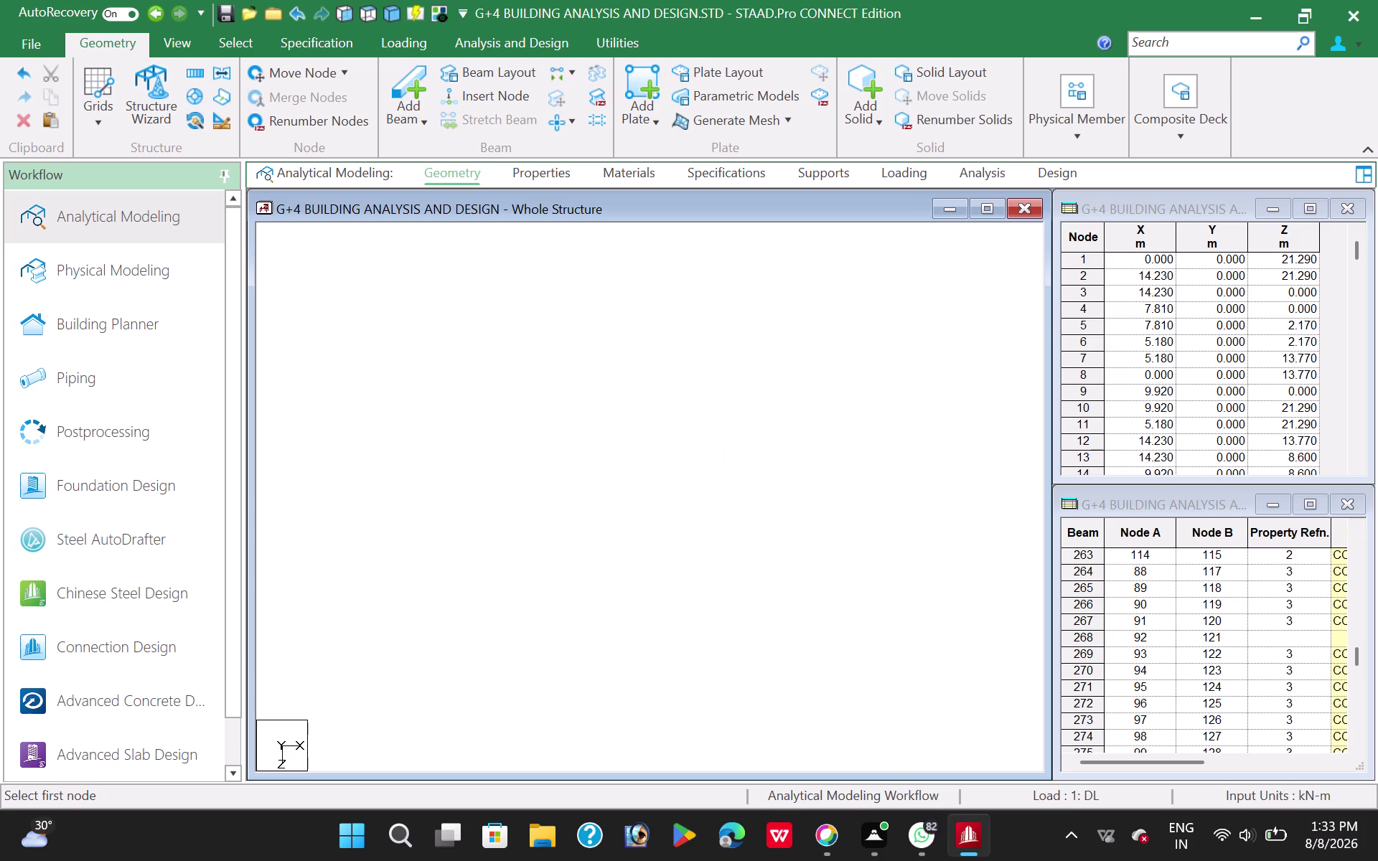
Finish the top-right bay plate and add a plate over the uppermost right bay.
click(795, 394)
click(795, 325)
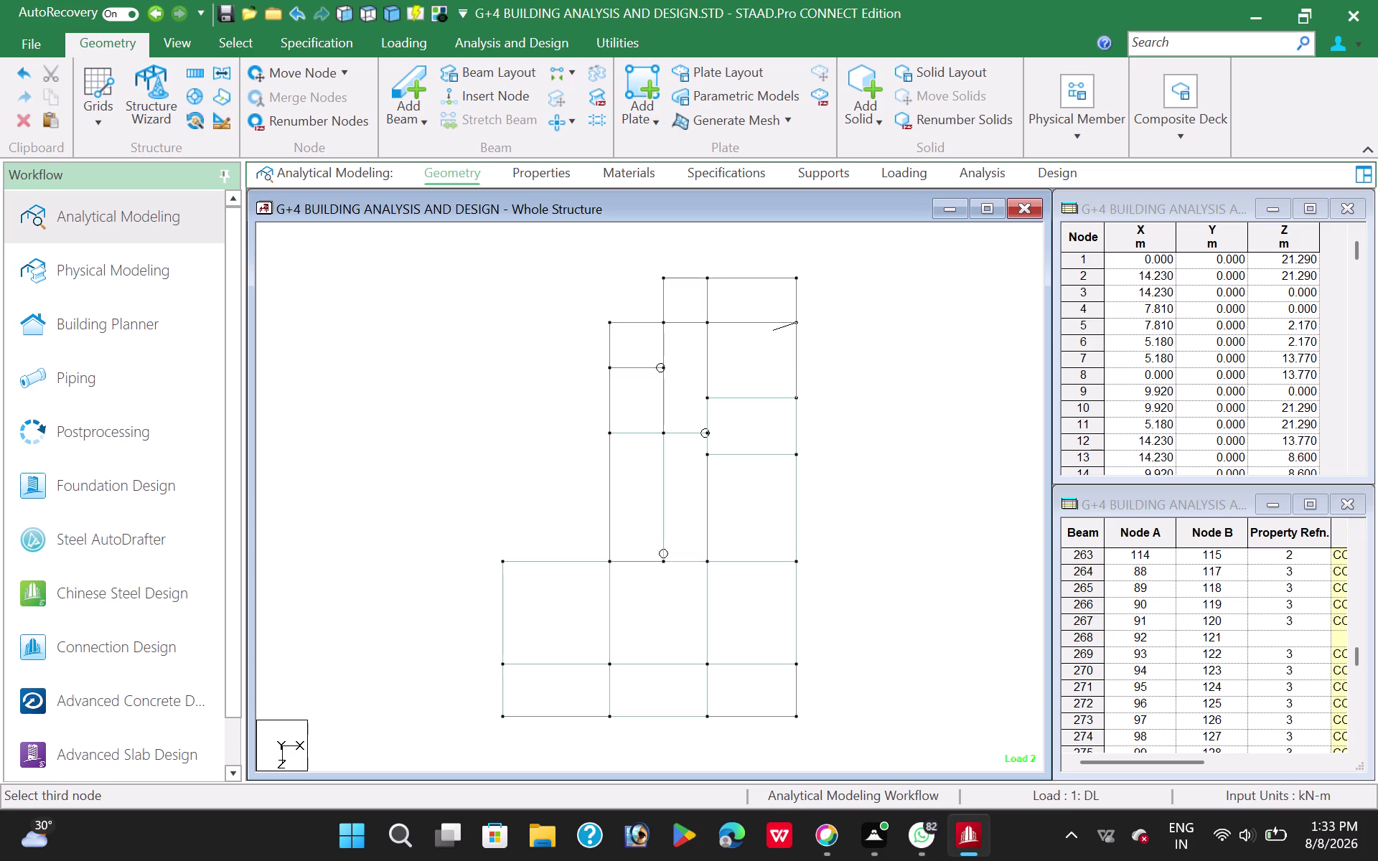
click(706, 324)
click(709, 396)
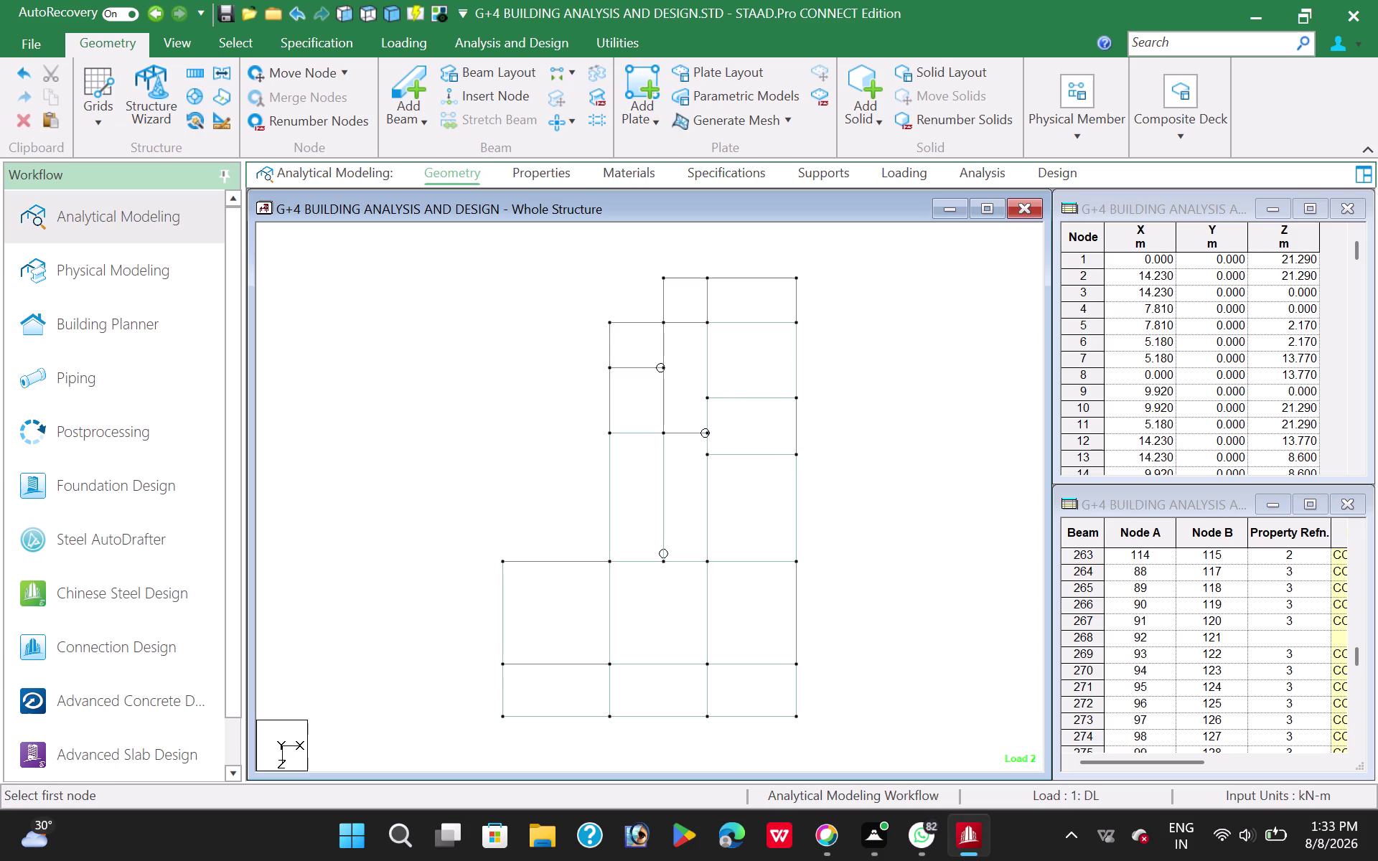
click(799, 321)
click(800, 275)
click(705, 278)
click(709, 321)
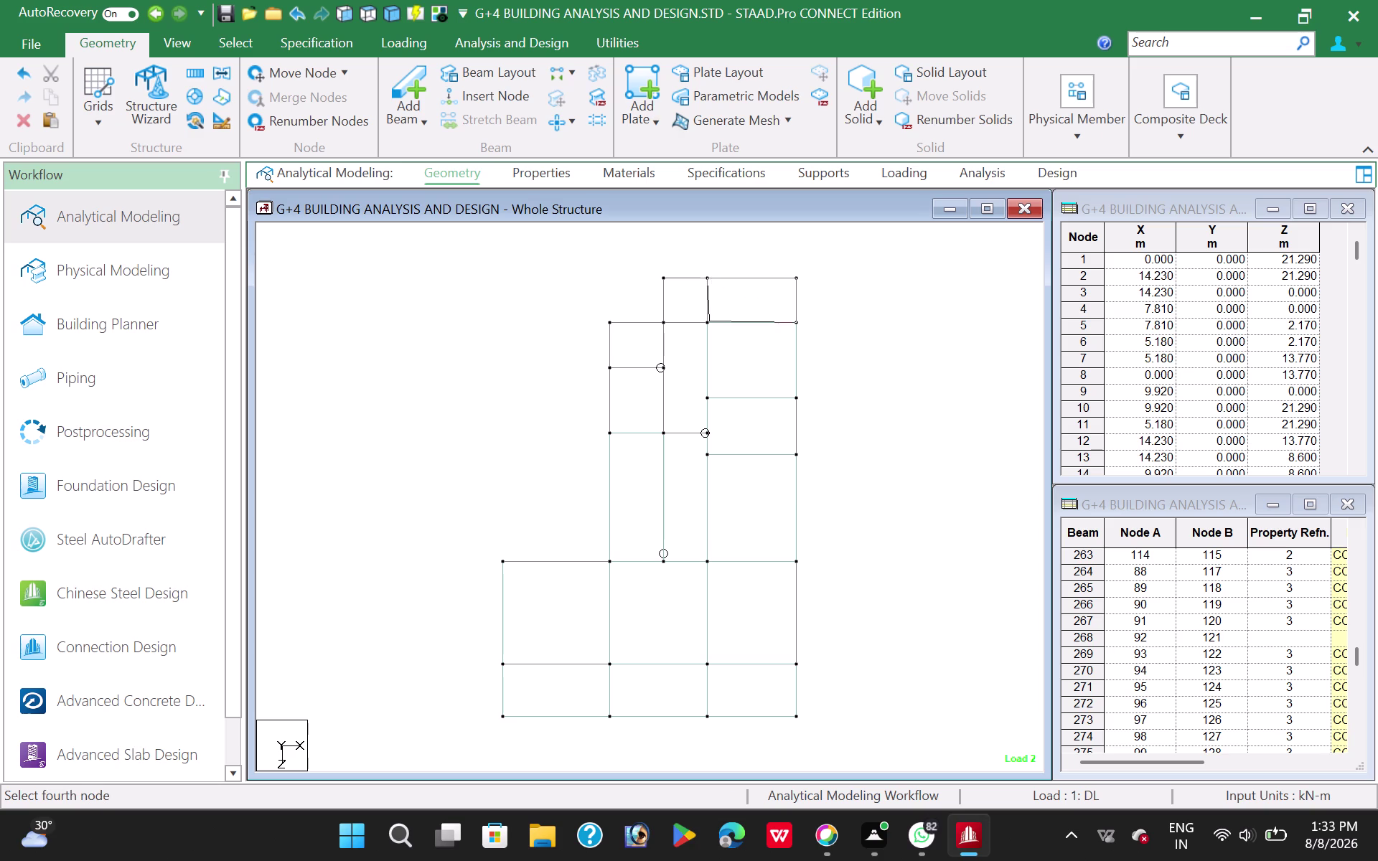
Add plates over the narrow upper bays beside the central column and to its left.
click(709, 274)
click(663, 278)
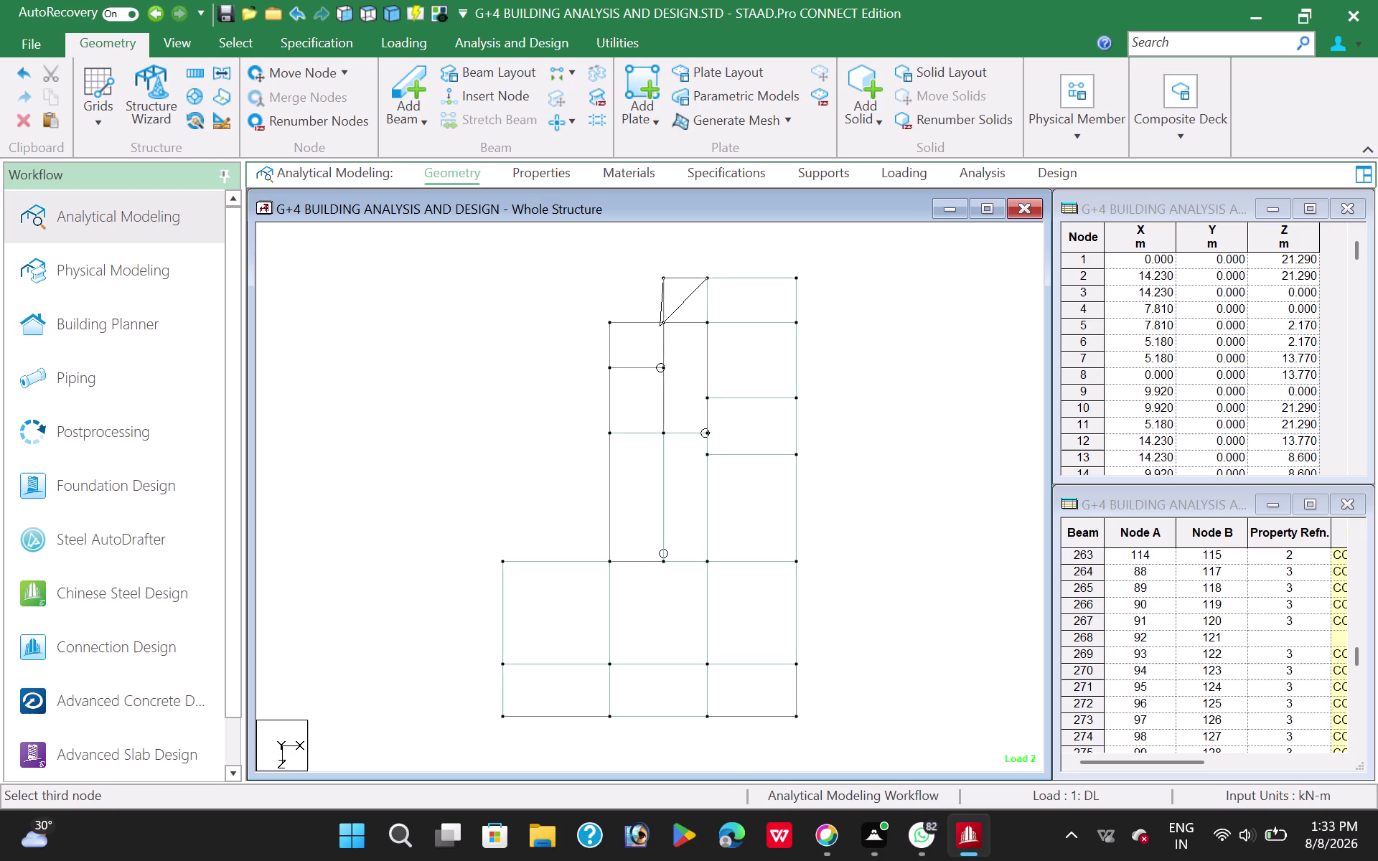
click(664, 321)
click(706, 320)
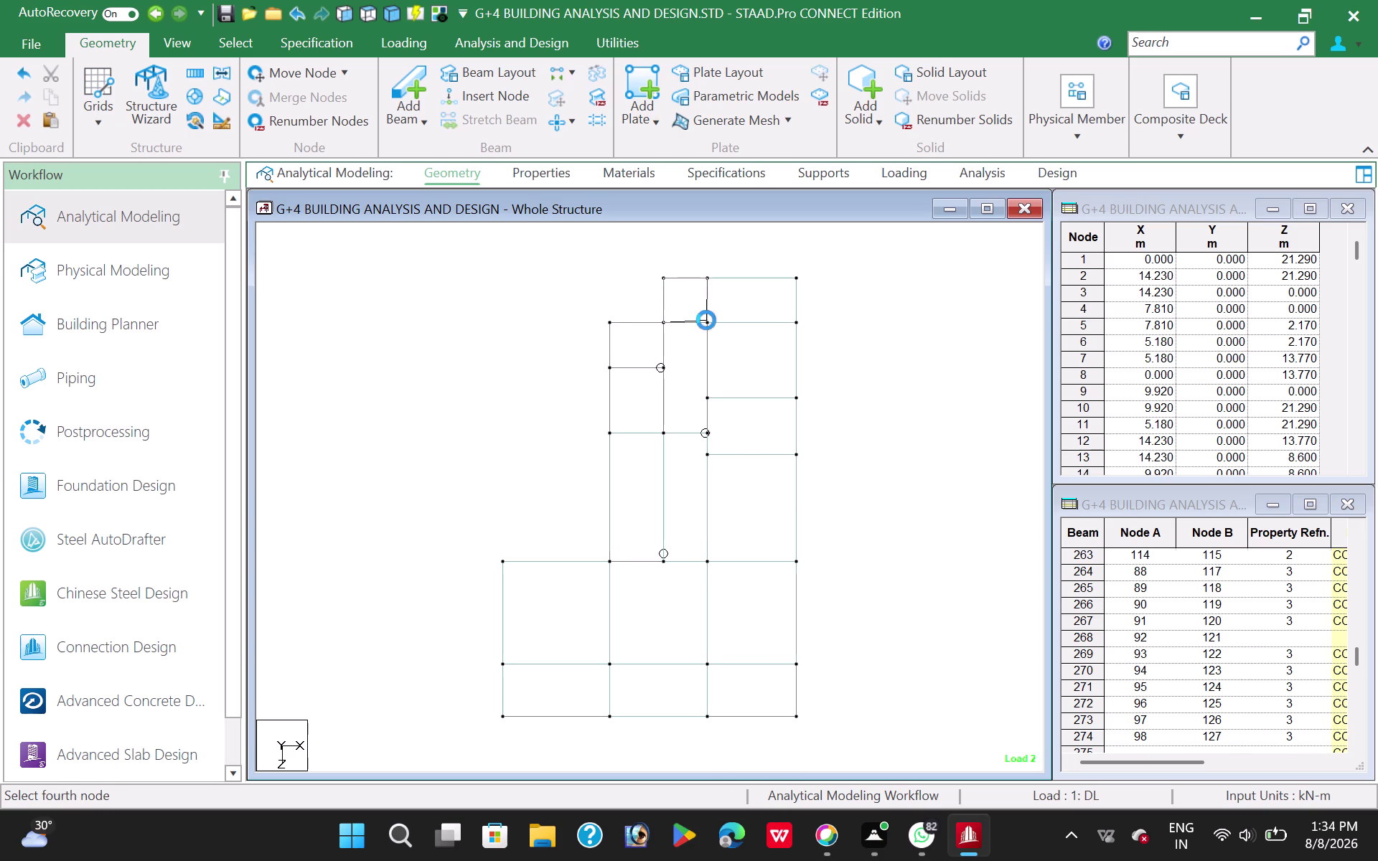
click(707, 324)
click(665, 320)
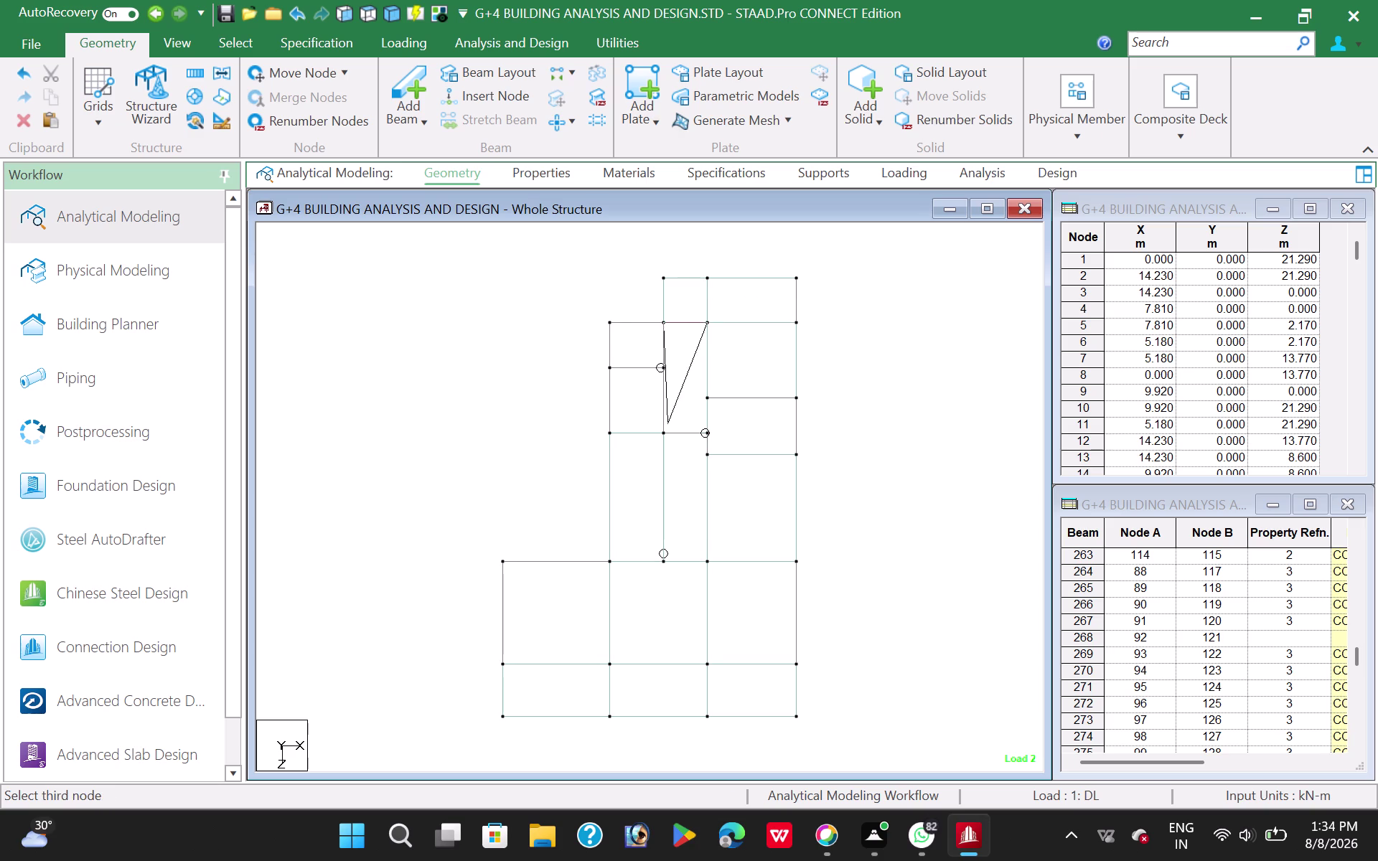
click(664, 431)
click(707, 431)
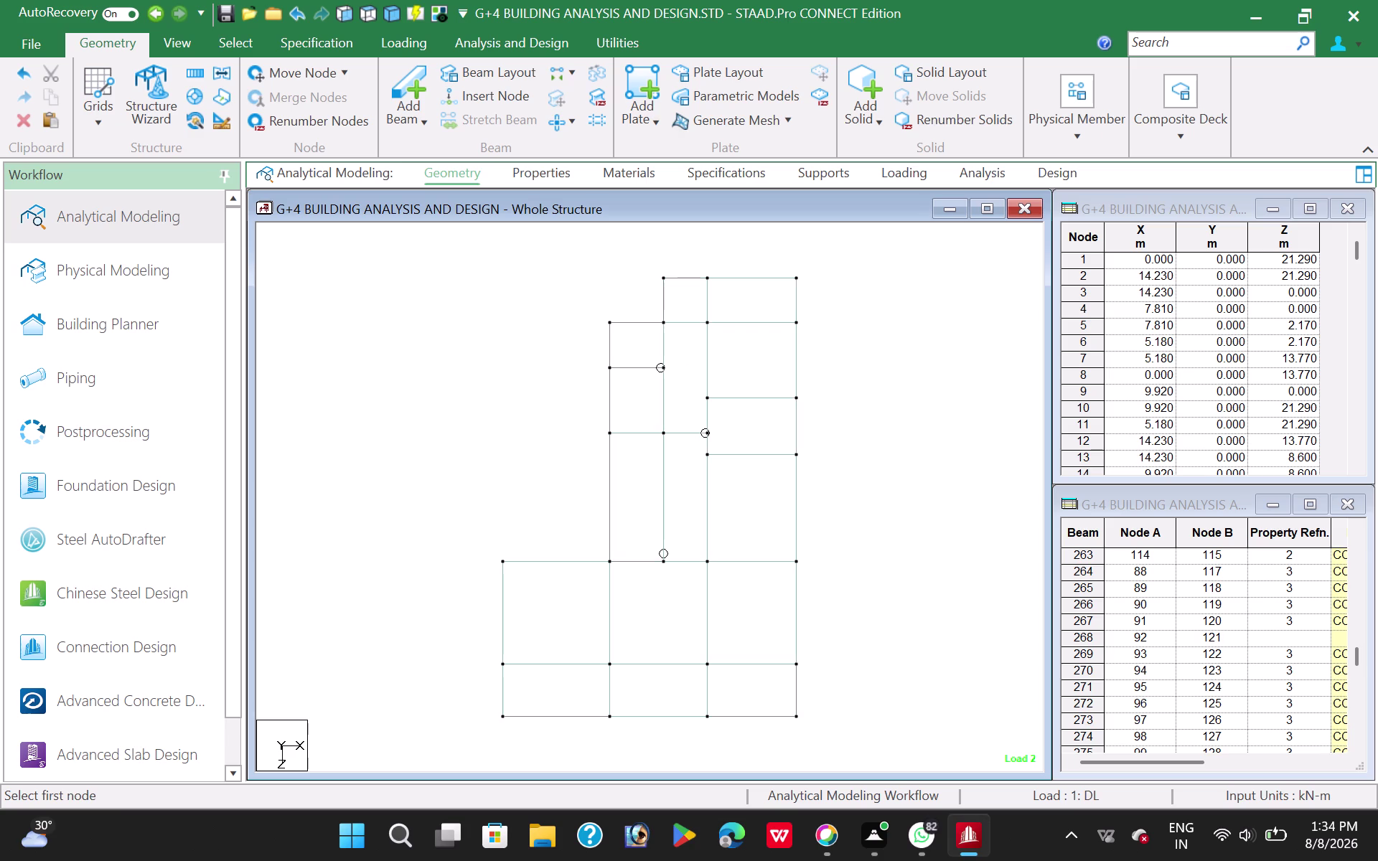
click(664, 322)
click(610, 322)
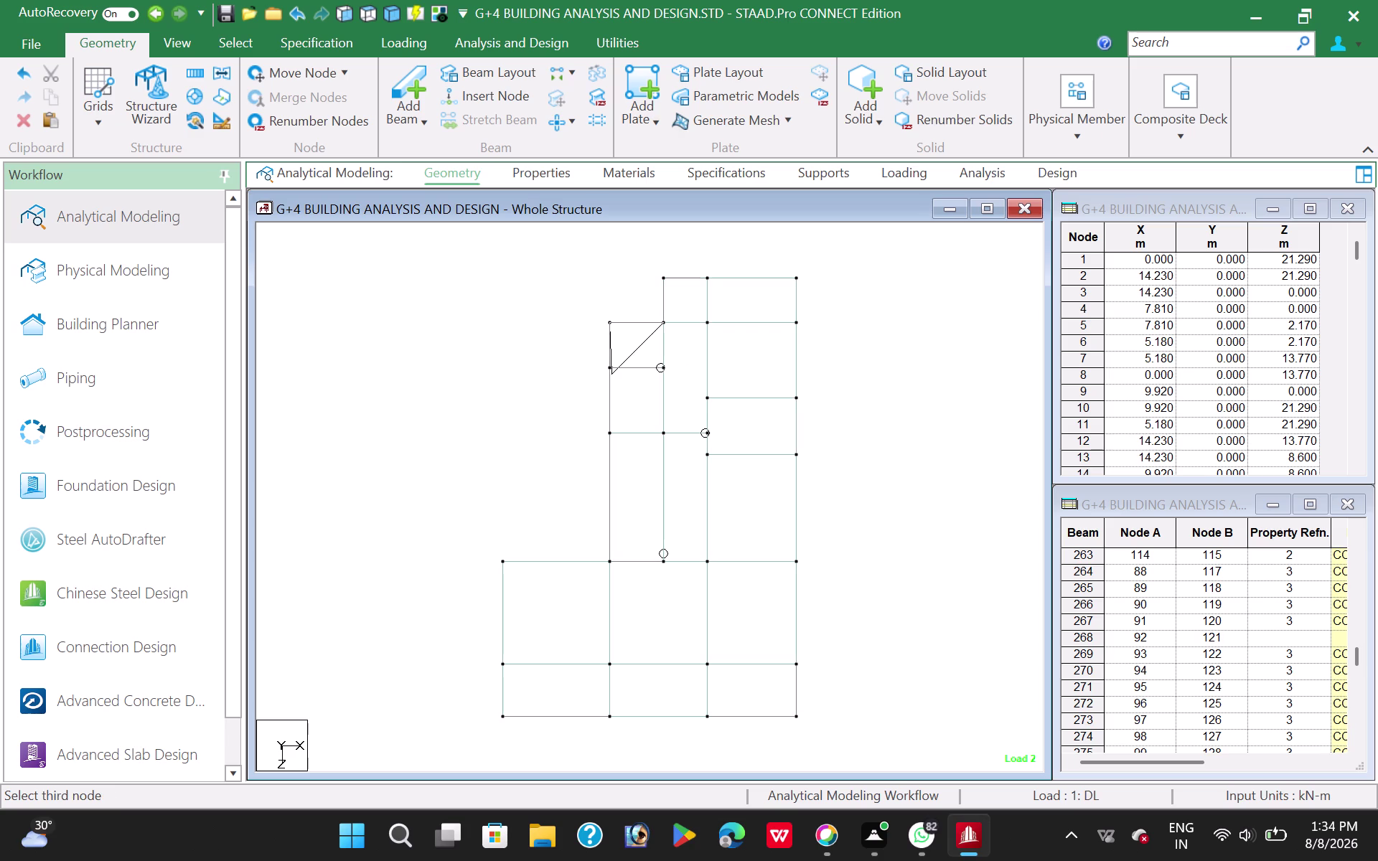
click(609, 367)
click(664, 367)
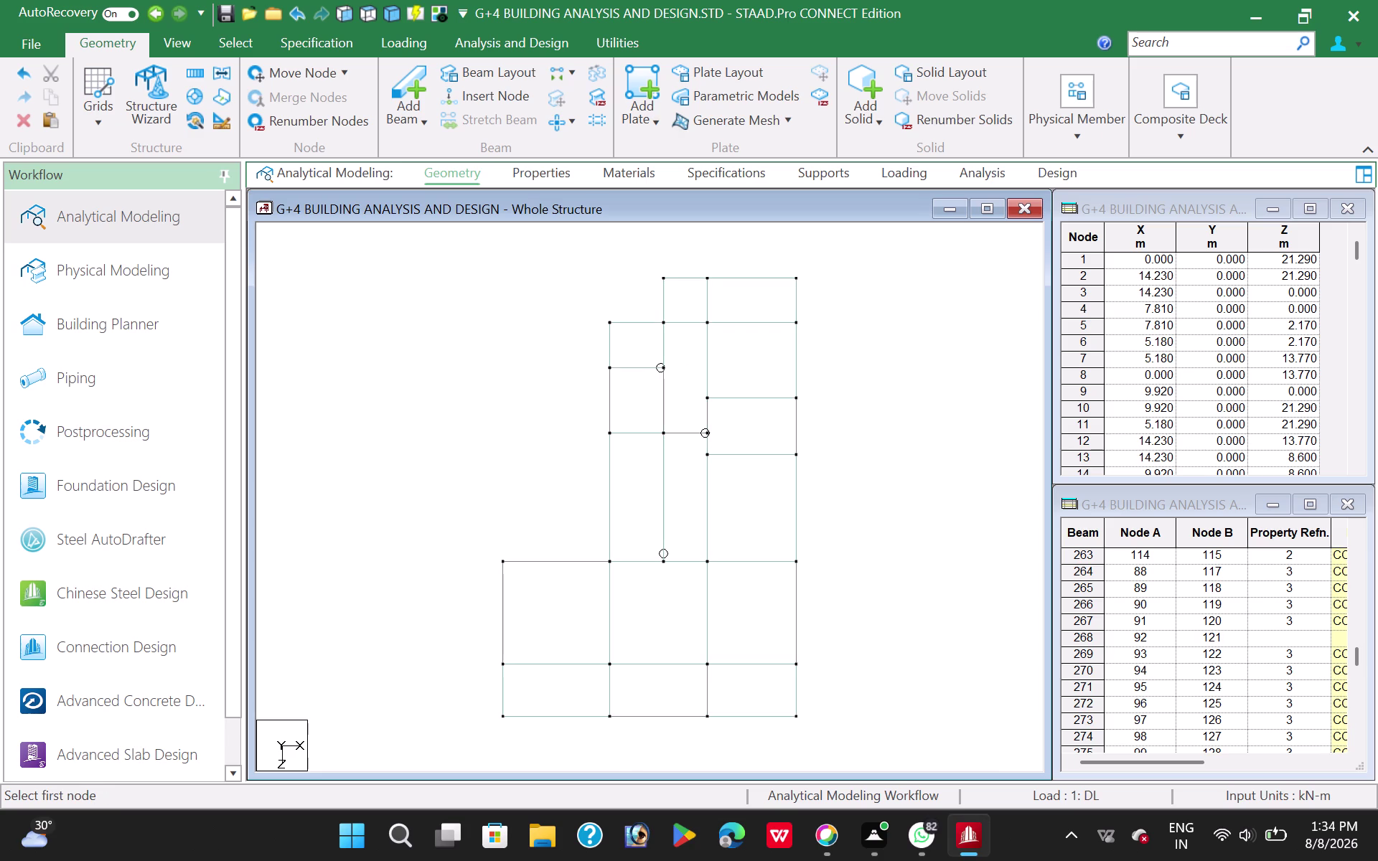
Add plates over the remaining narrow bays down to the middle bay.
click(663, 367)
click(609, 366)
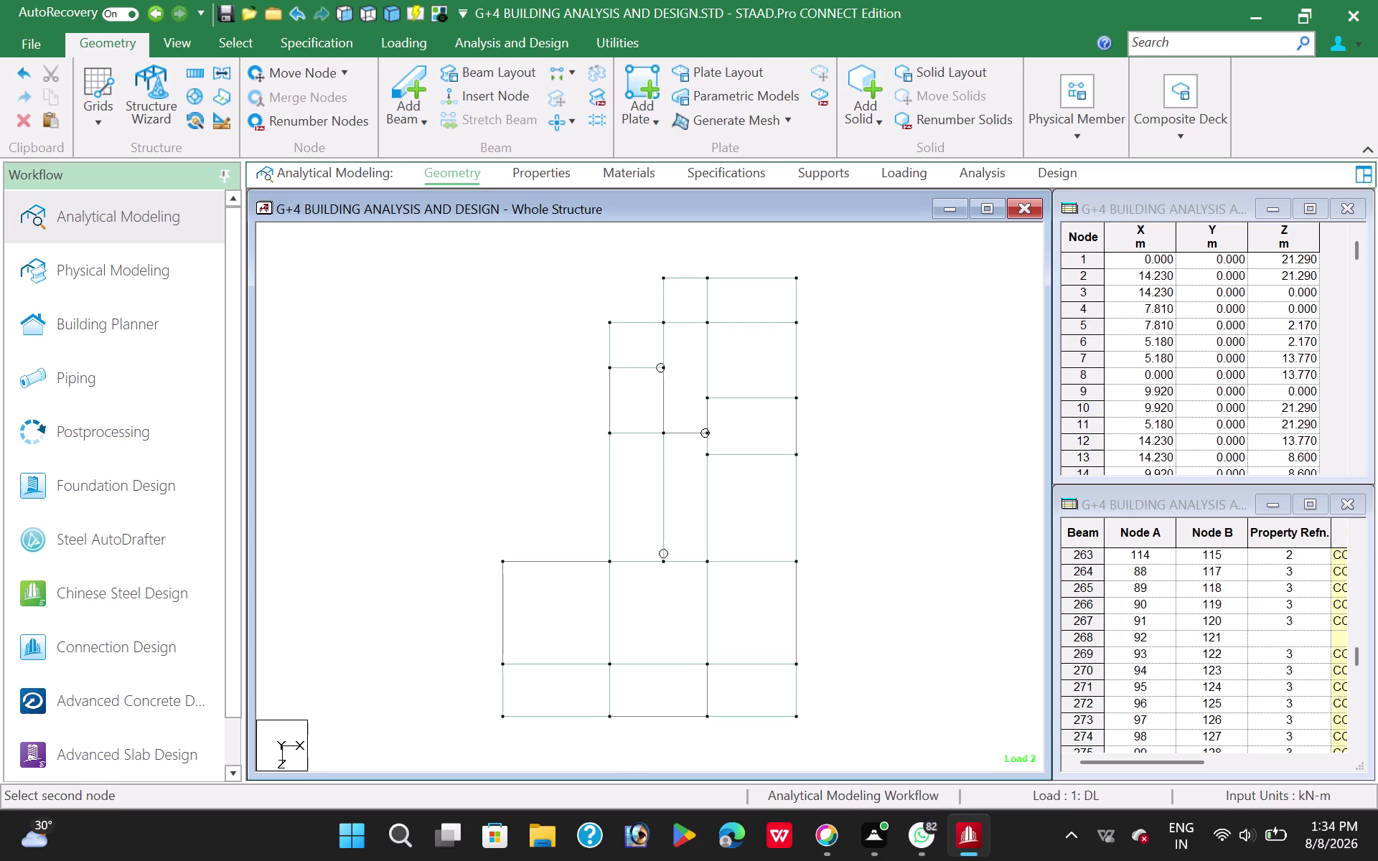
click(607, 430)
click(663, 432)
click(664, 365)
click(664, 430)
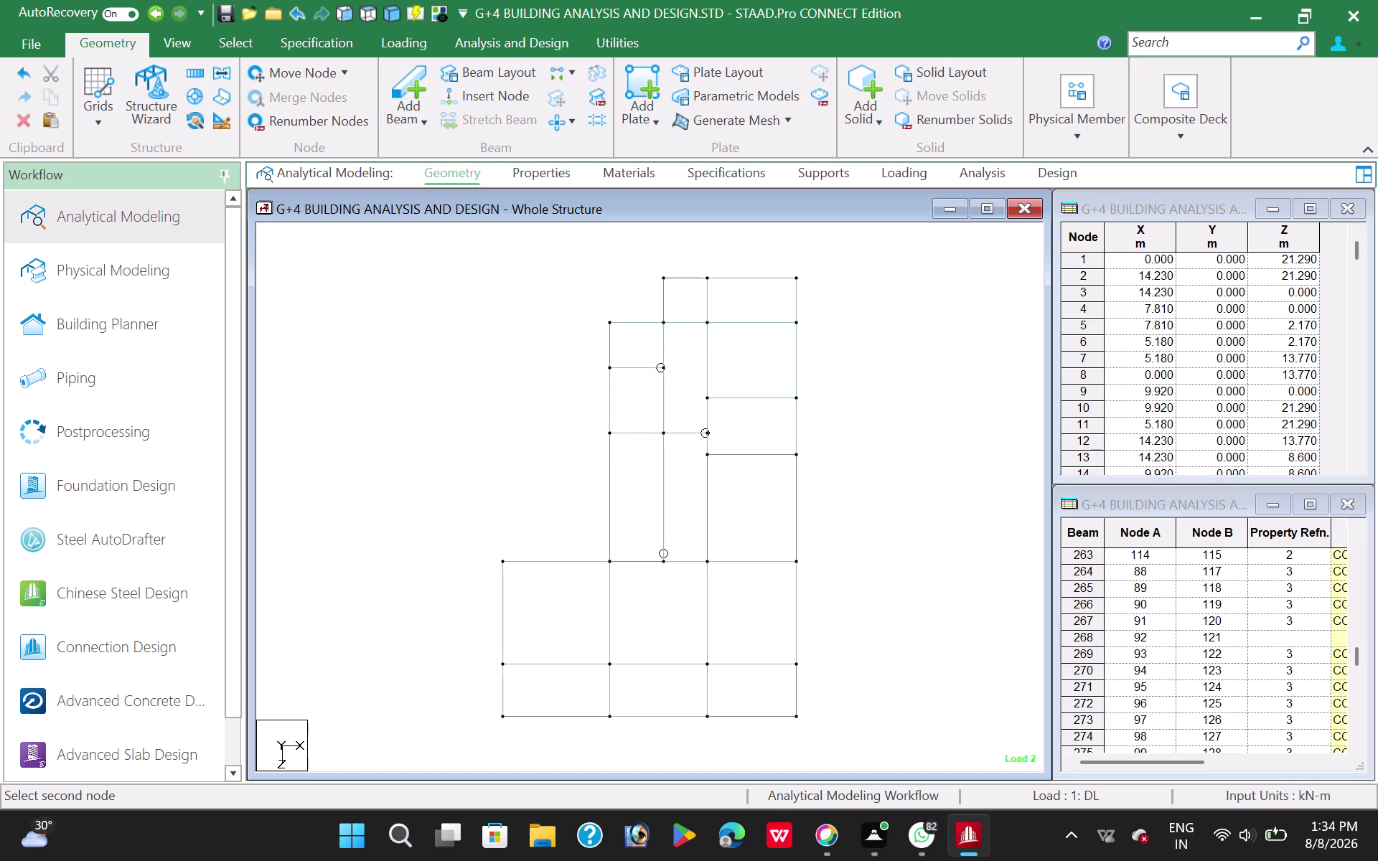
click(611, 431)
click(611, 560)
click(661, 563)
click(707, 436)
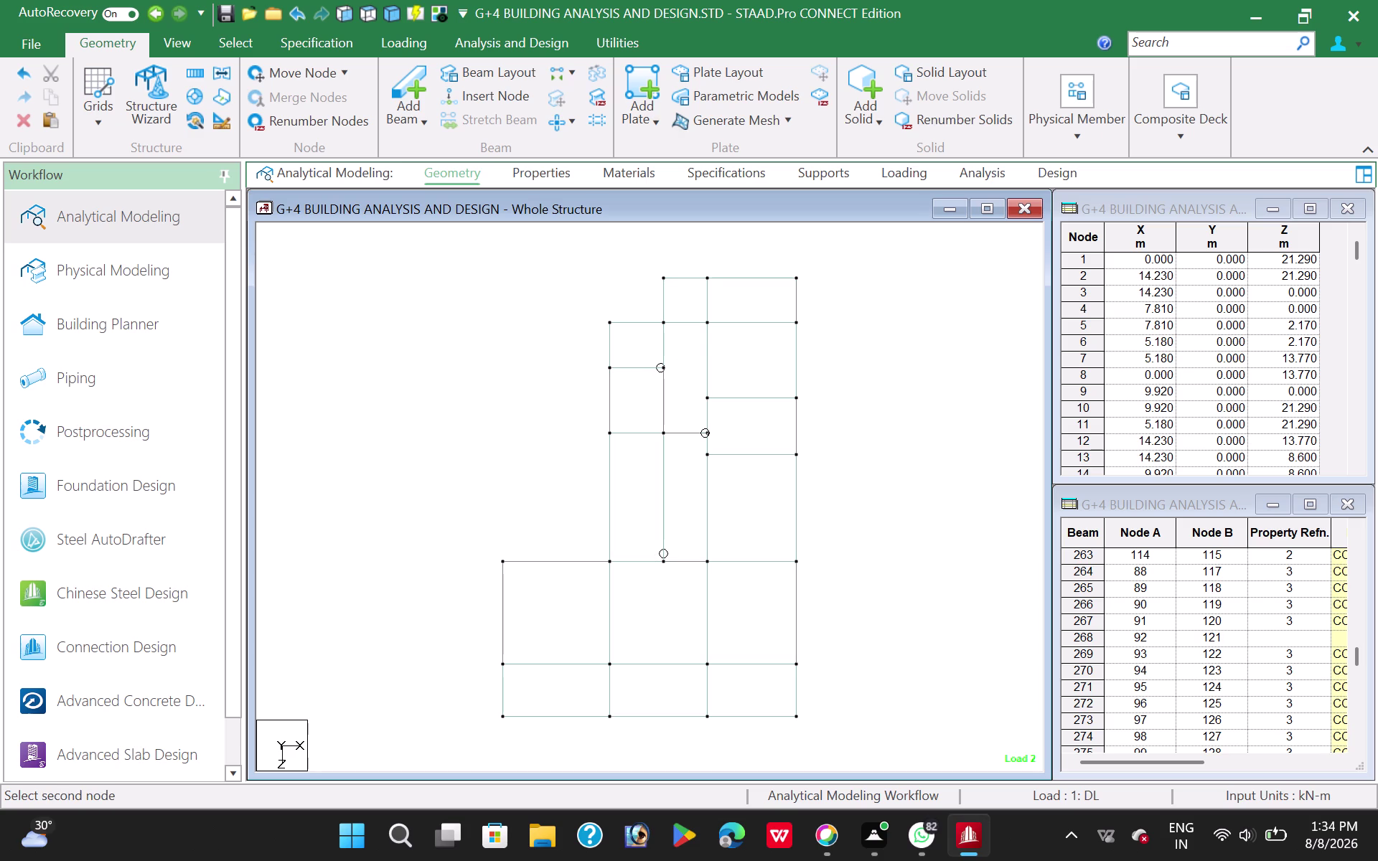
click(664, 433)
click(664, 562)
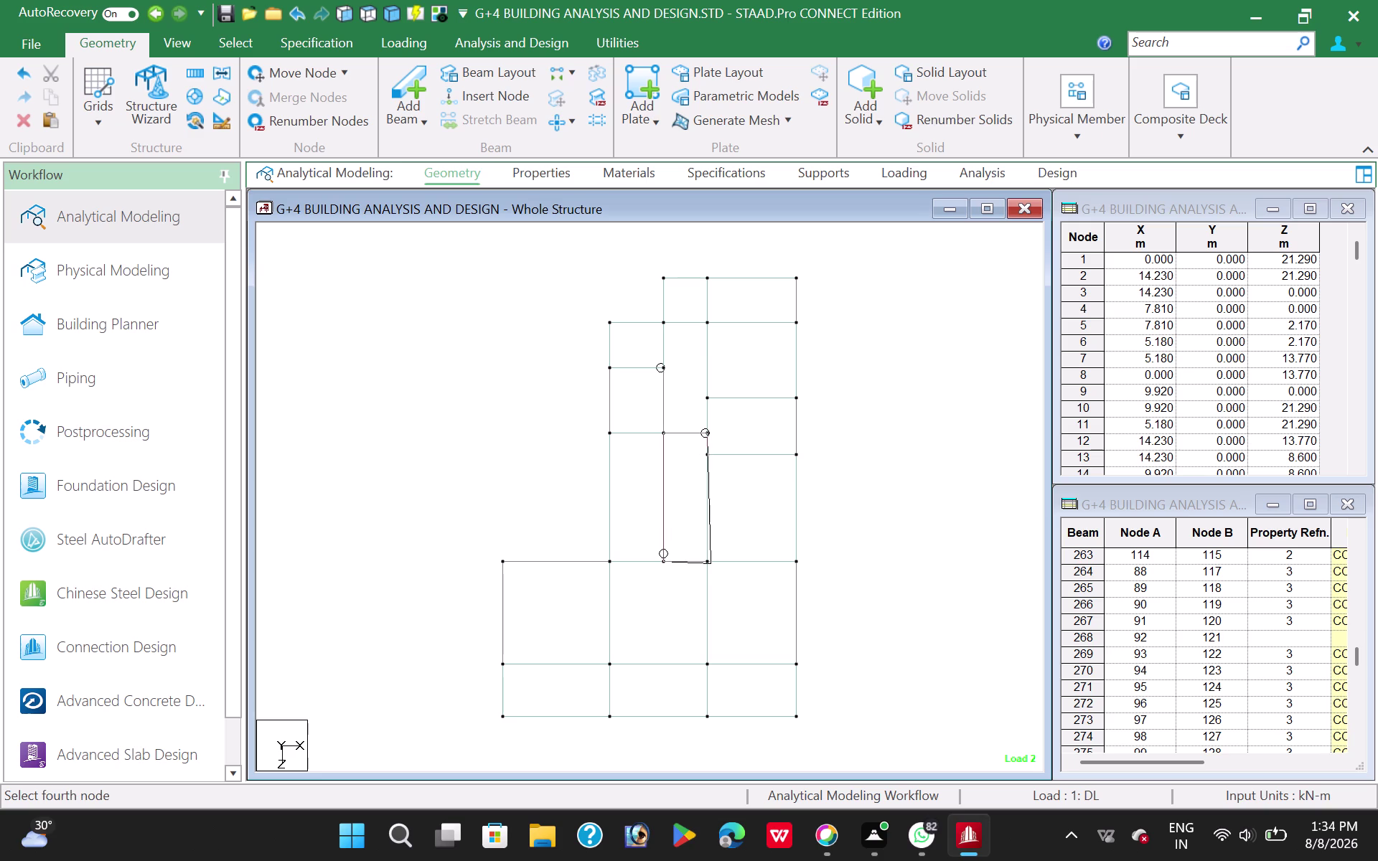
click(706, 560)
right_click(535, 335)
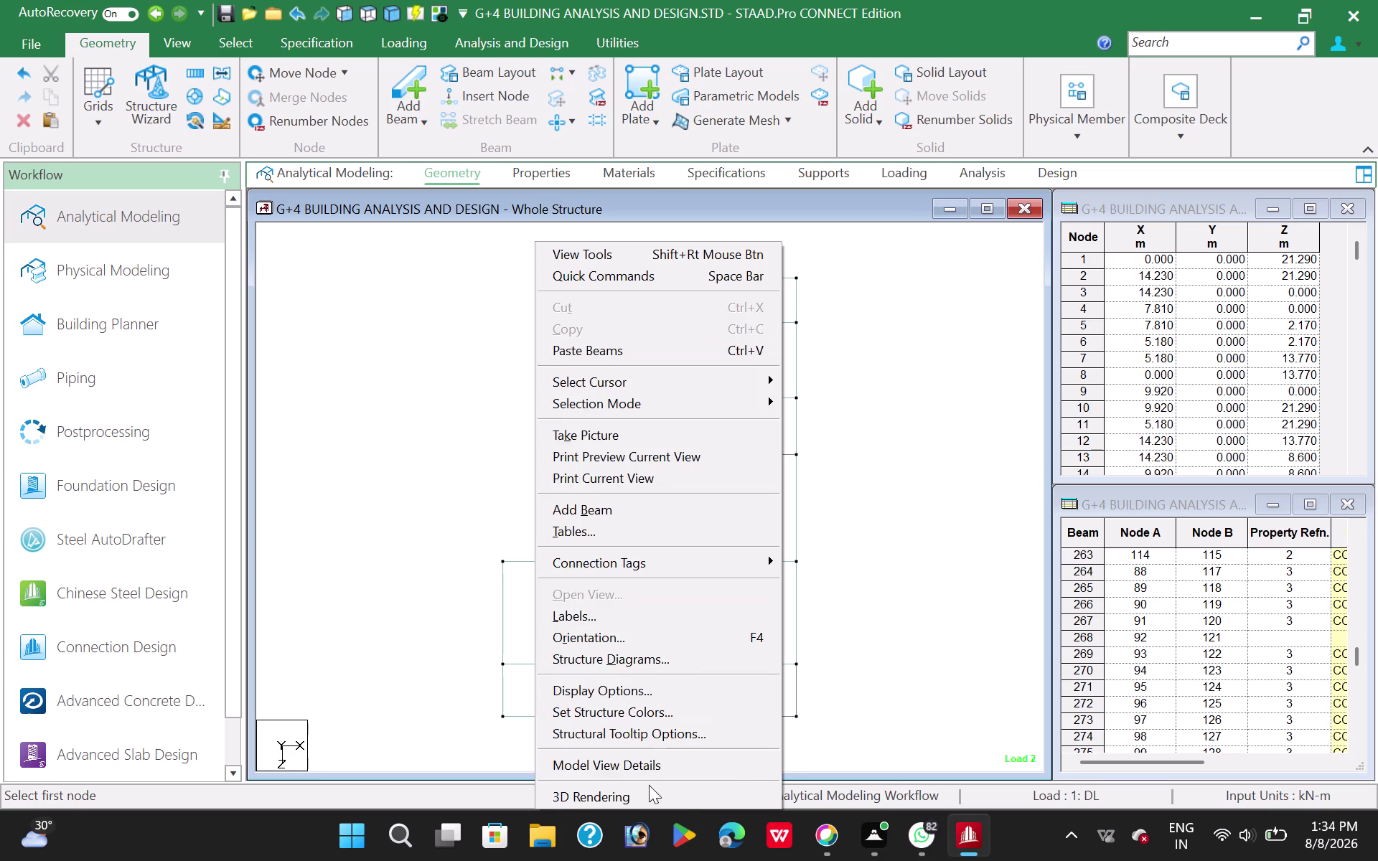
click(644, 794)
drag(961, 499, 808, 561)
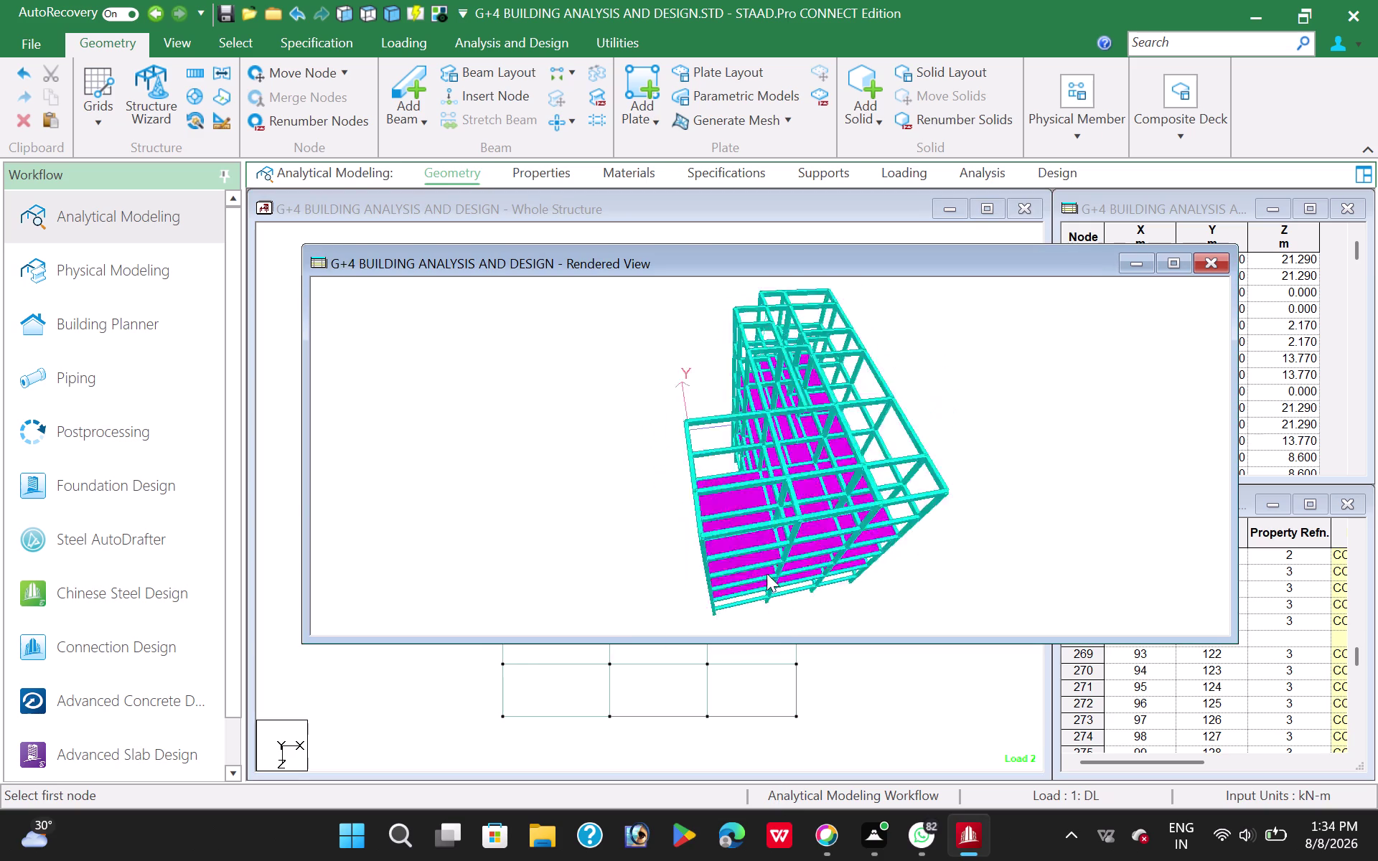
drag(809, 562, 849, 567)
drag(837, 457, 824, 536)
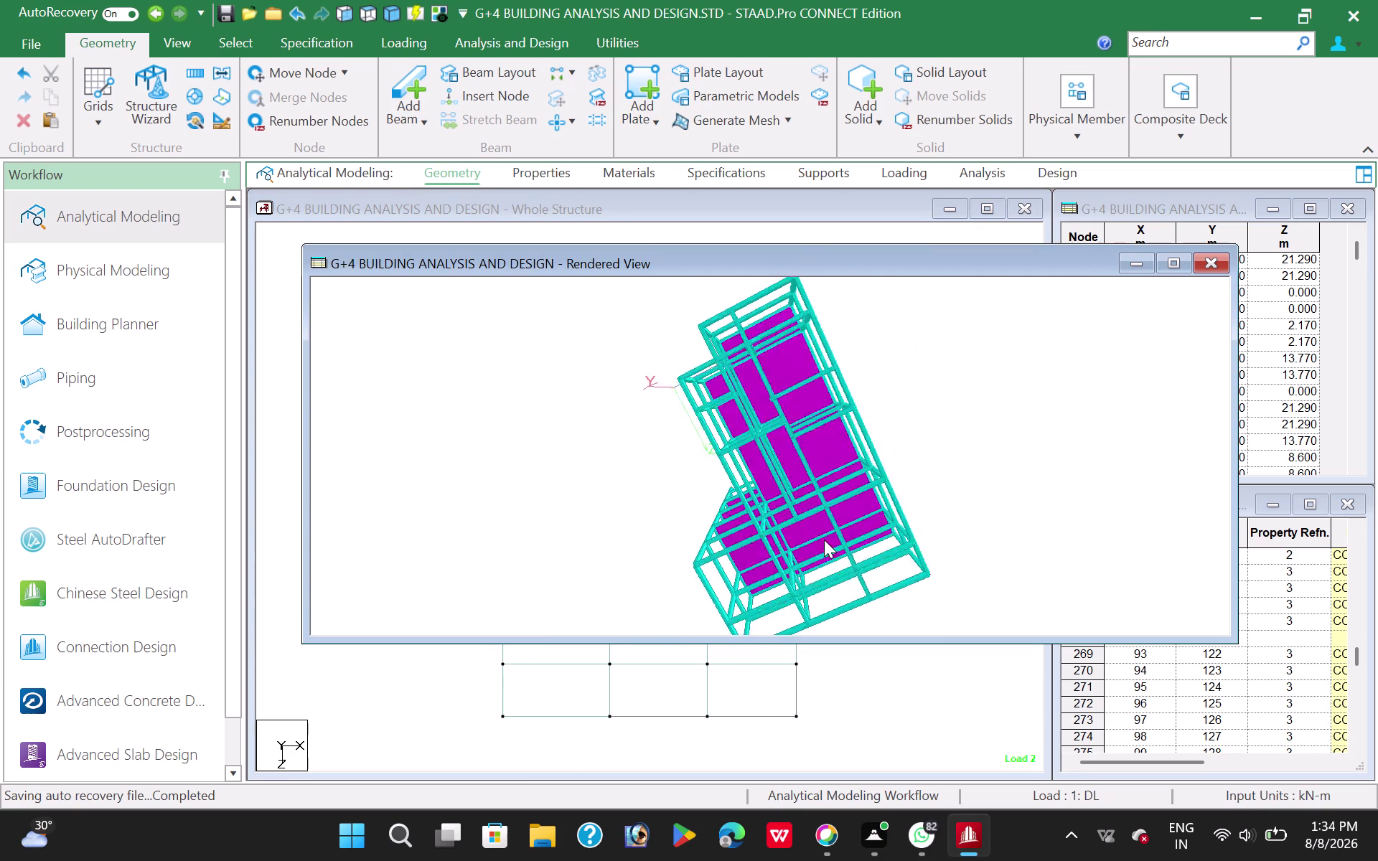
drag(824, 536, 1073, 463)
drag(850, 548, 883, 395)
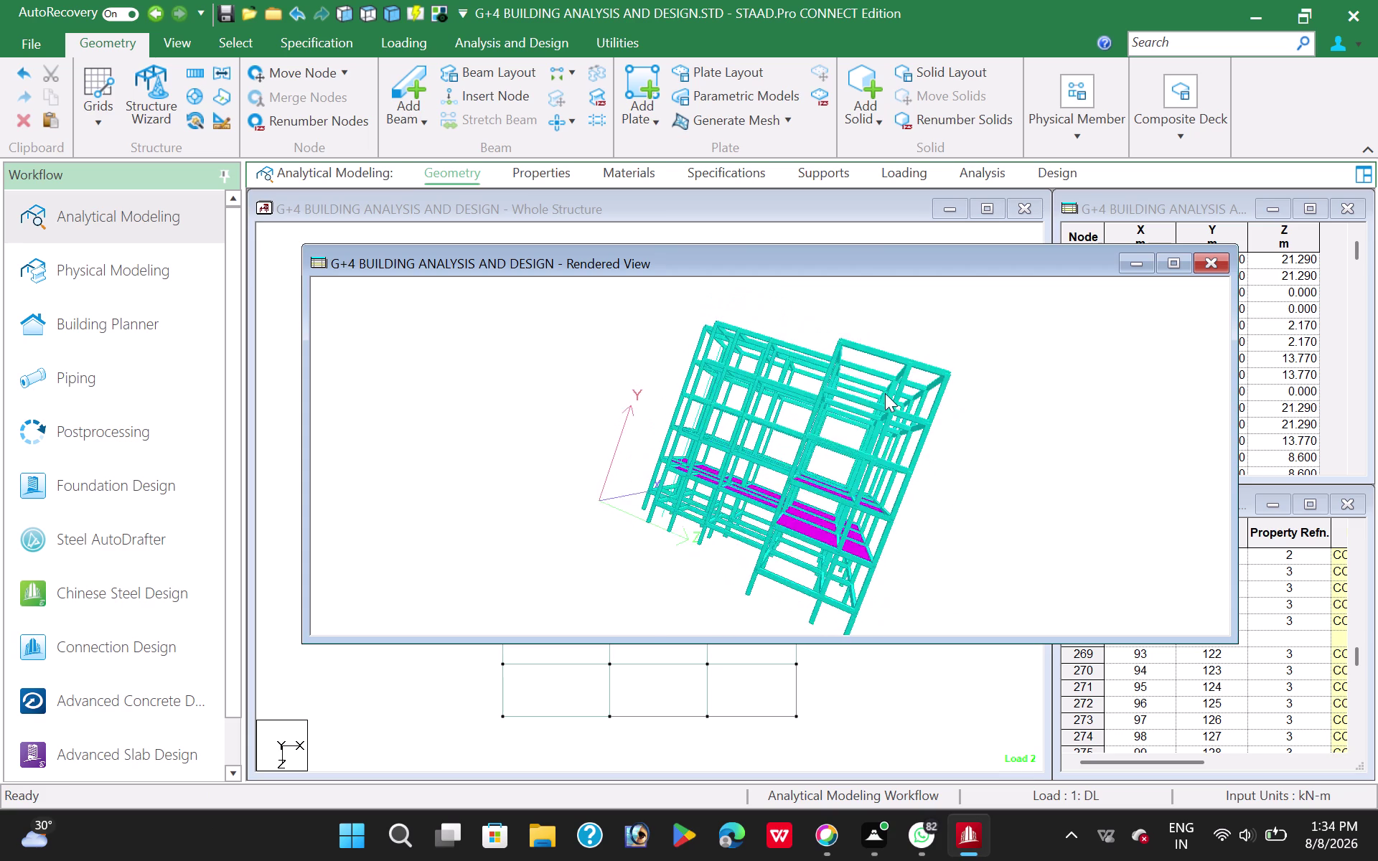
drag(884, 396, 910, 365)
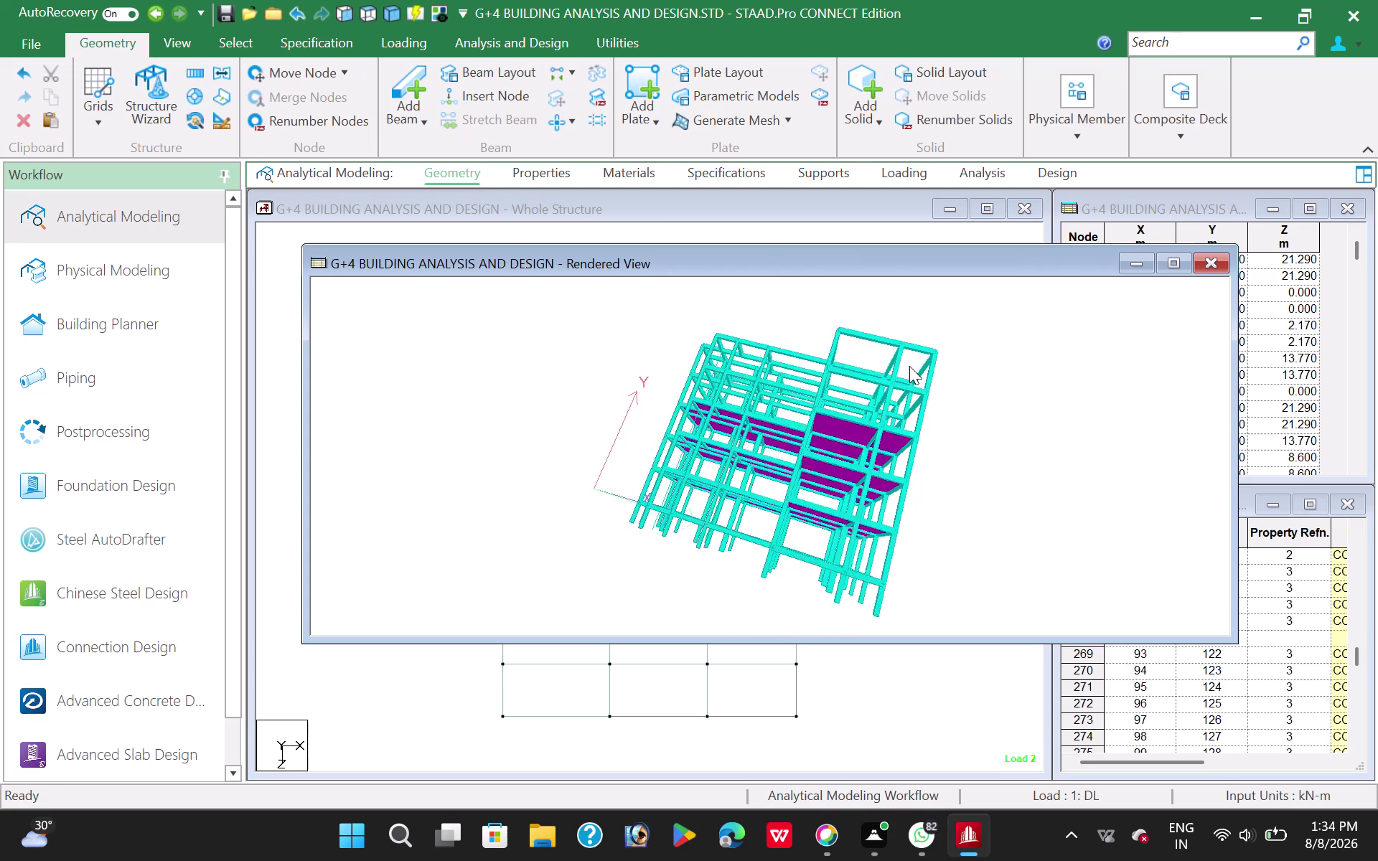
drag(910, 365, 685, 460)
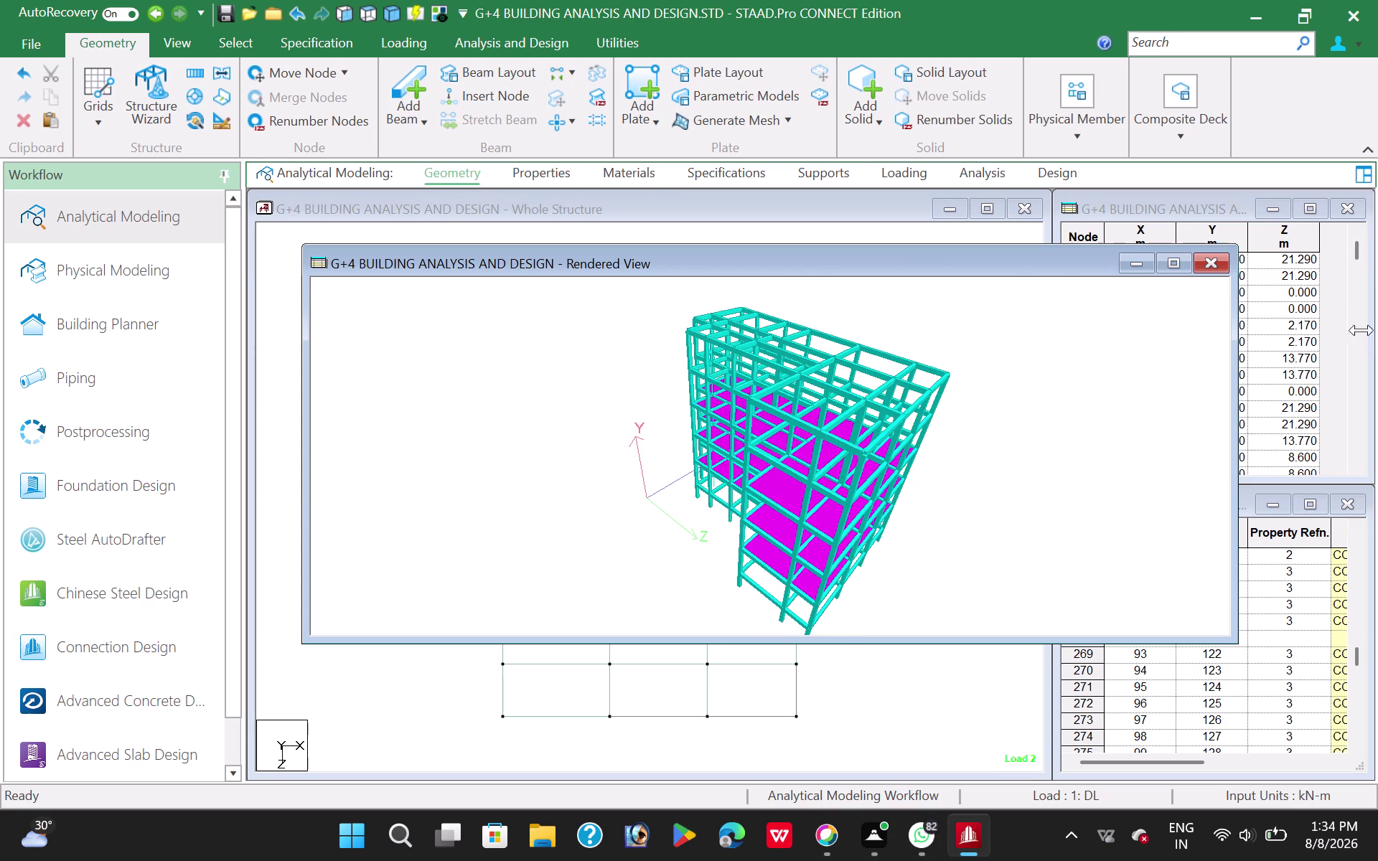
click(1208, 266)
Choose the Plate 0.15 property and set the select cursor to plates.
click(540, 181)
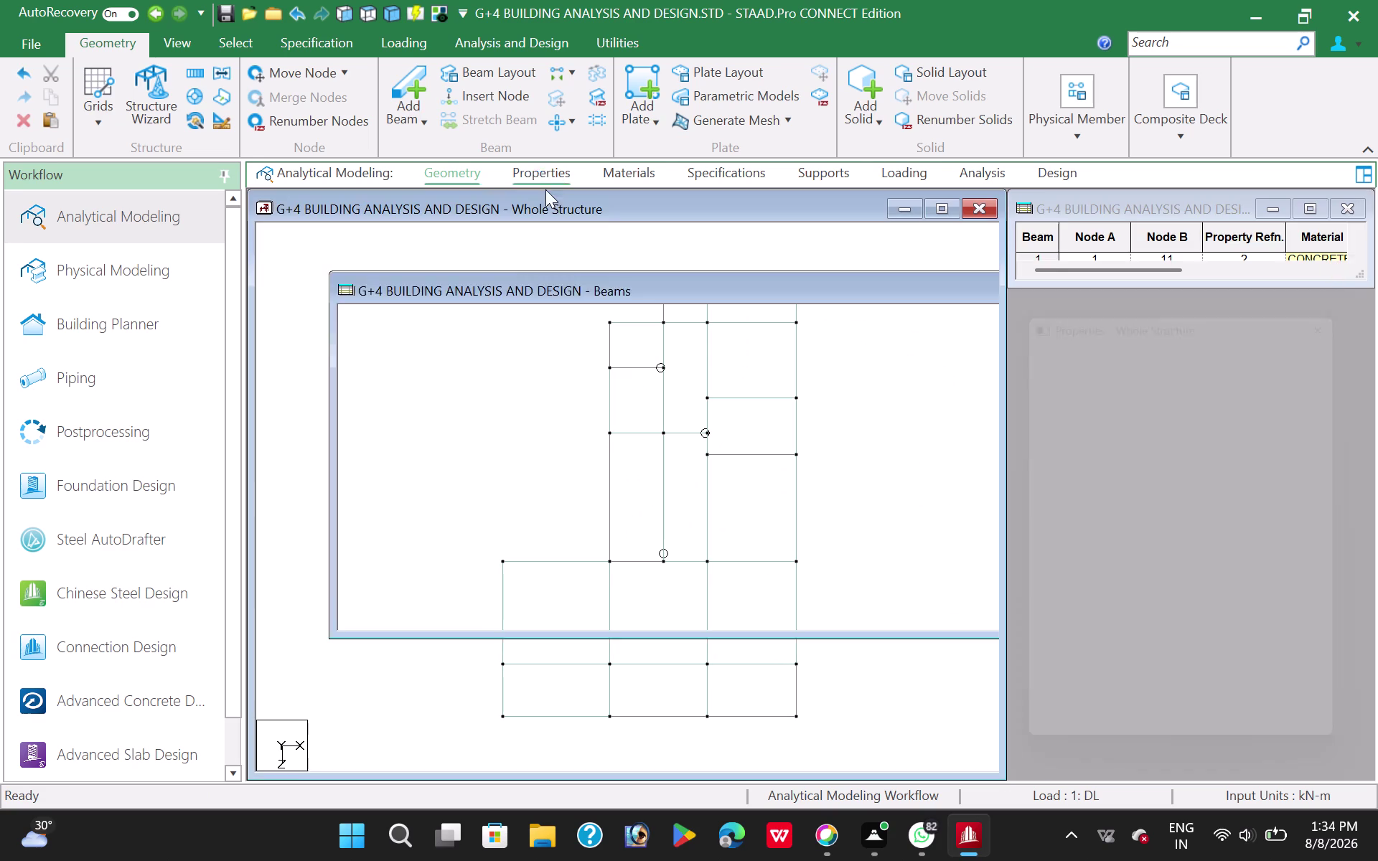
click(1091, 434)
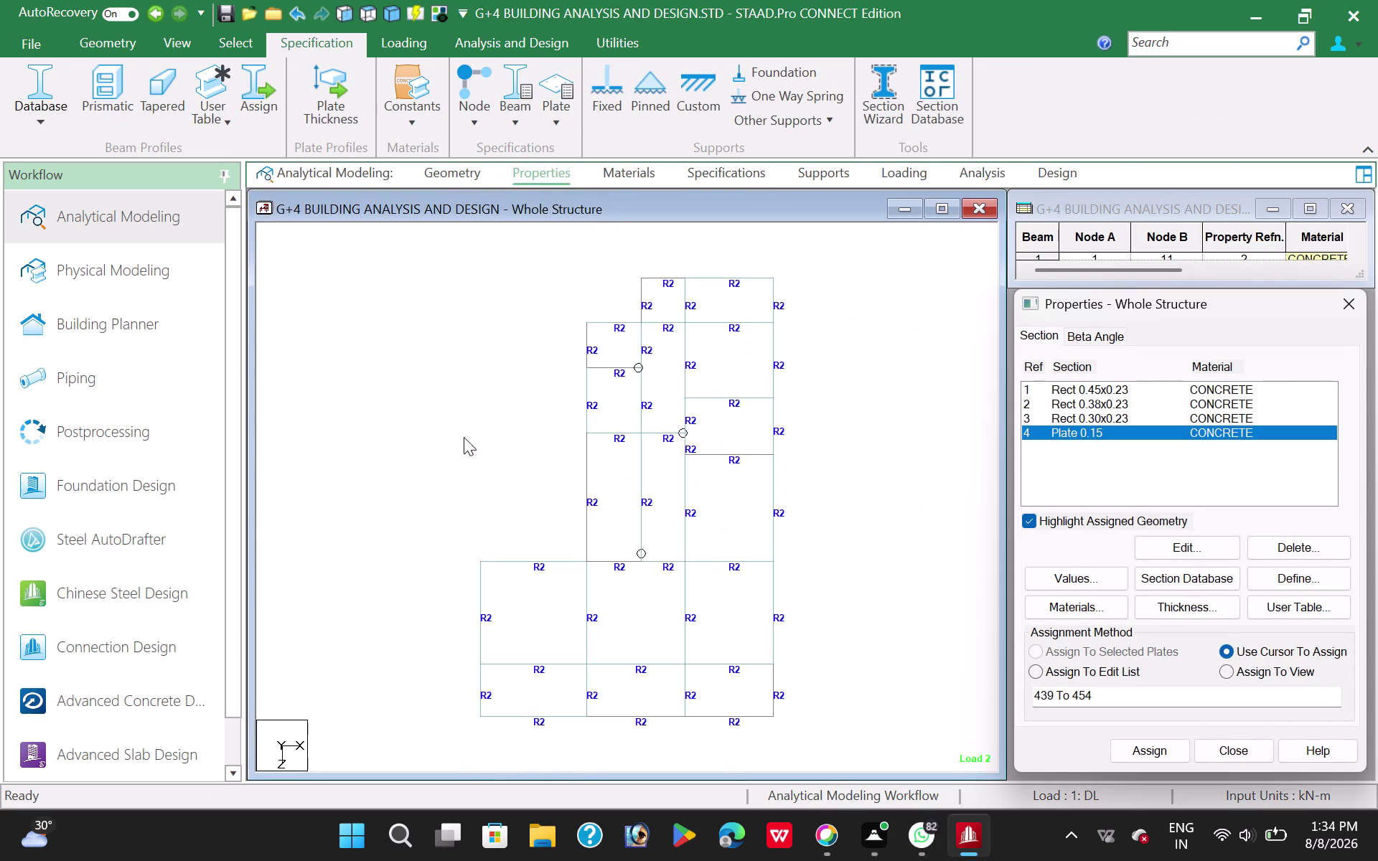
right_click(482, 389)
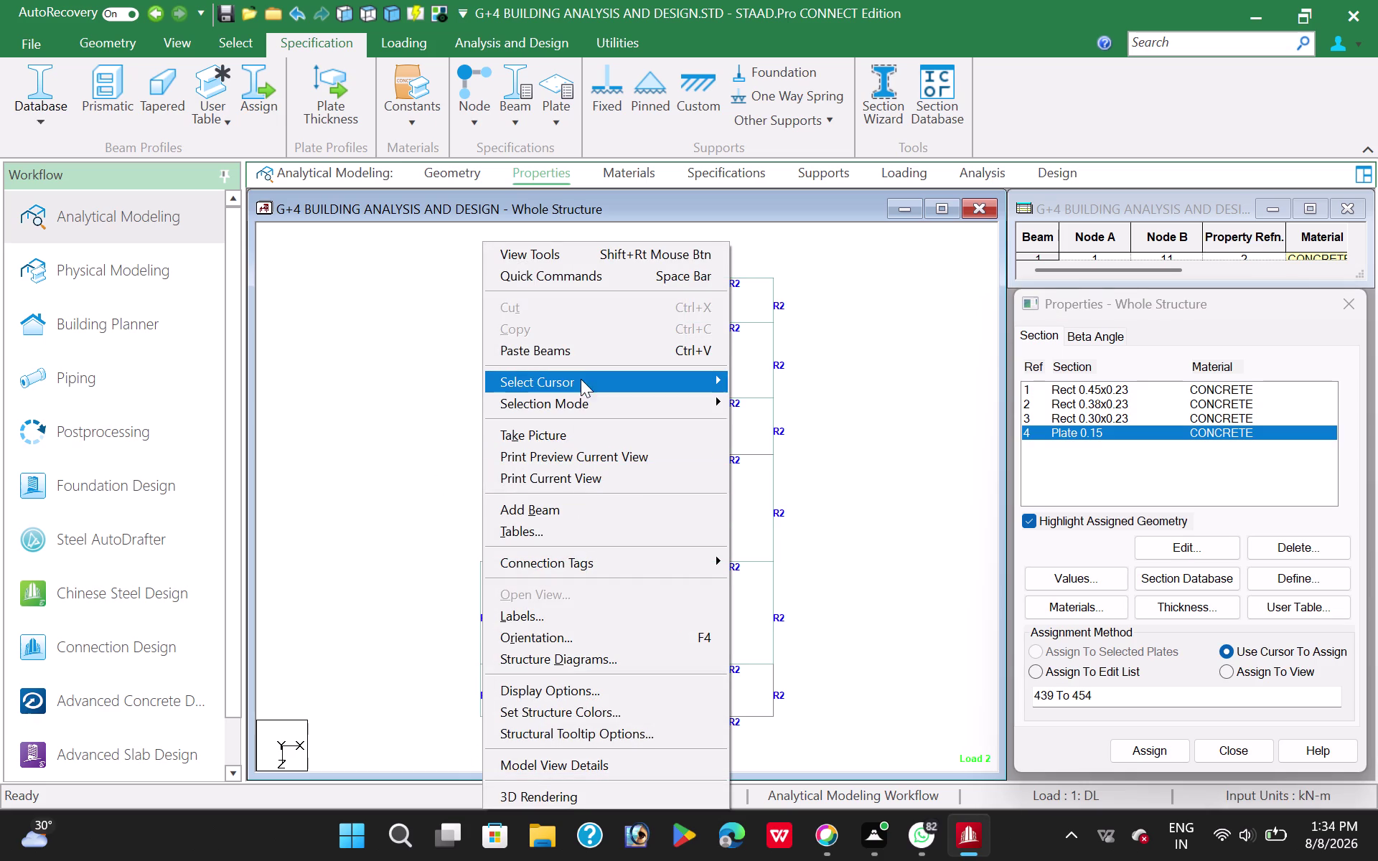
click(583, 376)
click(789, 428)
click(527, 698)
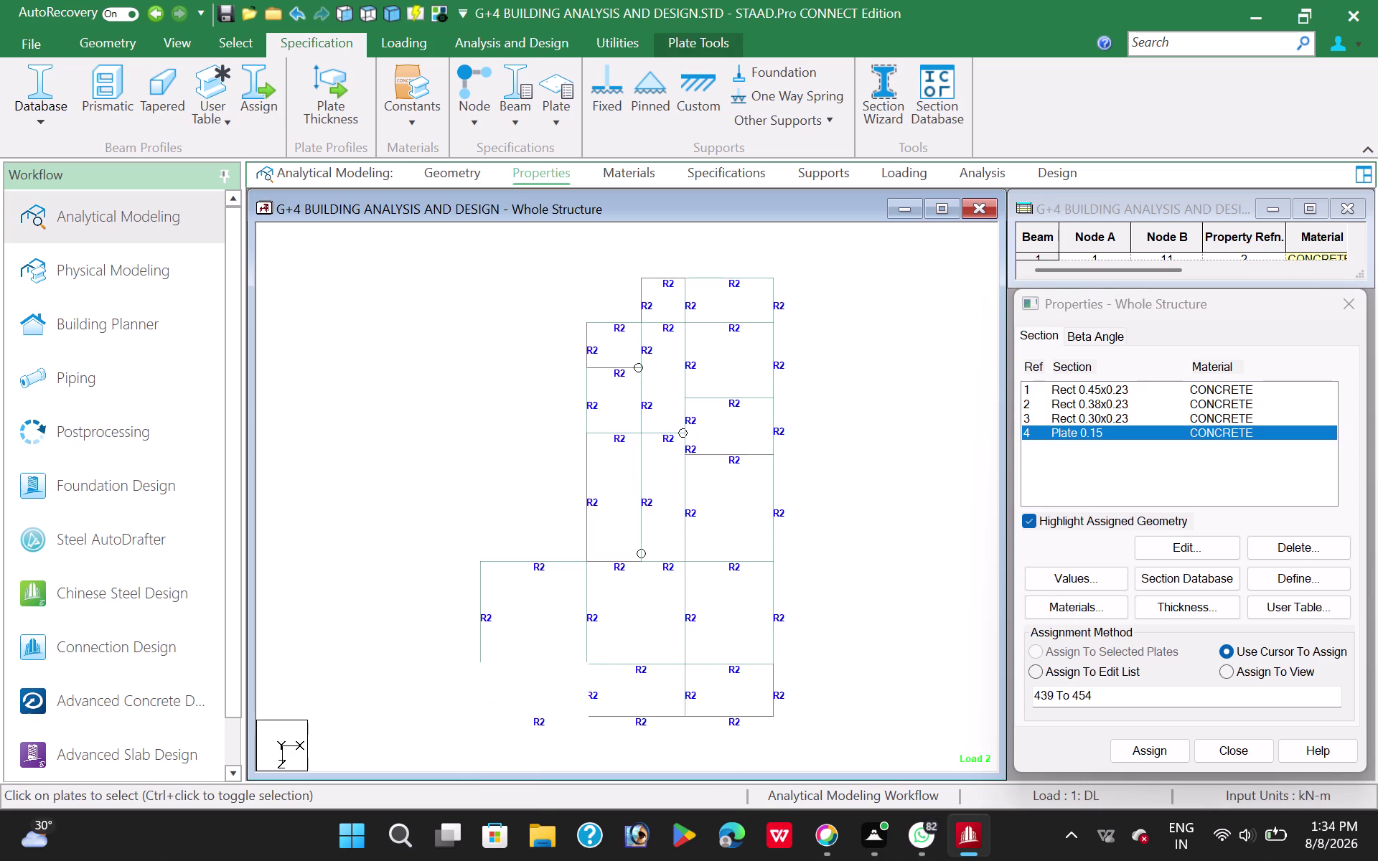
Select every floor slab plate, from the lower bays up to the upper ones.
click(548, 627)
click(623, 630)
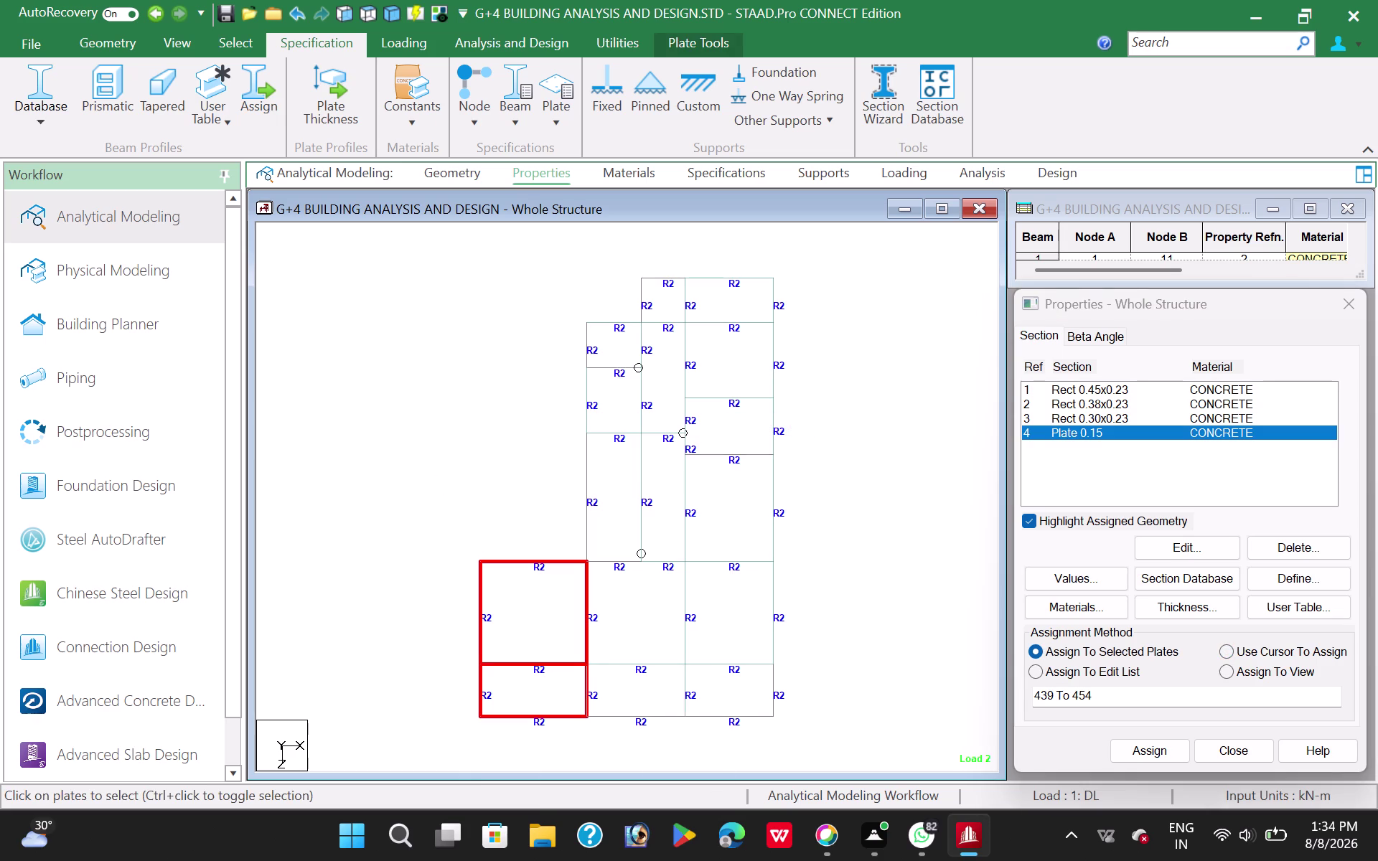
click(622, 700)
click(764, 701)
drag(746, 641, 746, 635)
click(733, 523)
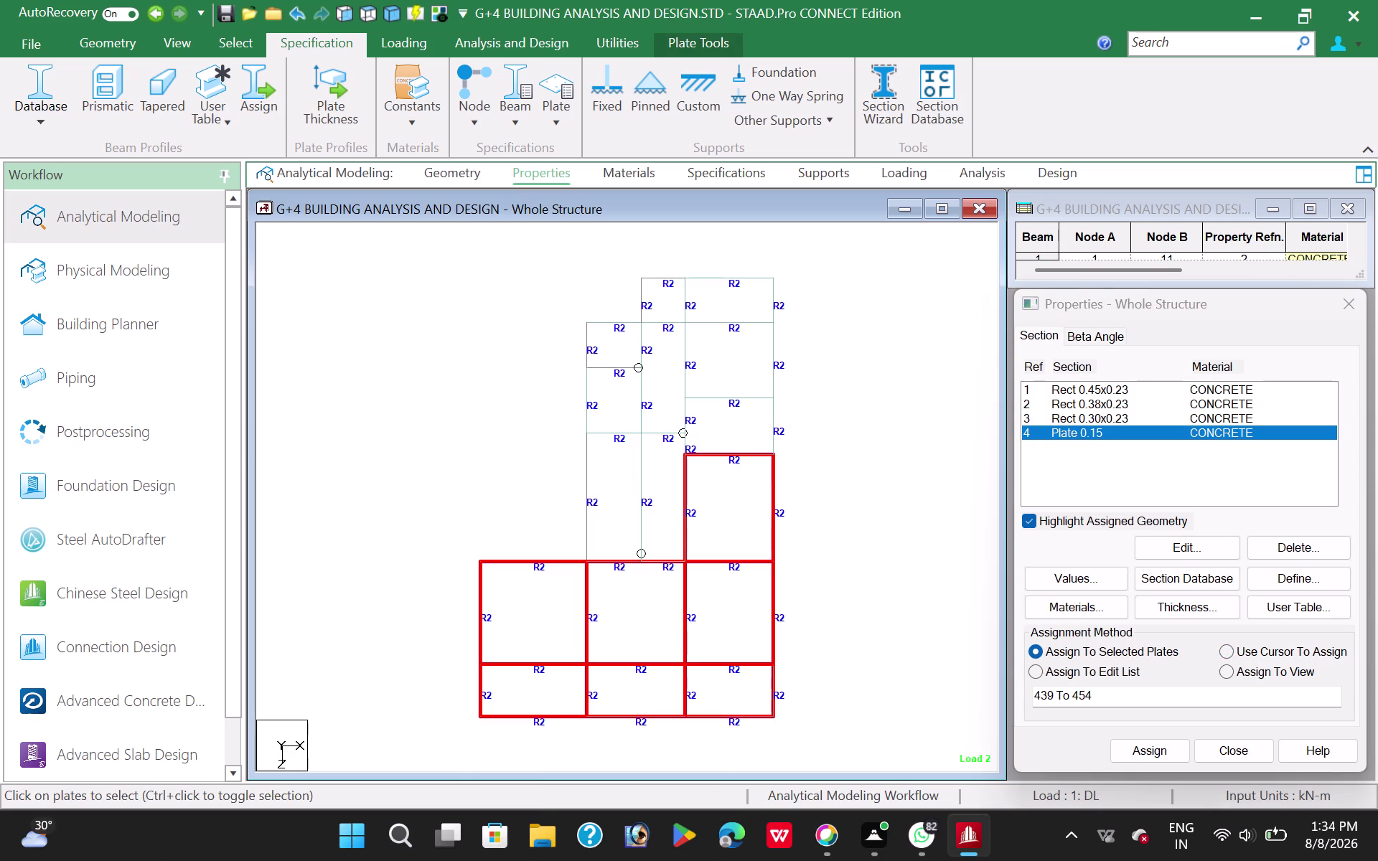
click(651, 507)
click(623, 512)
click(616, 408)
click(651, 395)
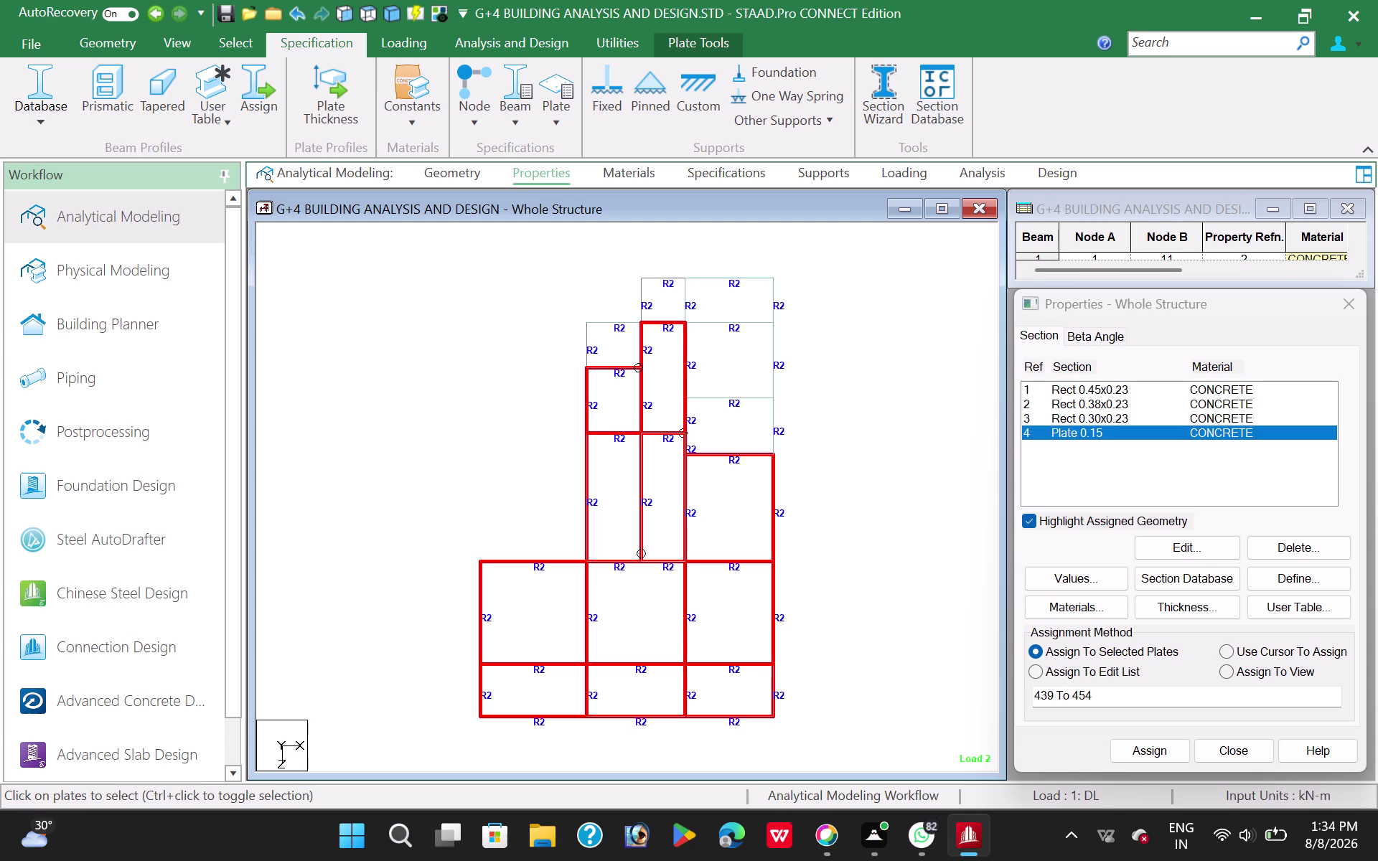
click(604, 343)
click(679, 297)
click(715, 298)
click(735, 349)
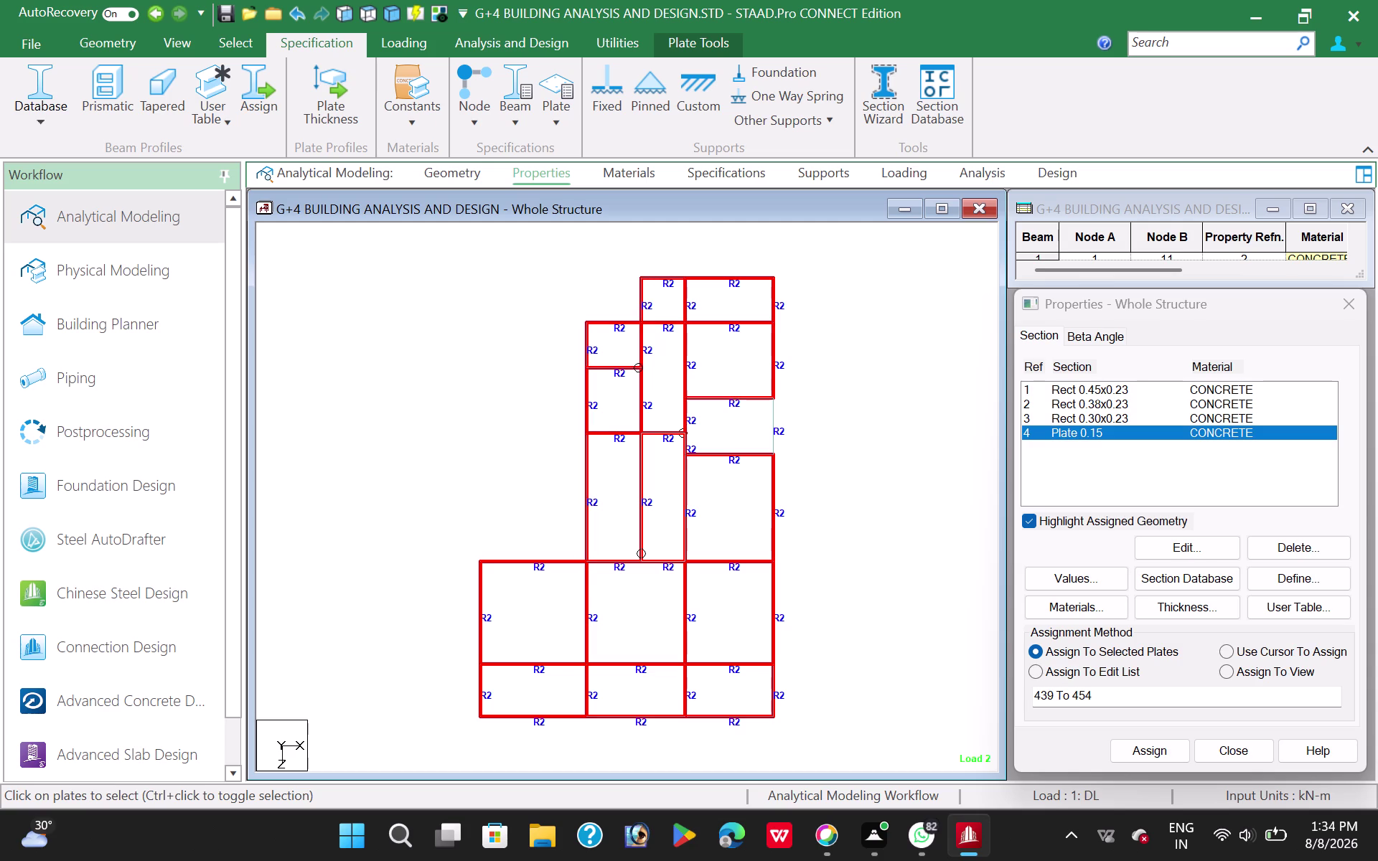
click(741, 413)
Assign the 0.15 plate thickness to the selected slabs and confirm.
click(1129, 754)
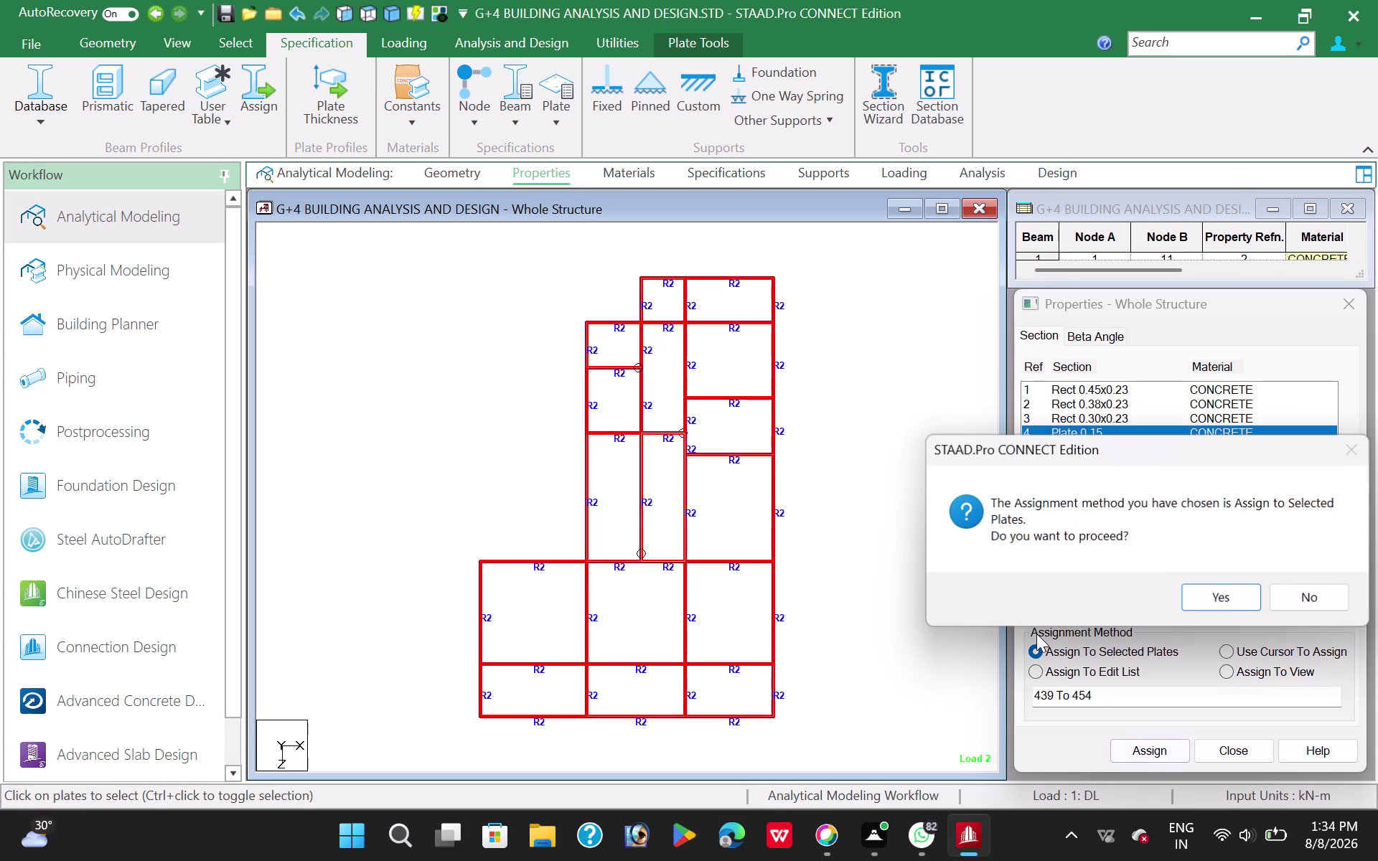
click(1215, 600)
click(805, 385)
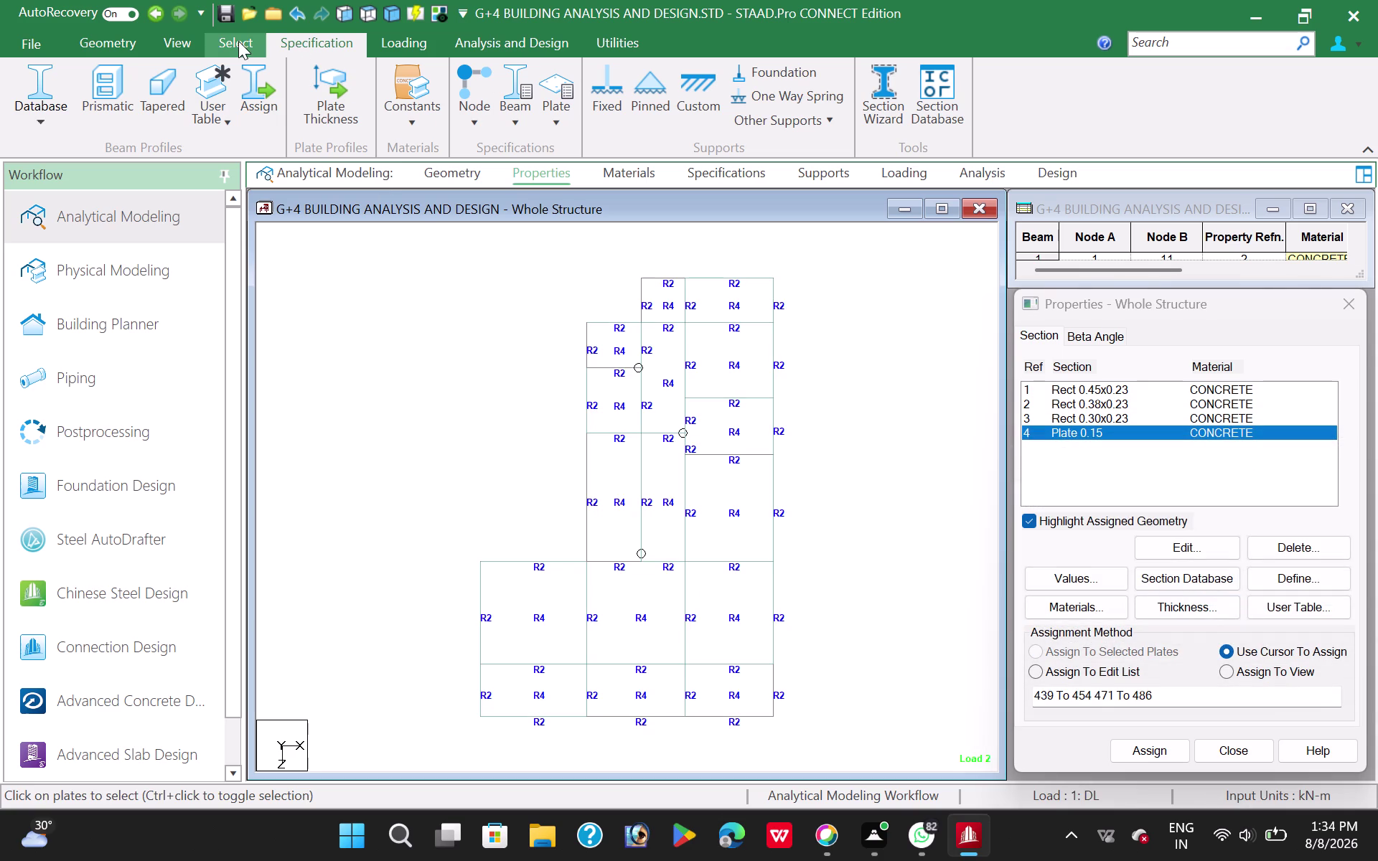
Switch to an isometric view and select the beams of one intermediate floor level.
click(174, 46)
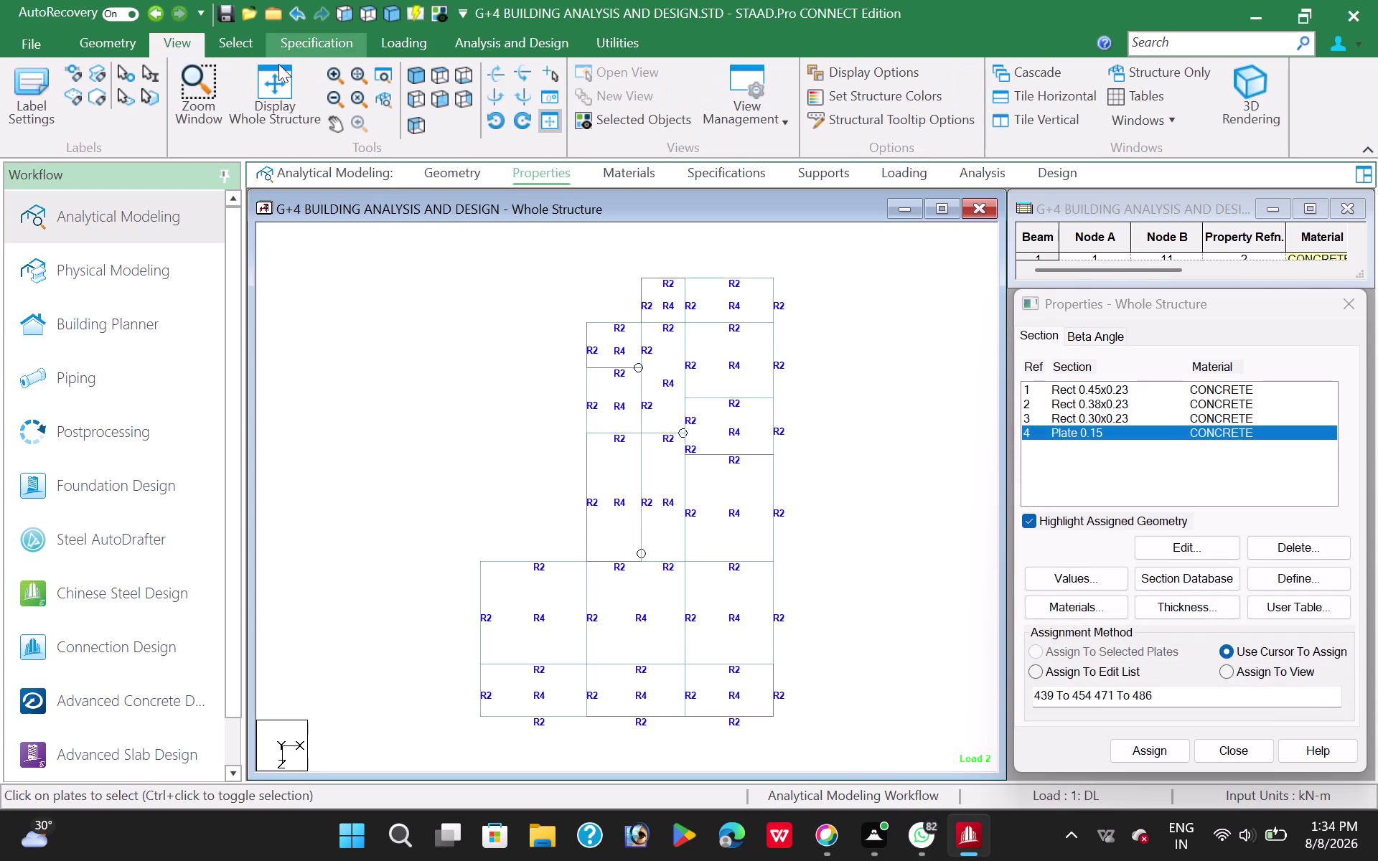
click(284, 88)
click(419, 396)
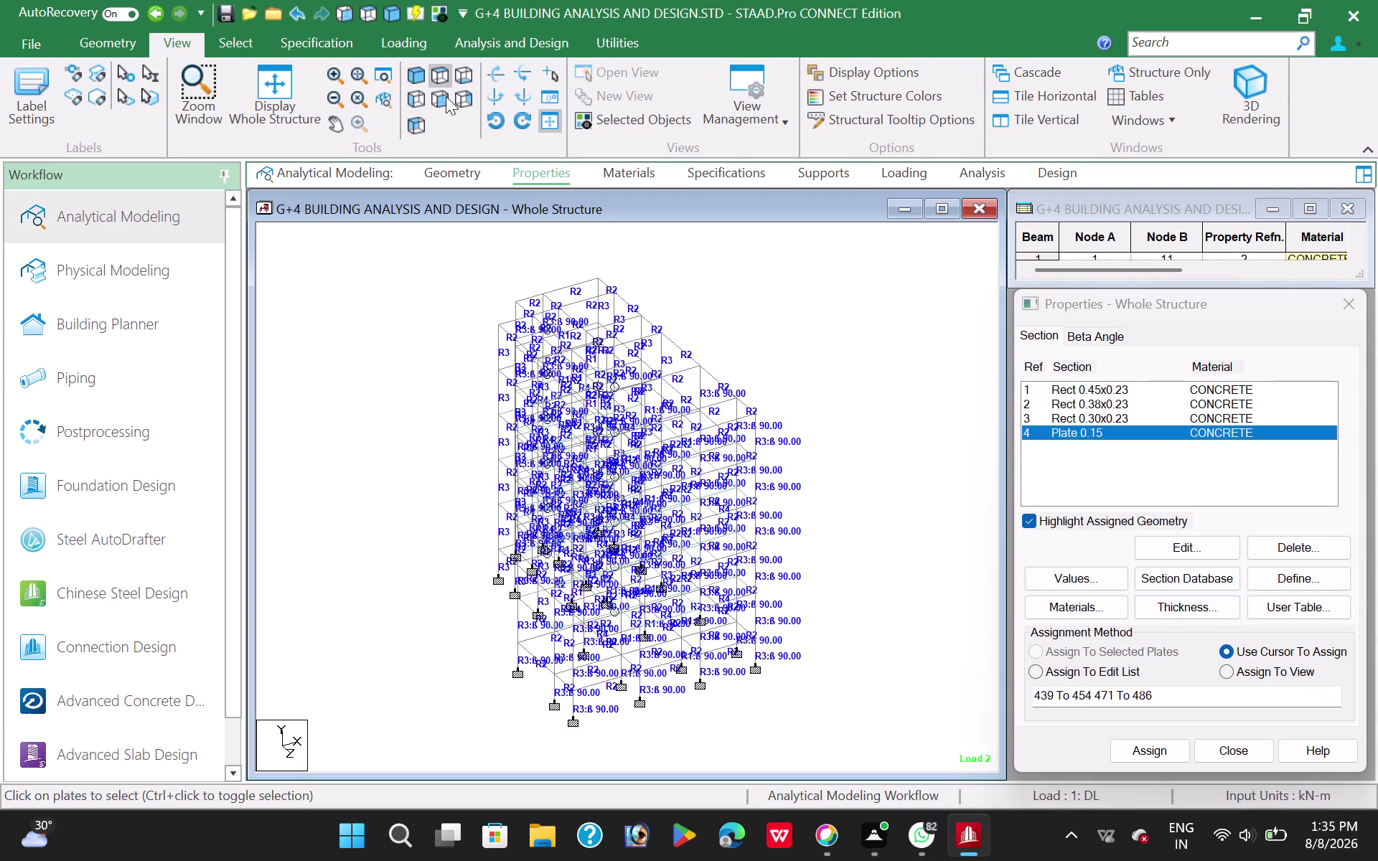
click(447, 98)
click(304, 395)
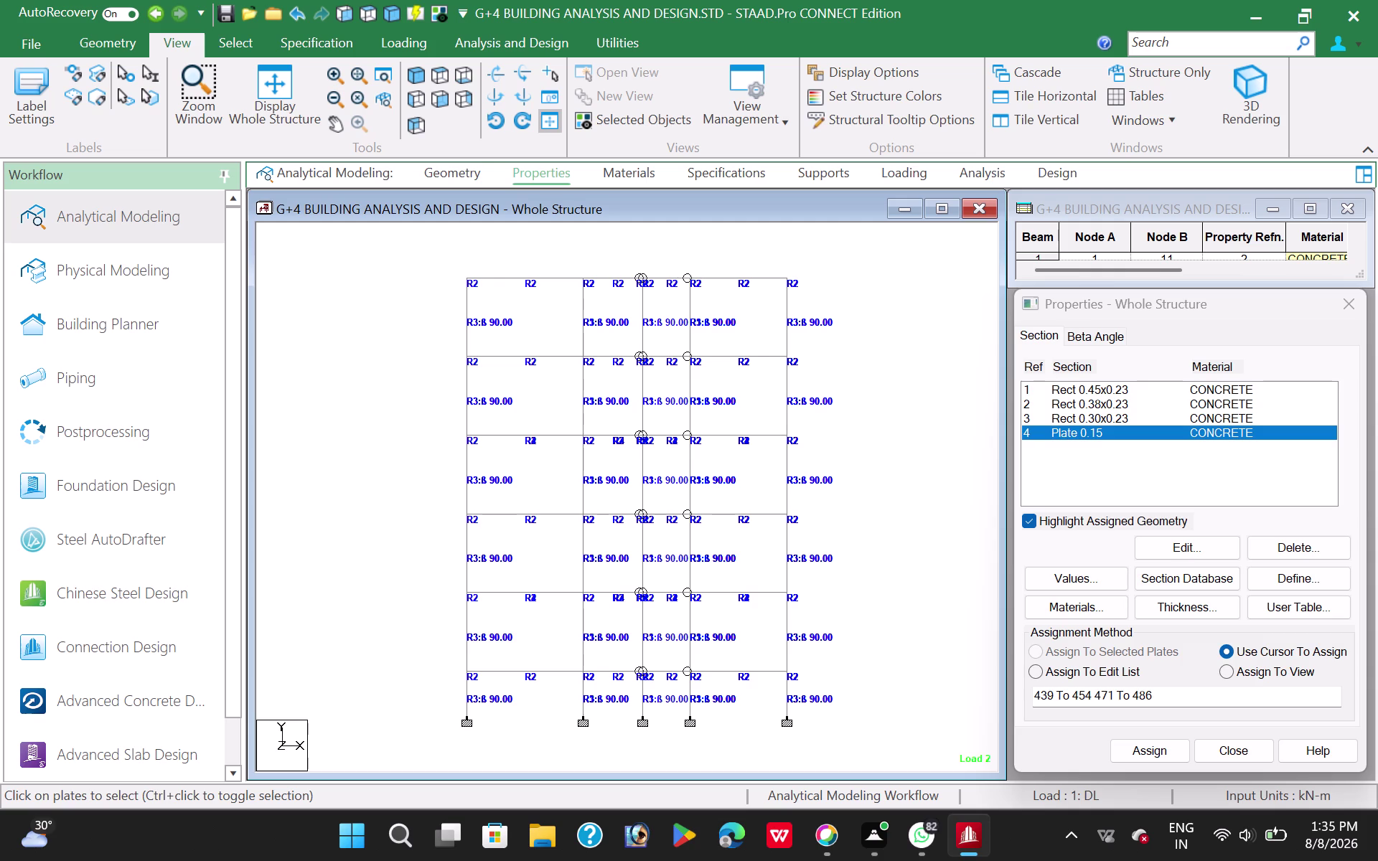
key(Escape)
drag(441, 348, 441, 370)
drag(441, 371, 811, 378)
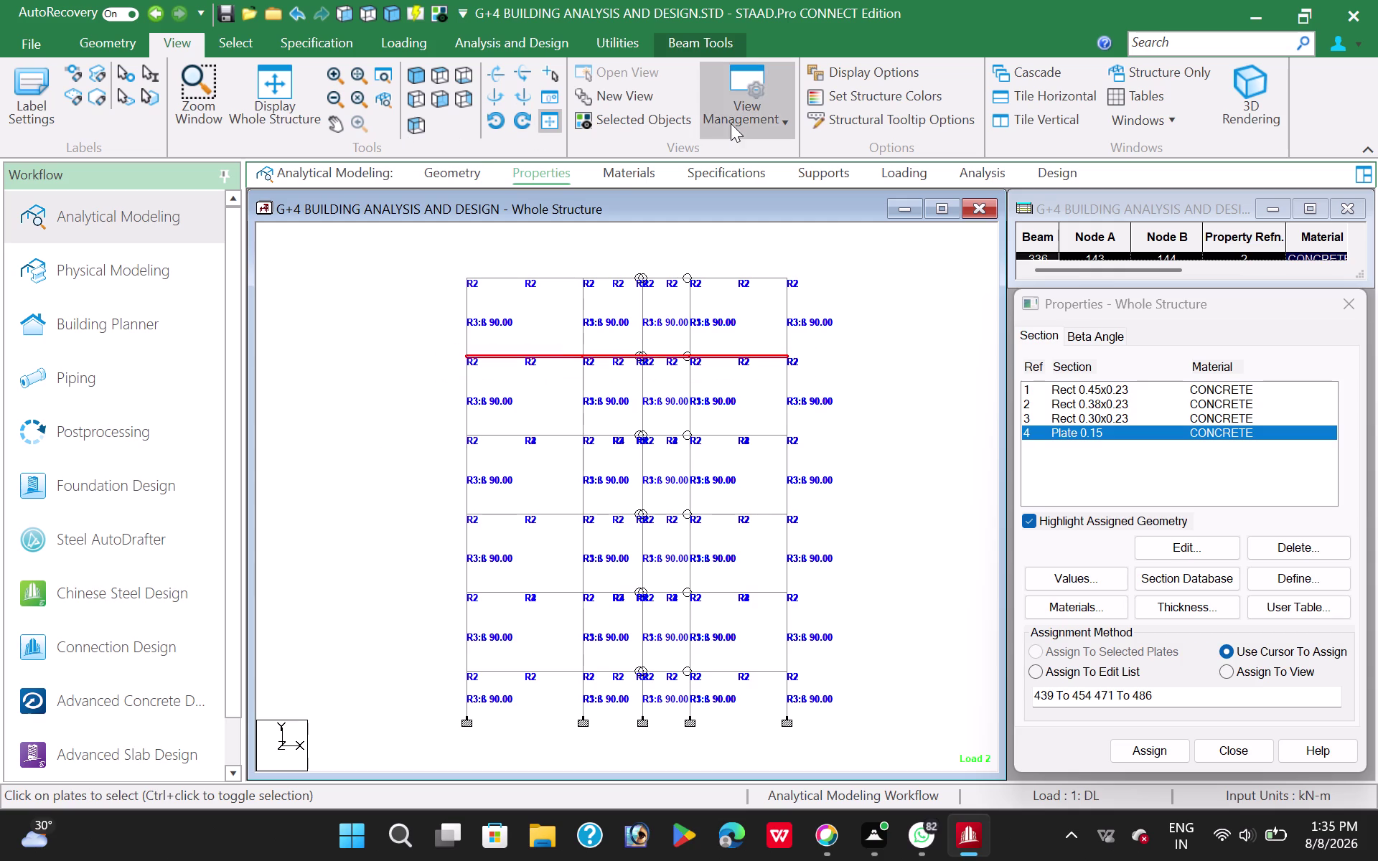
Show only the selected floor beams as Selected Objects and clear the selection.
click(651, 116)
click(441, 81)
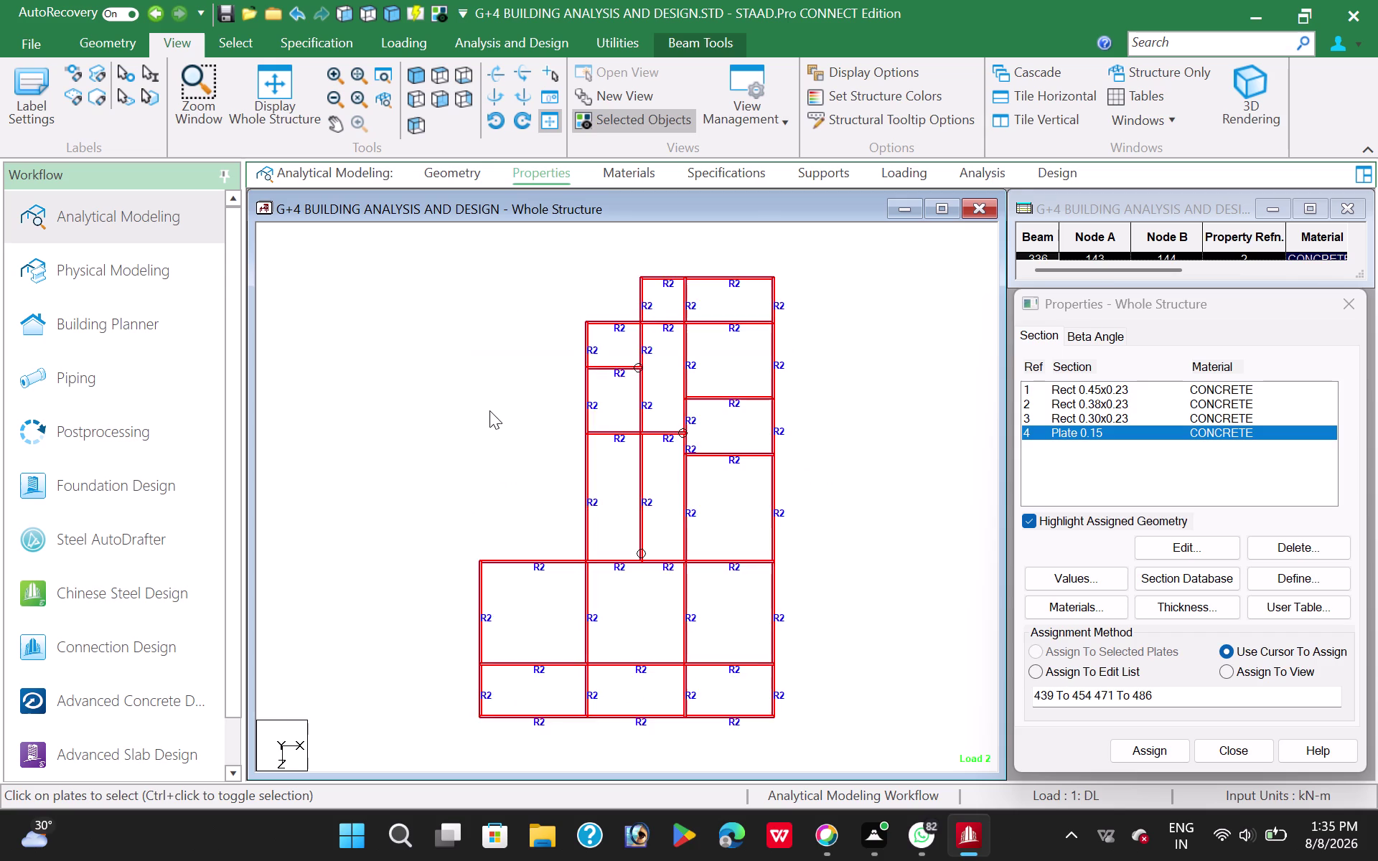
click(425, 388)
click(123, 43)
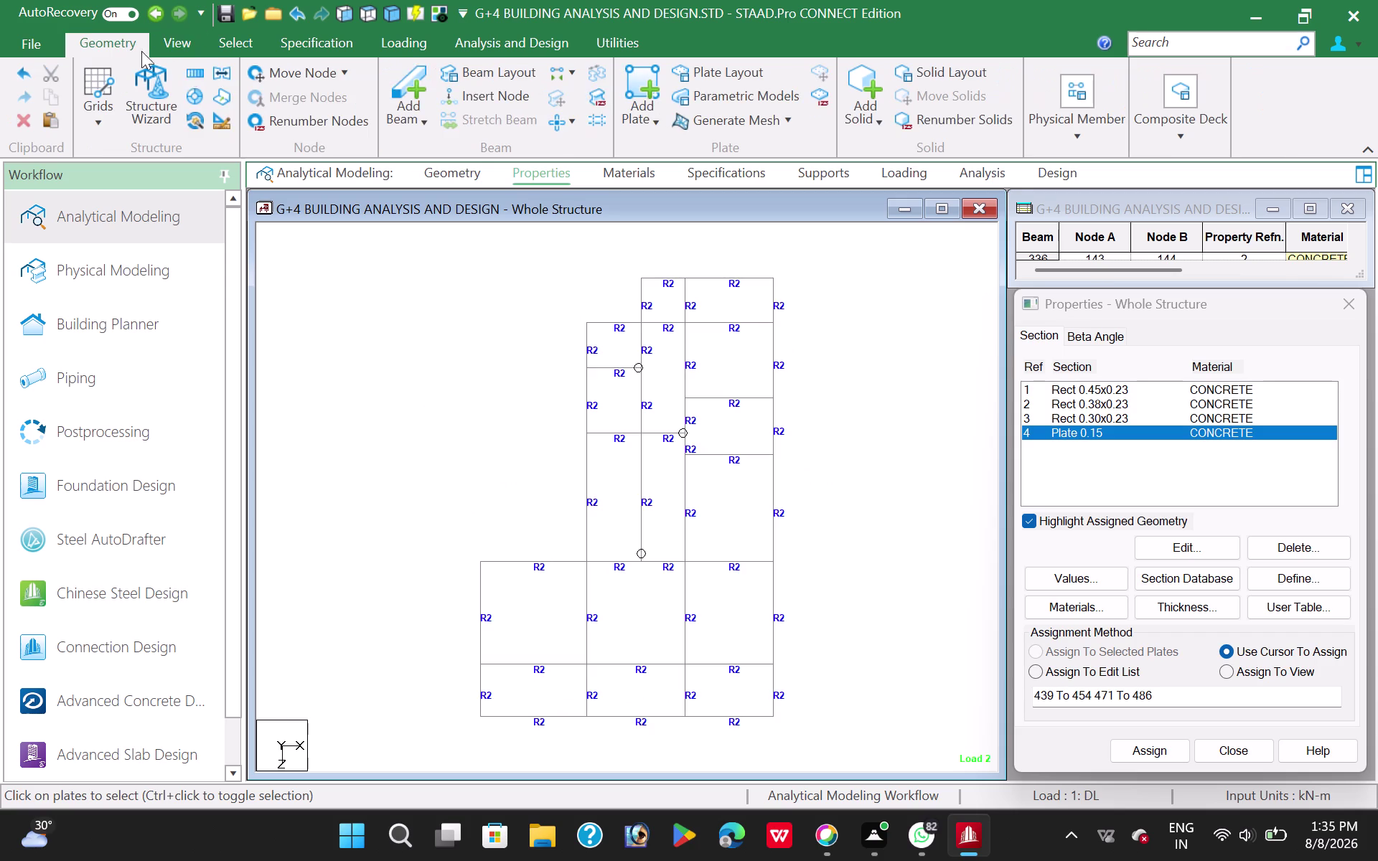
Start Add Plate and create the three bottom-row slab plates from their corner nodes.
click(662, 94)
drag(601, 577, 591, 672)
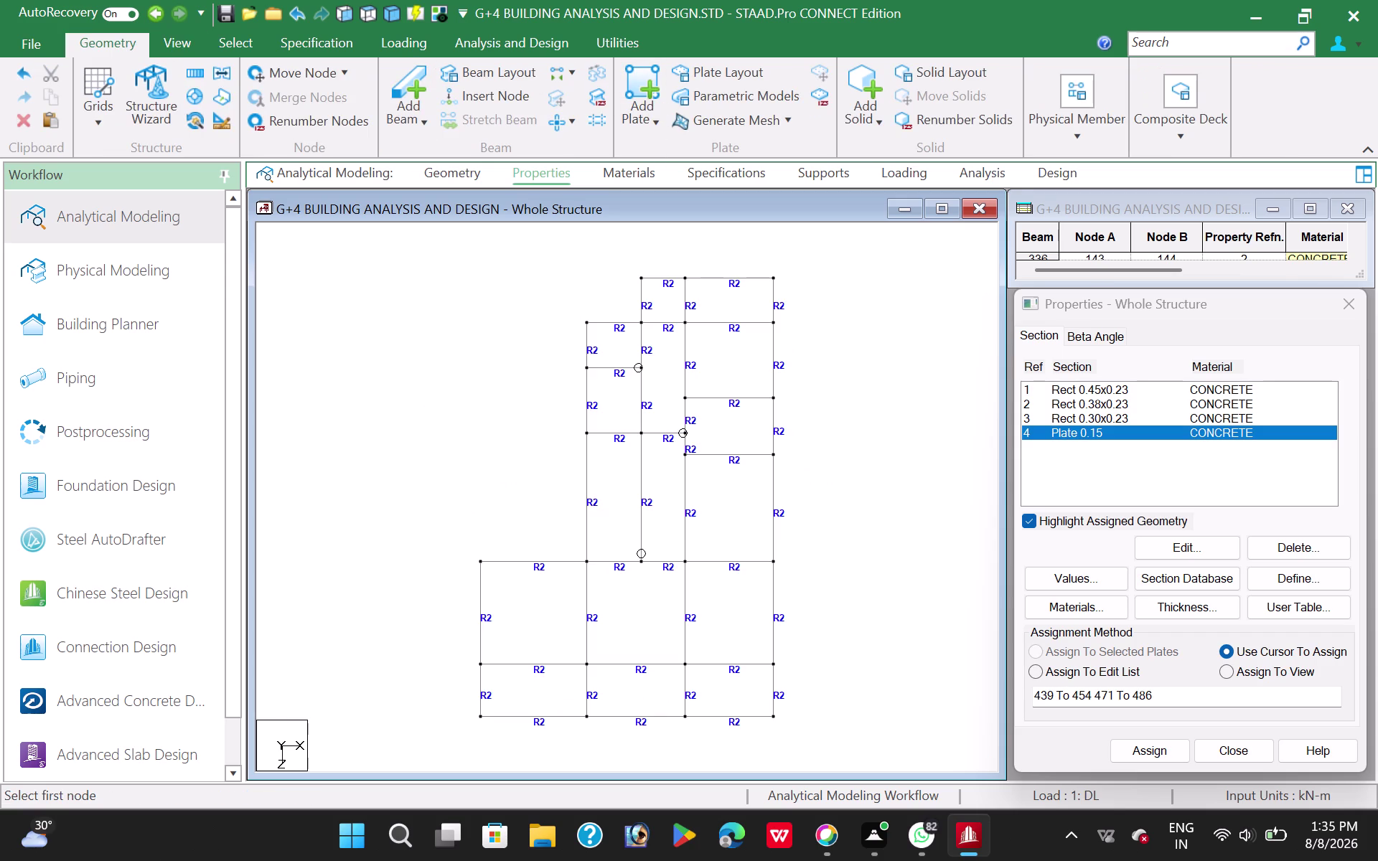
click(584, 718)
click(587, 666)
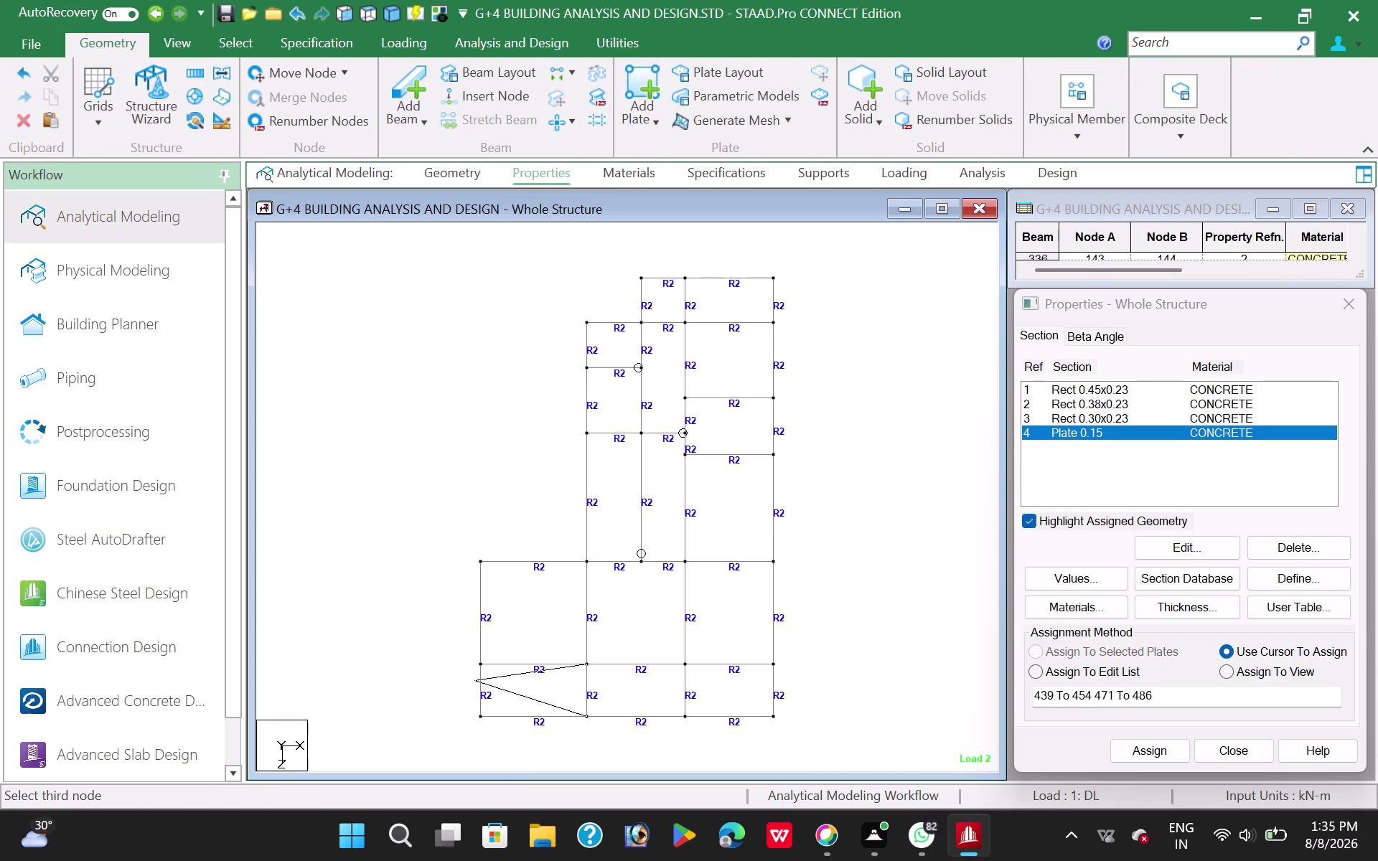
click(480, 665)
click(480, 717)
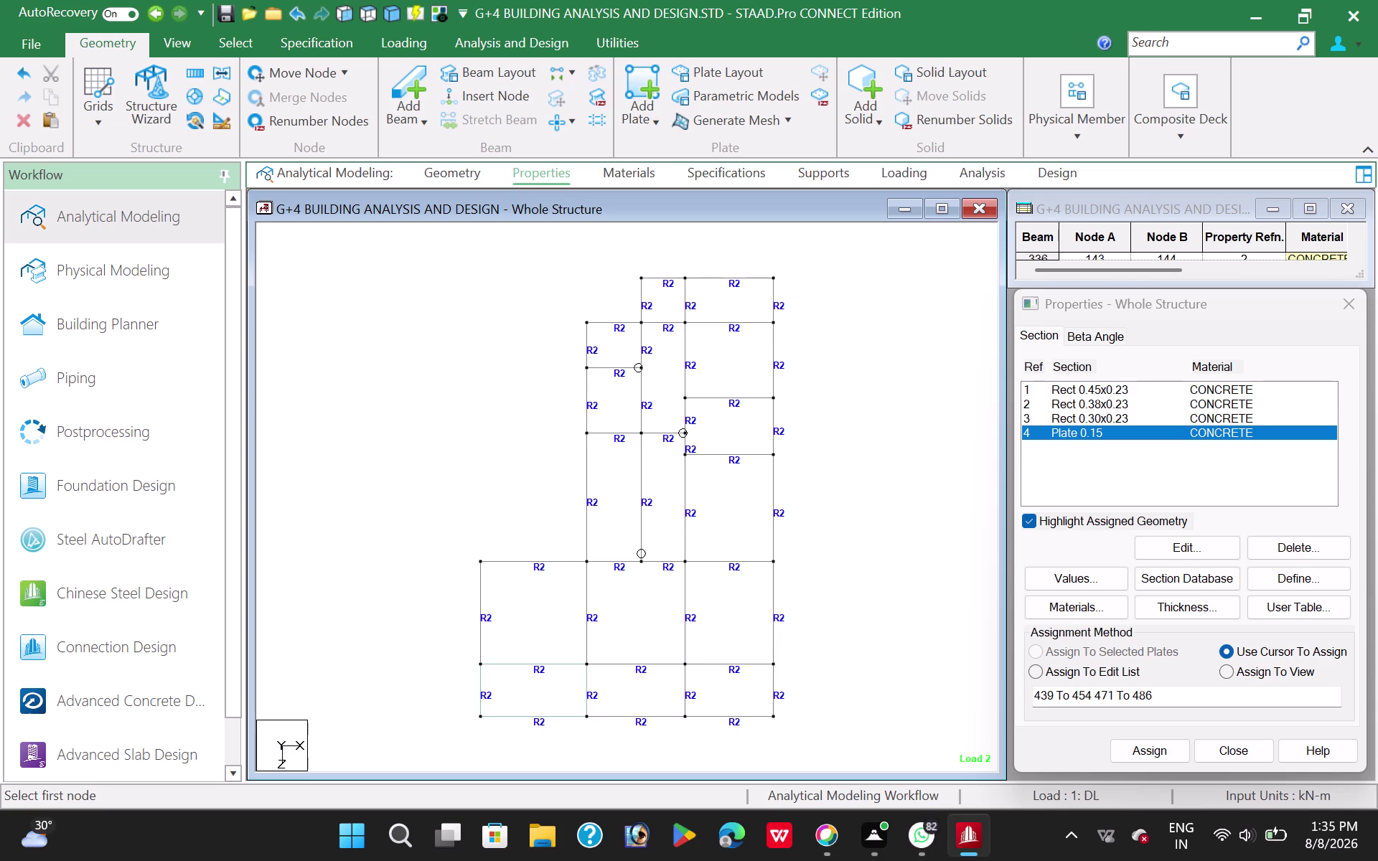
click(683, 715)
click(685, 666)
click(589, 663)
click(583, 717)
click(772, 718)
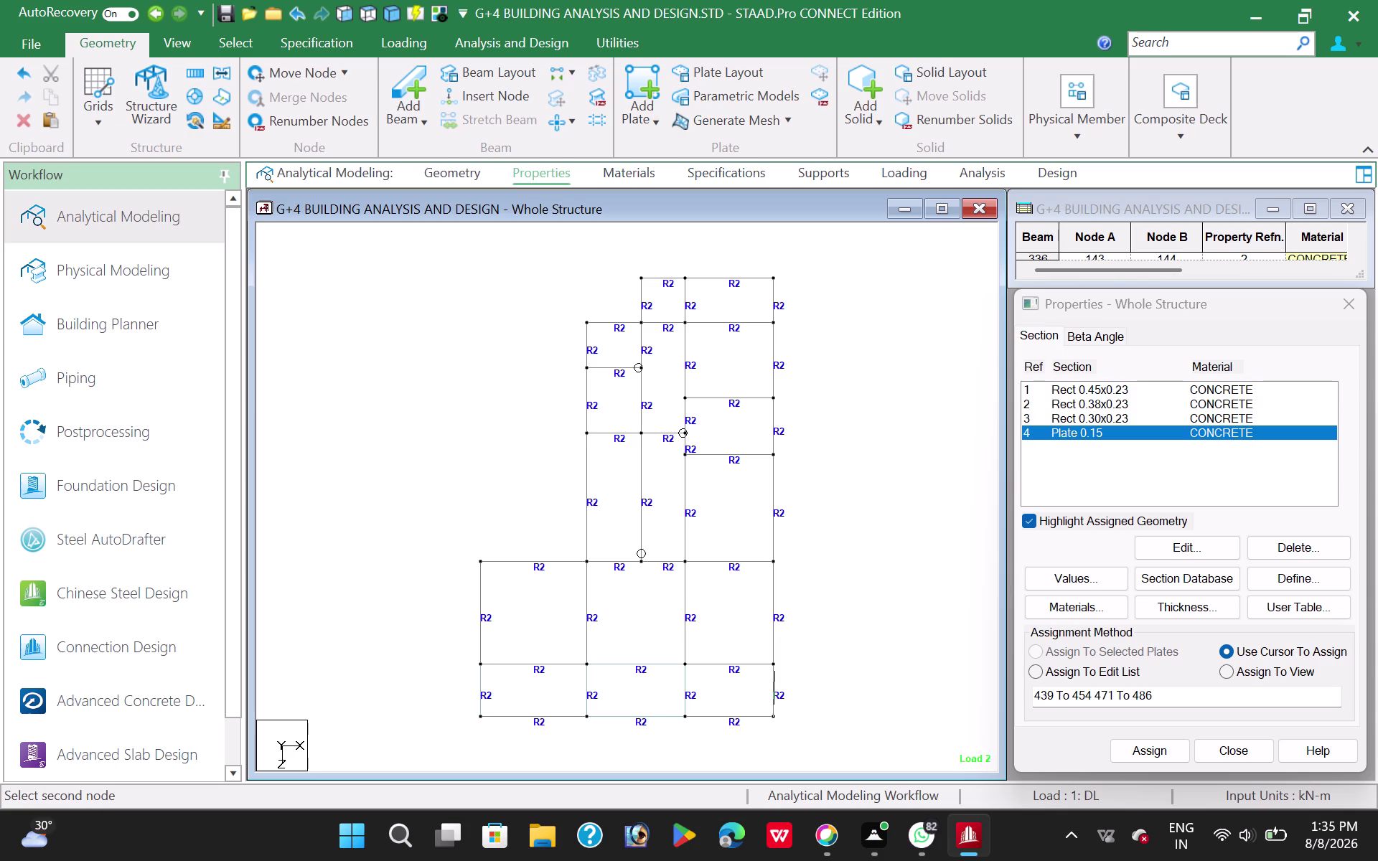
click(774, 666)
click(687, 665)
click(686, 716)
click(776, 661)
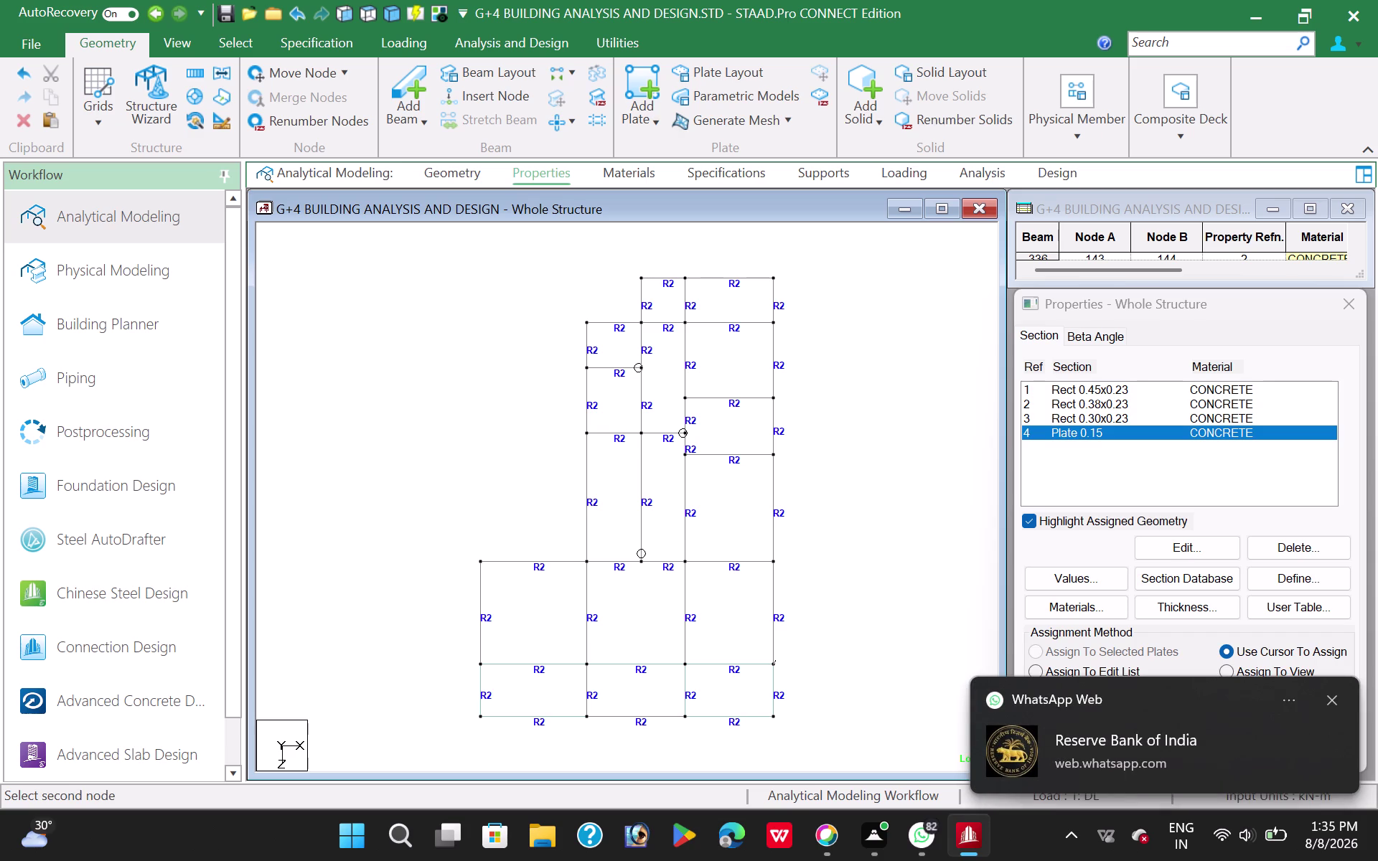
Add slab plates in the bottom middle bays and the large left bay.
click(773, 562)
click(687, 566)
click(687, 668)
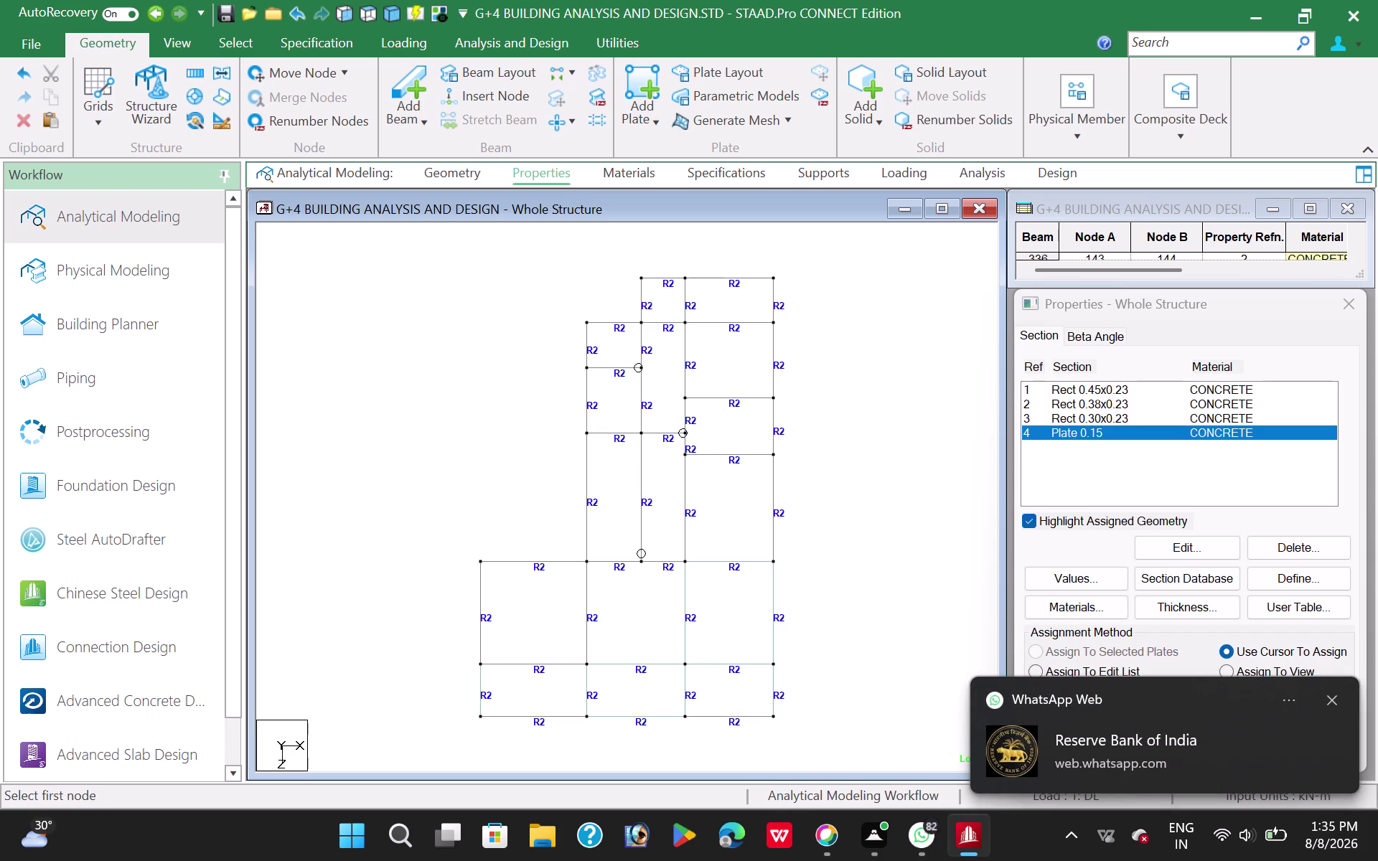
click(688, 564)
click(583, 562)
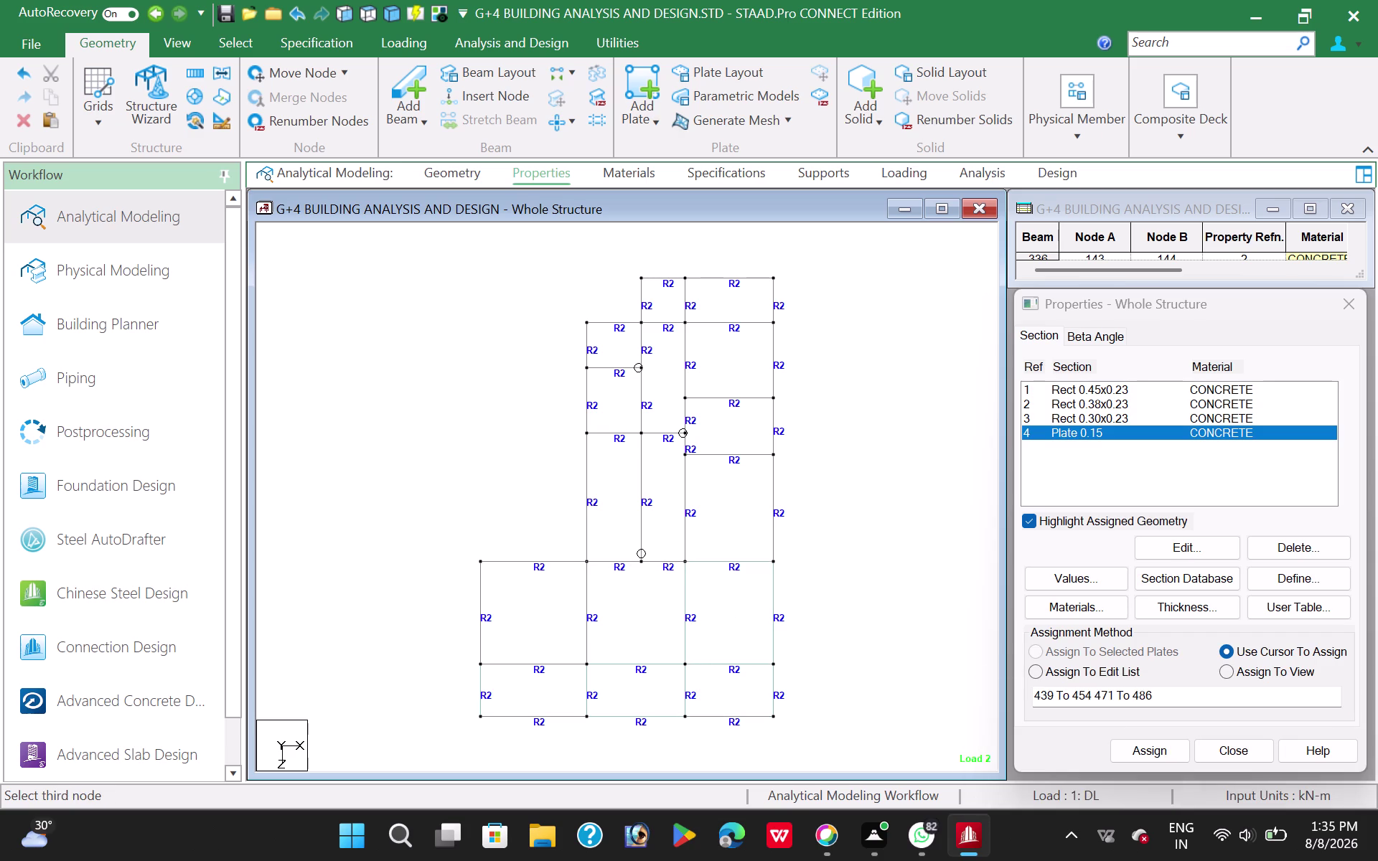
click(588, 662)
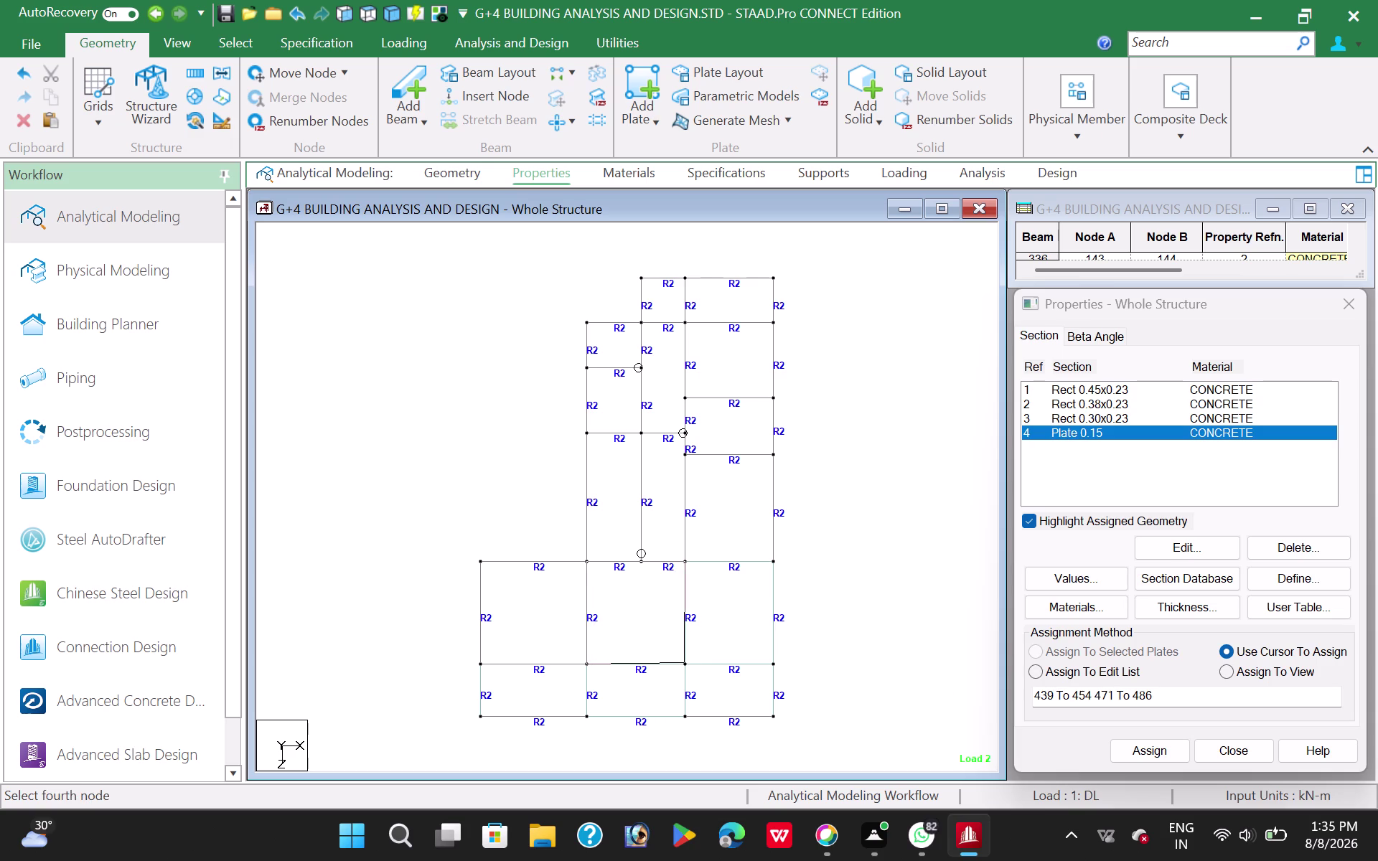
click(683, 662)
click(586, 560)
click(482, 563)
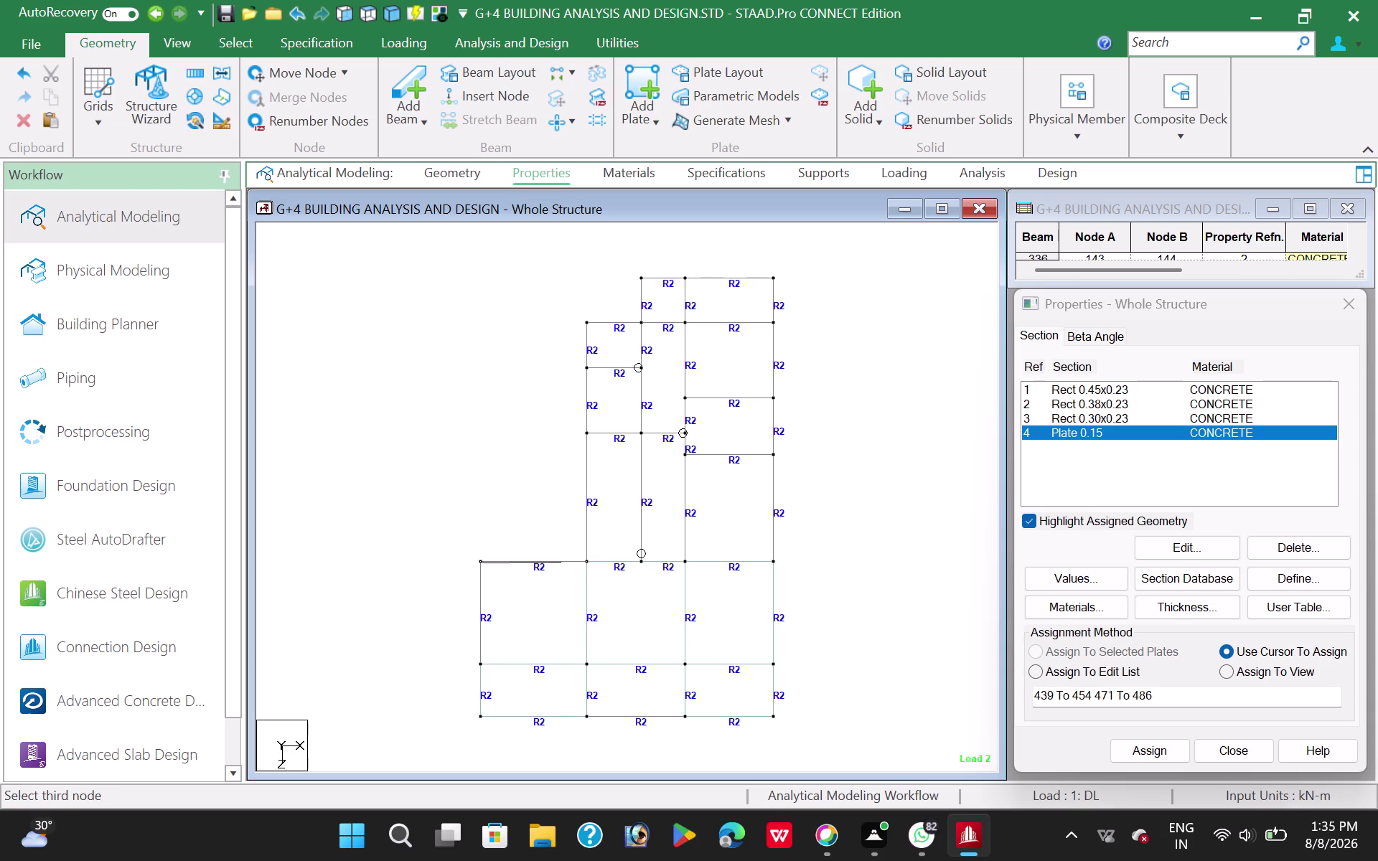
click(480, 664)
click(586, 664)
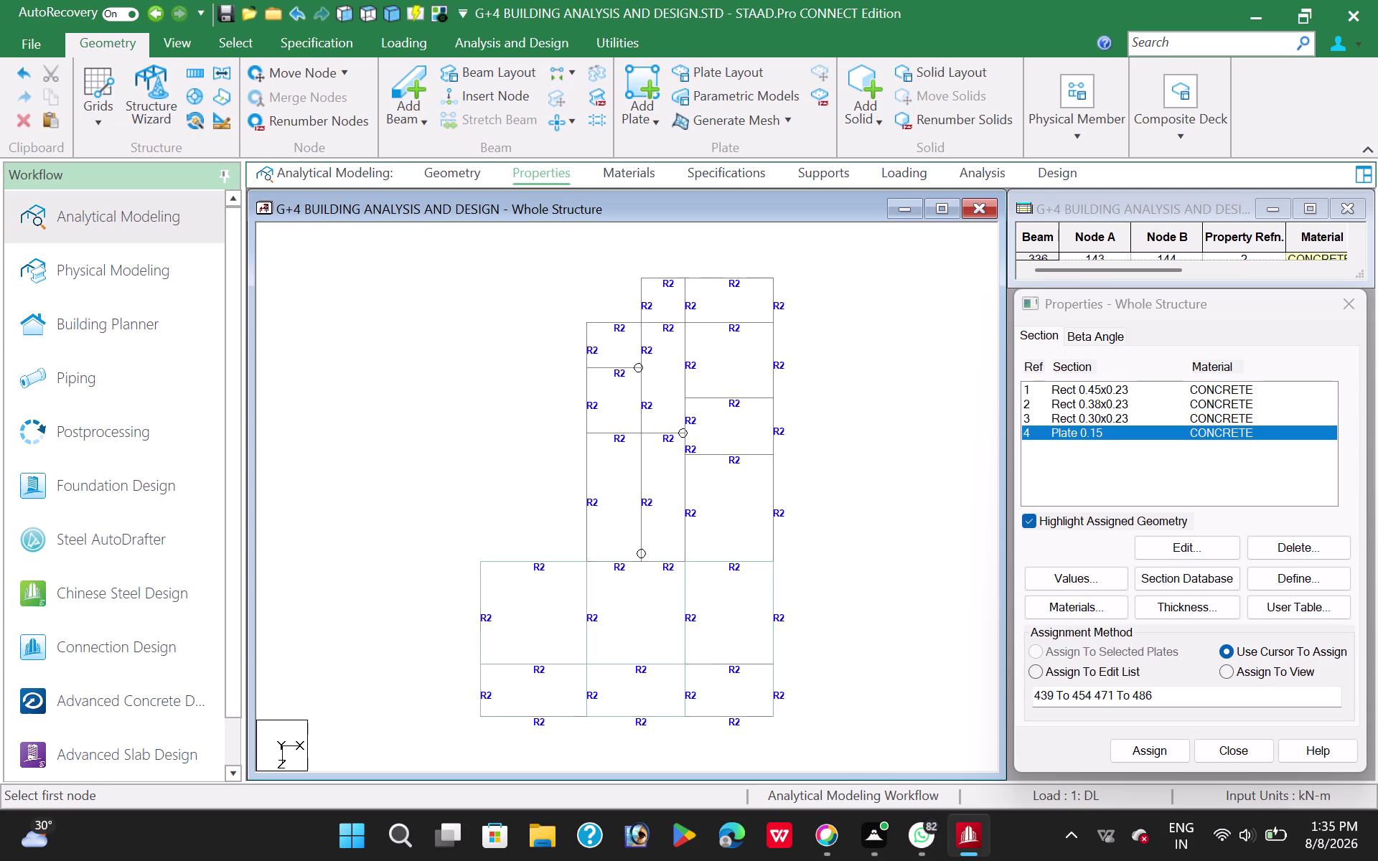
Add slab plates in the large lower bay, right middle bay and central tall bay.
click(778, 563)
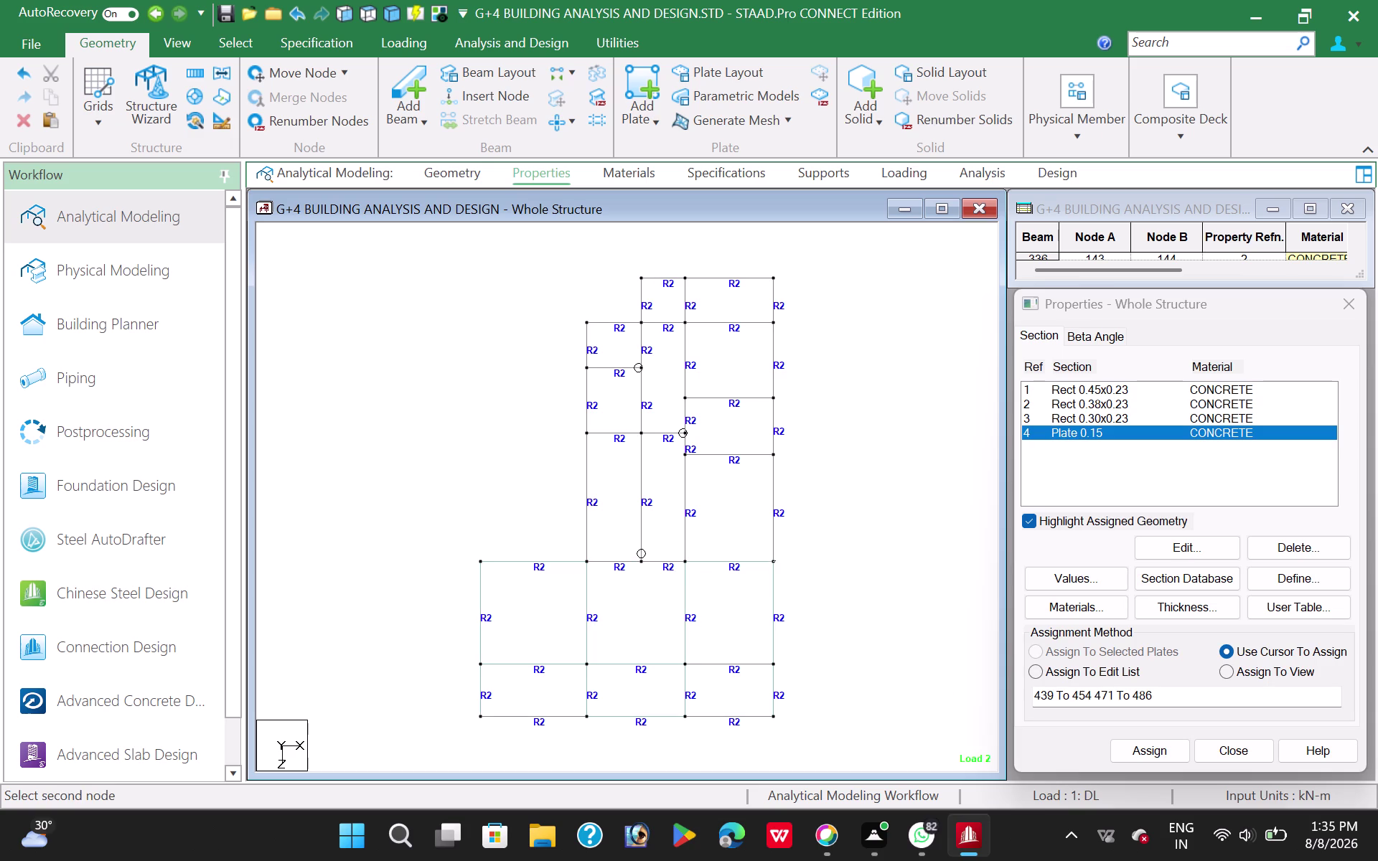
click(775, 455)
click(684, 457)
click(688, 563)
click(685, 455)
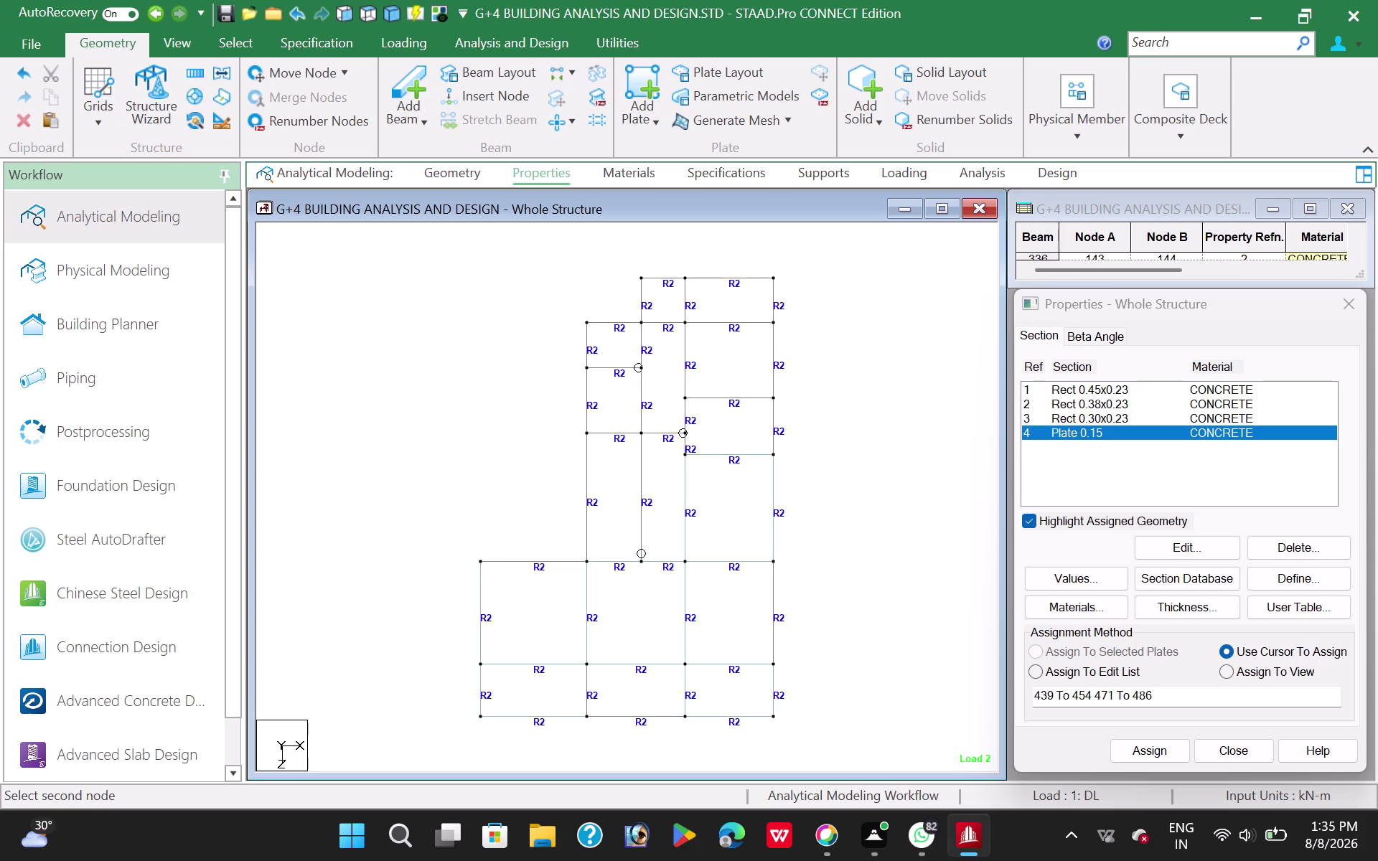
click(771, 453)
click(774, 401)
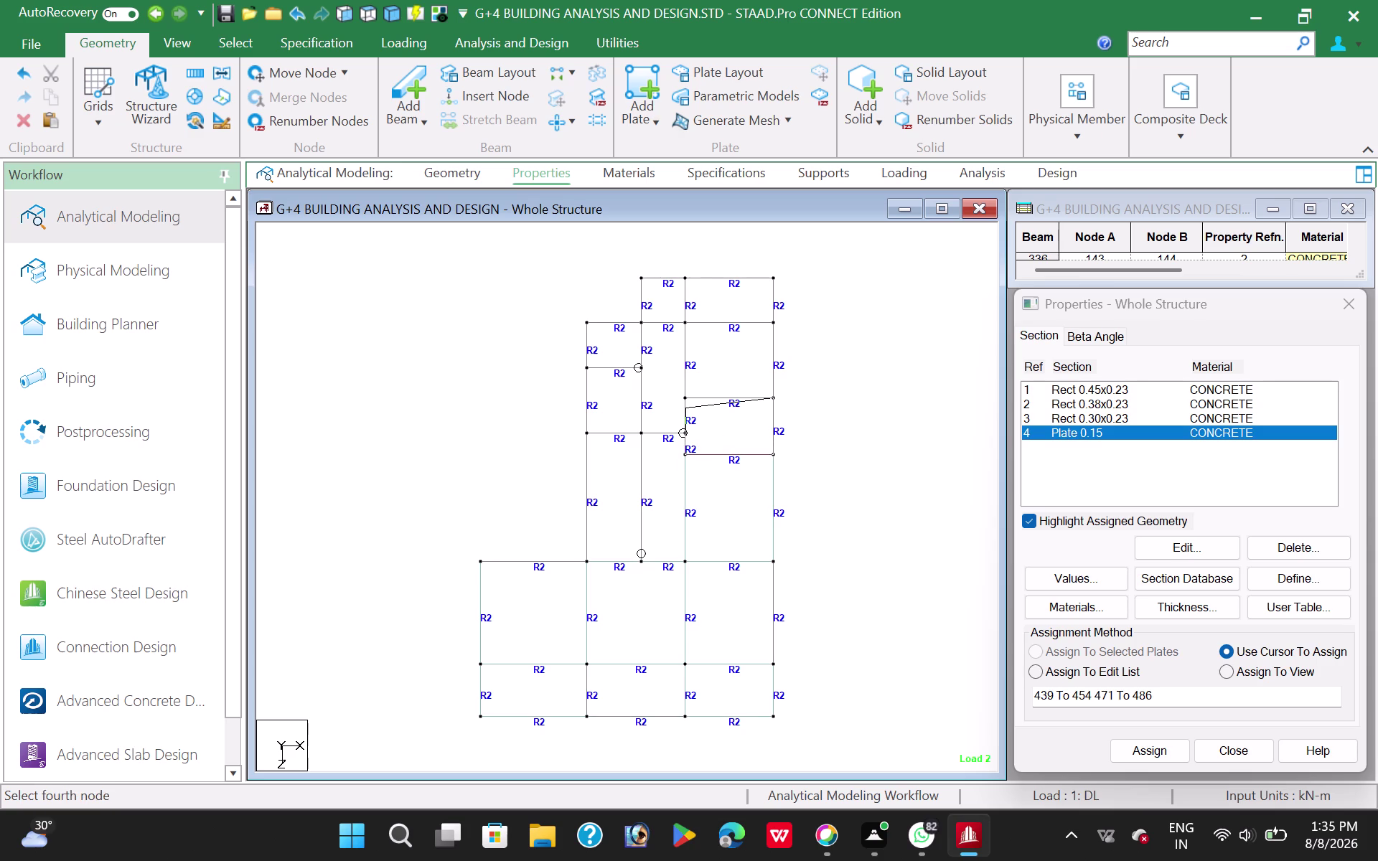
click(685, 401)
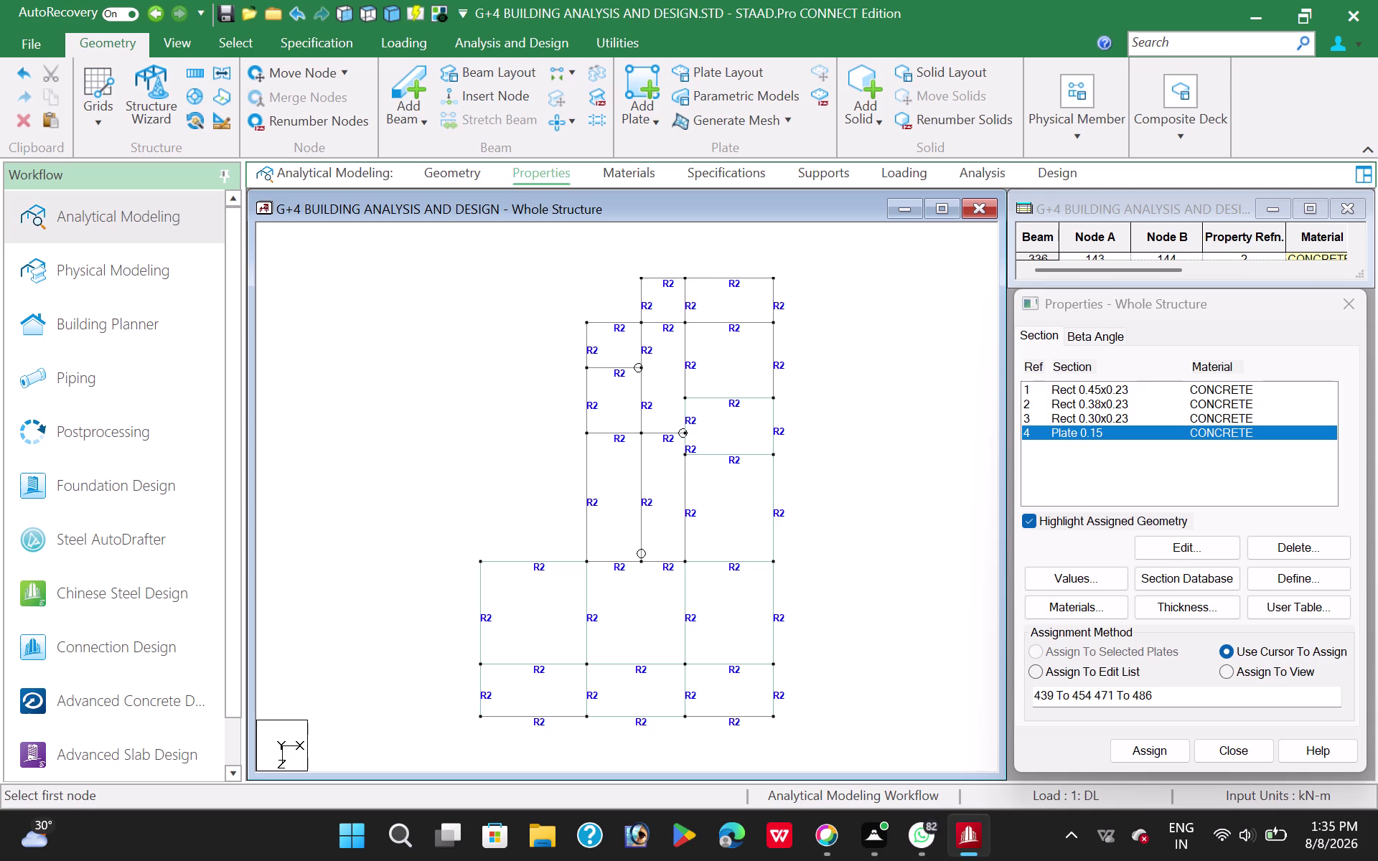
click(685, 434)
click(639, 431)
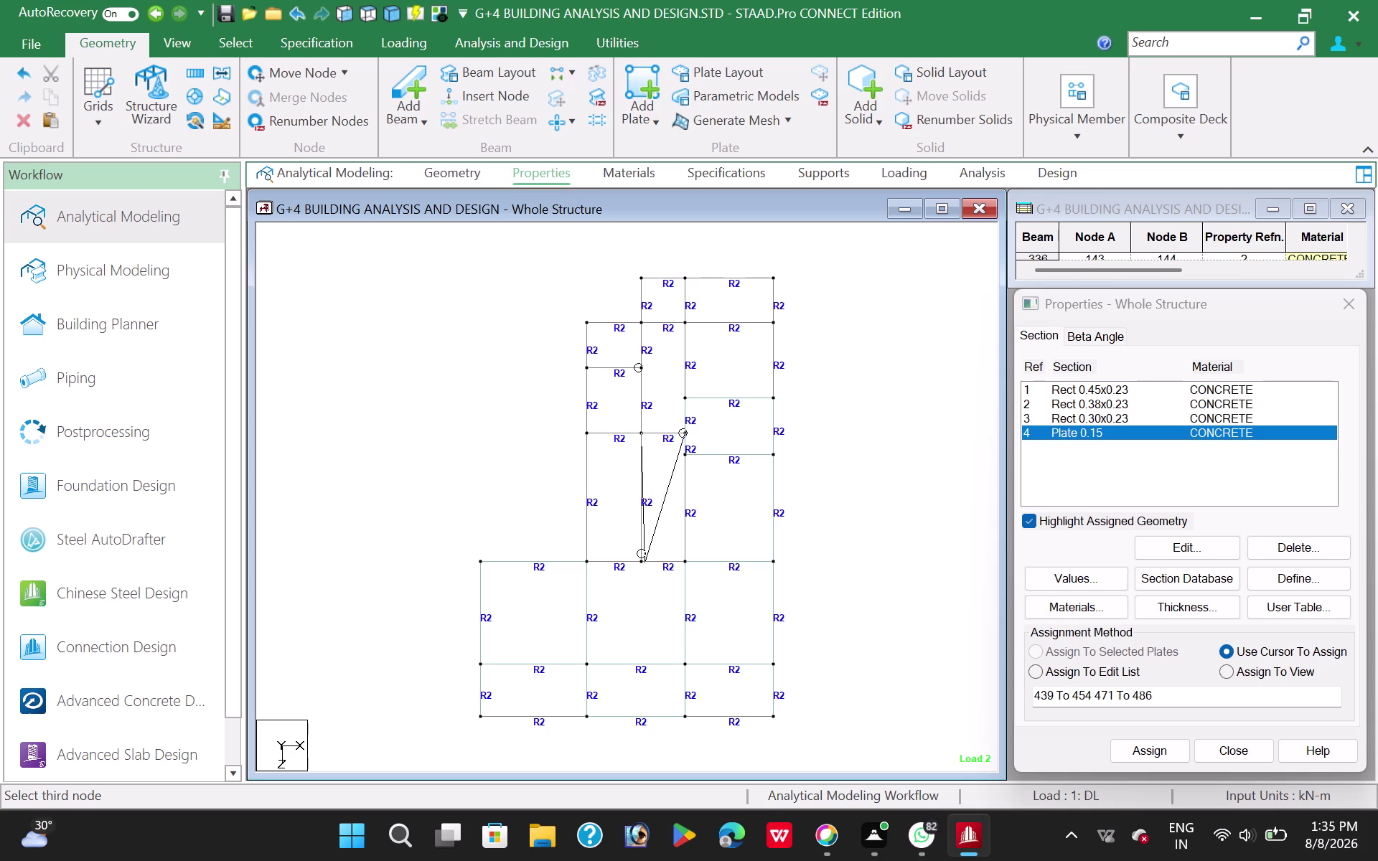
click(644, 559)
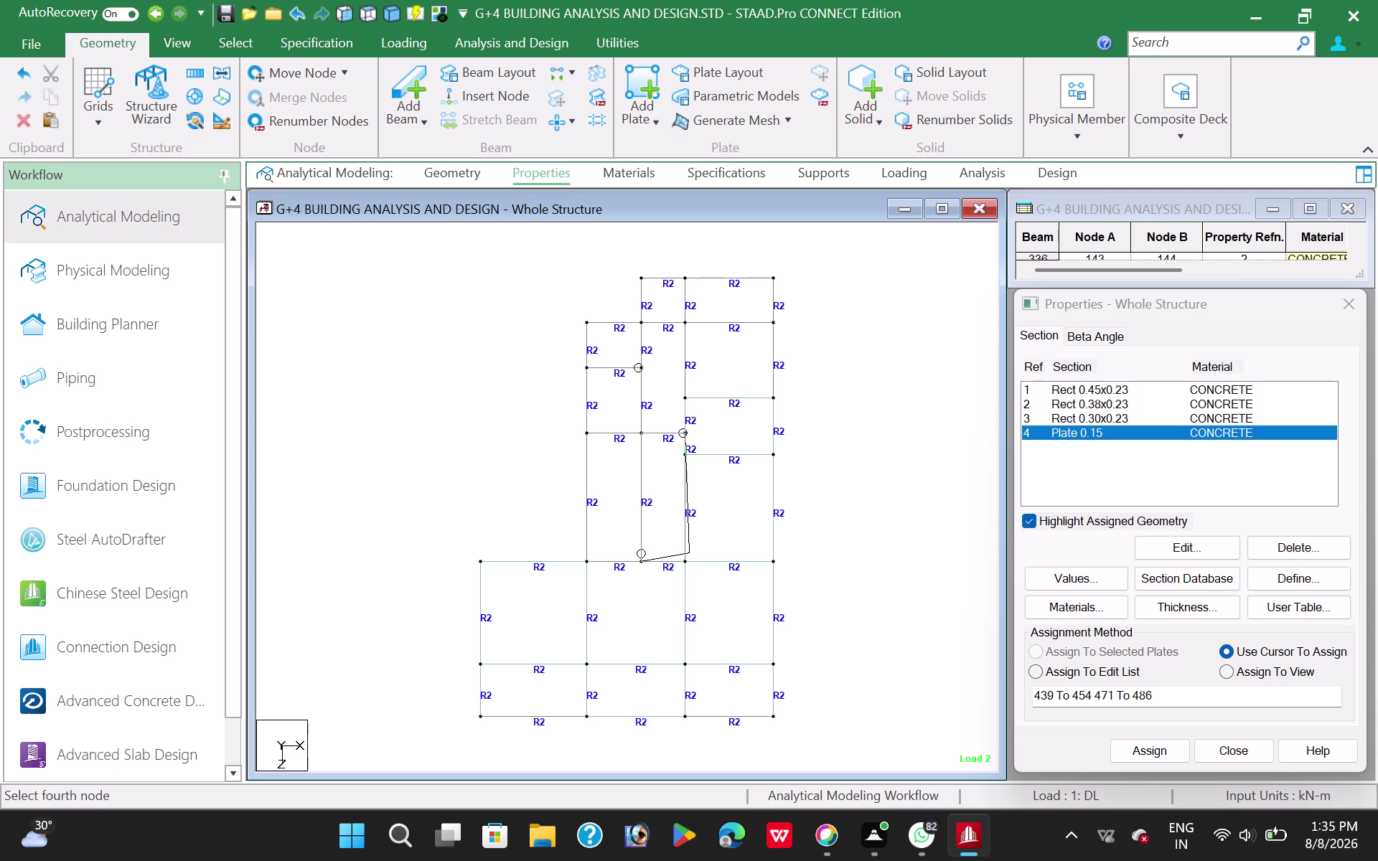
click(687, 560)
Add slab plates in the upper right, top small and top right bays.
click(771, 397)
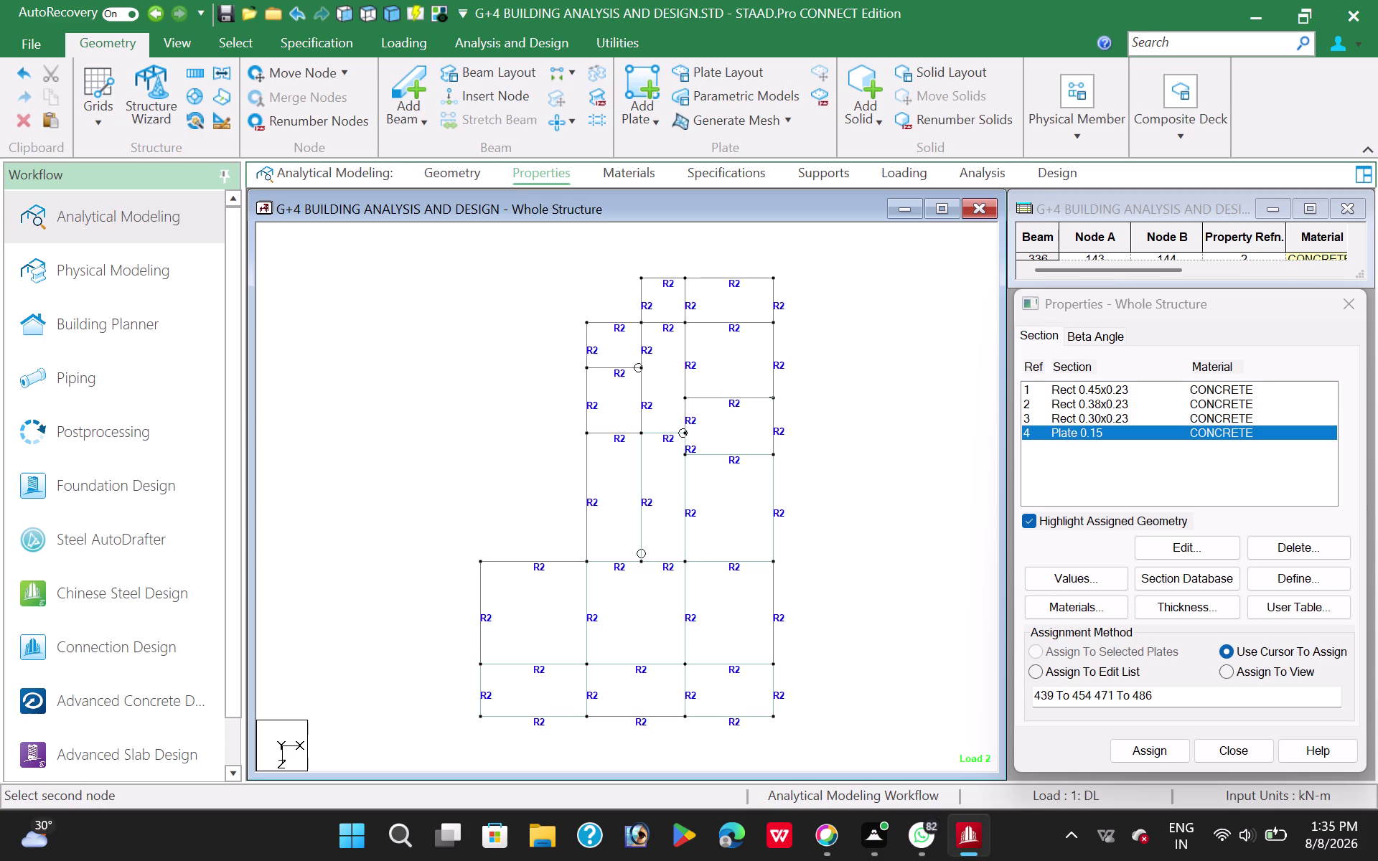
click(776, 324)
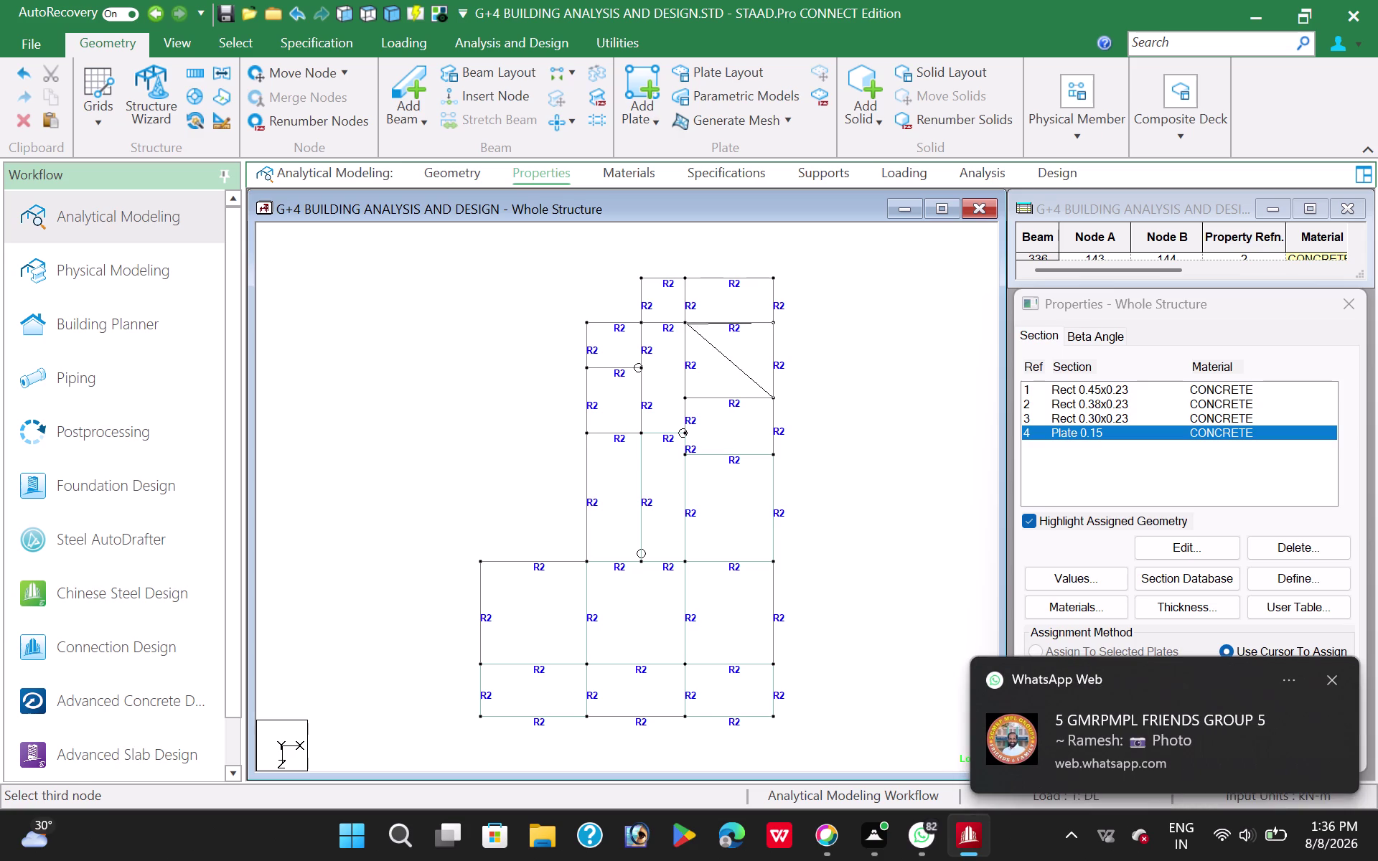
click(687, 324)
click(686, 399)
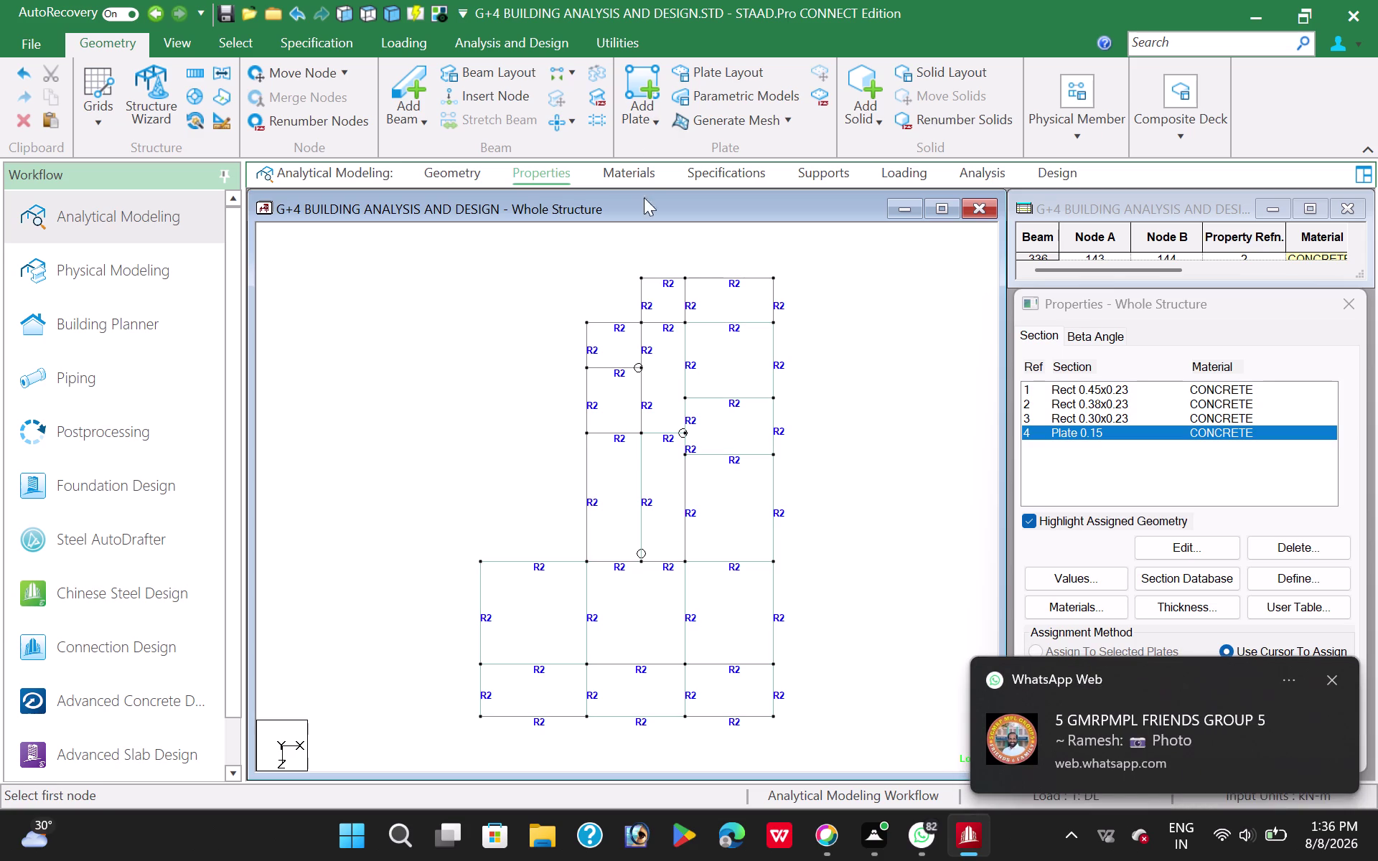
click(774, 279)
click(682, 277)
click(685, 319)
click(774, 319)
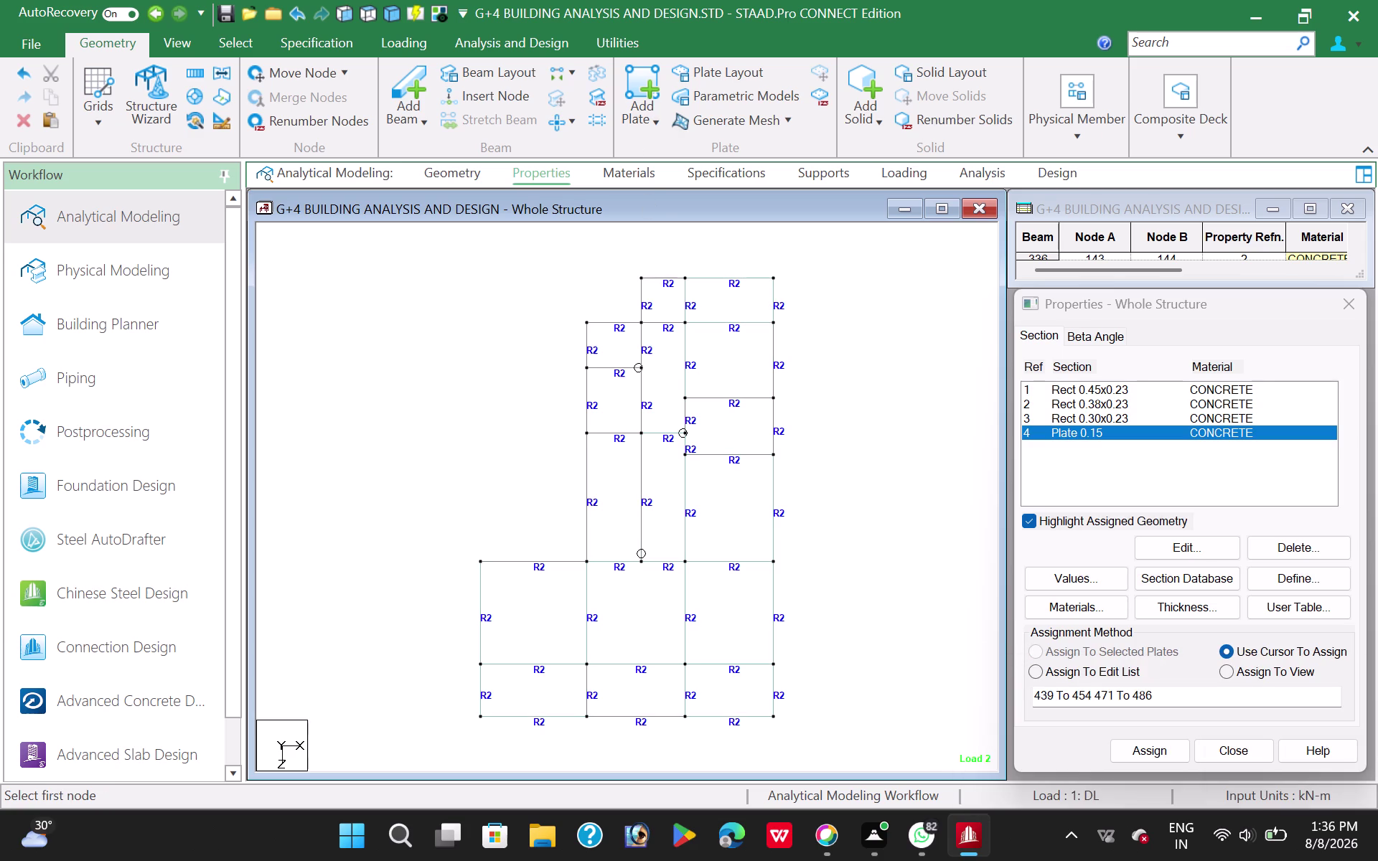
click(685, 280)
click(645, 277)
click(640, 322)
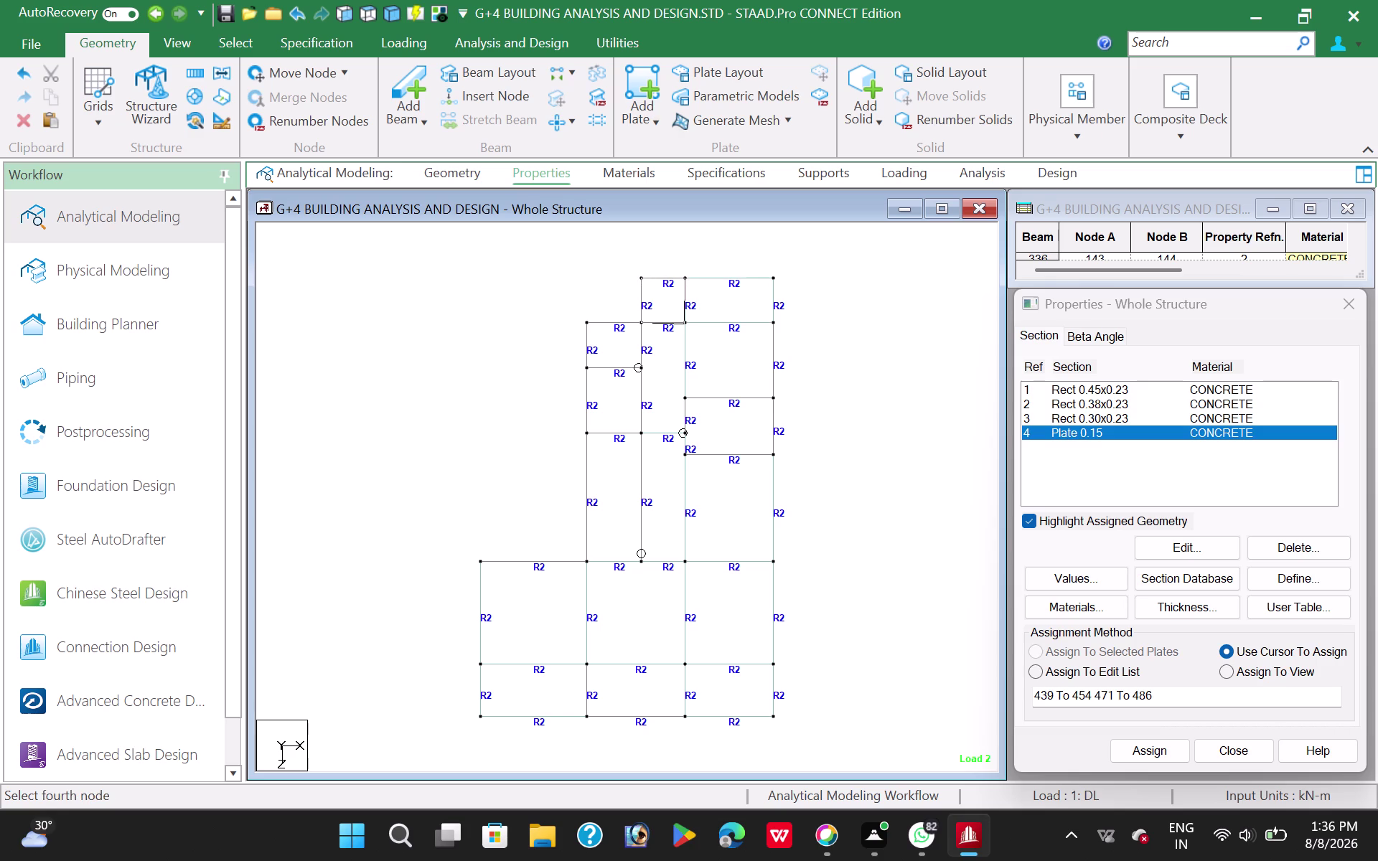
click(684, 323)
Add slab plates in the upper left bay and the adjacent upper bay.
click(641, 321)
click(586, 321)
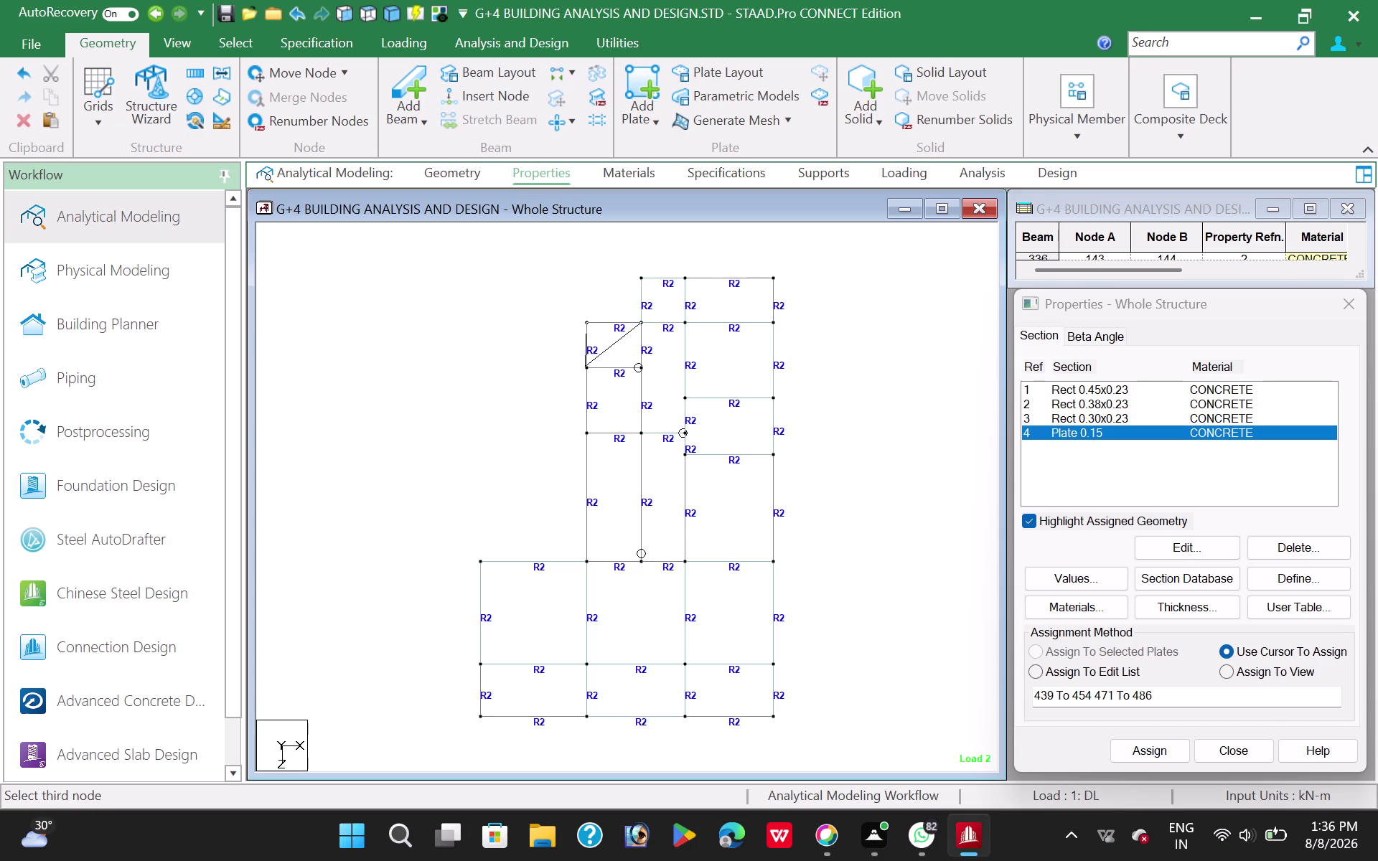
click(585, 366)
click(643, 366)
click(682, 321)
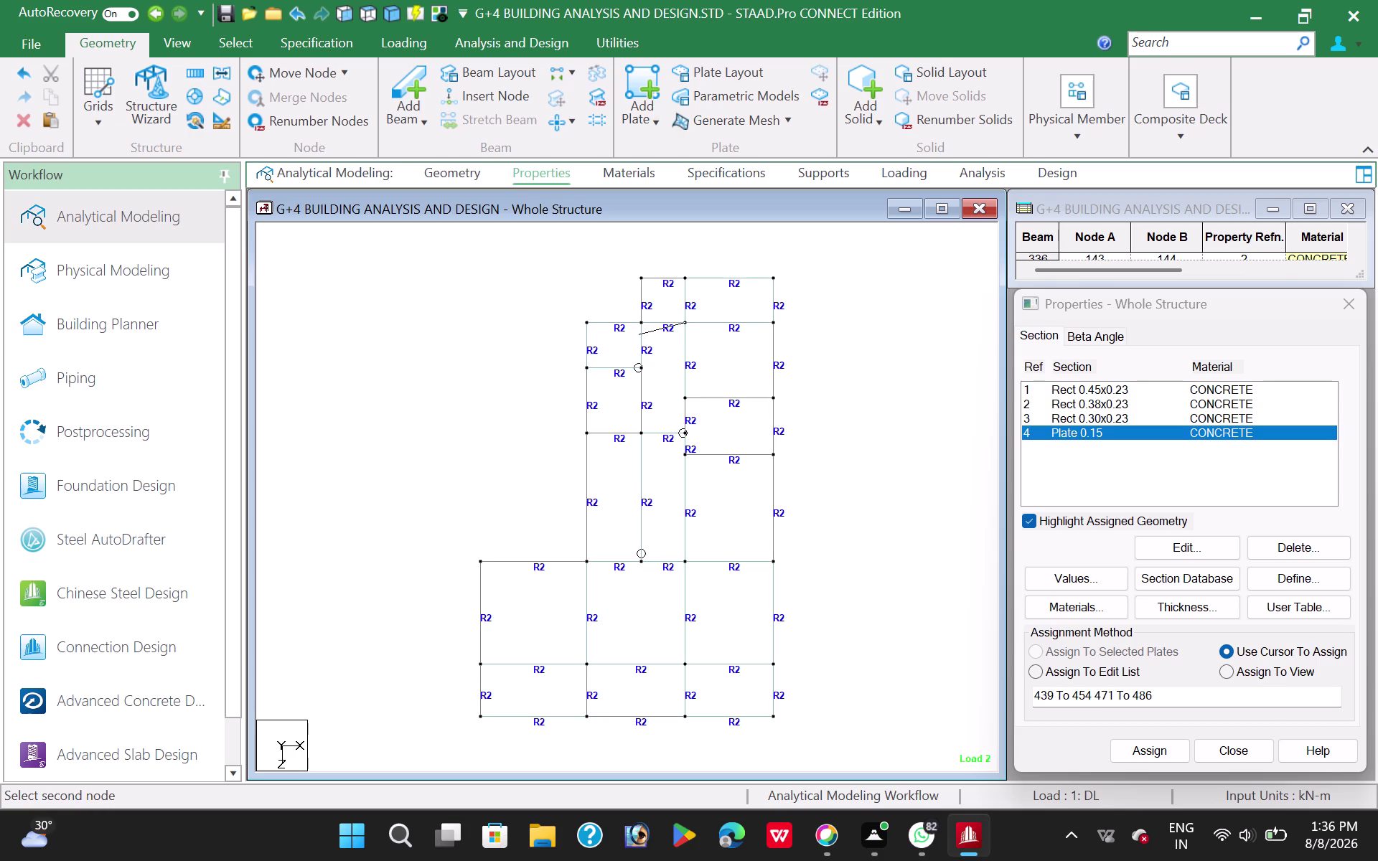
click(641, 323)
click(642, 431)
click(682, 431)
Add the remaining slab plates in the left middle bay and the bays below it.
click(643, 369)
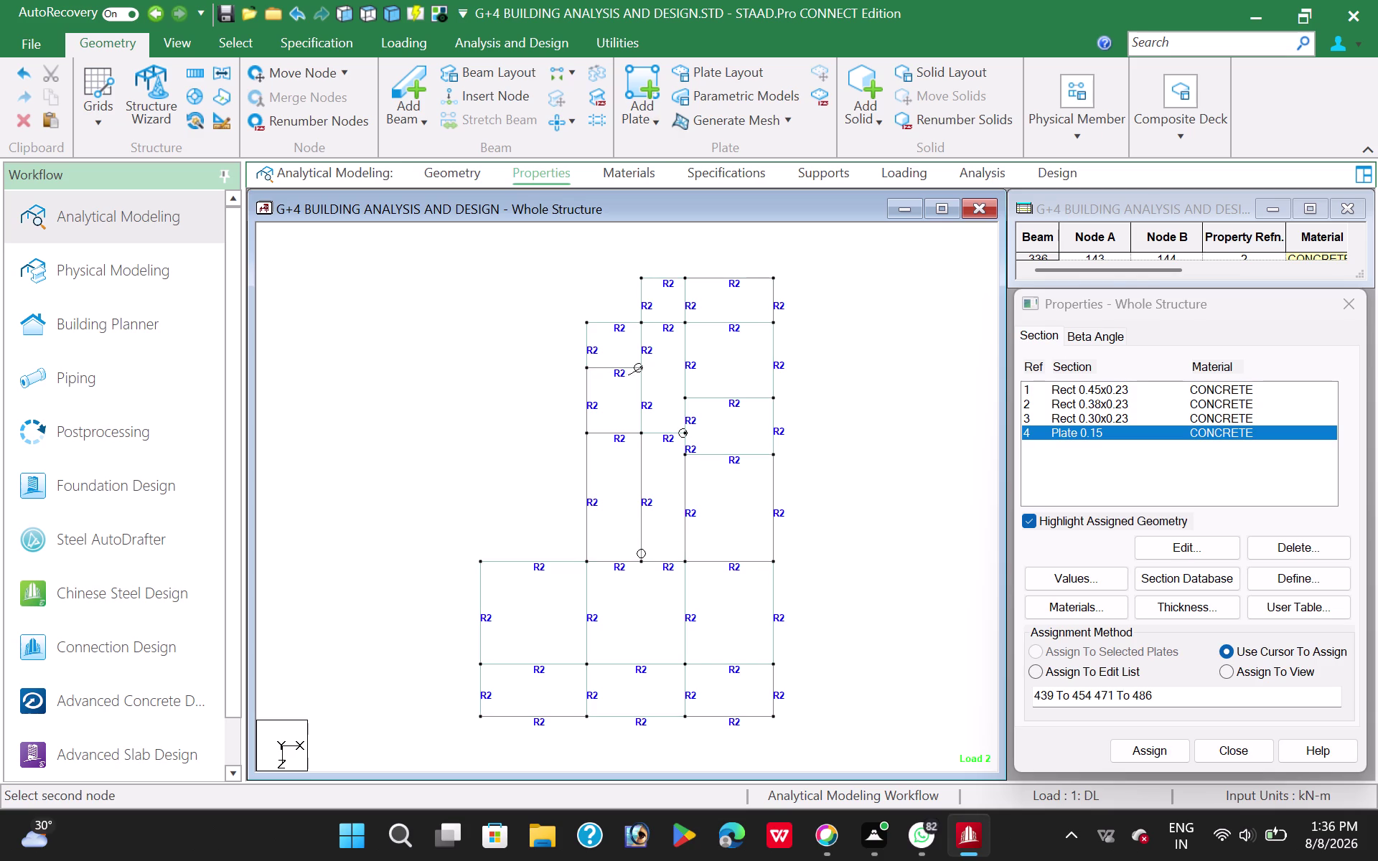
click(591, 367)
click(588, 433)
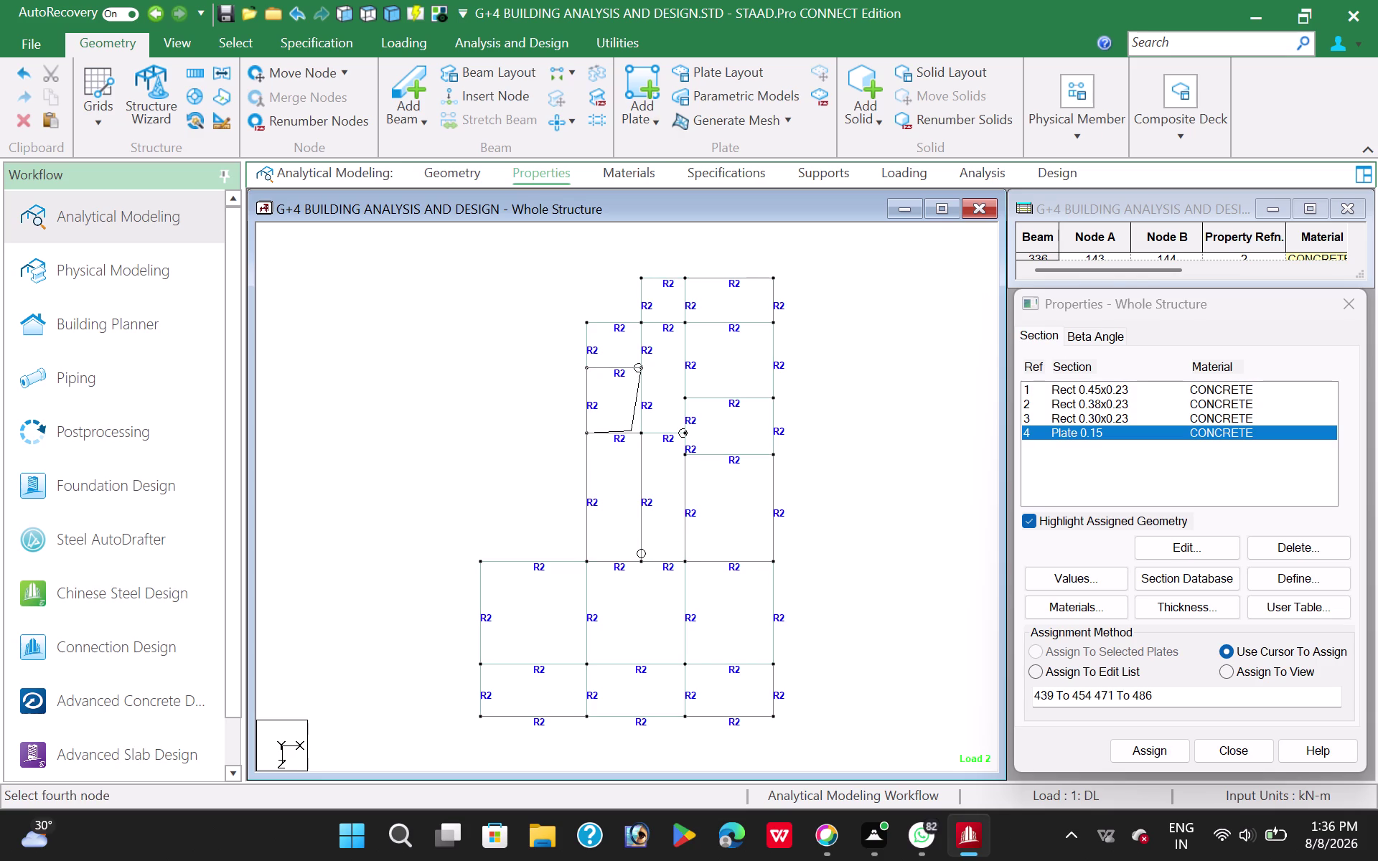
click(641, 431)
click(641, 437)
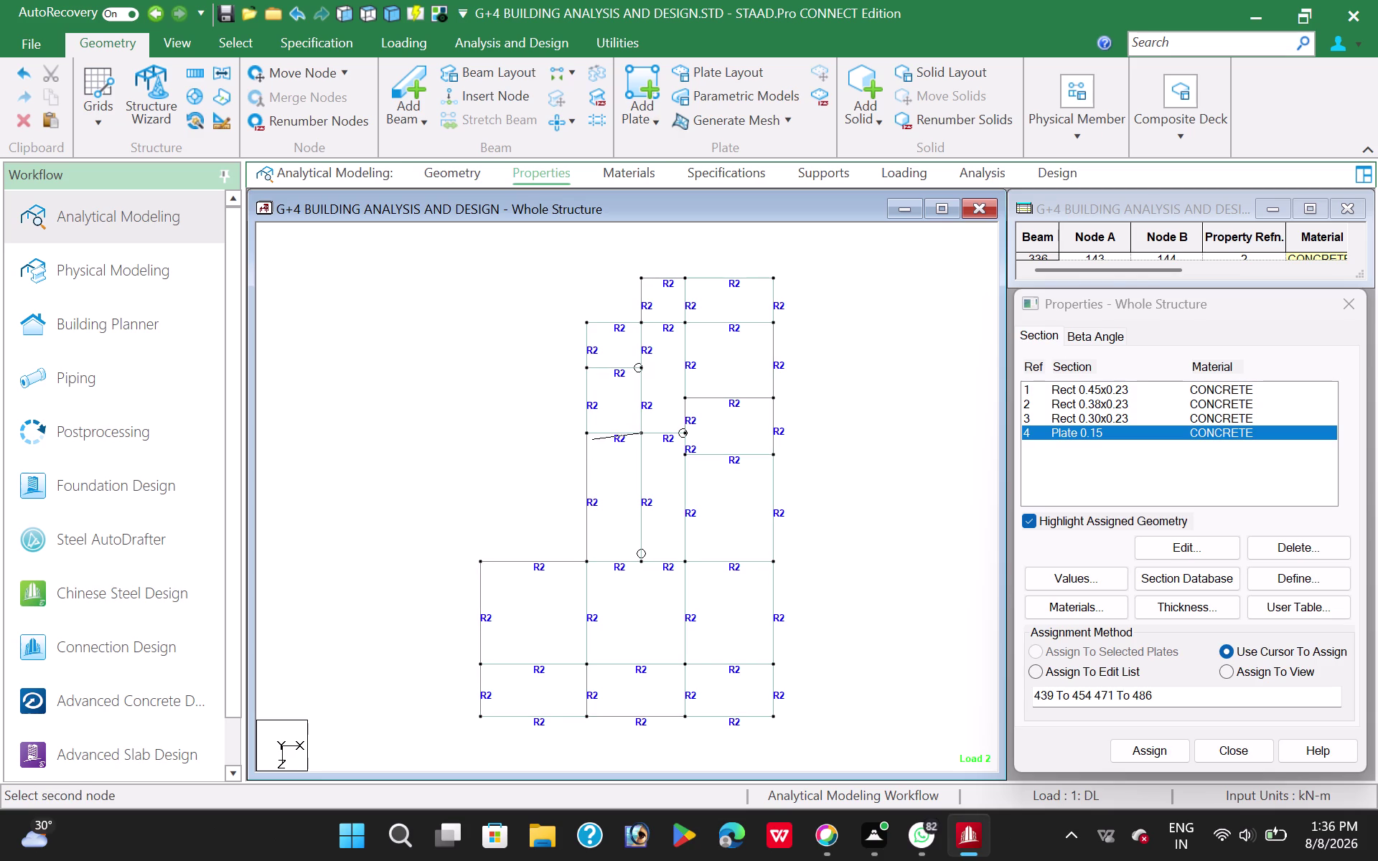
click(590, 434)
click(586, 560)
click(644, 563)
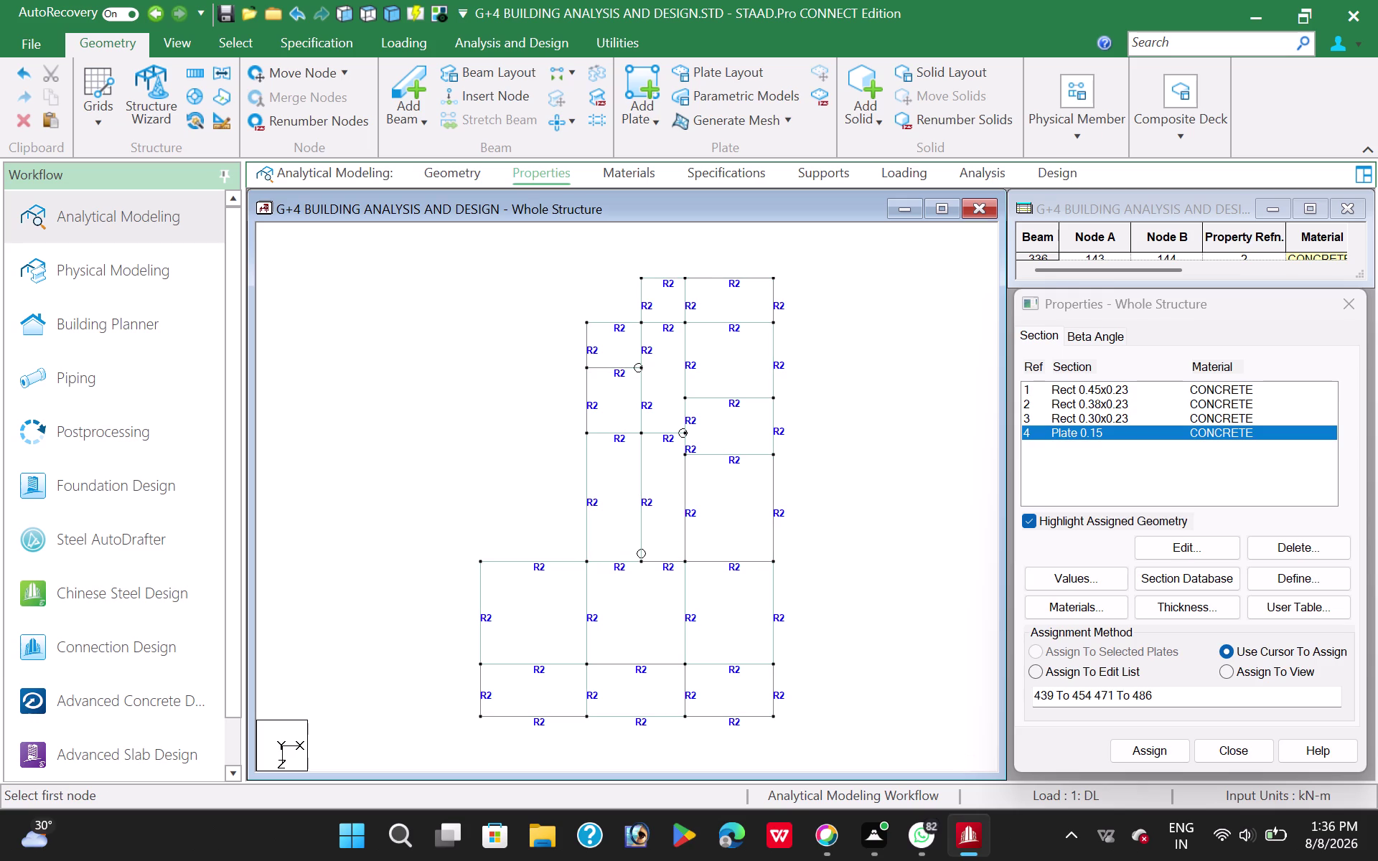
click(585, 562)
click(478, 563)
click(484, 665)
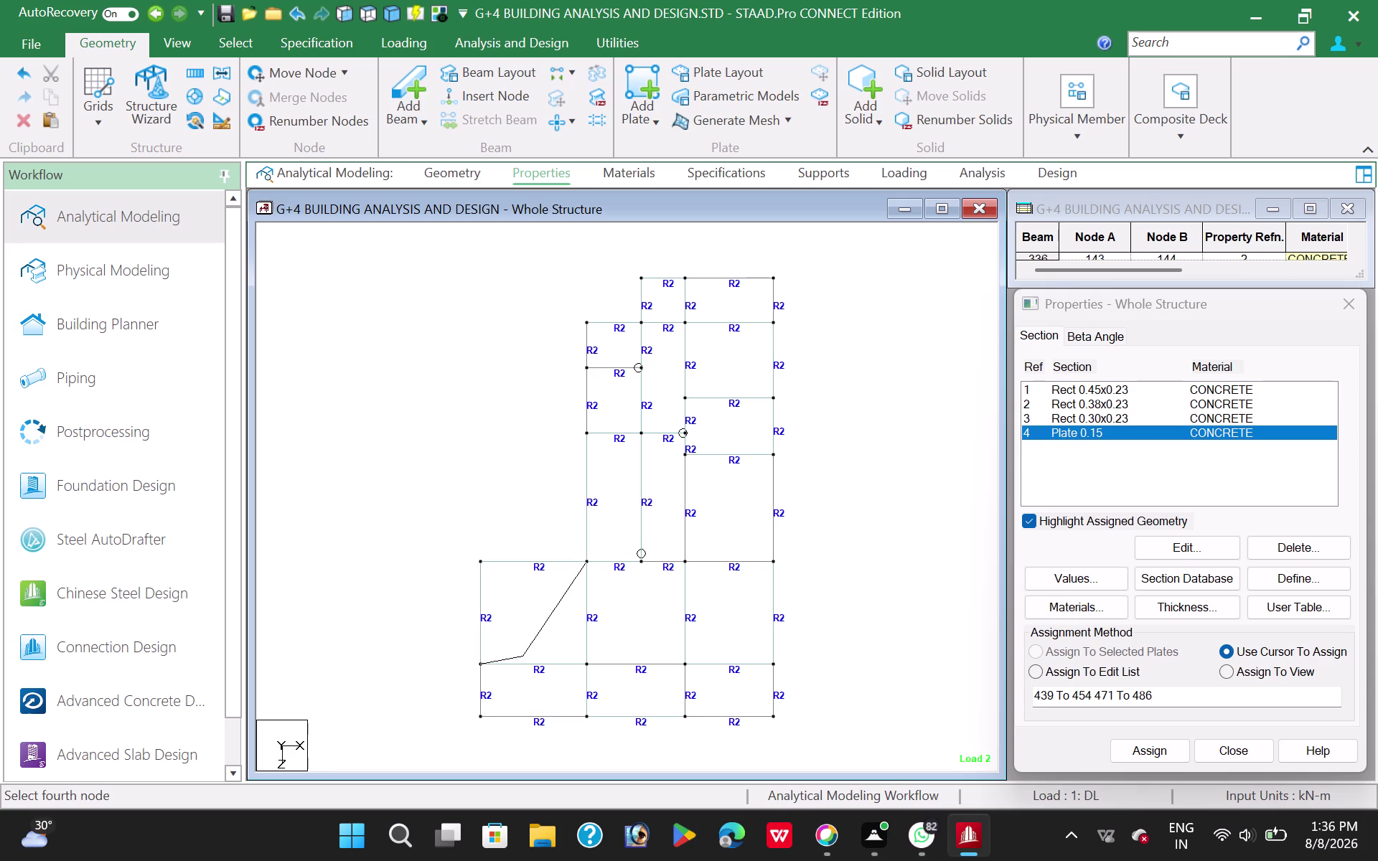
click(587, 665)
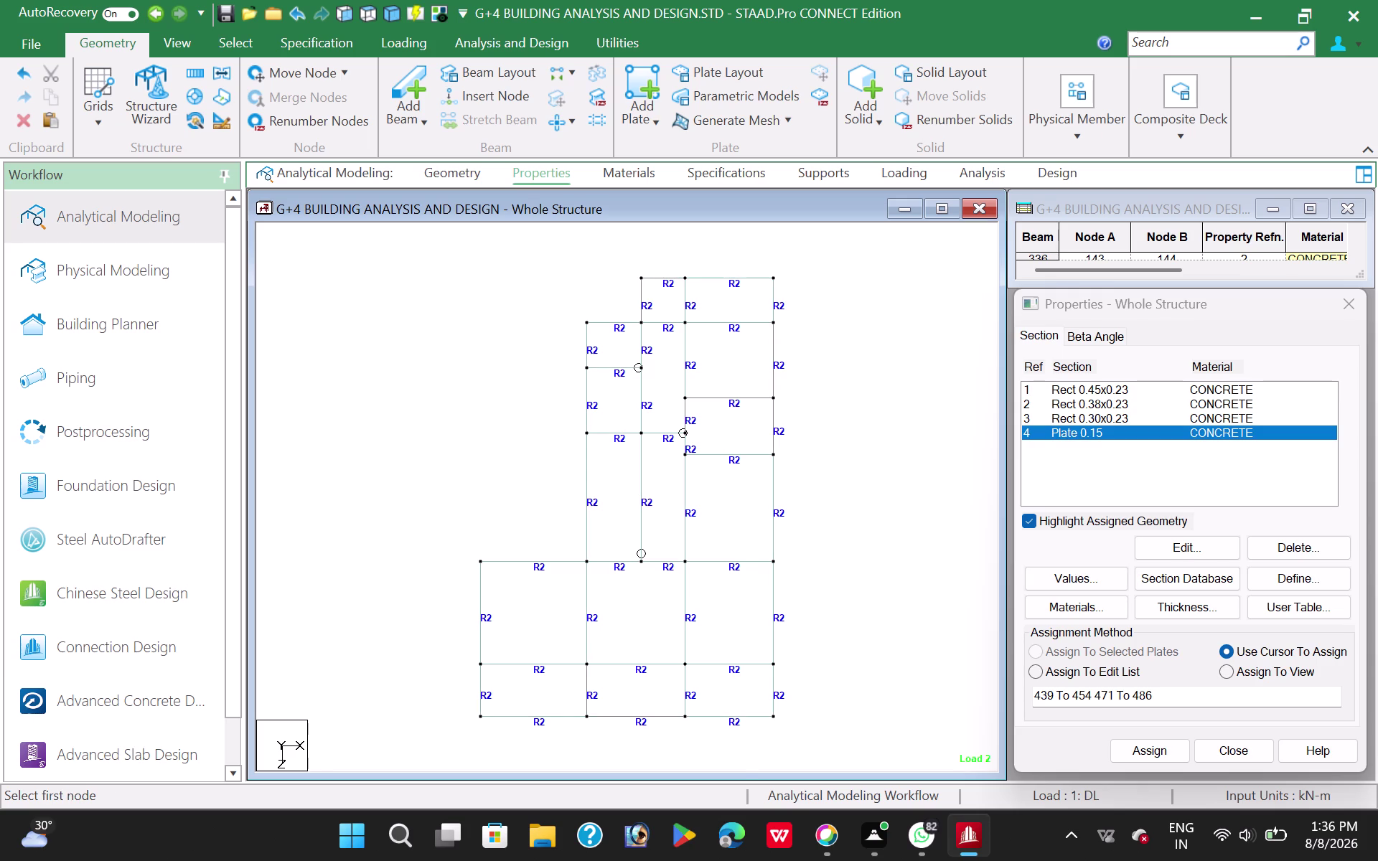
Open the 3D Rendering view and orbit the building to look at the slab plates.
right_click(499, 356)
click(579, 802)
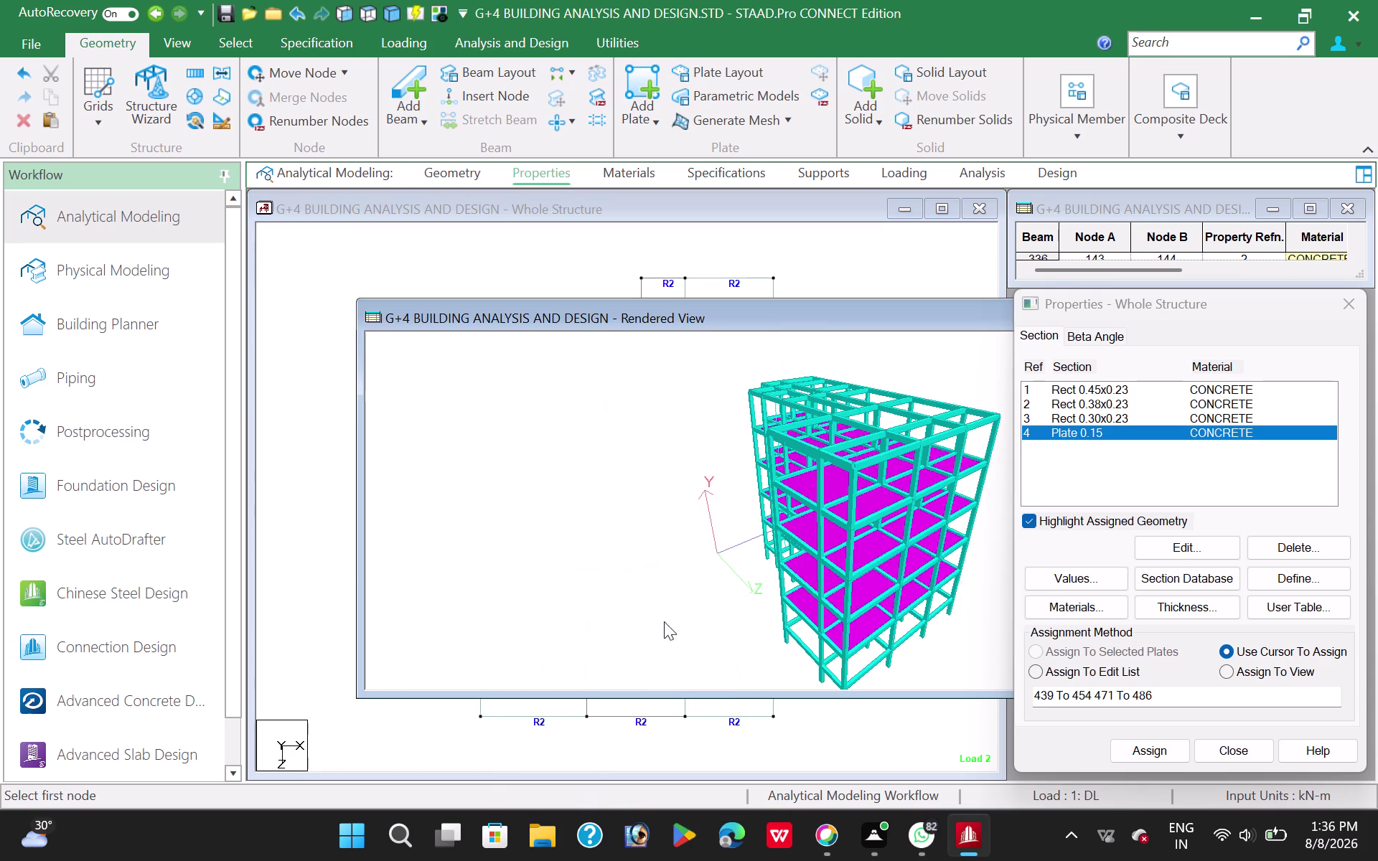
drag(798, 581, 550, 568)
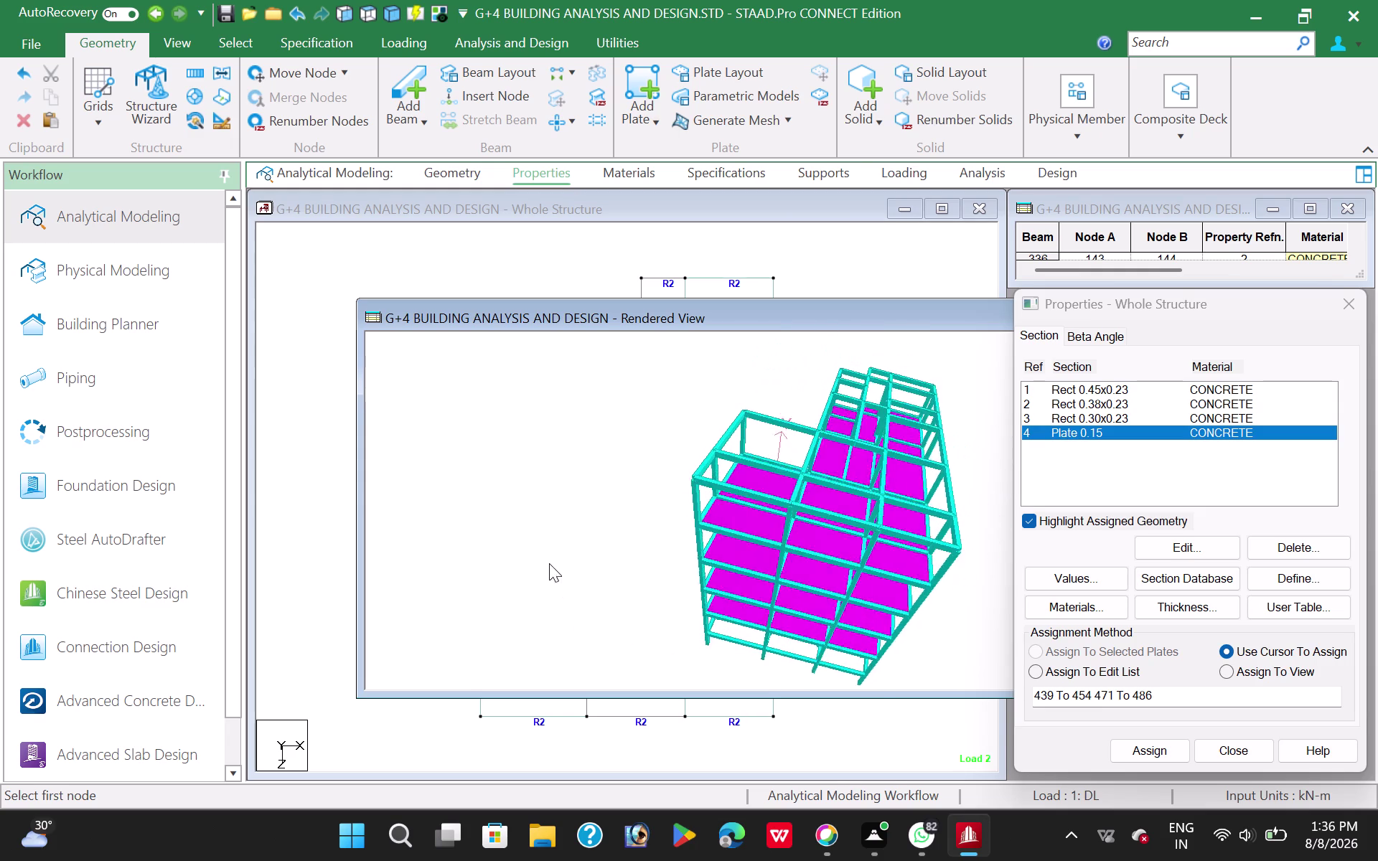
drag(550, 569, 549, 563)
drag(876, 673, 685, 549)
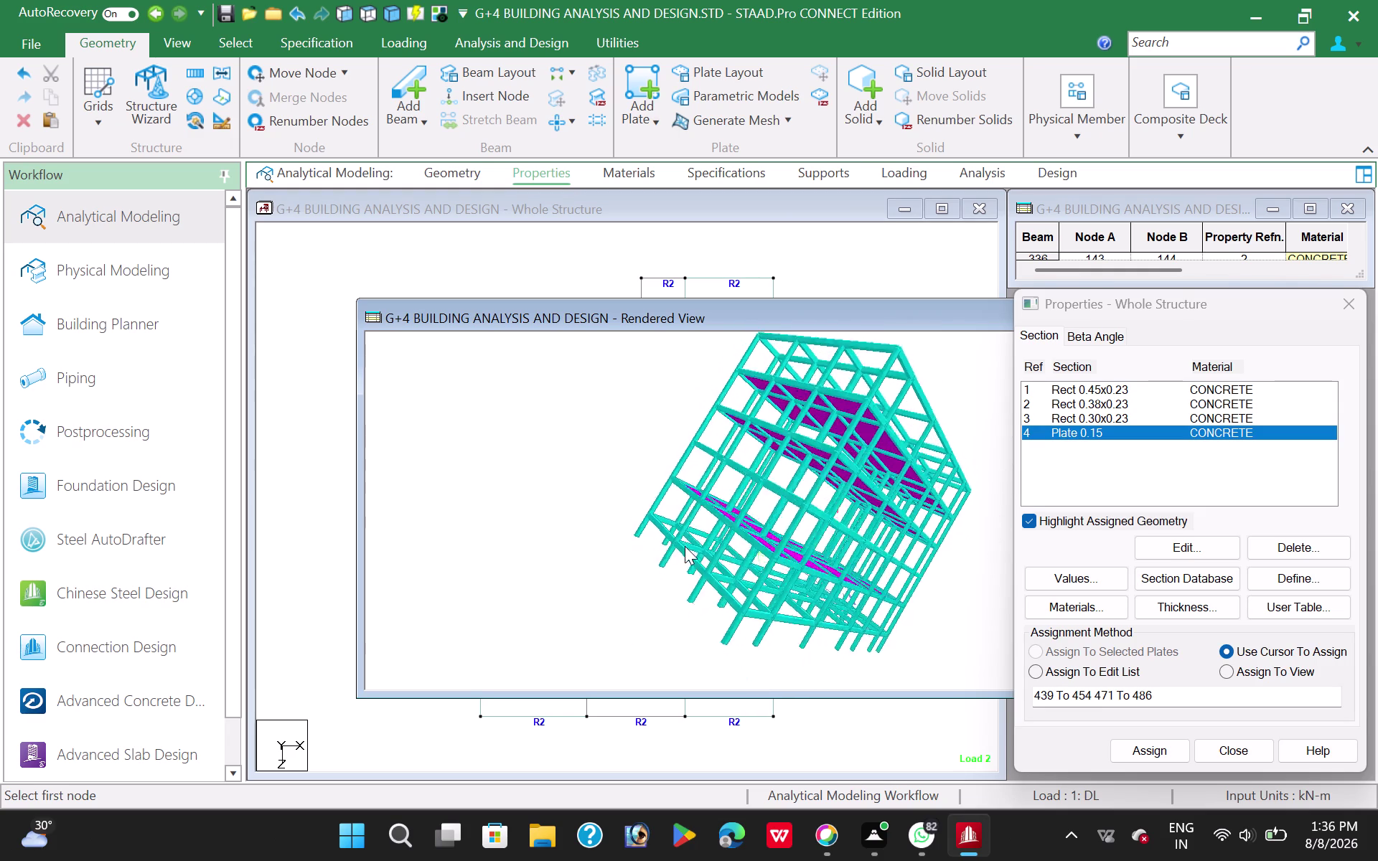
drag(685, 549, 617, 519)
drag(916, 566, 615, 492)
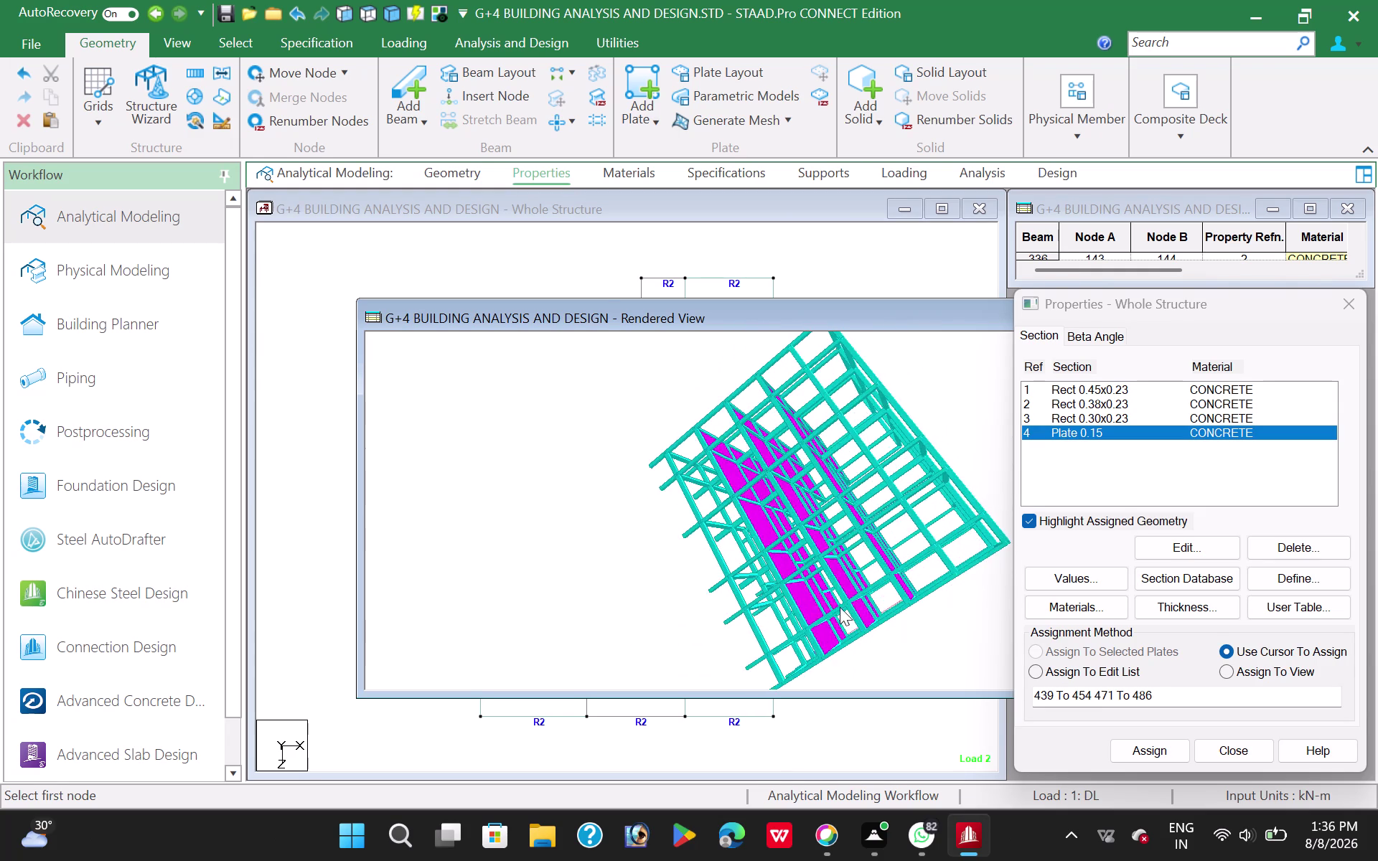
Inspect the slabs edge-on and from underneath, then move the rendered window aside.
drag(843, 609, 680, 458)
drag(853, 586, 720, 500)
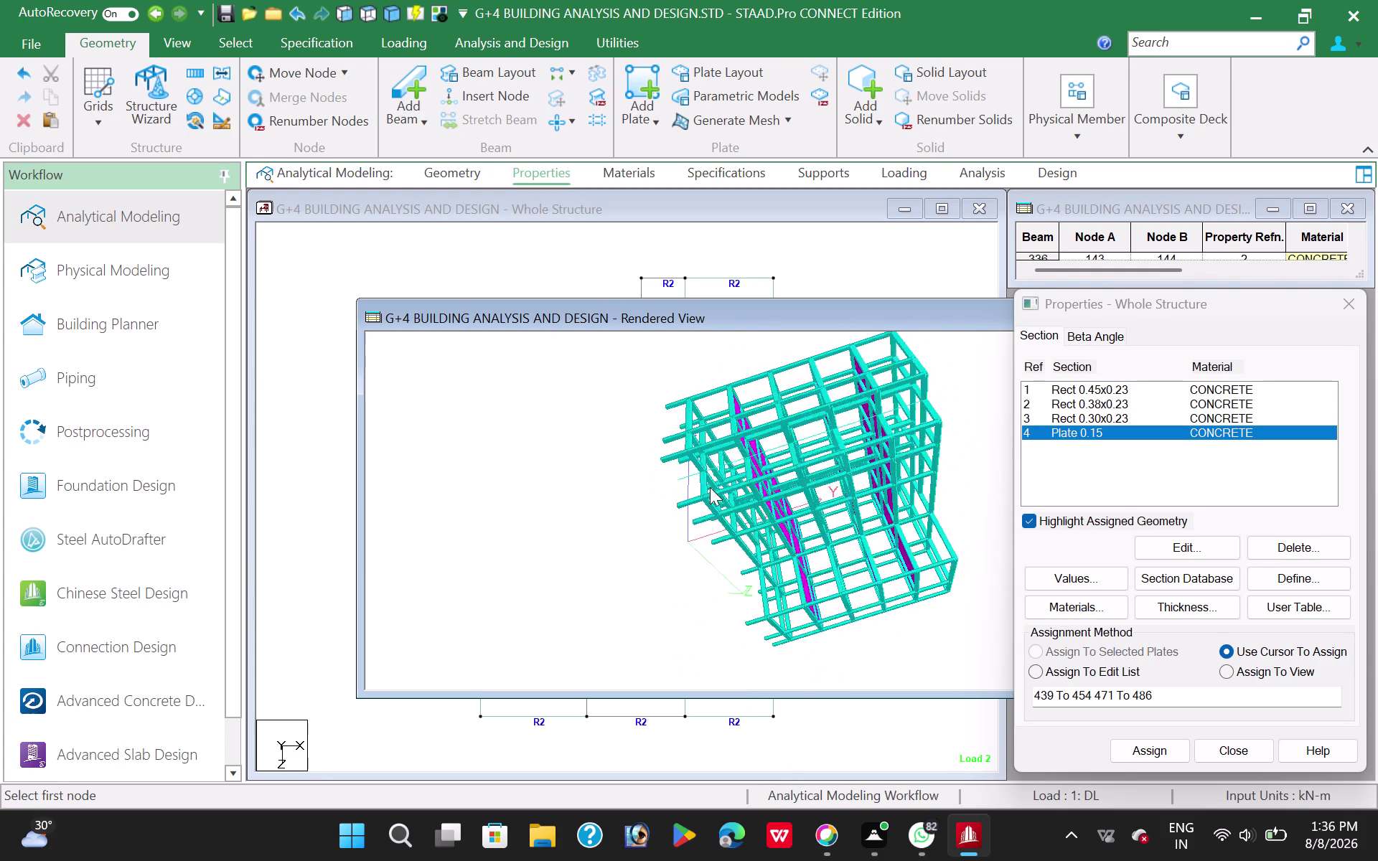
drag(721, 500, 707, 483)
drag(706, 483, 626, 620)
drag(733, 554, 500, 591)
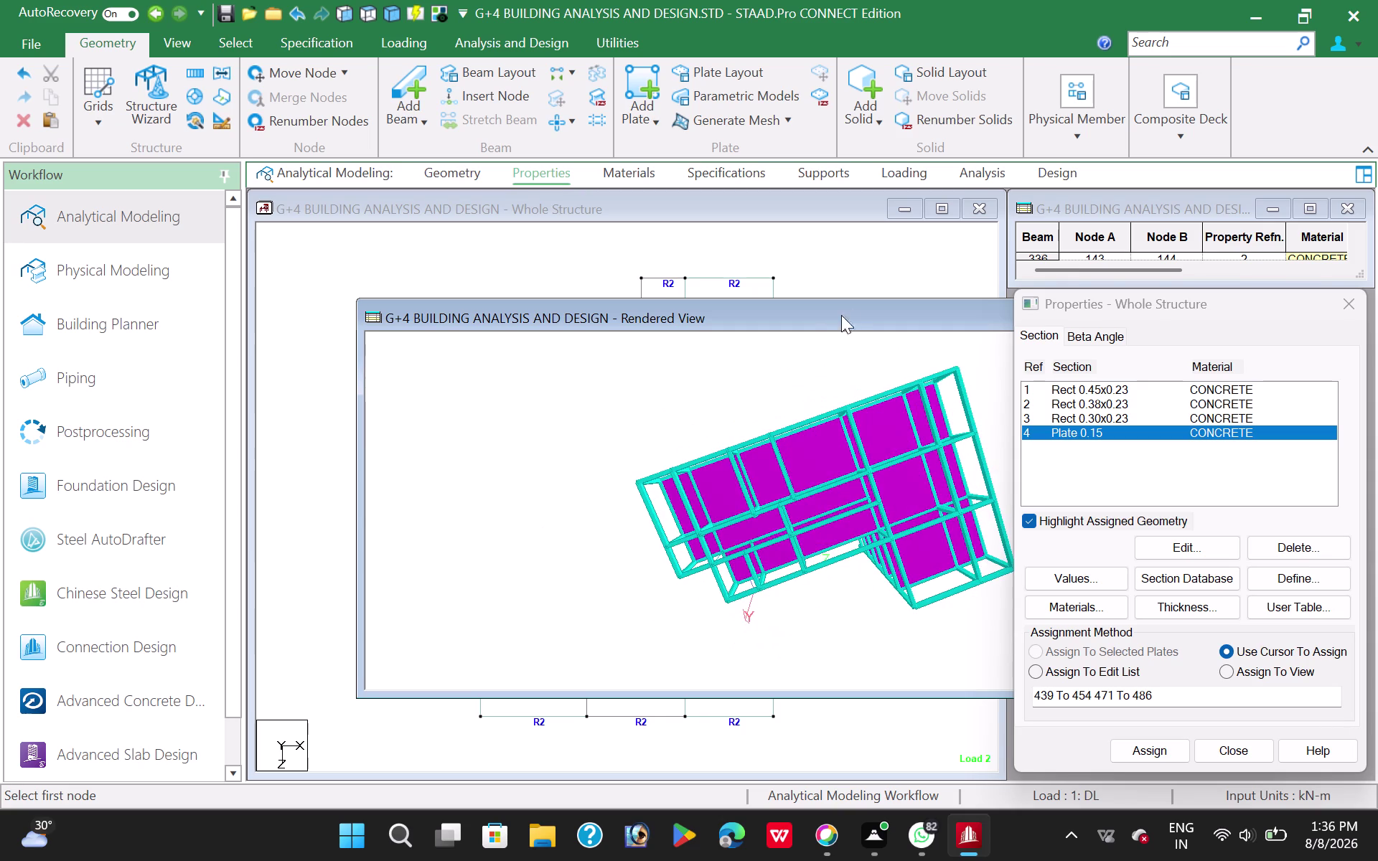
drag(853, 306, 492, 328)
click(901, 342)
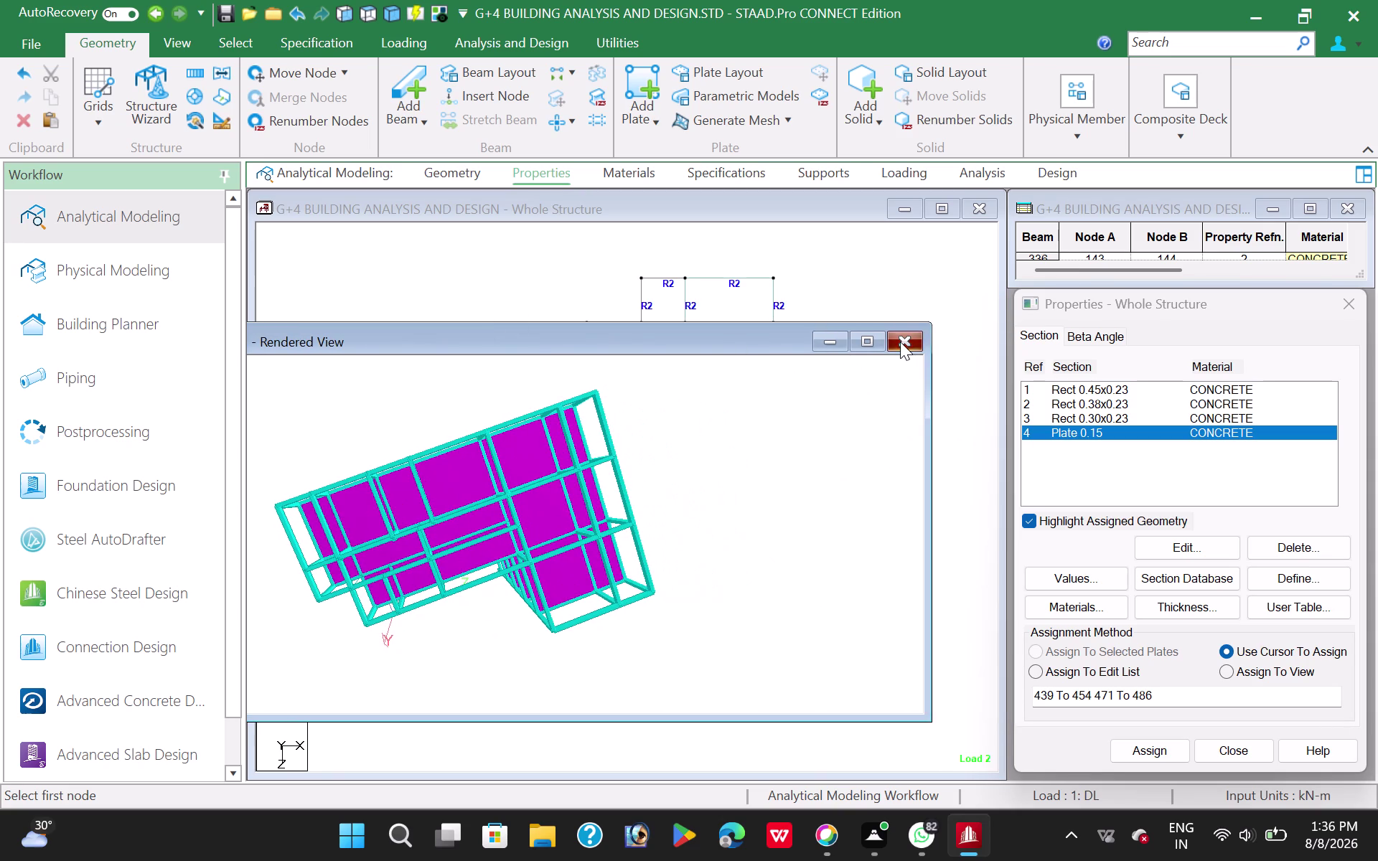
Close the rendered view and switch the cursor to plate selection.
click(1117, 430)
right_click(613, 392)
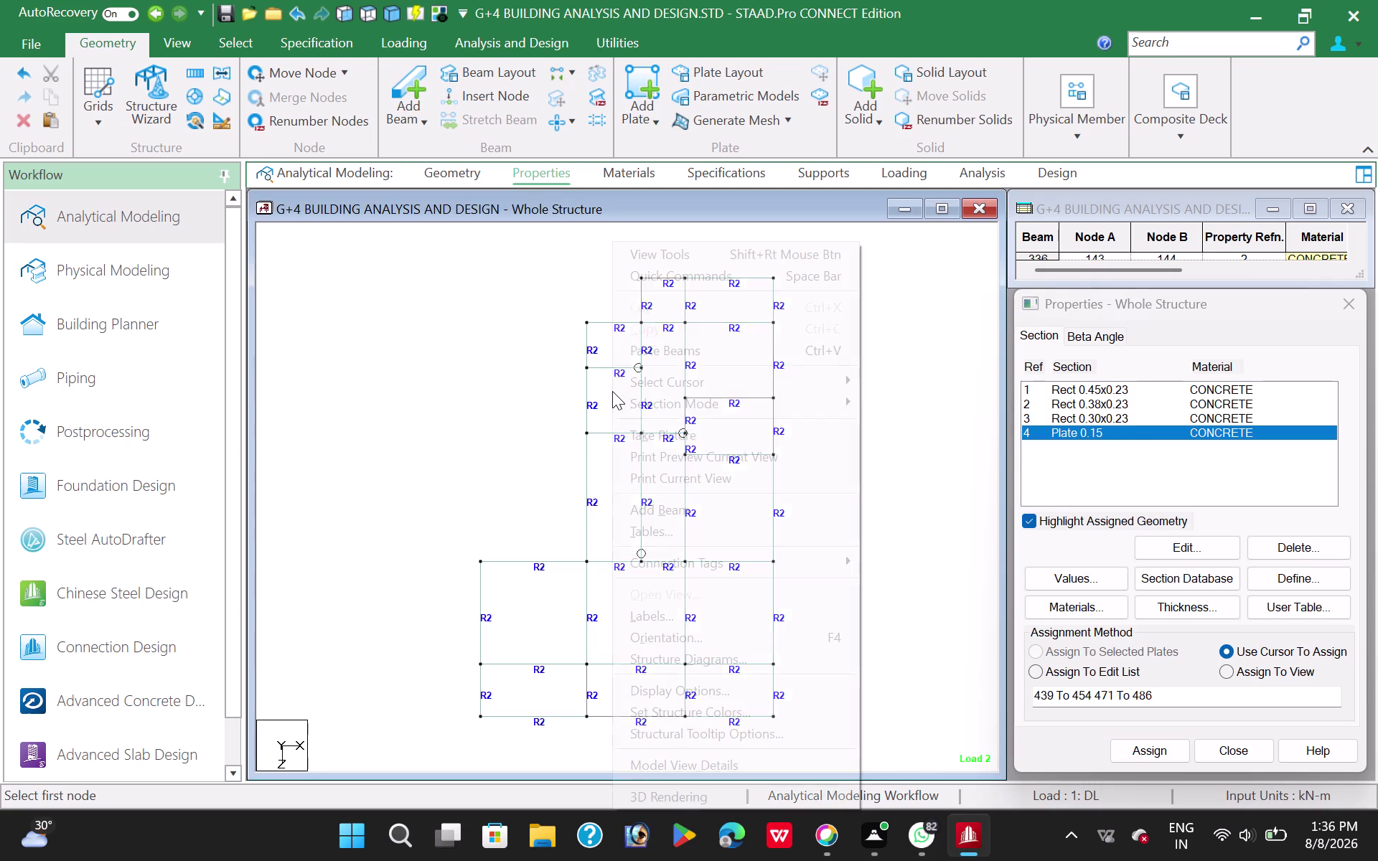
click(710, 385)
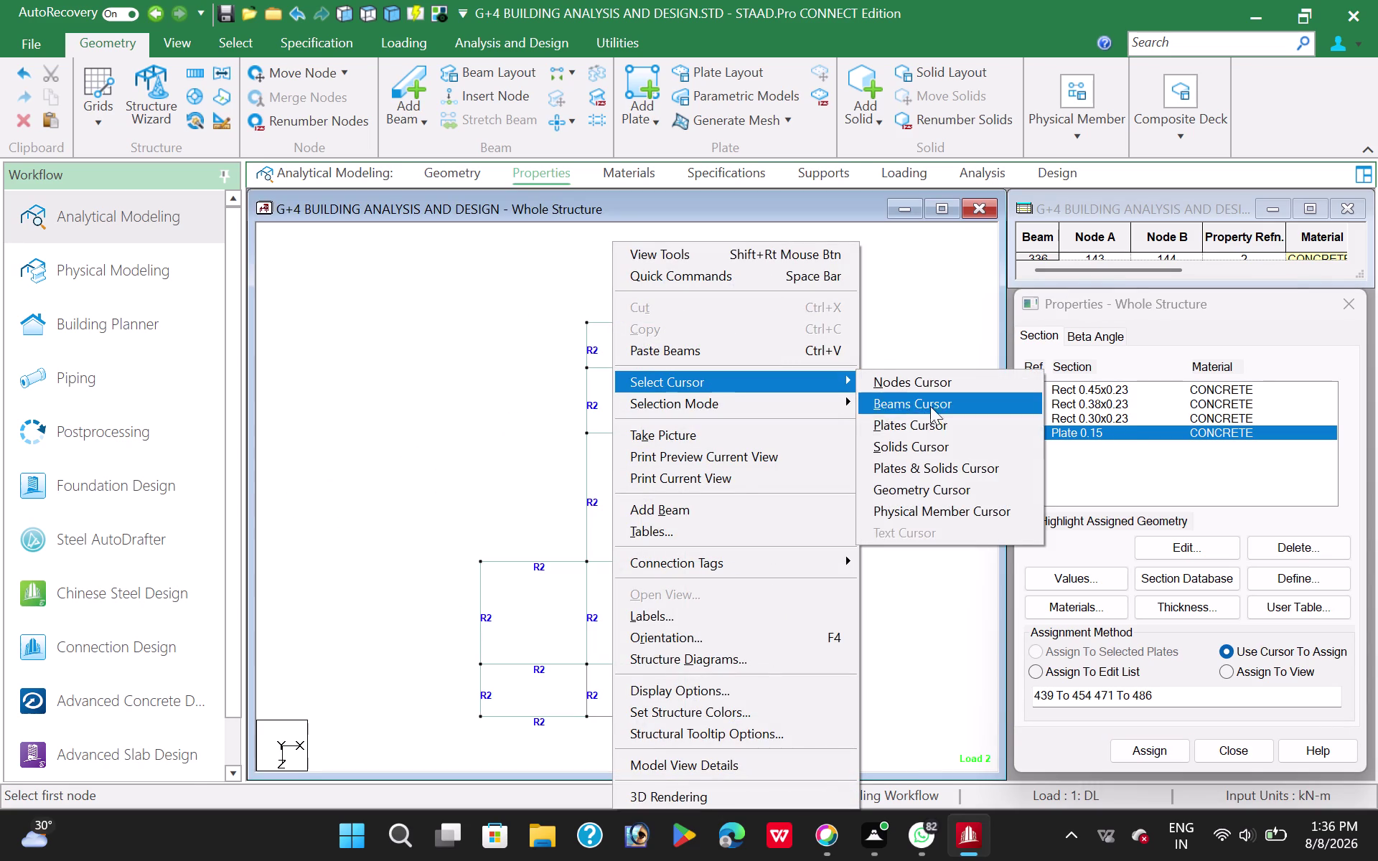
click(926, 424)
Select all the slab plates on the isolated floor.
click(528, 705)
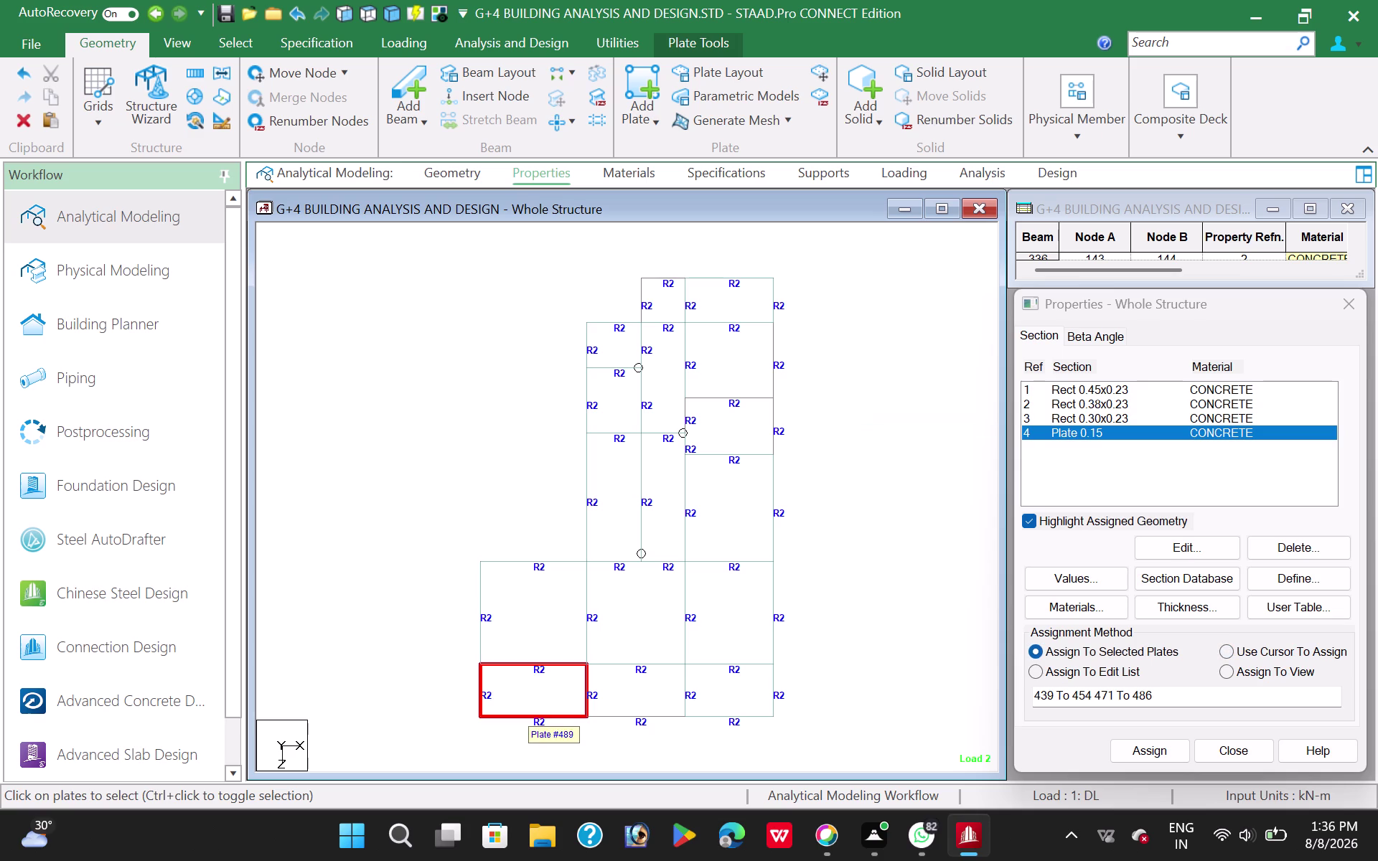
click(520, 622)
click(625, 628)
drag(594, 738, 600, 730)
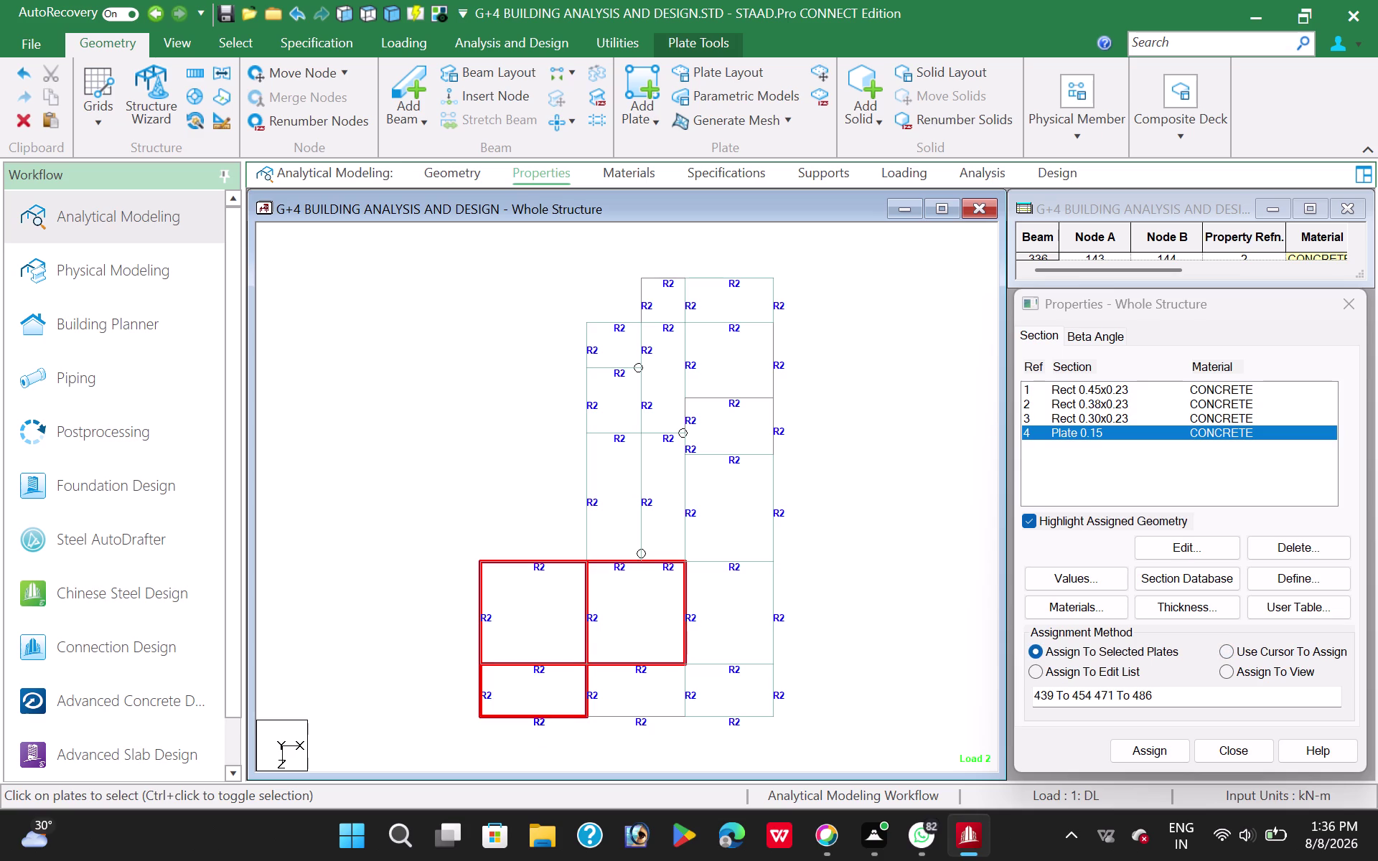
click(640, 699)
drag(732, 699, 728, 690)
drag(736, 628, 736, 616)
drag(748, 528, 726, 523)
click(645, 517)
click(587, 509)
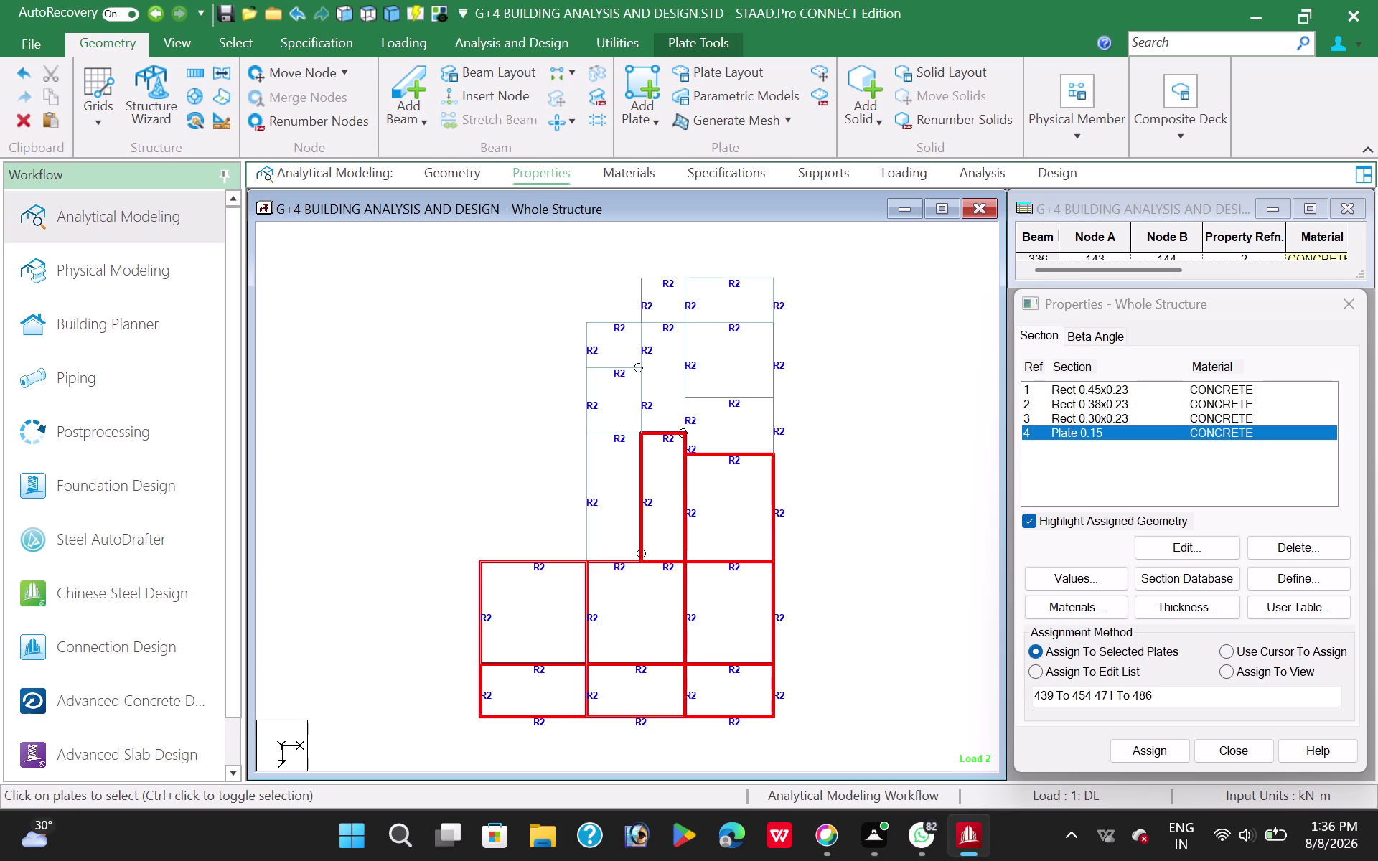
click(612, 408)
click(609, 456)
click(653, 419)
click(718, 417)
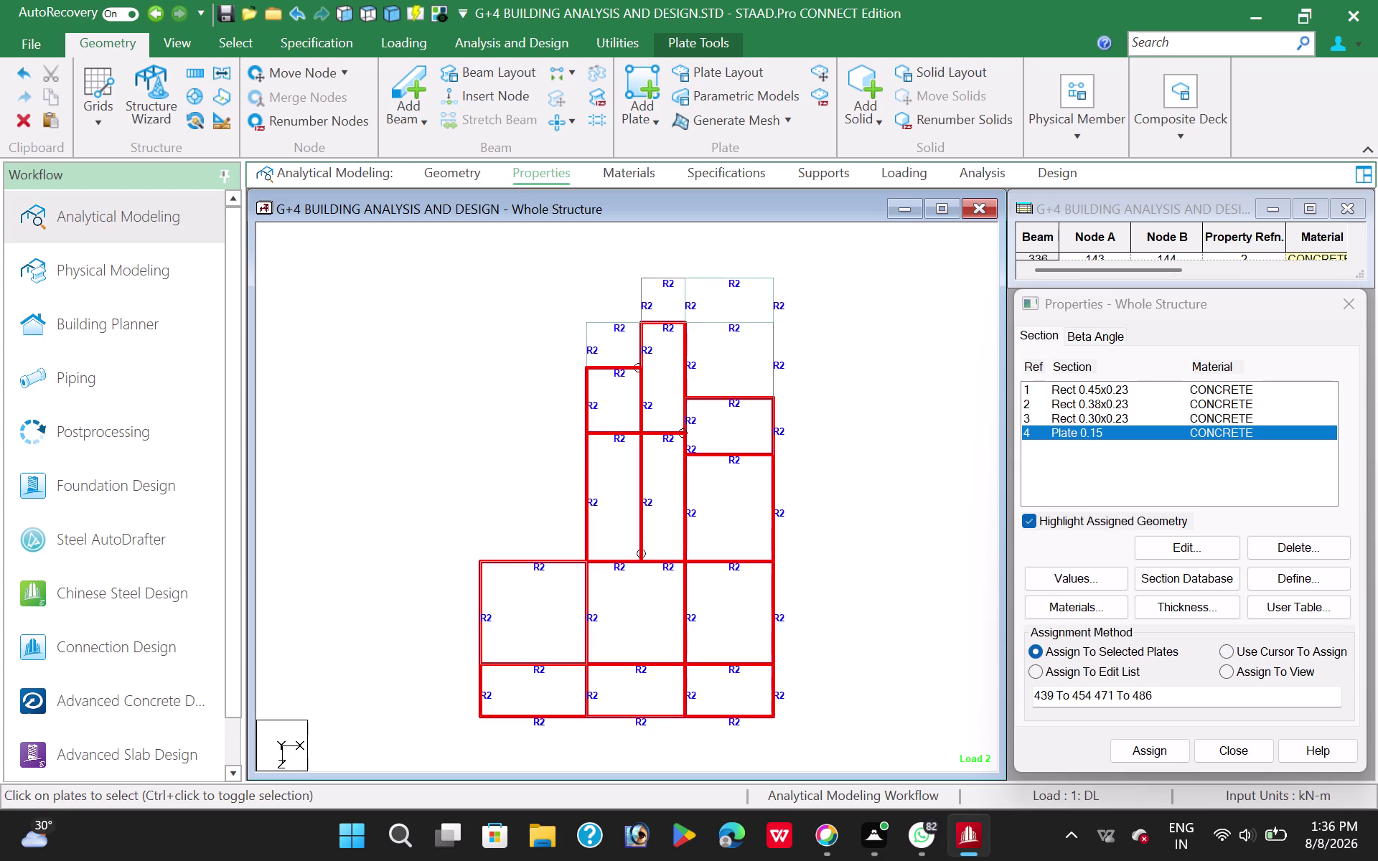
click(722, 371)
click(613, 346)
click(666, 306)
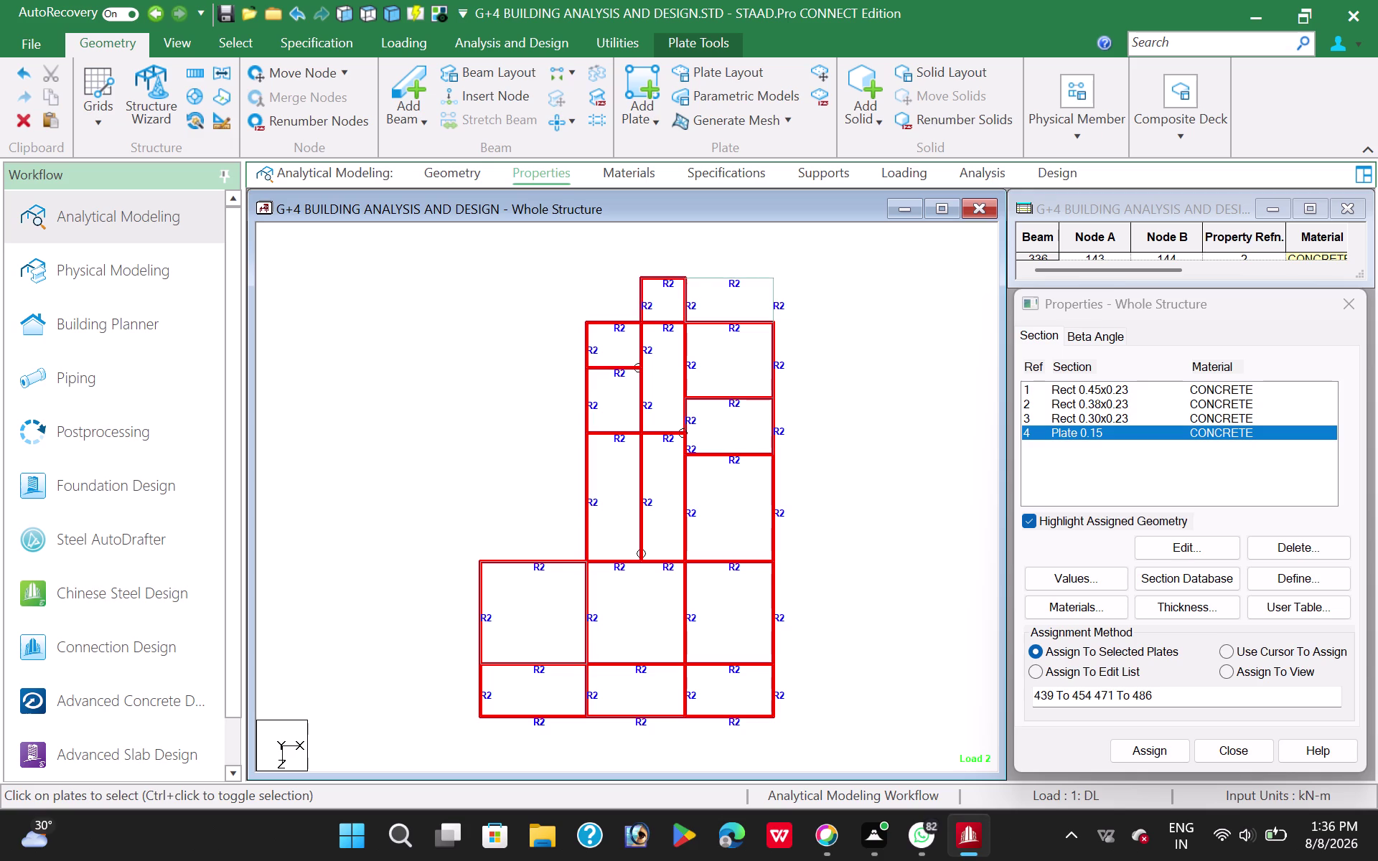
click(718, 304)
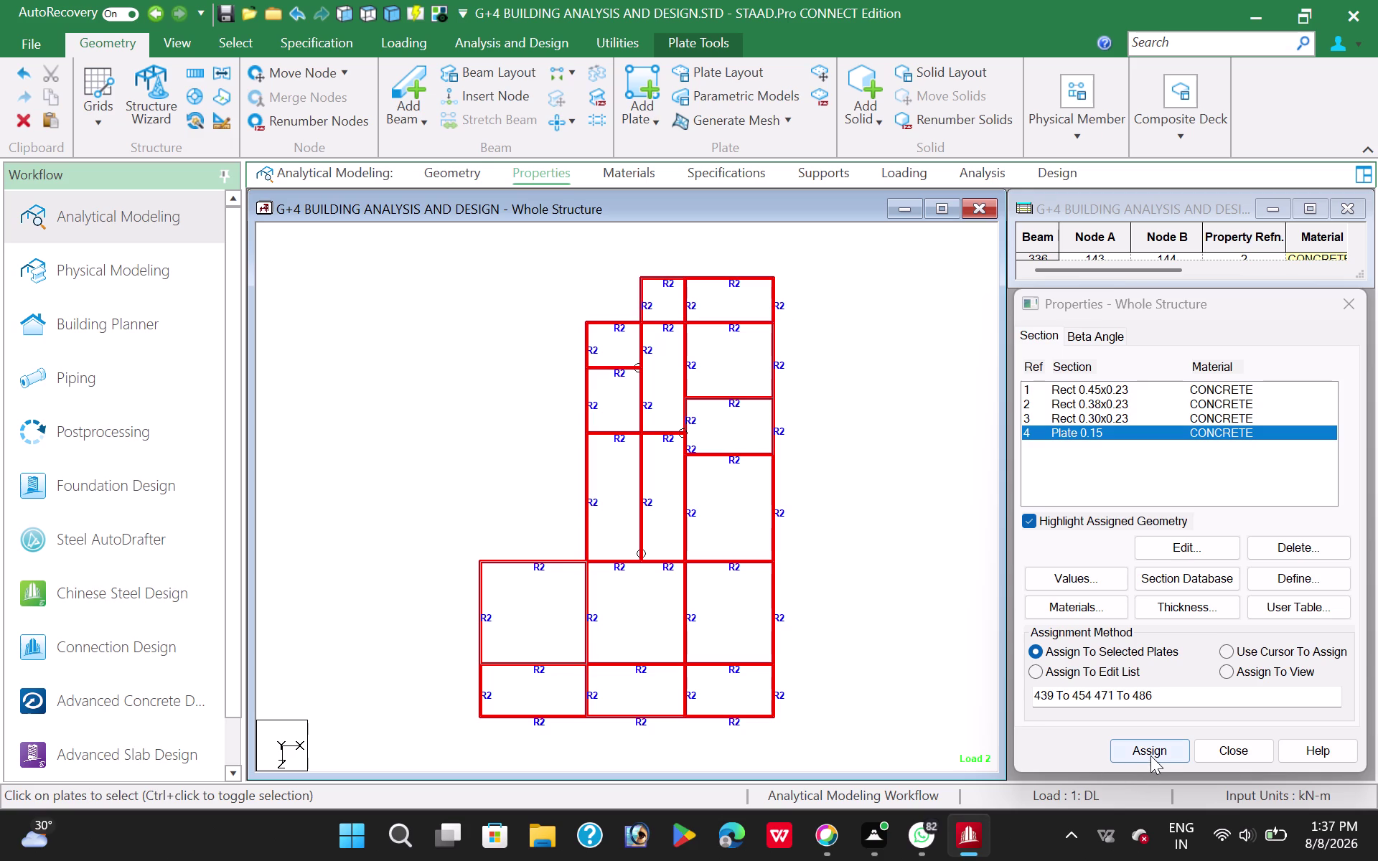
Assign the Plate 0.15 property to the selected plates, confirm, and clear the selection.
click(1151, 756)
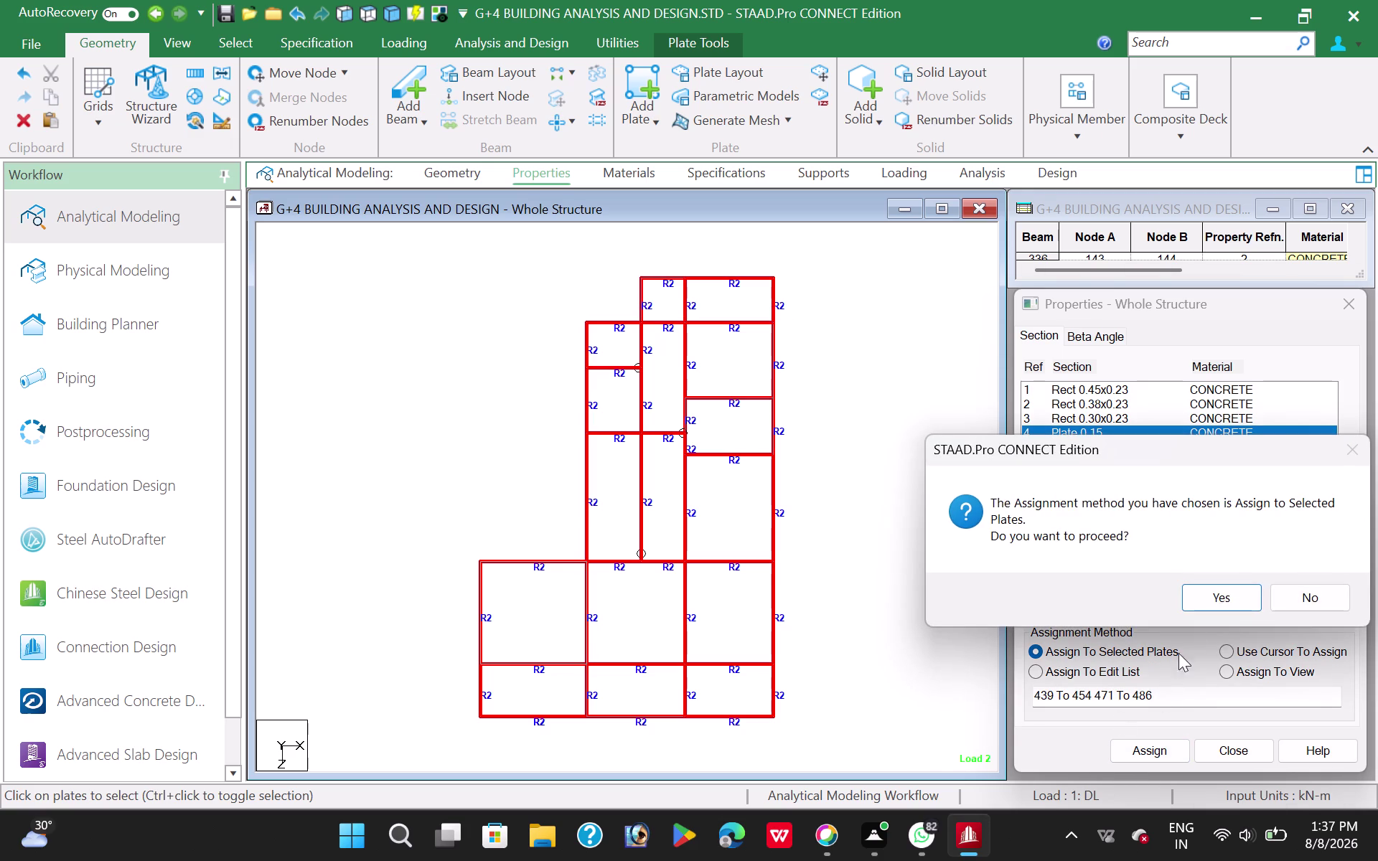
click(1221, 592)
click(932, 522)
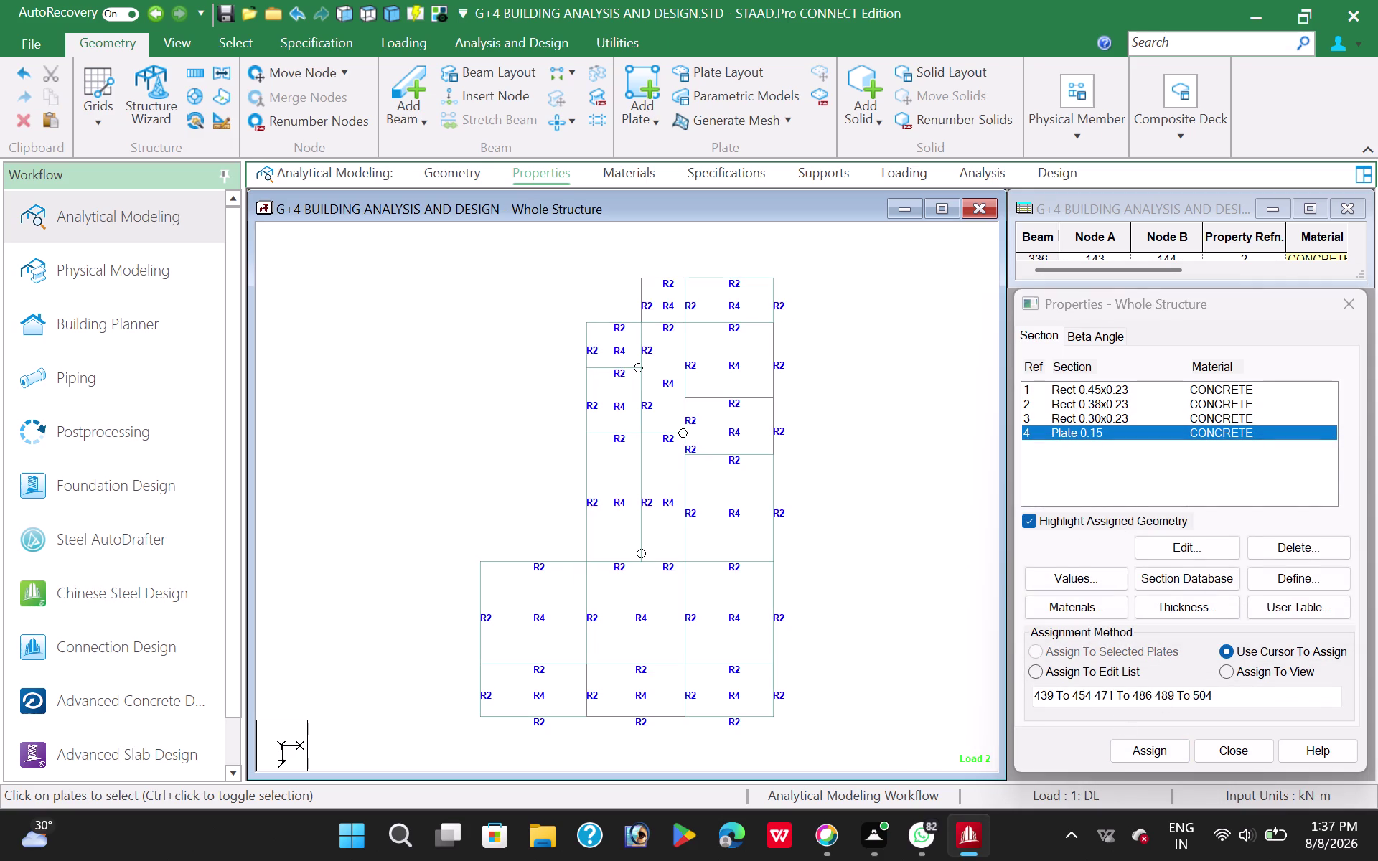
click(428, 290)
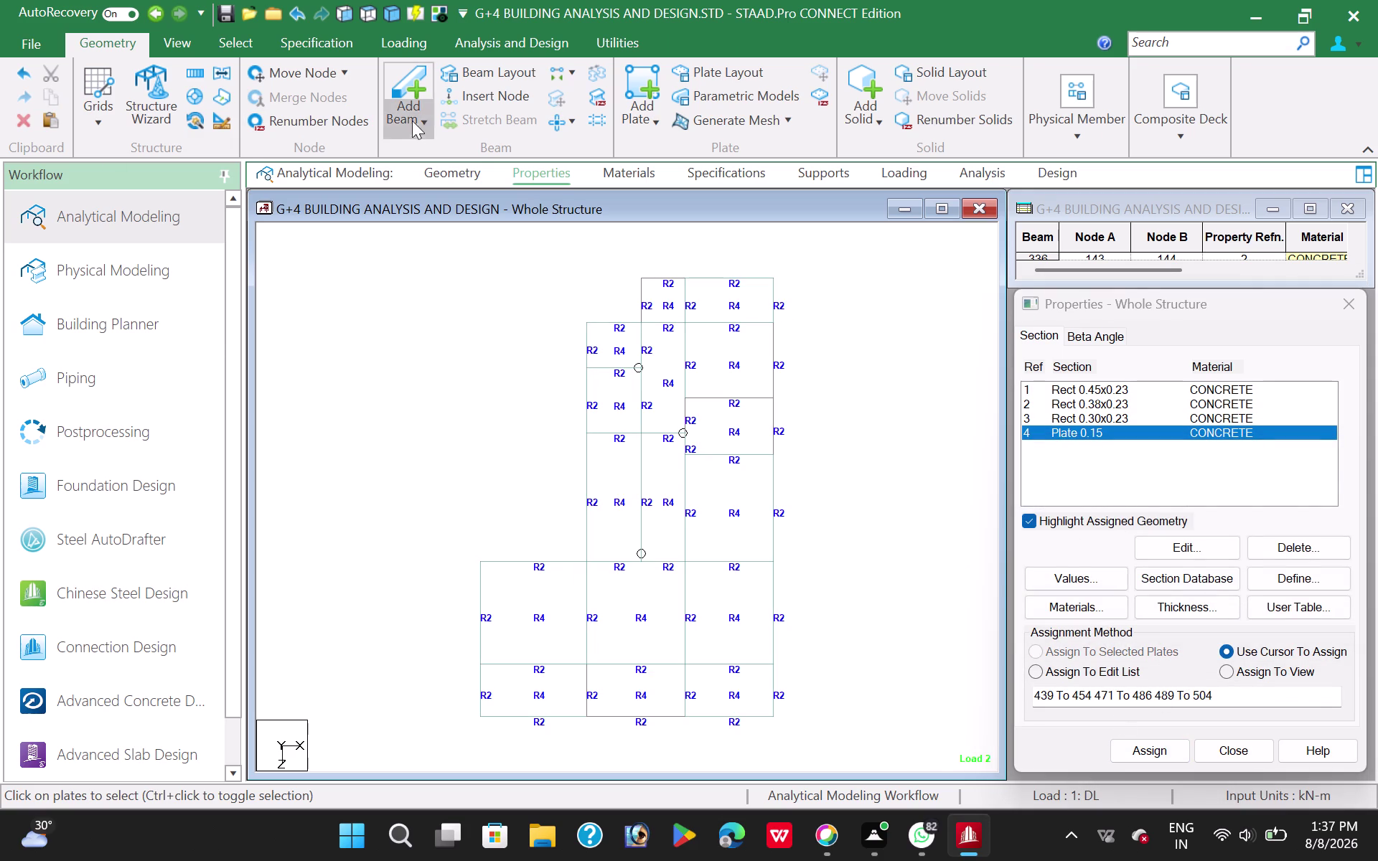
Show the structure in isometric view, then in front view.
click(179, 37)
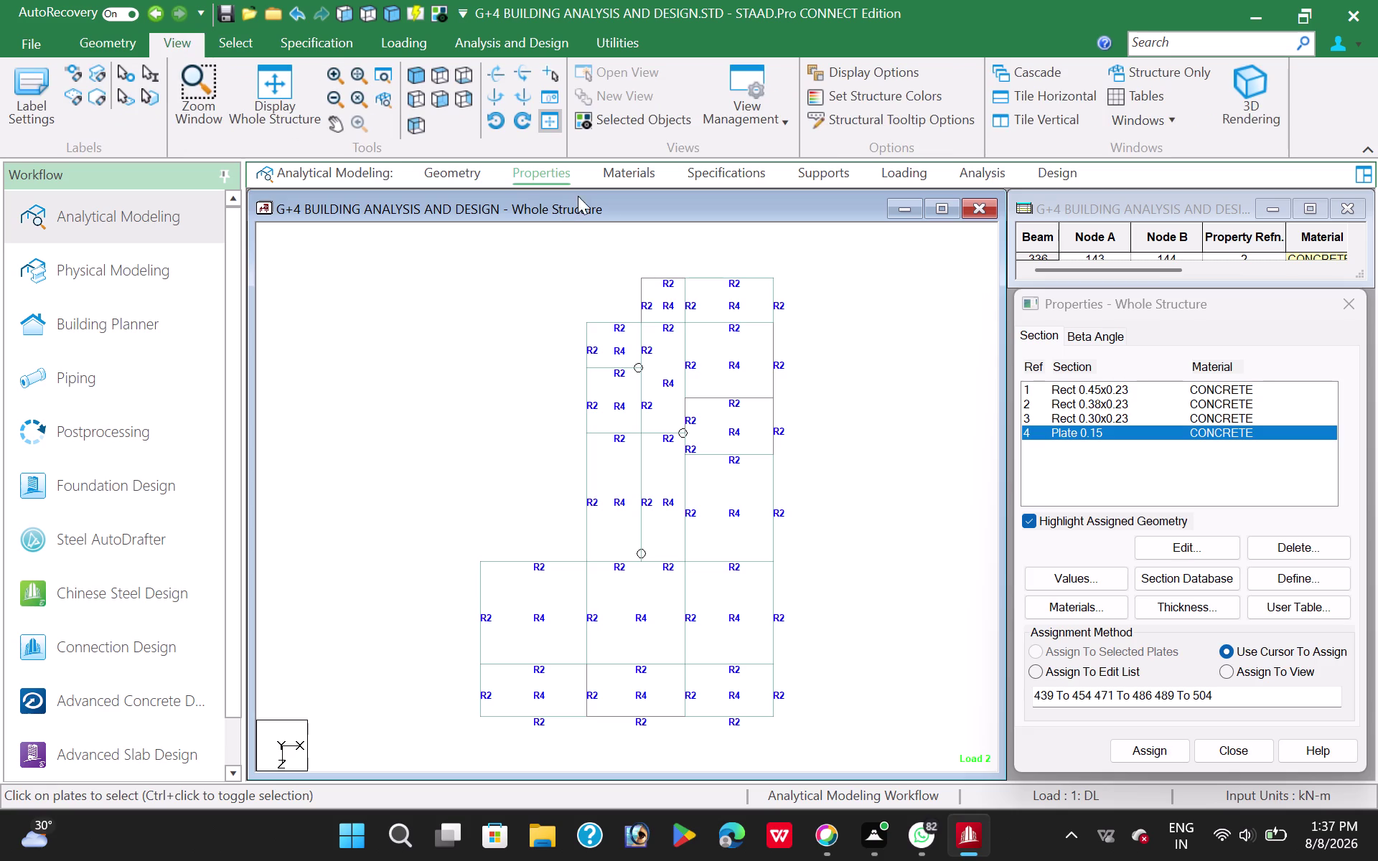
click(286, 80)
click(394, 284)
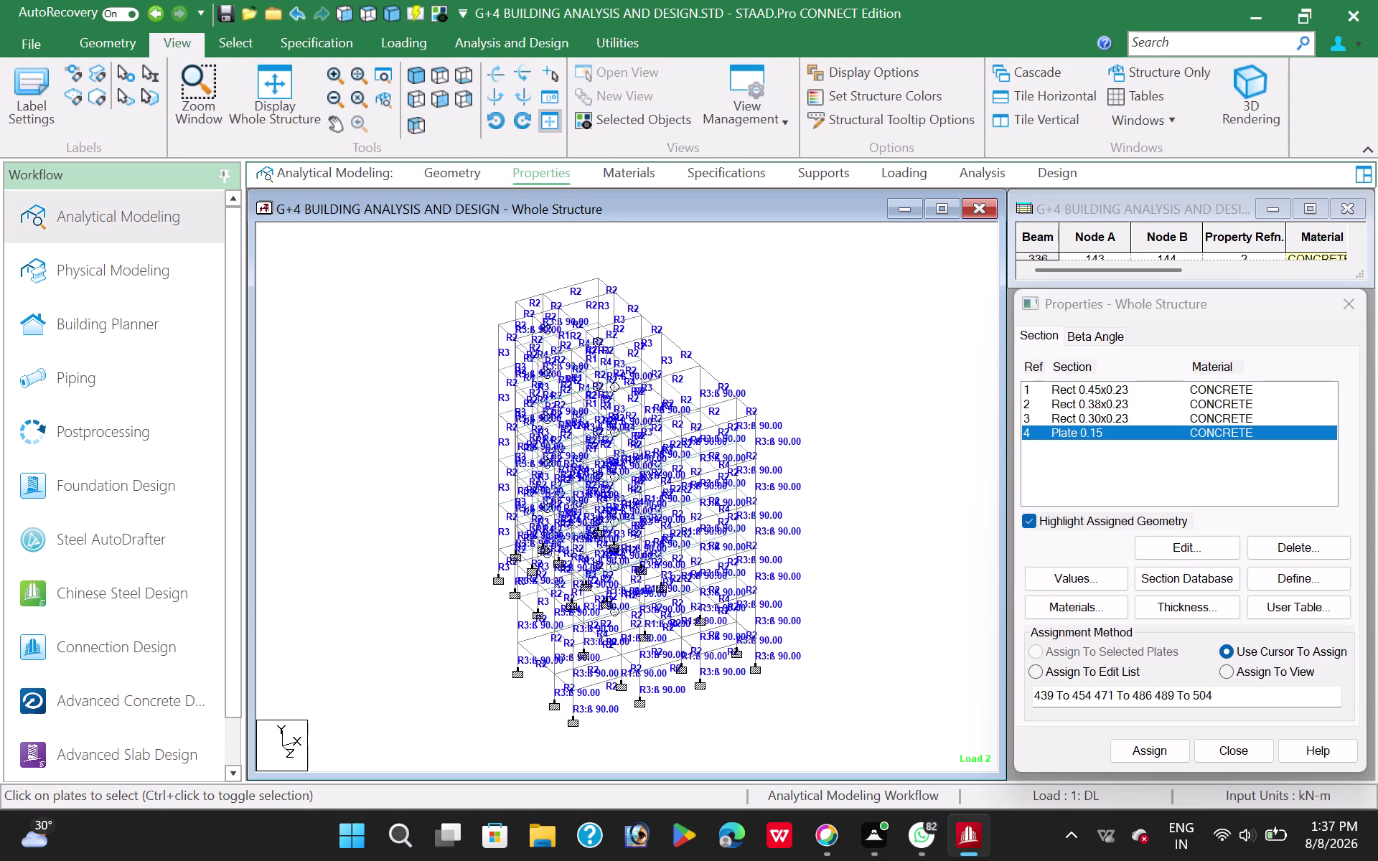
click(442, 101)
double_click(370, 347)
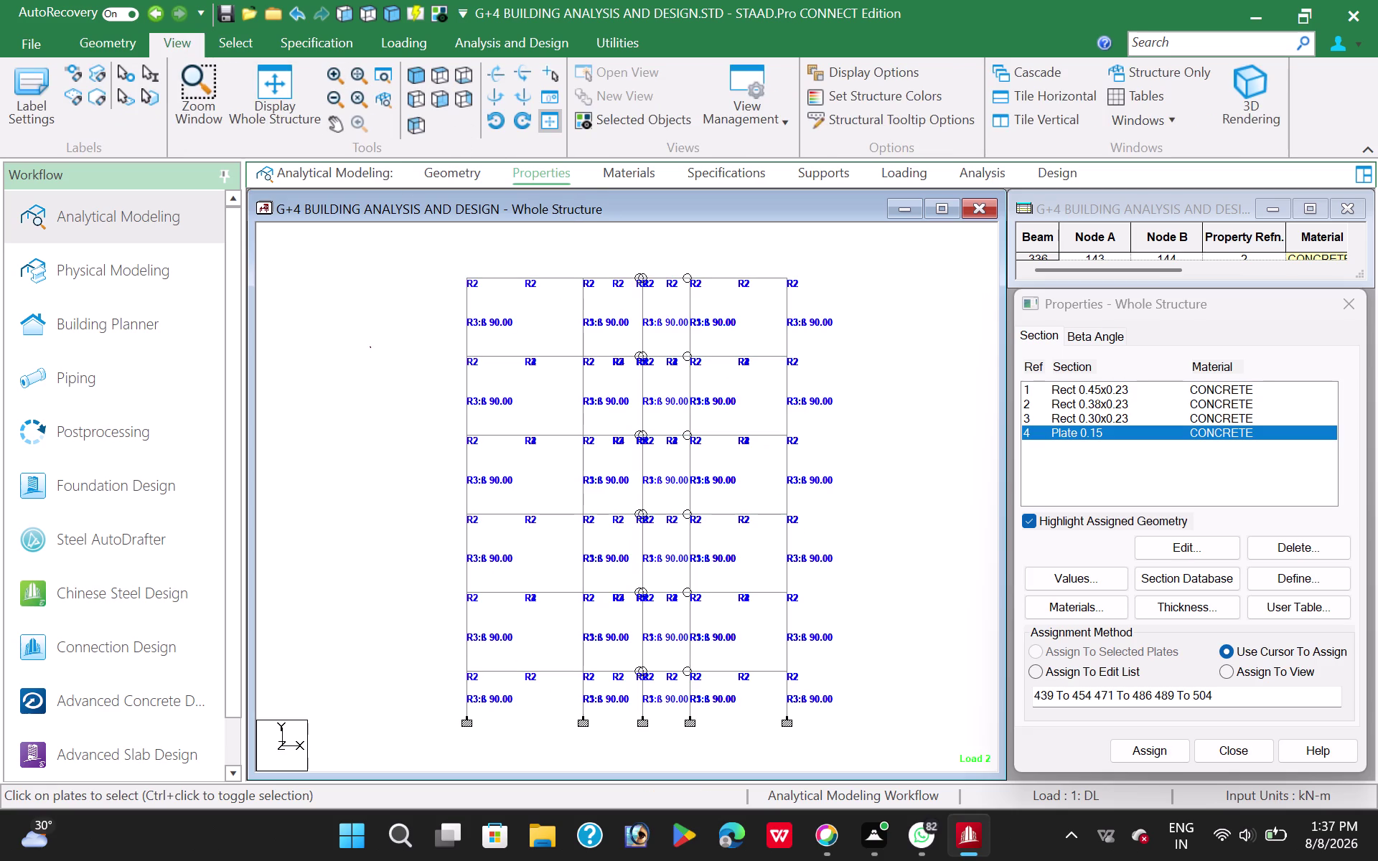
Select the top level's beams with the Beams Cursor and view only the selection.
click(376, 349)
key(Escape)
drag(440, 266, 481, 332)
drag(481, 333, 802, 293)
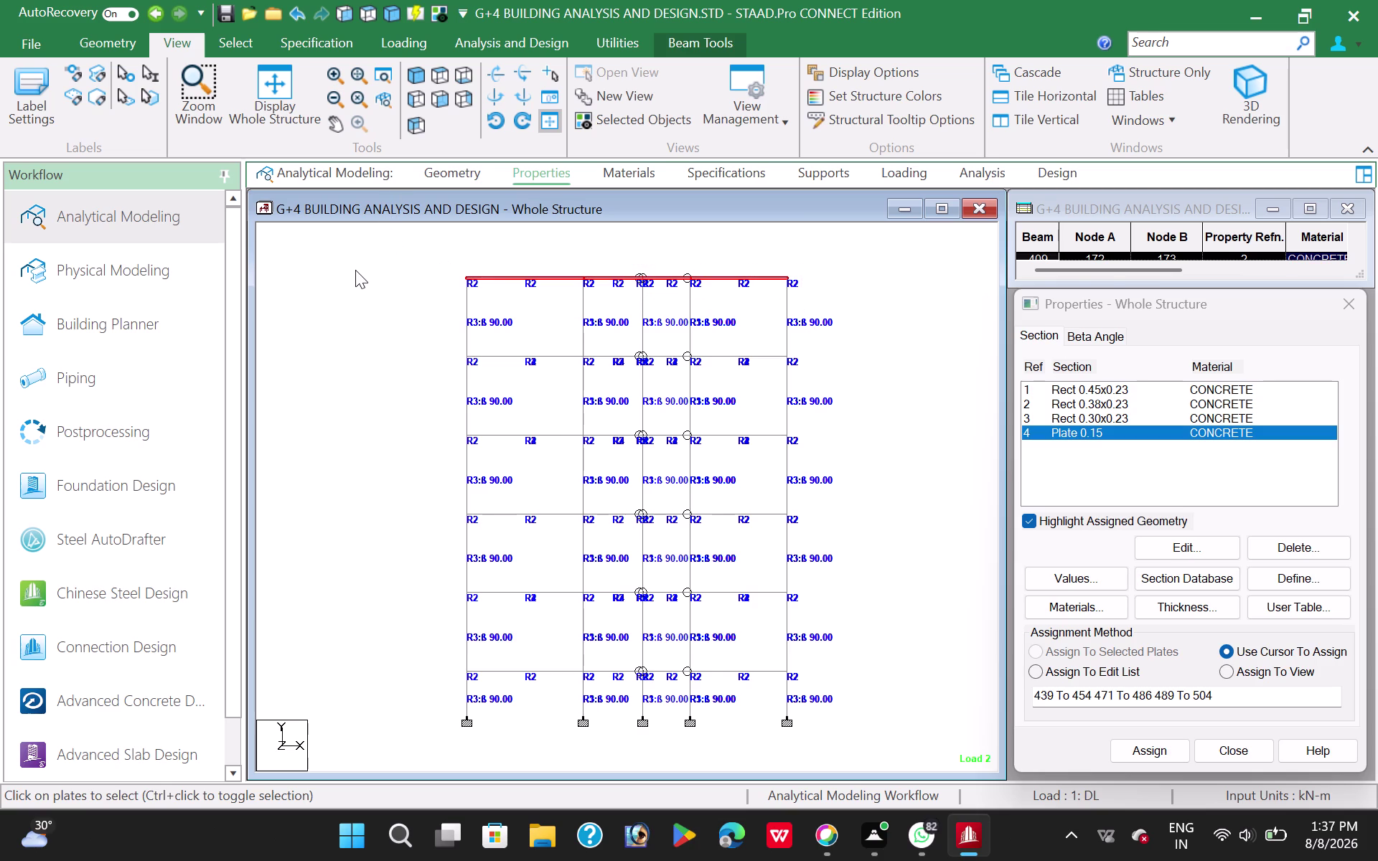
click(637, 120)
click(438, 73)
click(411, 412)
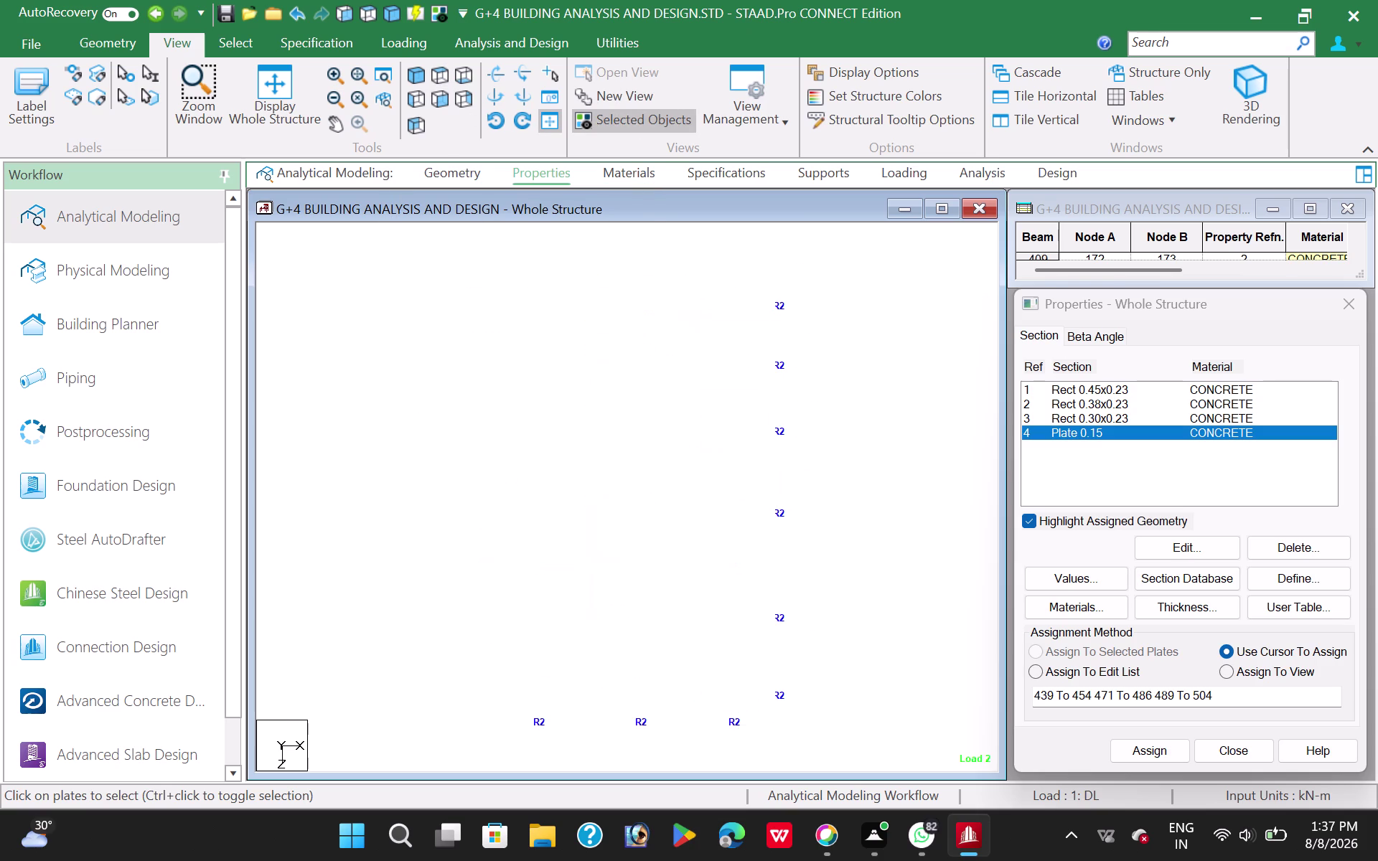
click(117, 43)
click(639, 93)
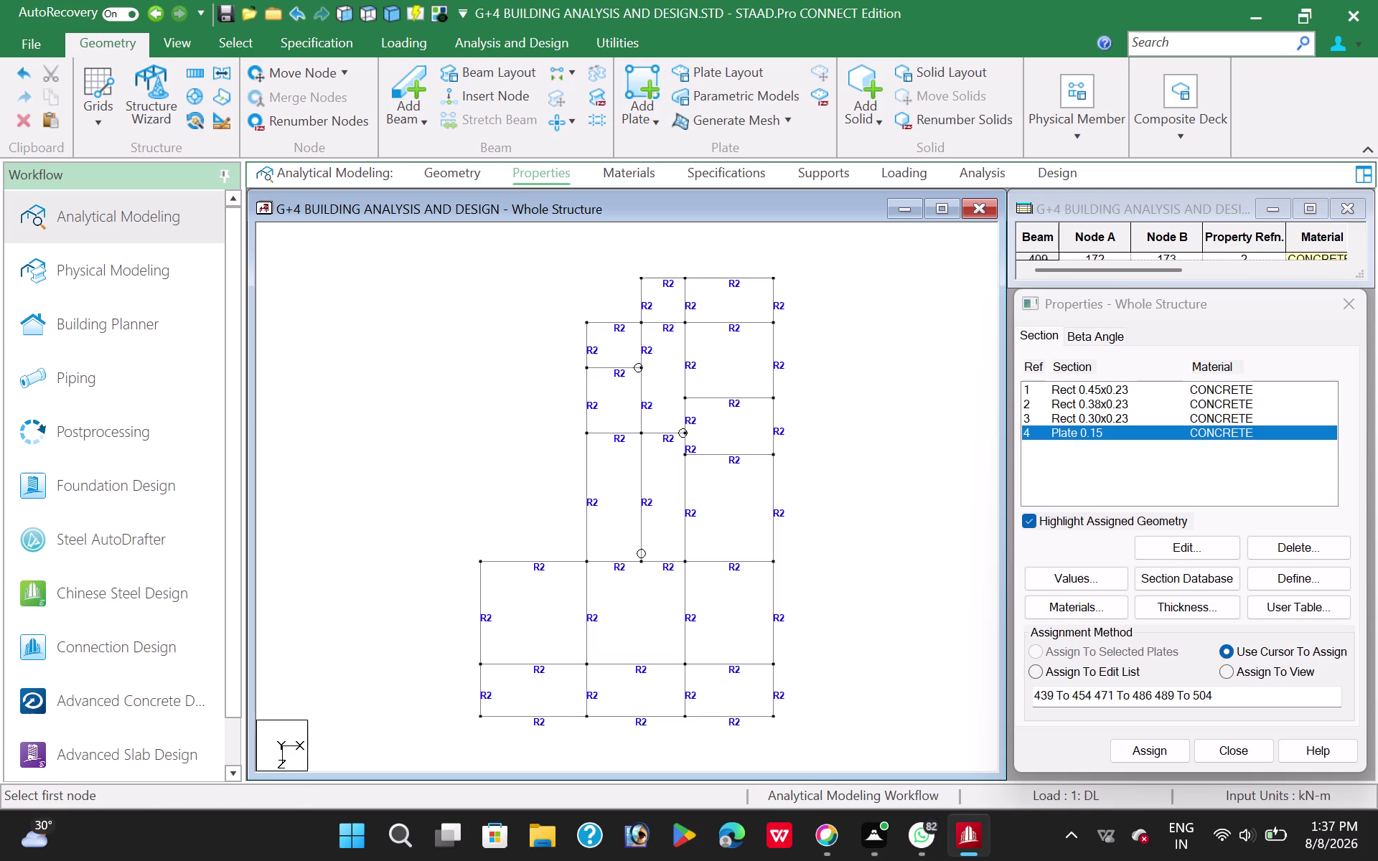
Draw slab plates across the bottom row of bays by picking their corner nodes.
click(584, 715)
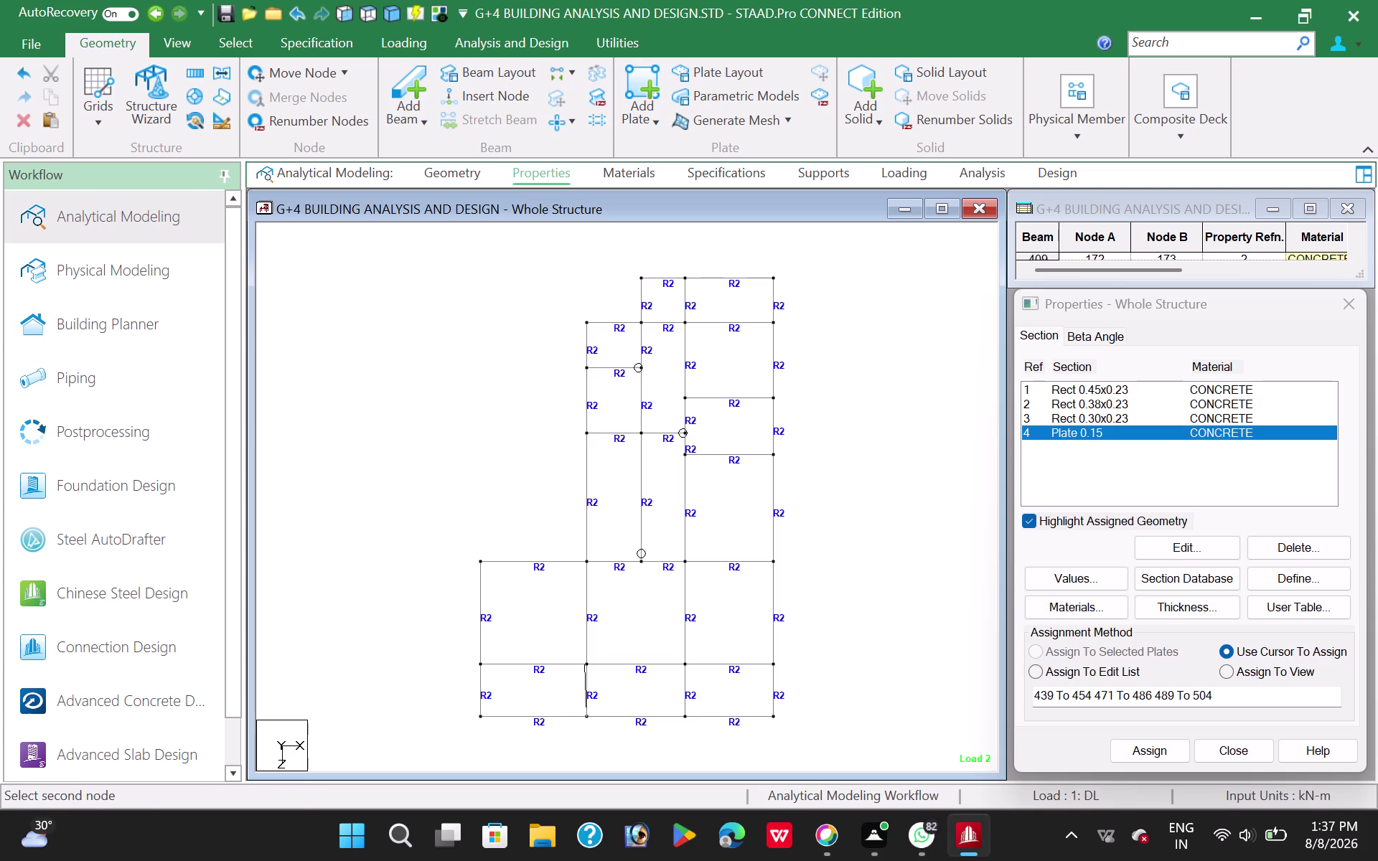
click(587, 663)
click(482, 665)
click(479, 716)
click(687, 710)
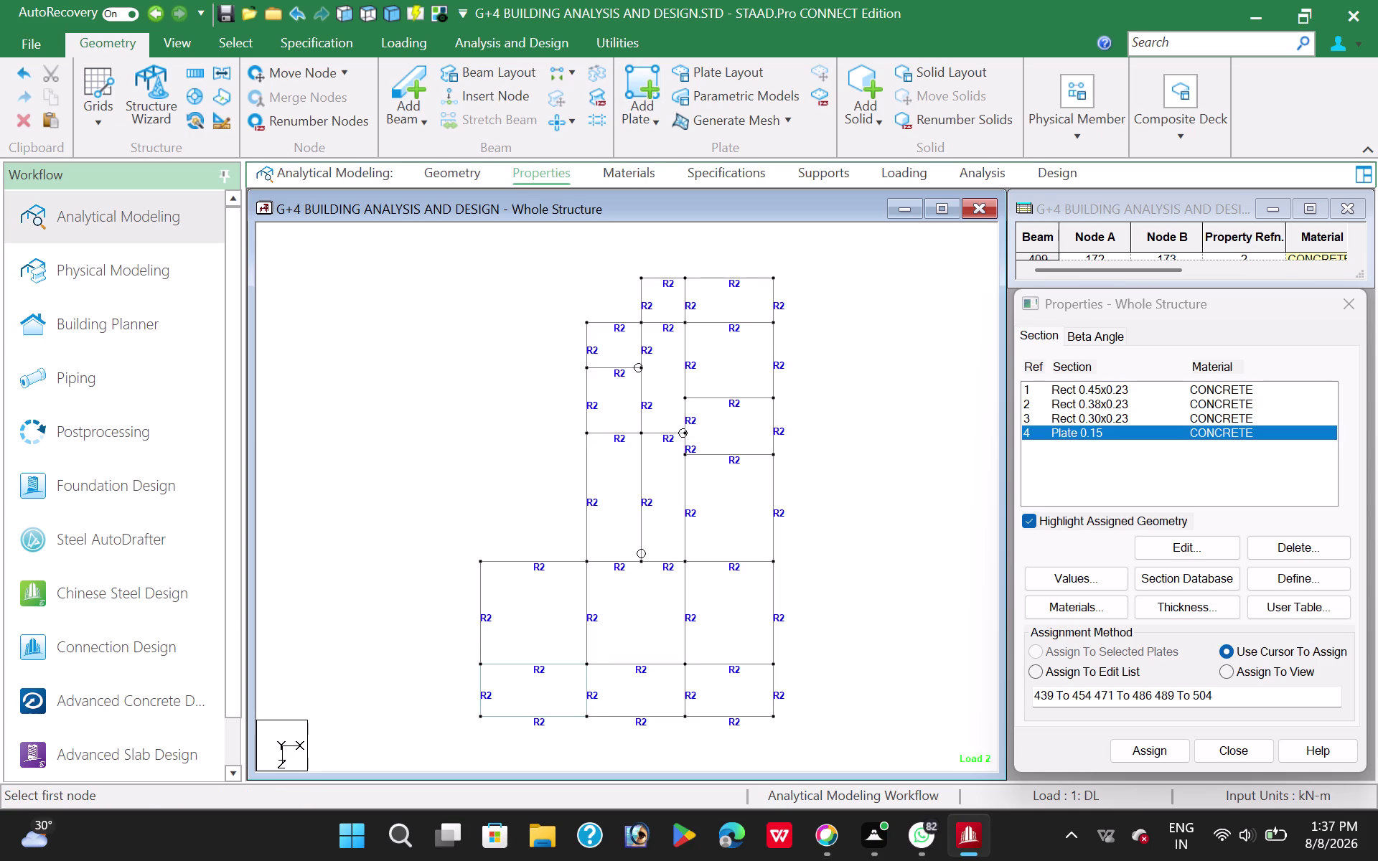
click(687, 666)
click(586, 661)
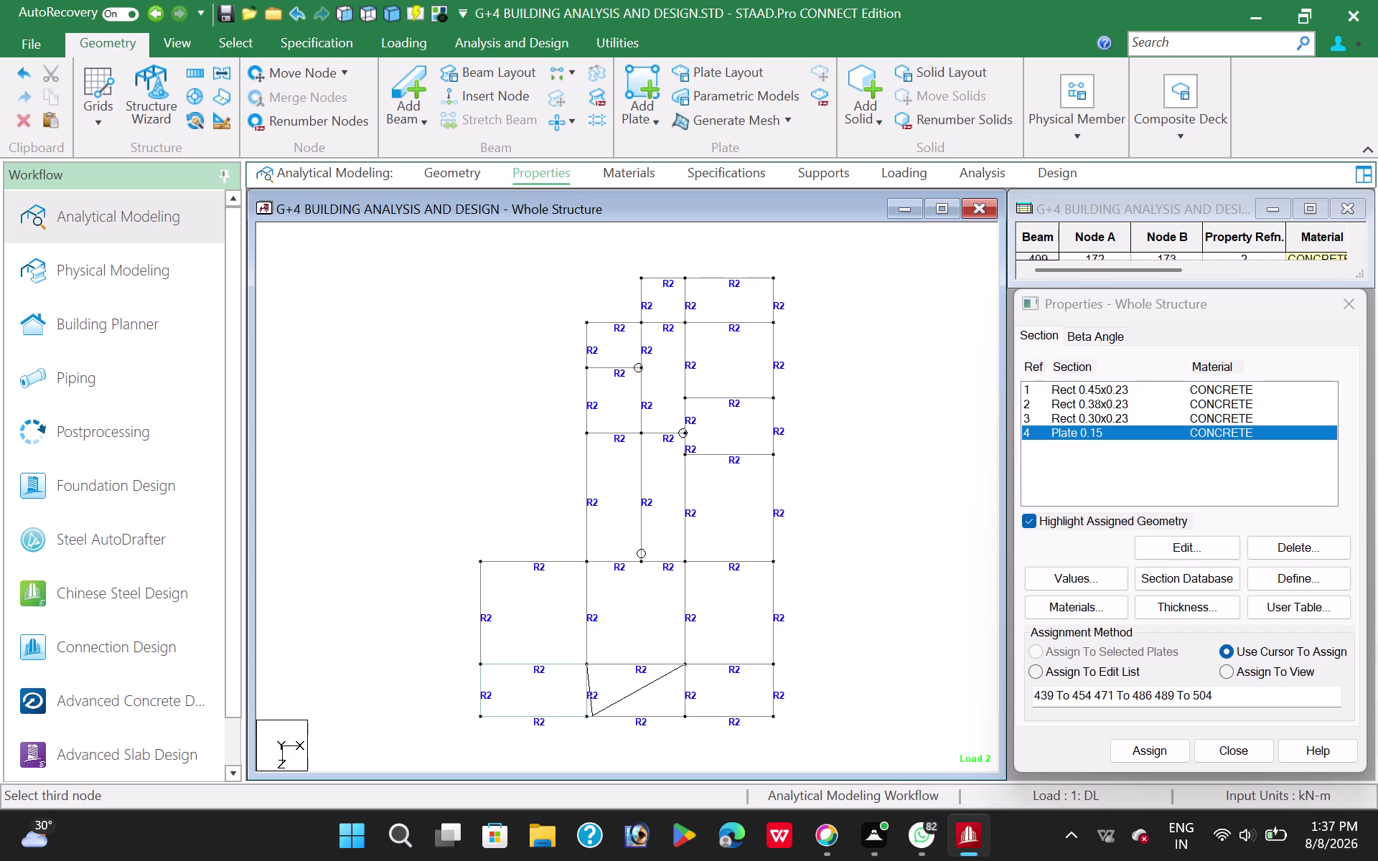
click(588, 717)
click(682, 715)
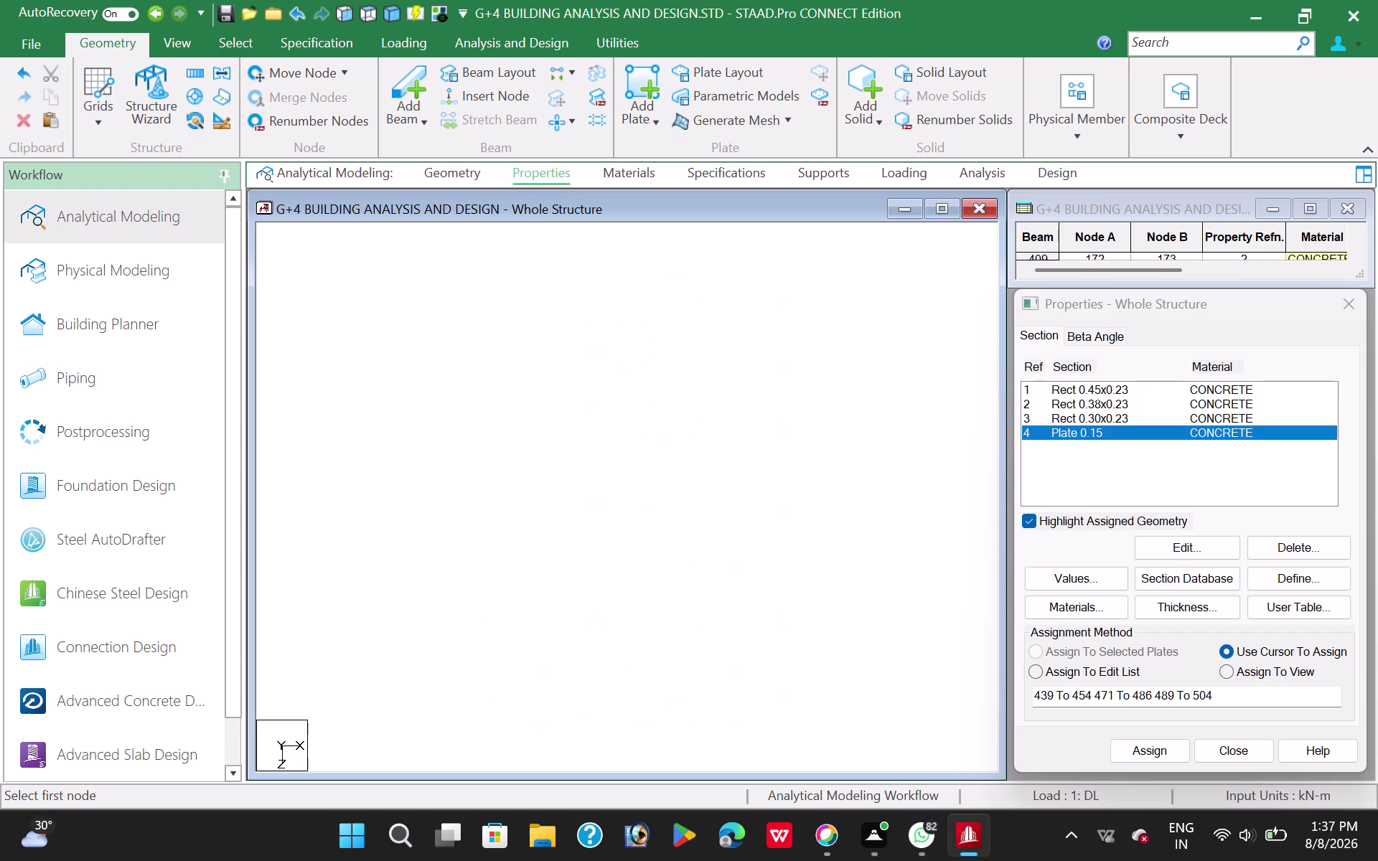
click(772, 719)
click(774, 665)
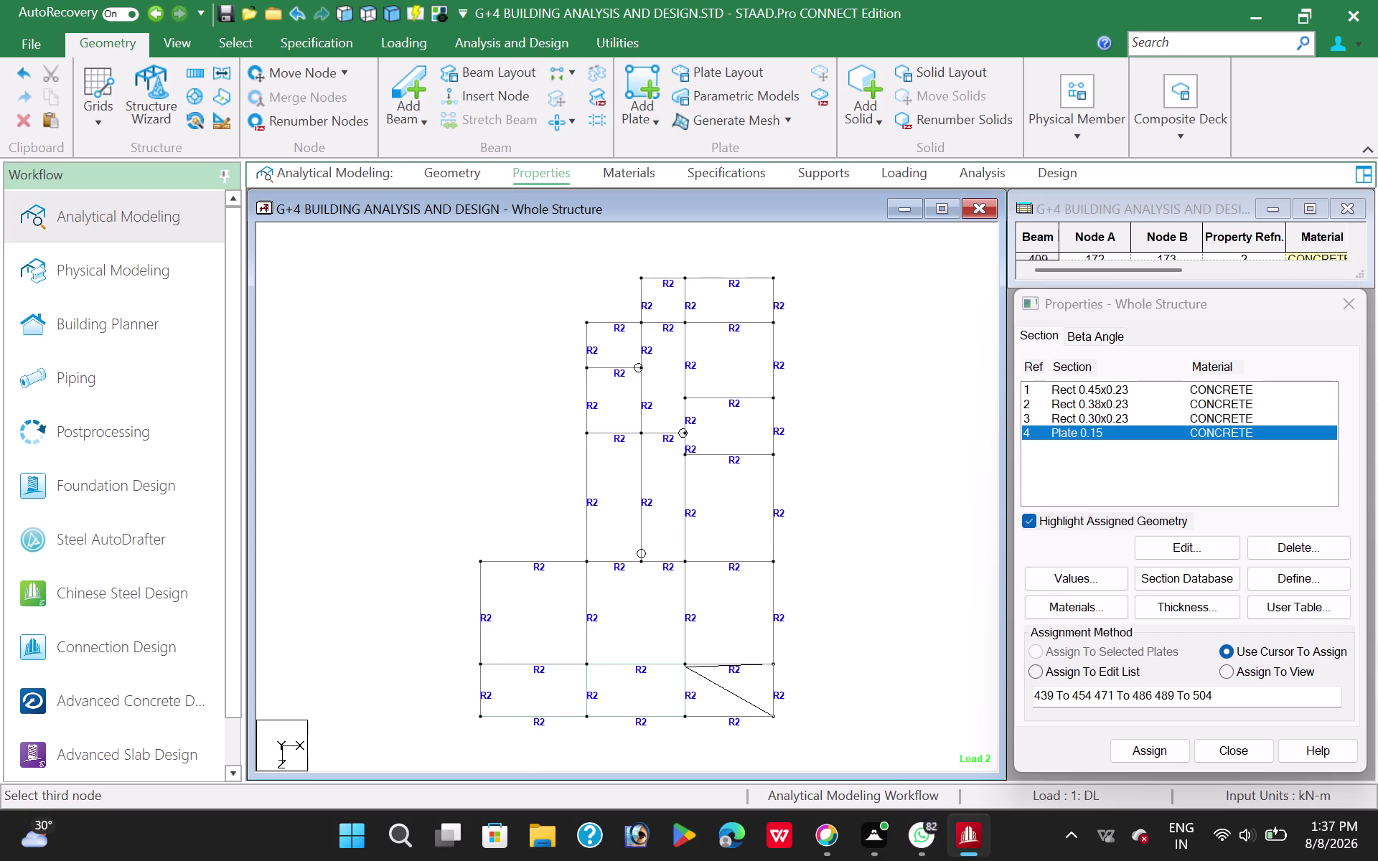
click(686, 667)
click(684, 718)
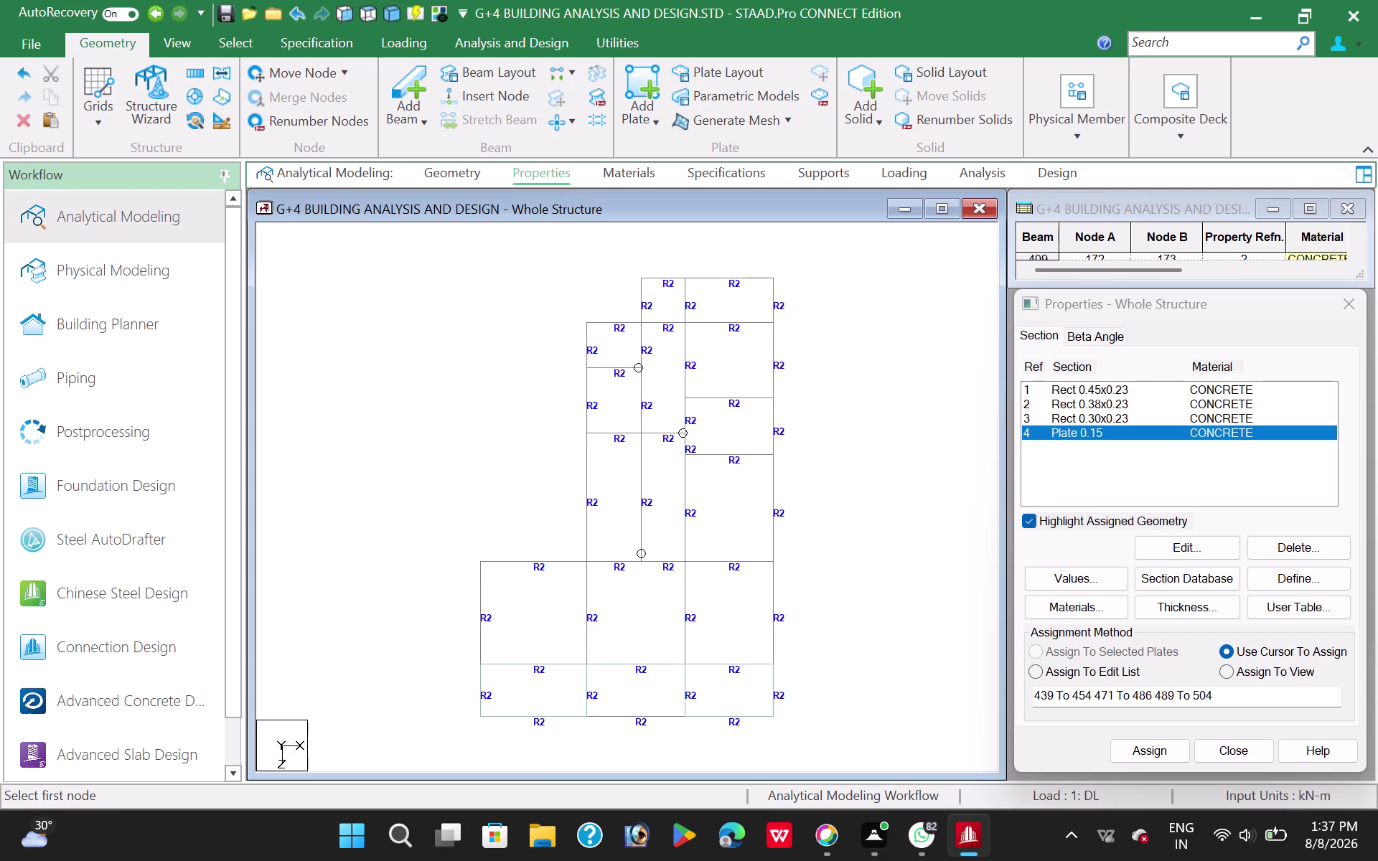
Draw slab plates over the right, central and left bays of the second row.
click(772, 665)
click(772, 562)
click(686, 560)
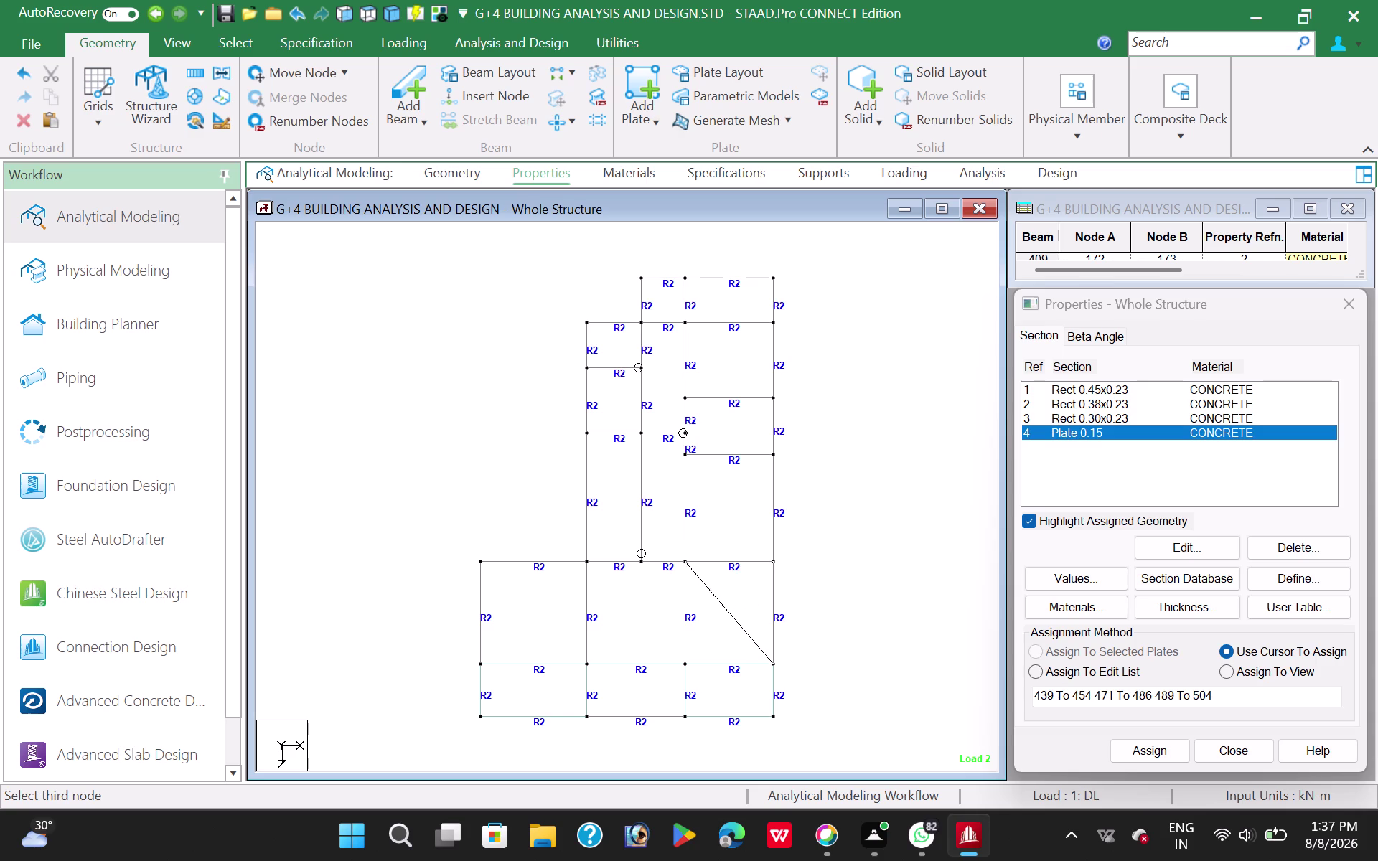
click(688, 667)
click(684, 560)
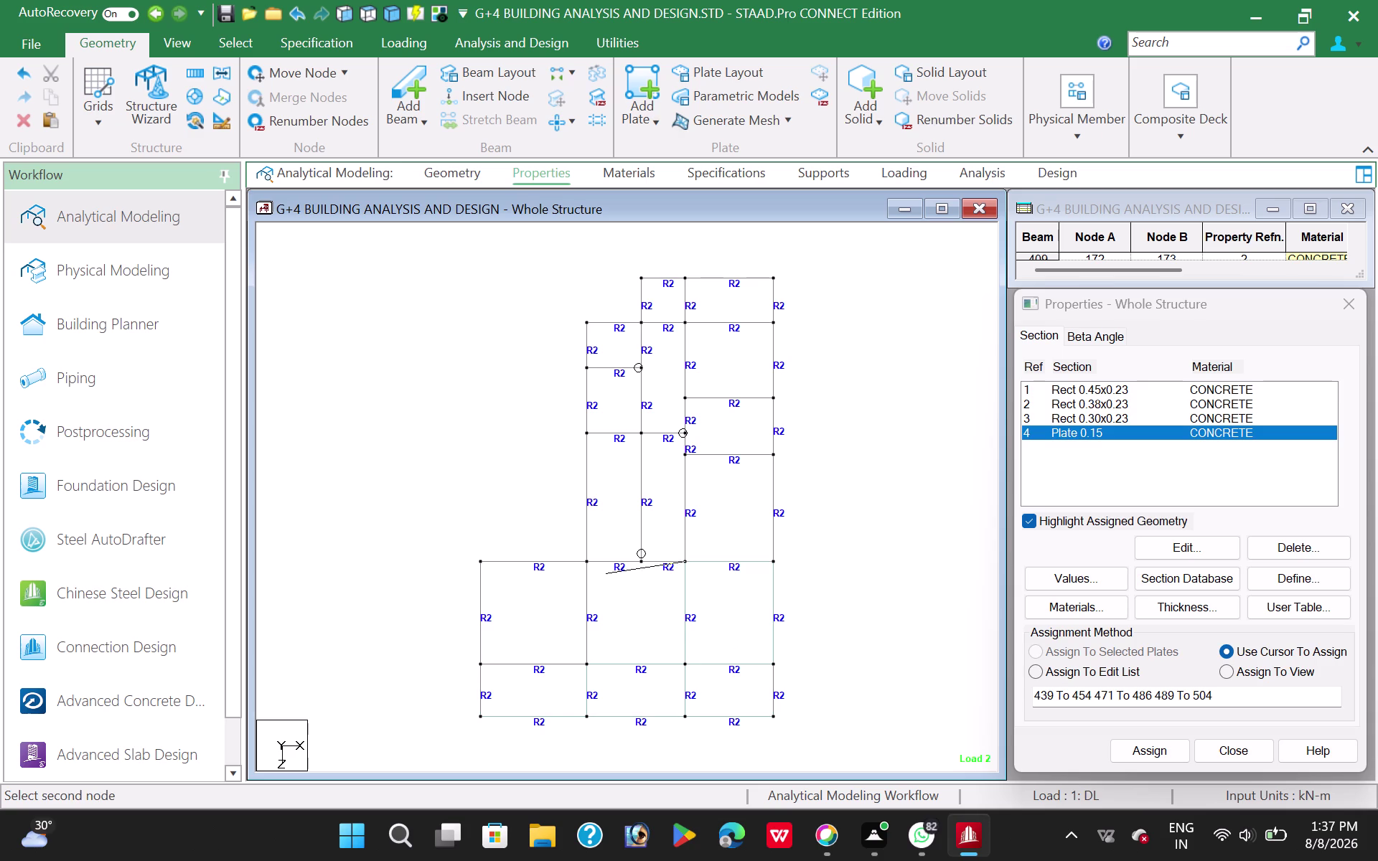
click(588, 563)
click(587, 668)
click(687, 666)
click(586, 562)
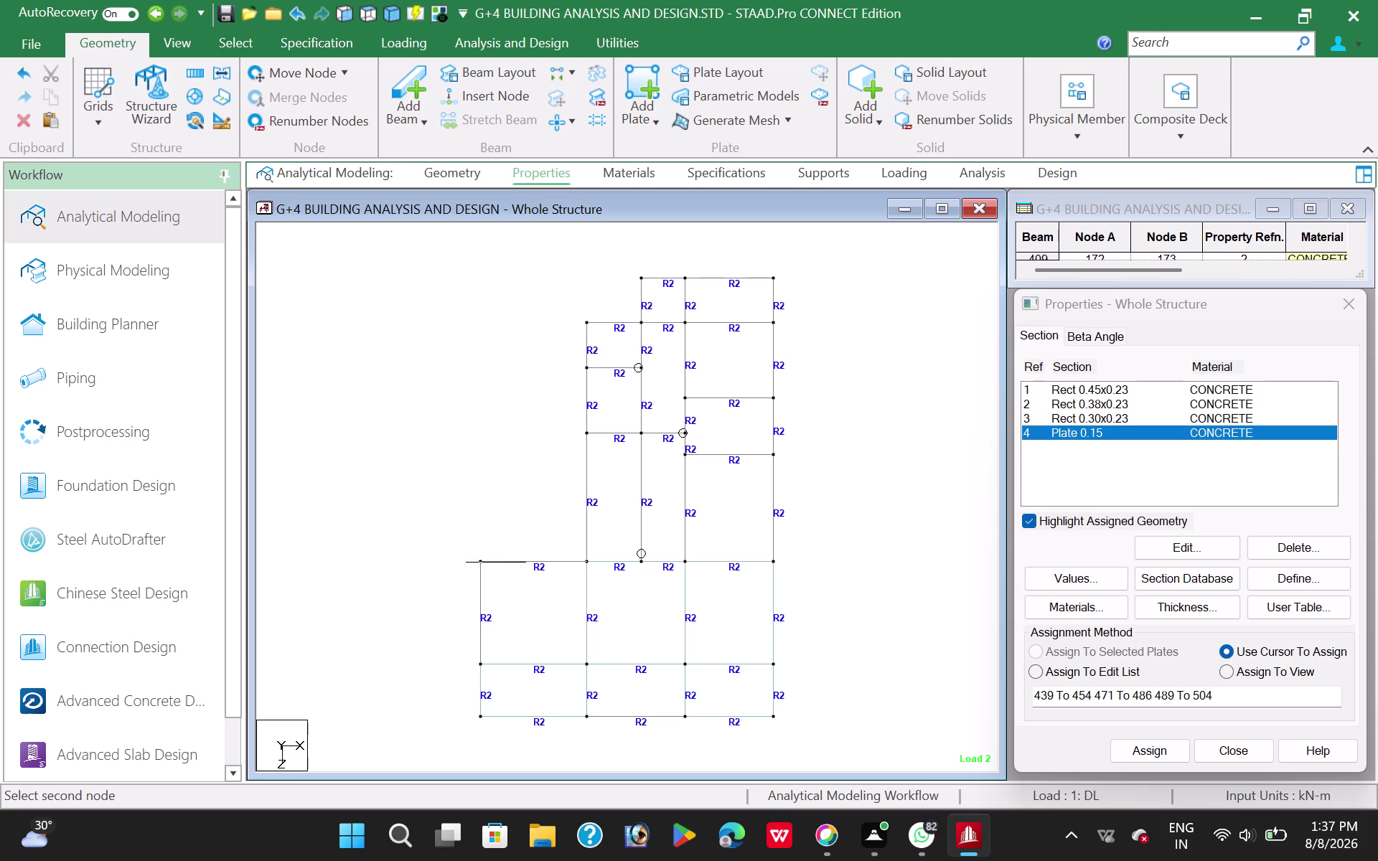
click(481, 563)
click(482, 664)
click(587, 665)
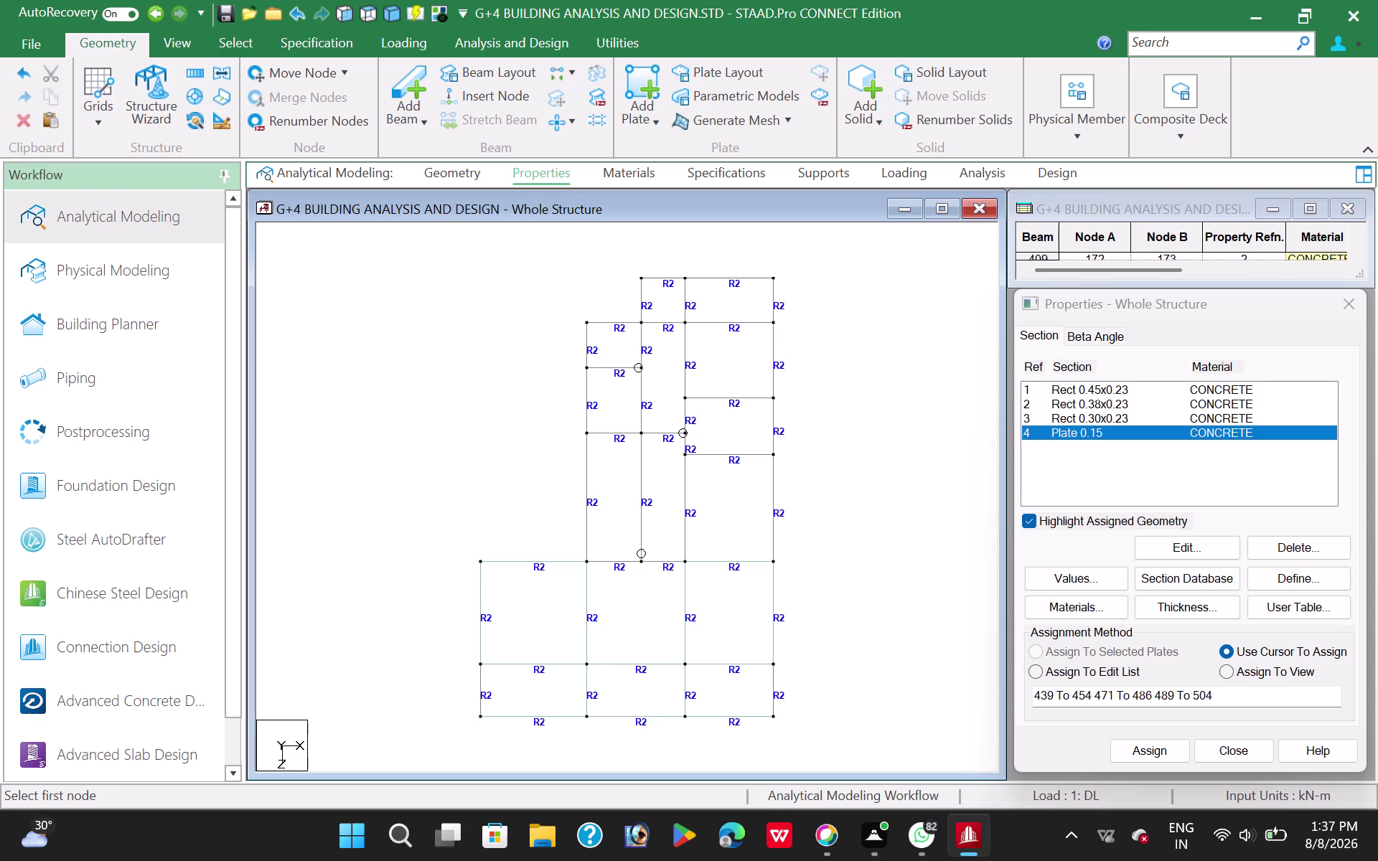
Add plates over the right-column bays, from above center up to the top right bay.
click(772, 560)
click(774, 457)
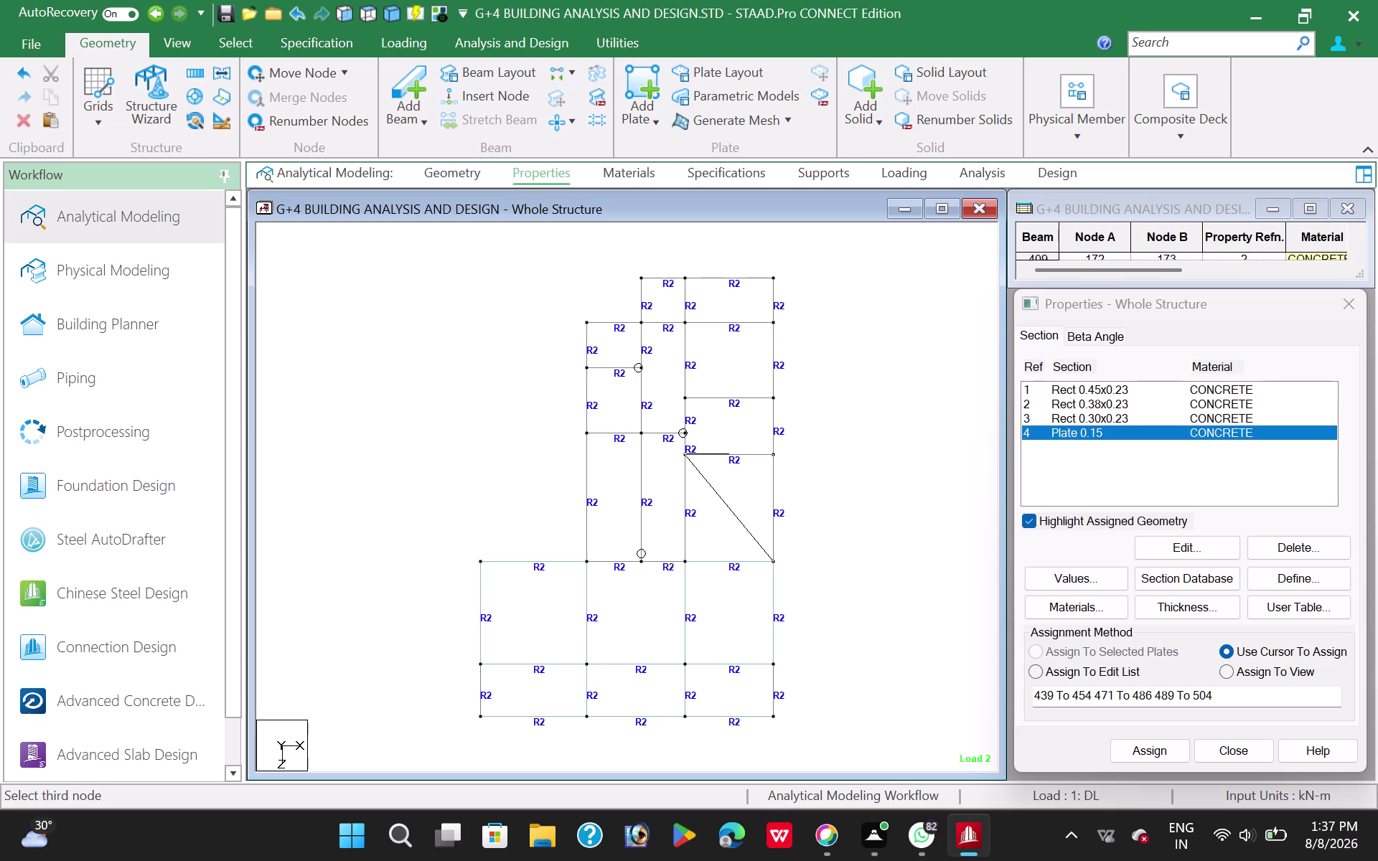
click(684, 454)
click(683, 560)
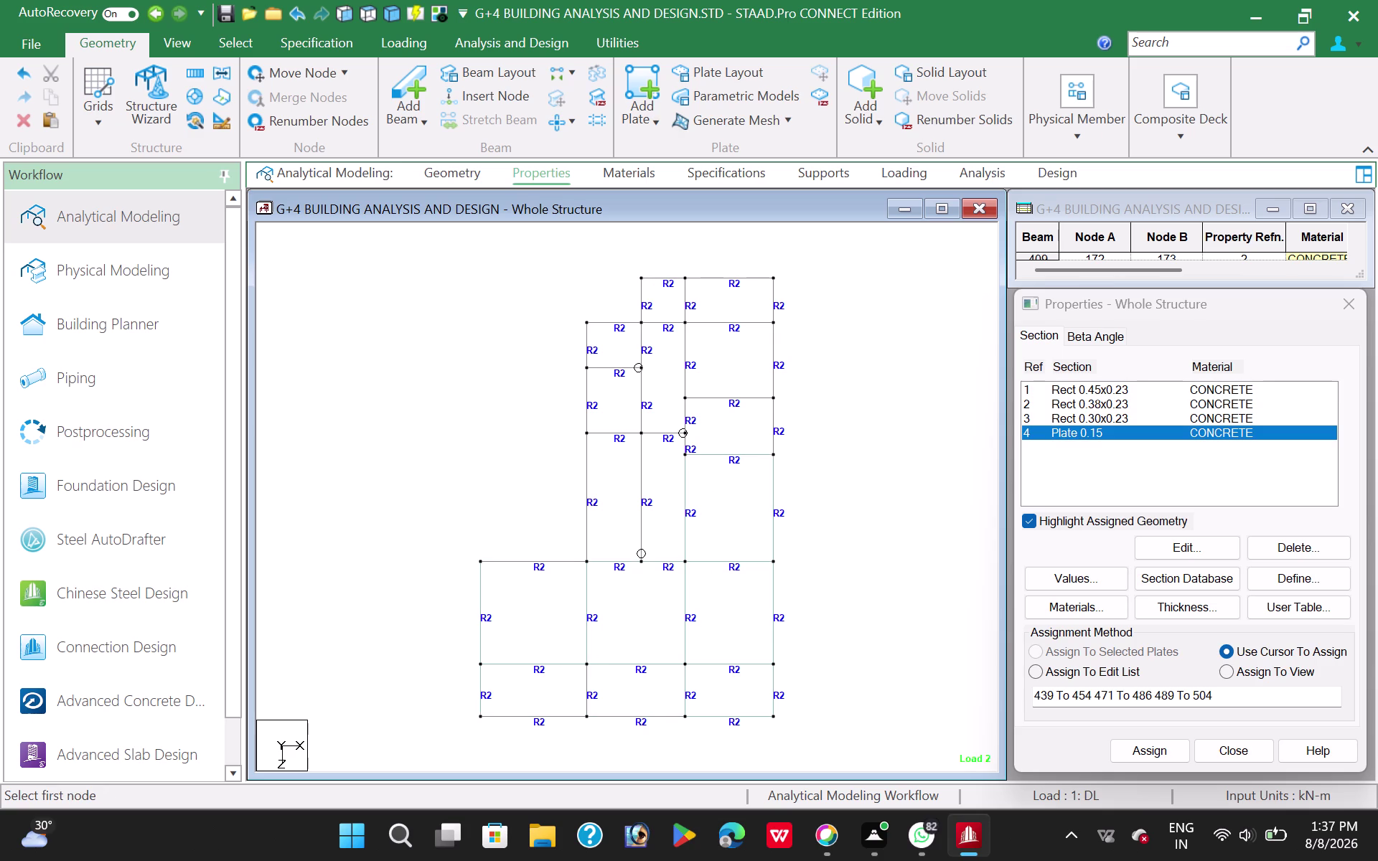
click(774, 400)
click(685, 395)
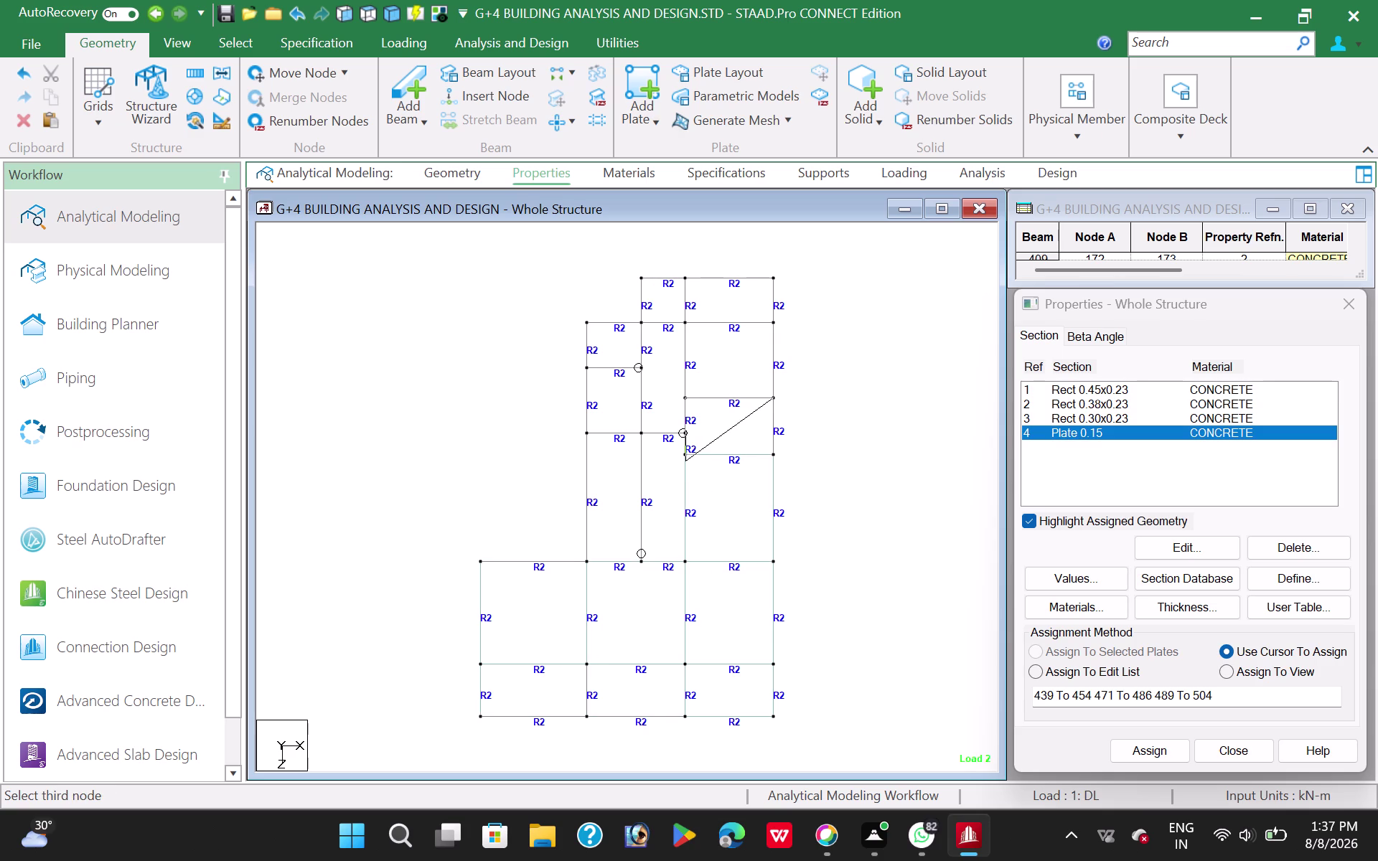
click(686, 455)
click(772, 454)
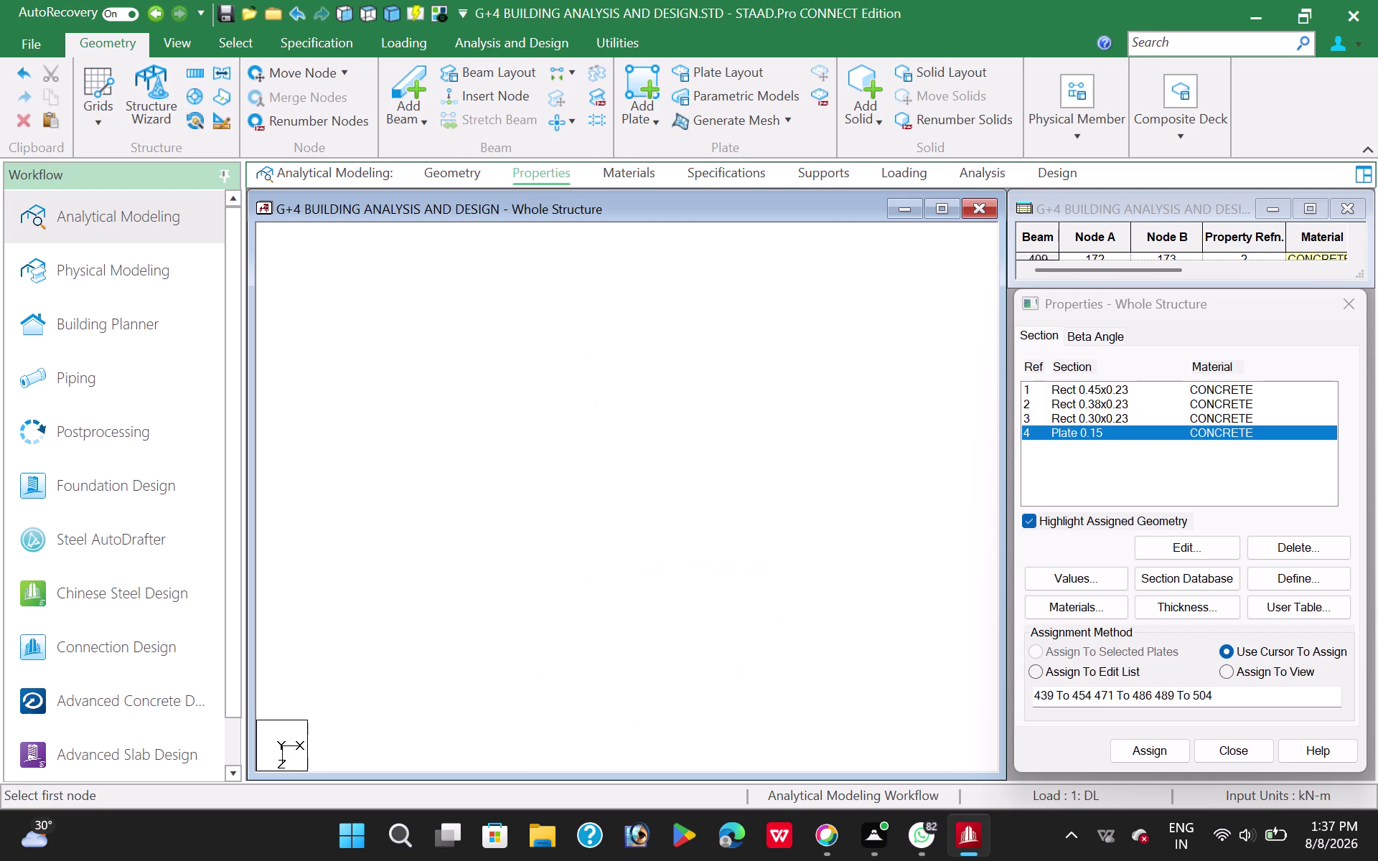
click(771, 324)
click(689, 324)
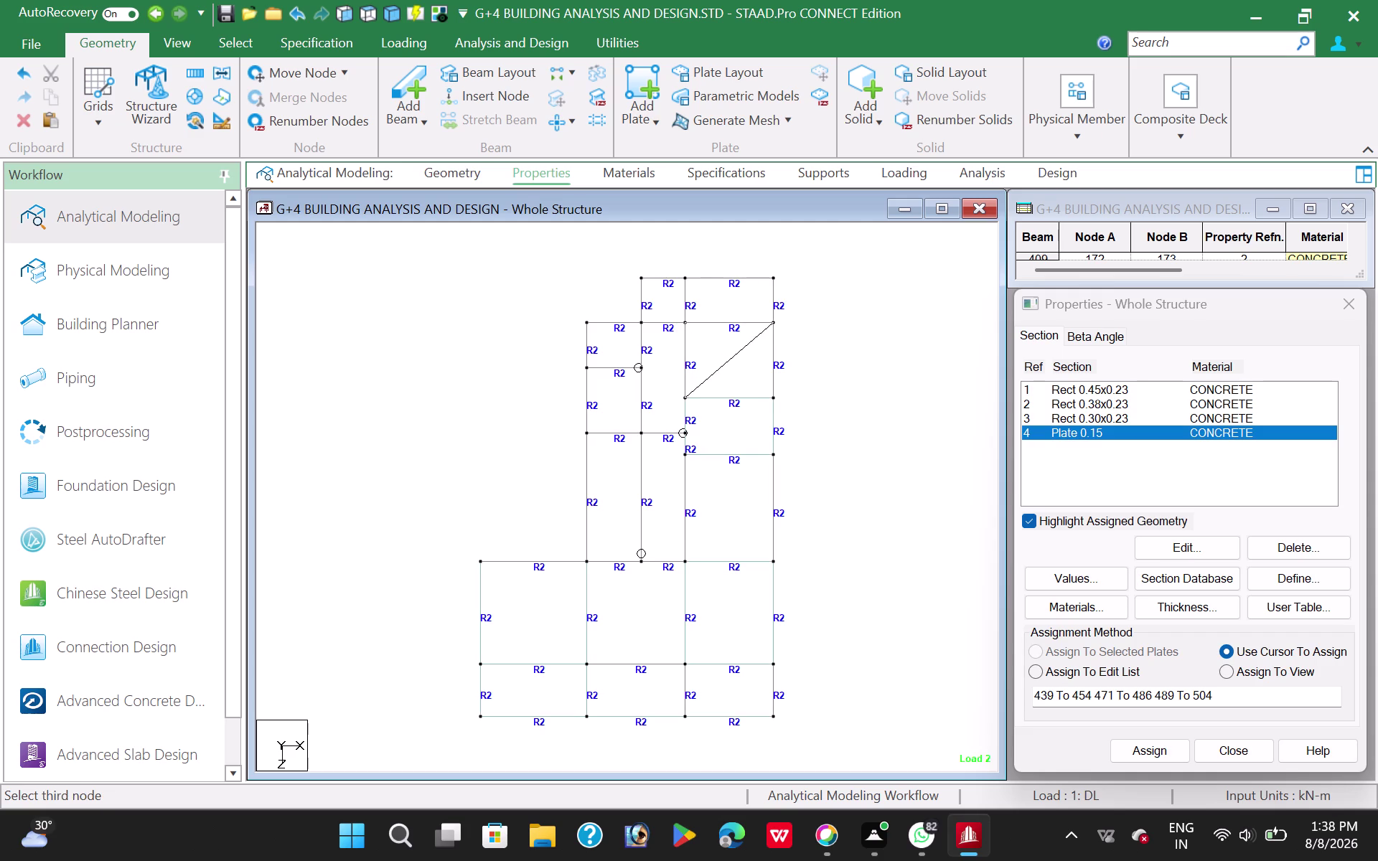
click(685, 398)
click(775, 398)
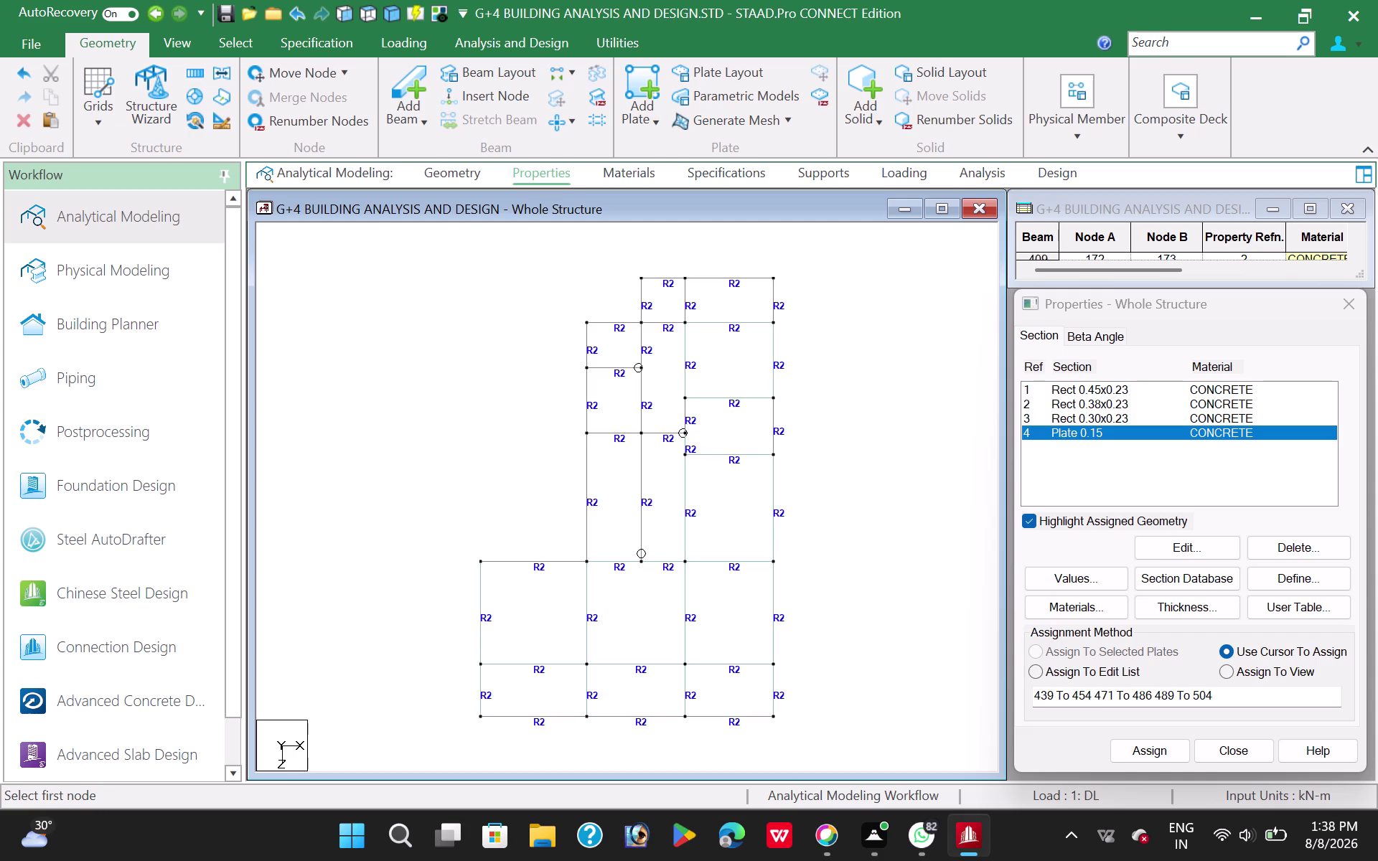
click(774, 281)
click(685, 279)
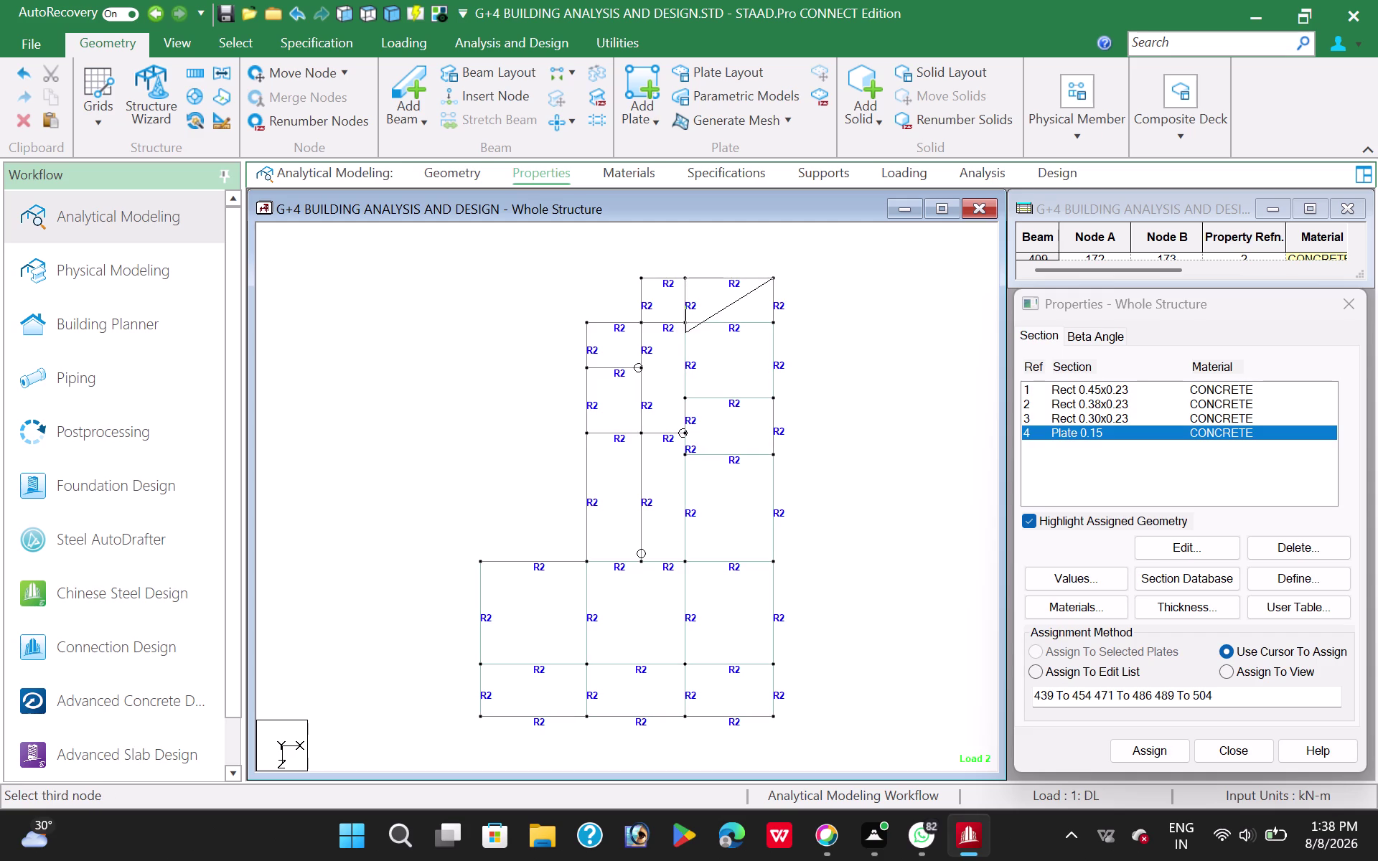
click(684, 321)
click(775, 323)
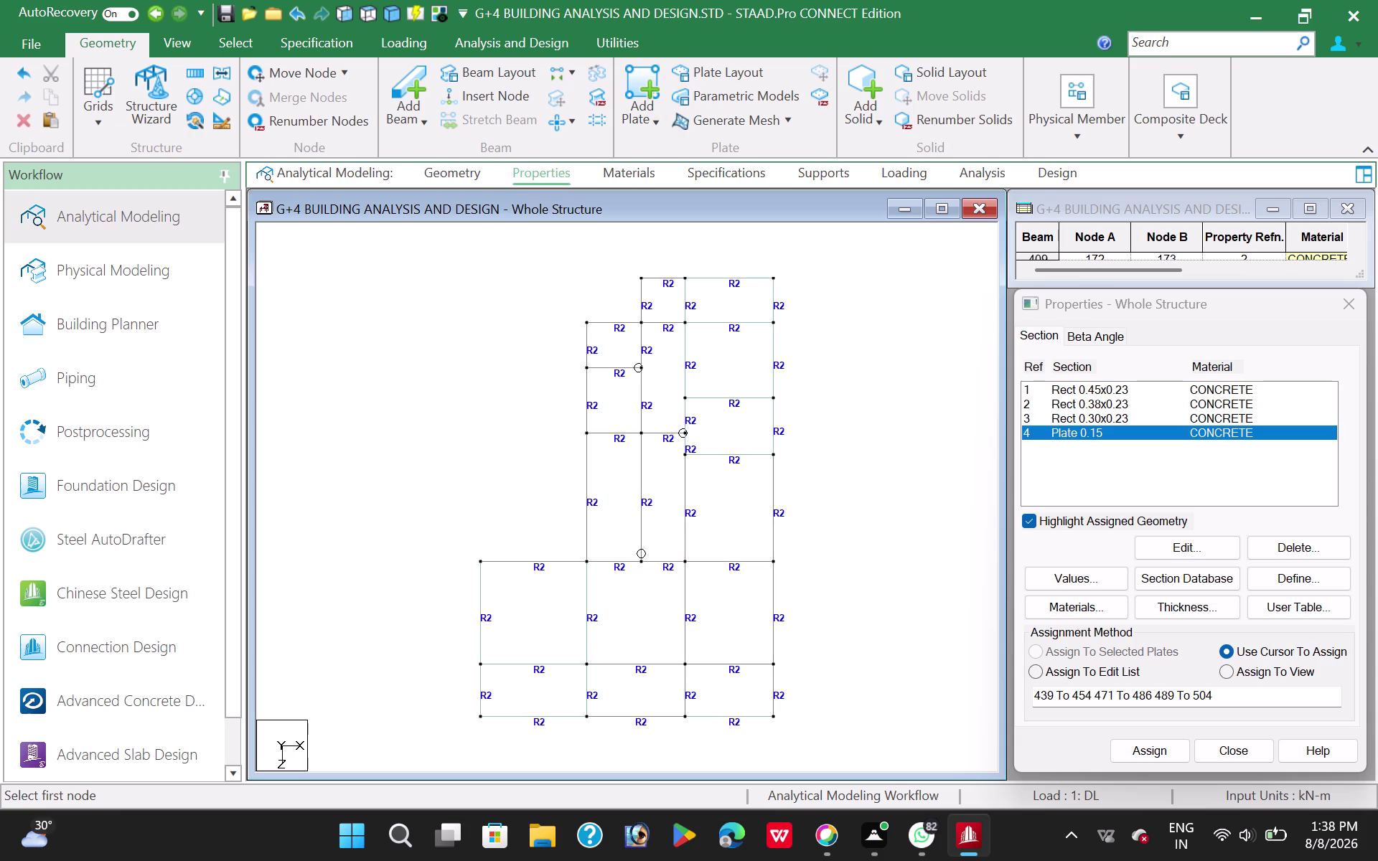
Add plates over the small top bay, the upper bays and the left upper bay.
click(689, 278)
click(643, 280)
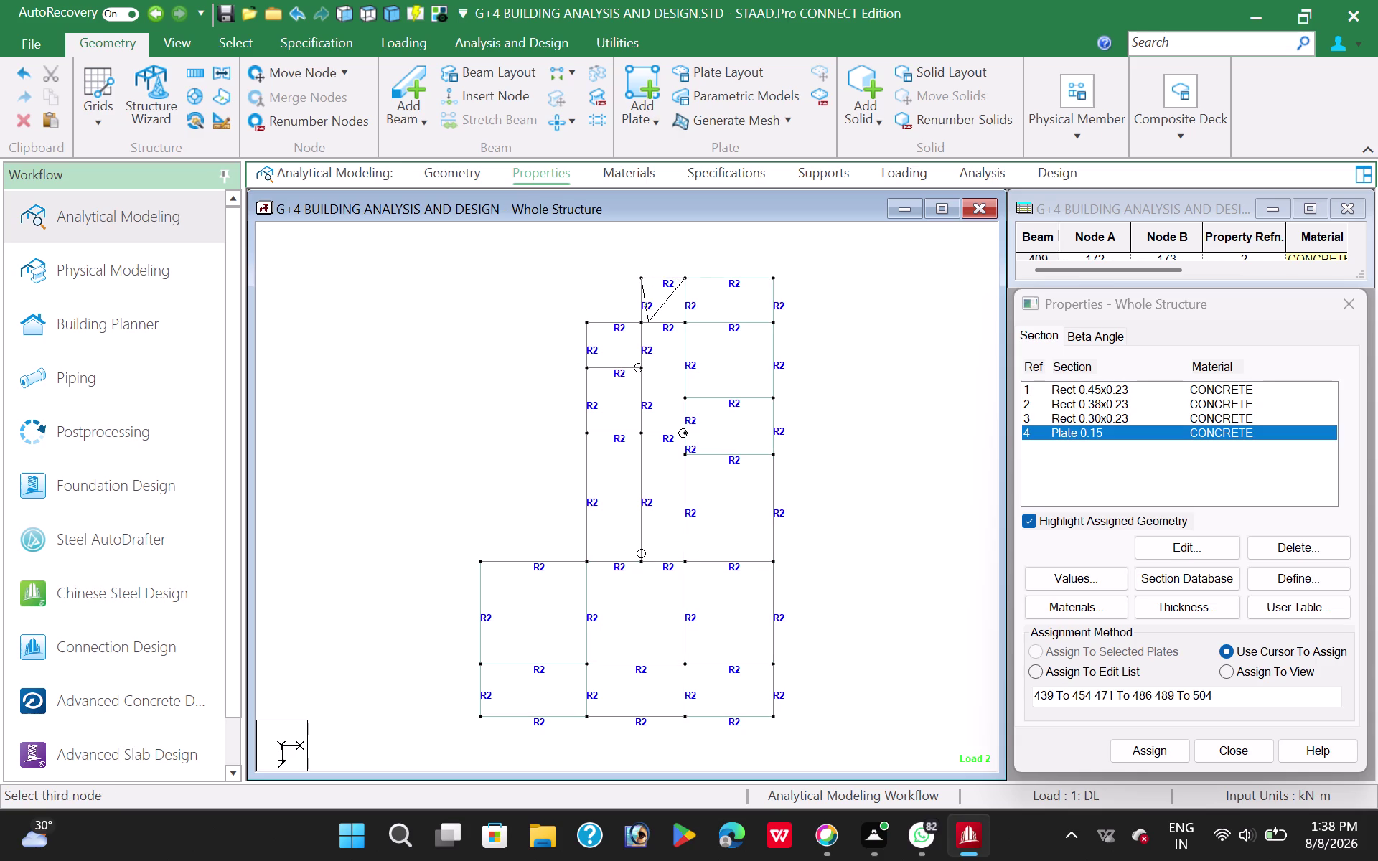
click(641, 326)
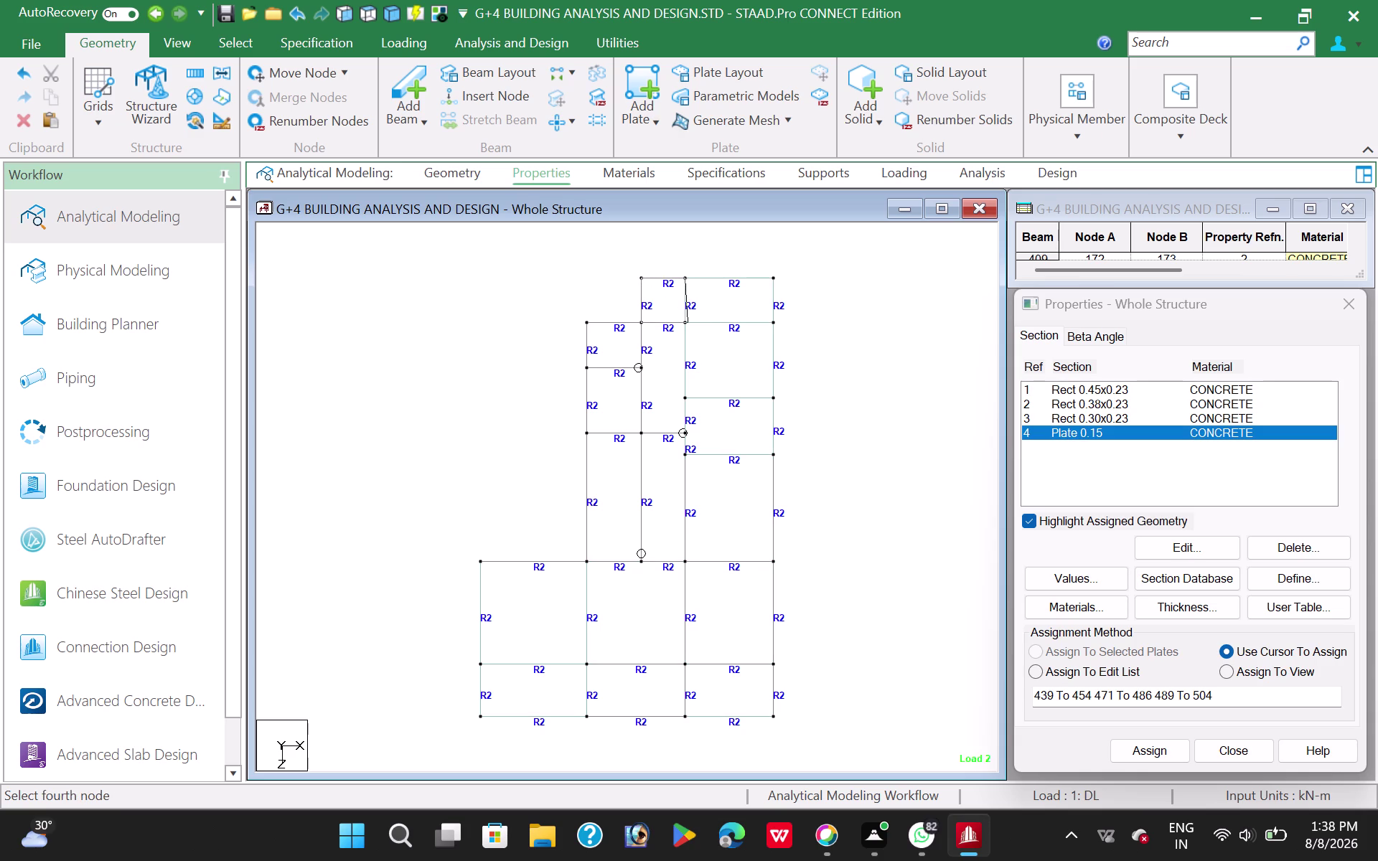
click(687, 322)
click(687, 323)
click(641, 322)
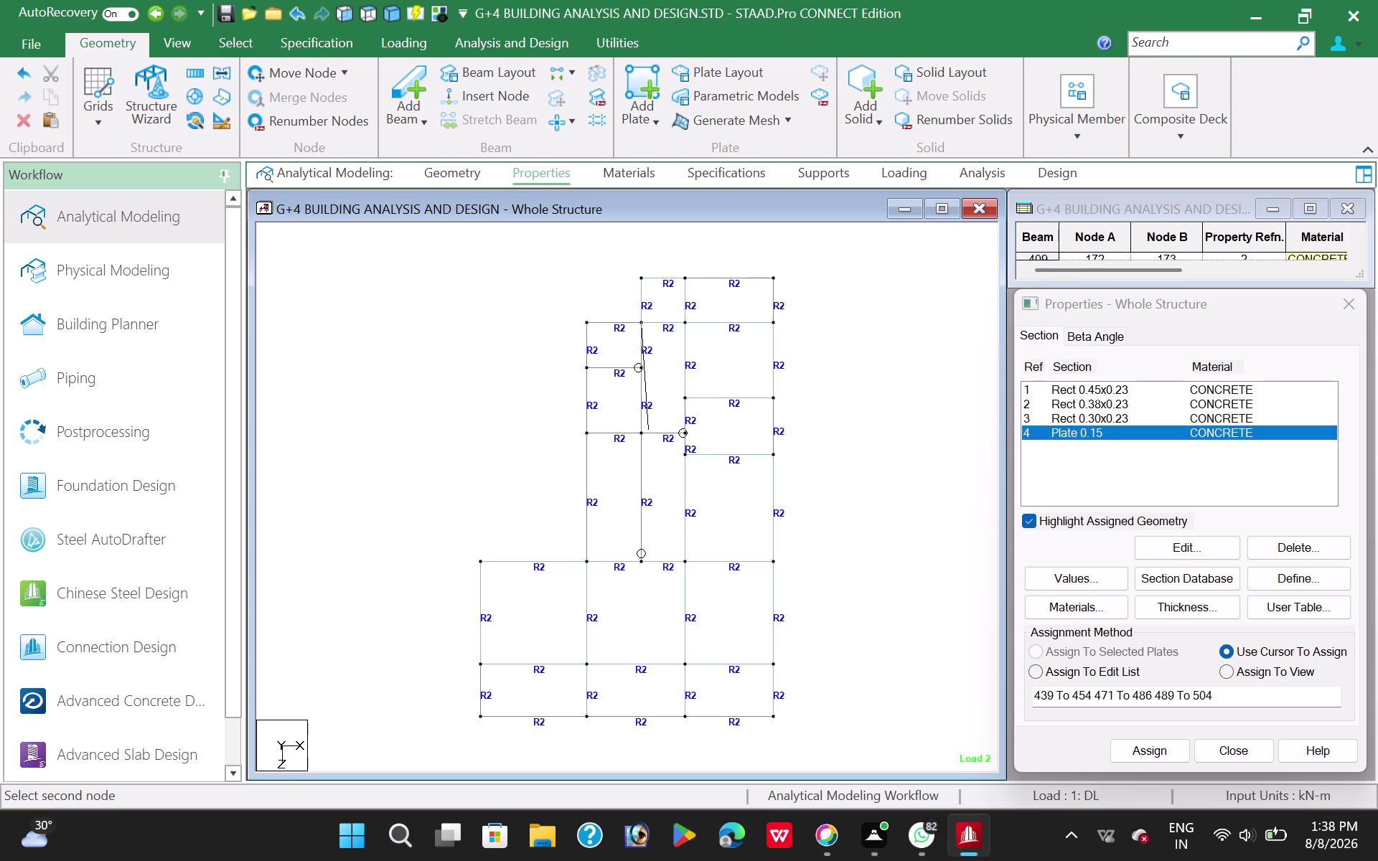
click(641, 433)
click(682, 431)
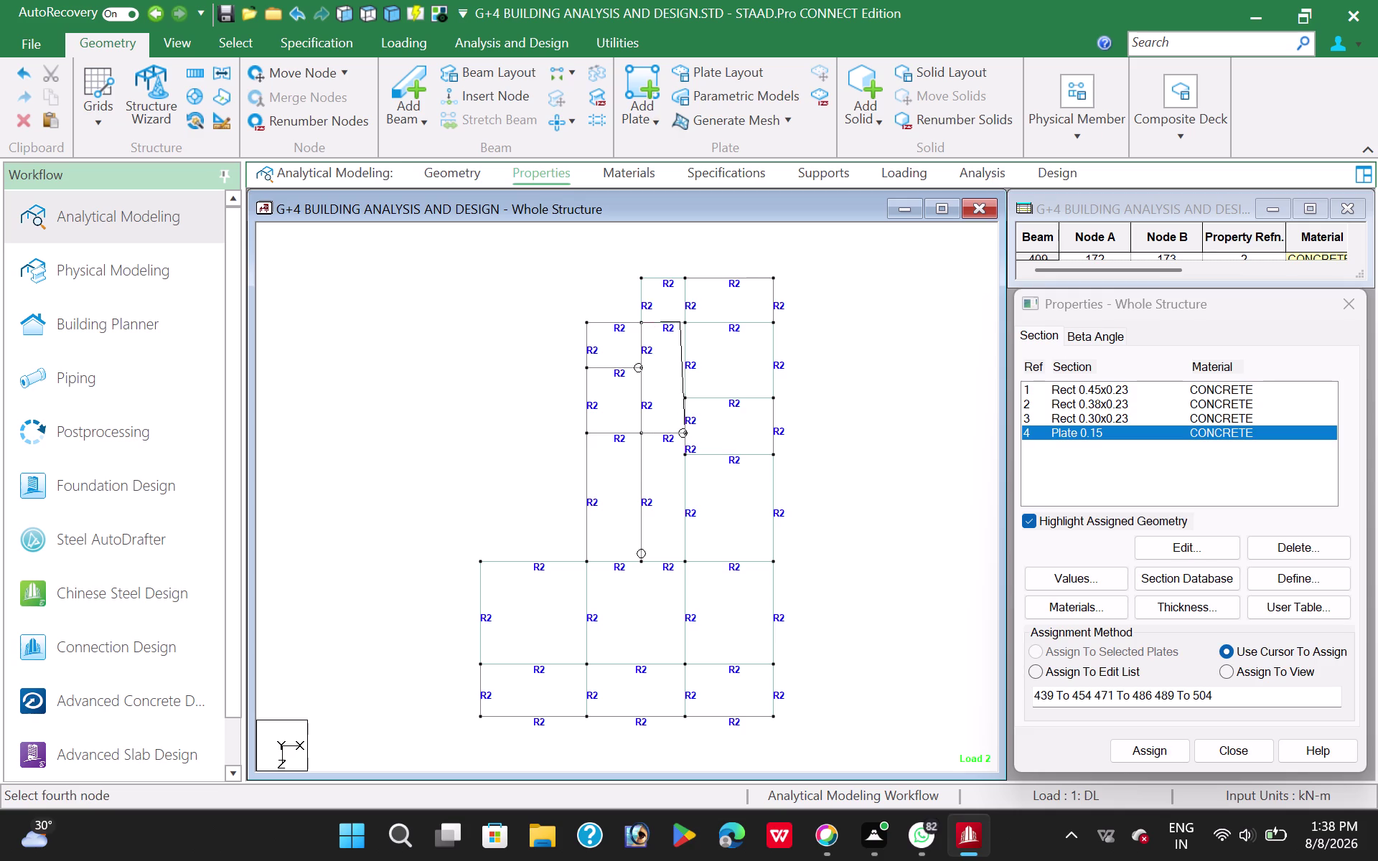
click(688, 320)
click(645, 324)
click(586, 320)
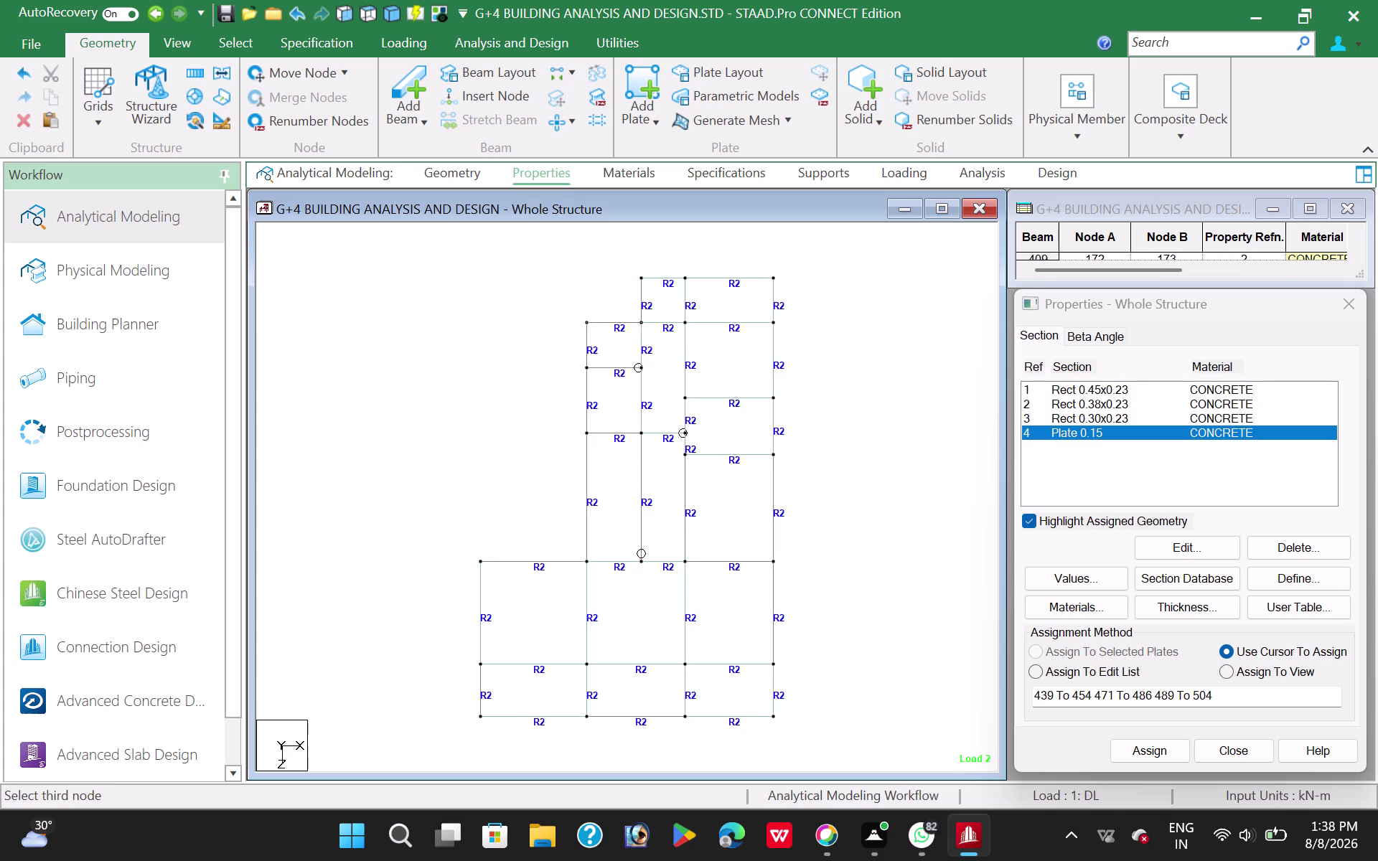
click(588, 366)
click(641, 367)
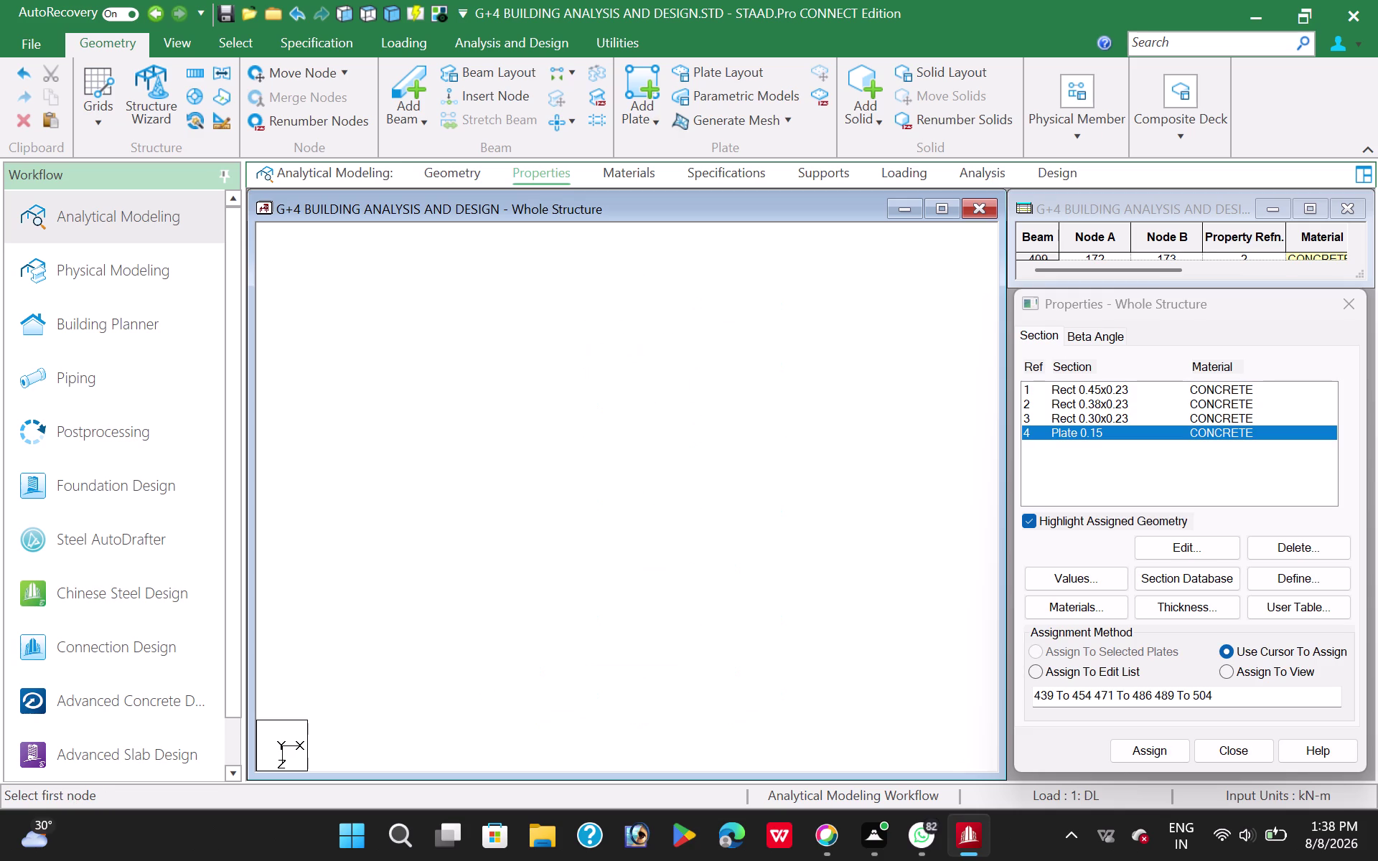
click(640, 365)
click(586, 369)
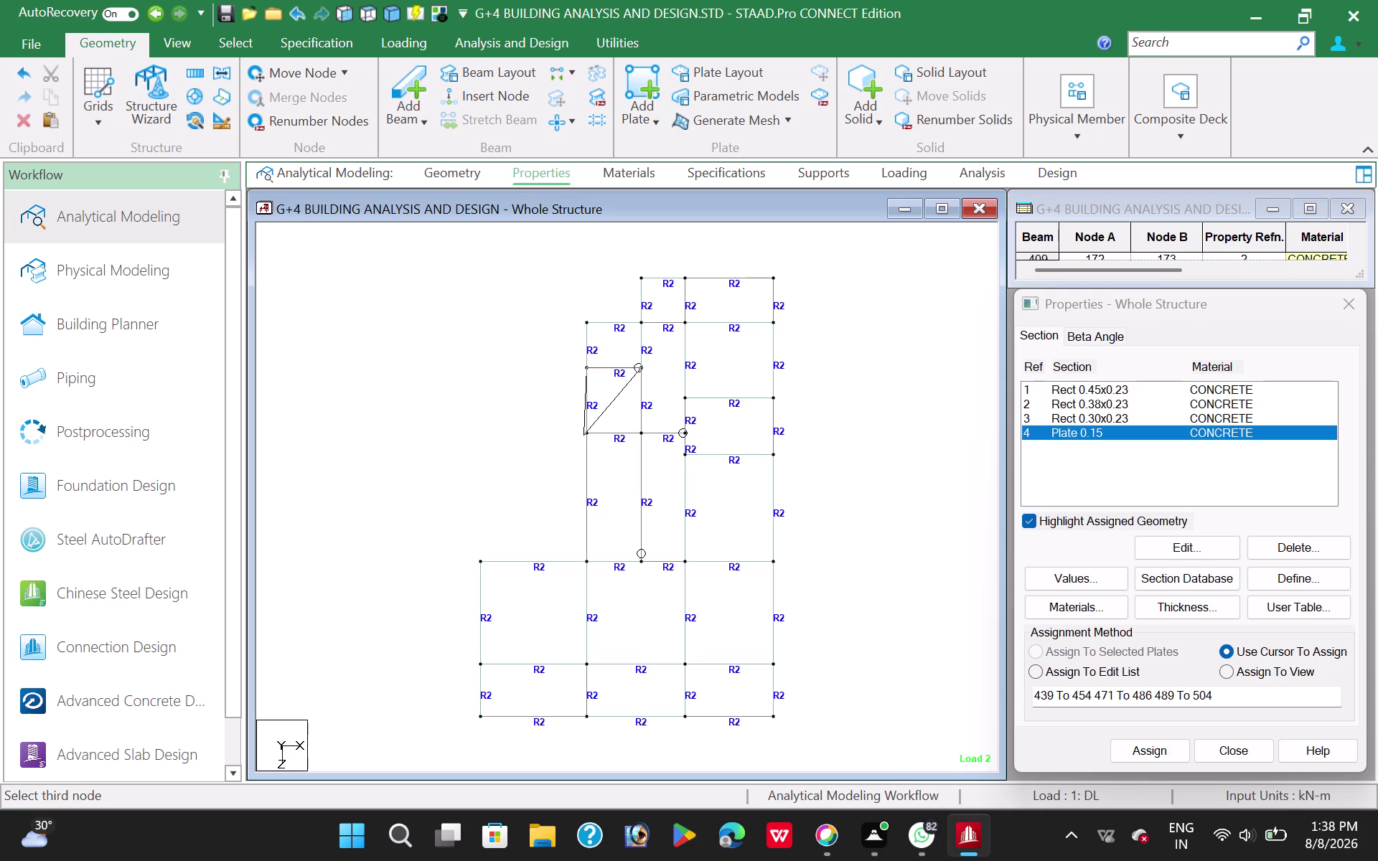
click(583, 435)
click(645, 431)
drag(643, 430, 633, 437)
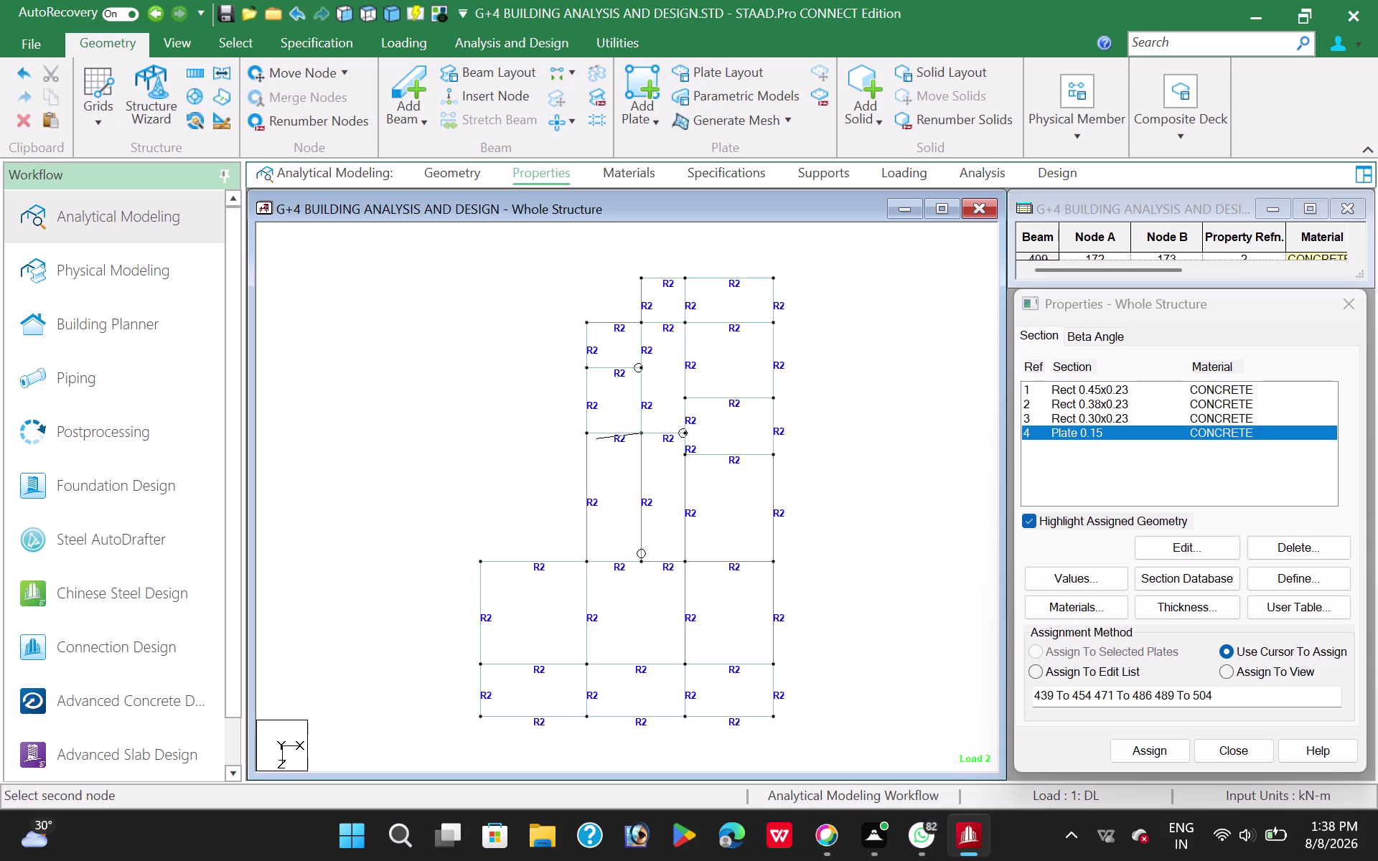
Add plates over the remaining center, tall central and lower bays, then open the view's context menu.
click(587, 433)
click(590, 561)
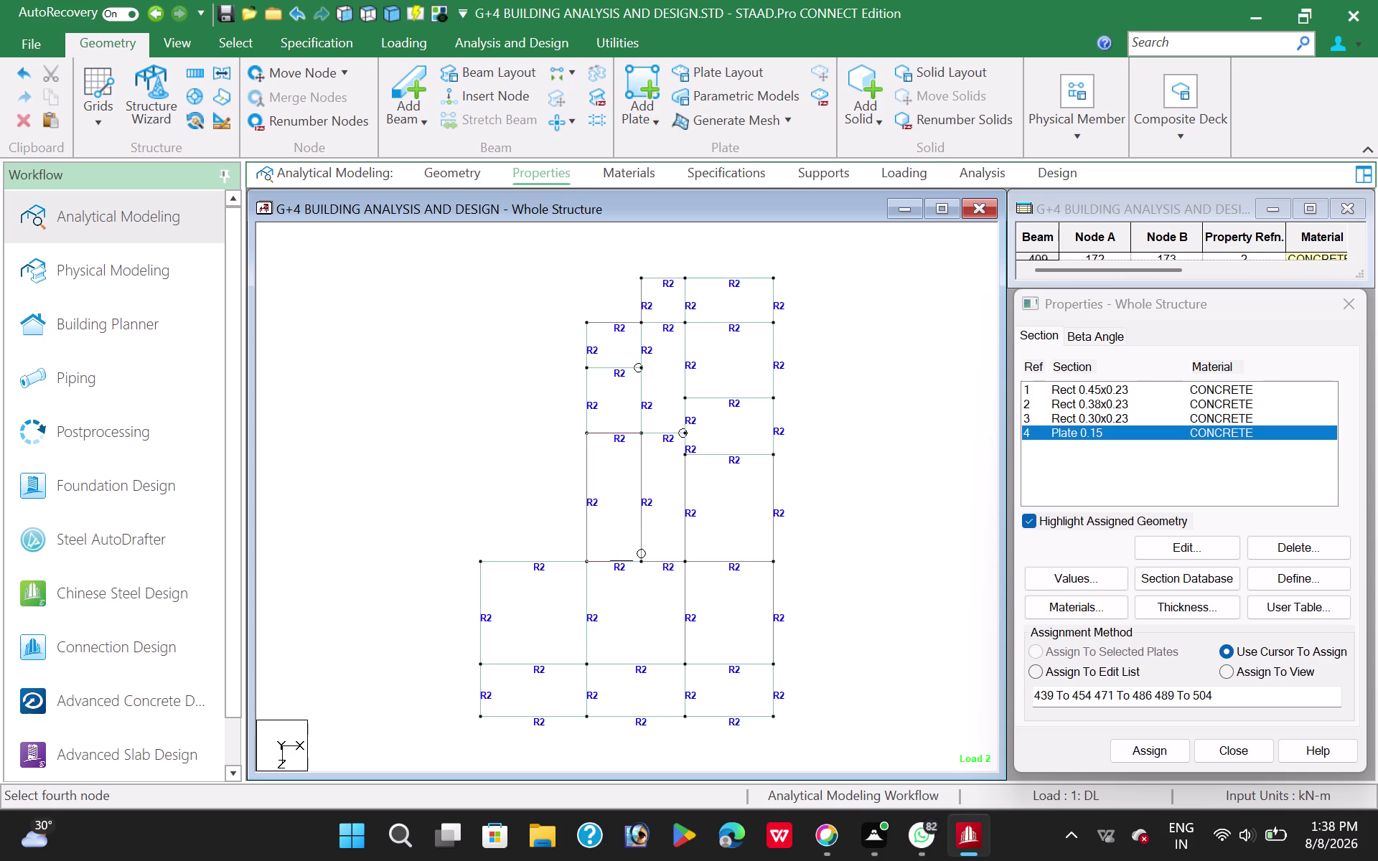
click(638, 558)
click(686, 429)
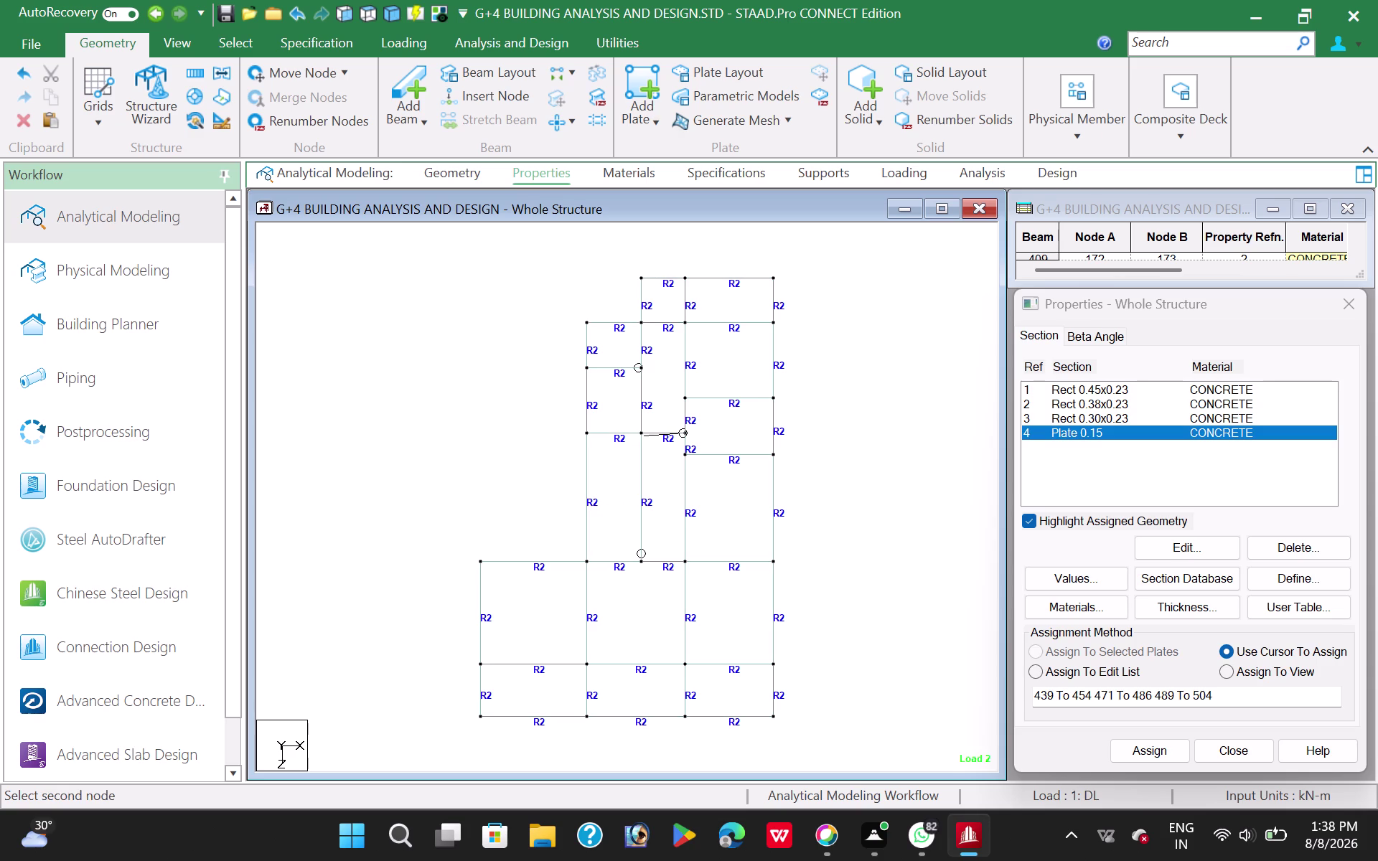
click(643, 435)
click(642, 563)
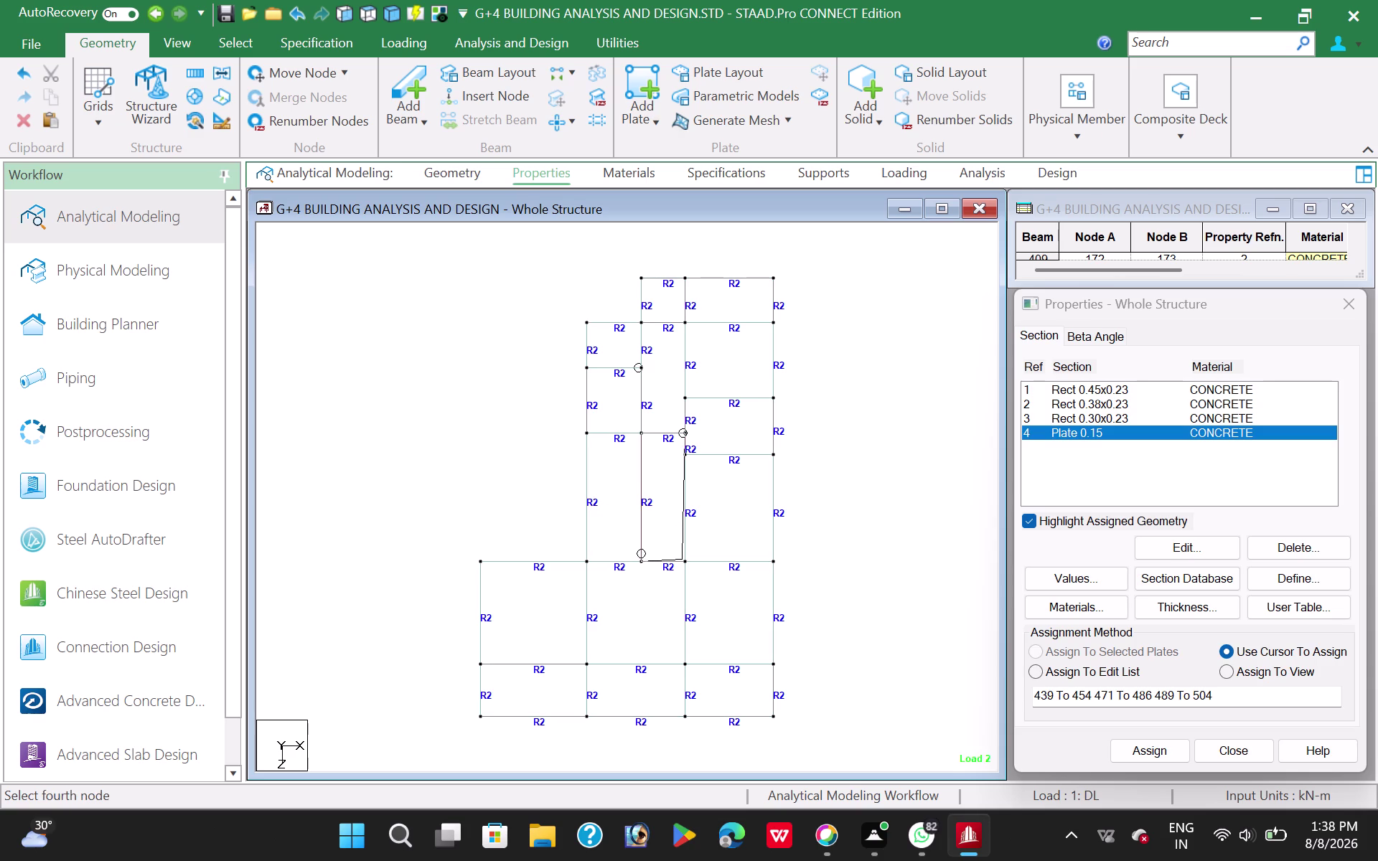
click(684, 563)
click(682, 563)
click(585, 561)
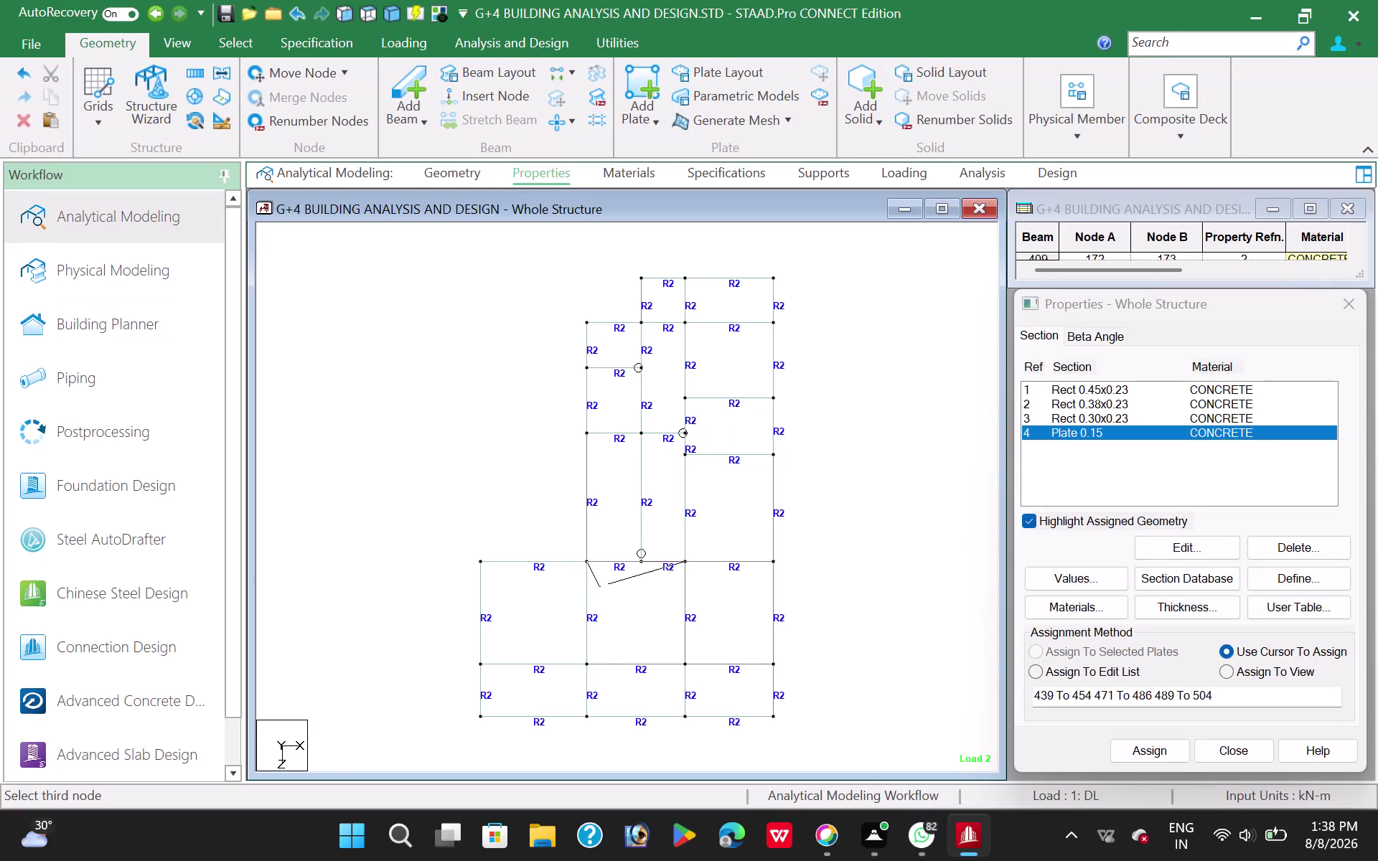
click(585, 666)
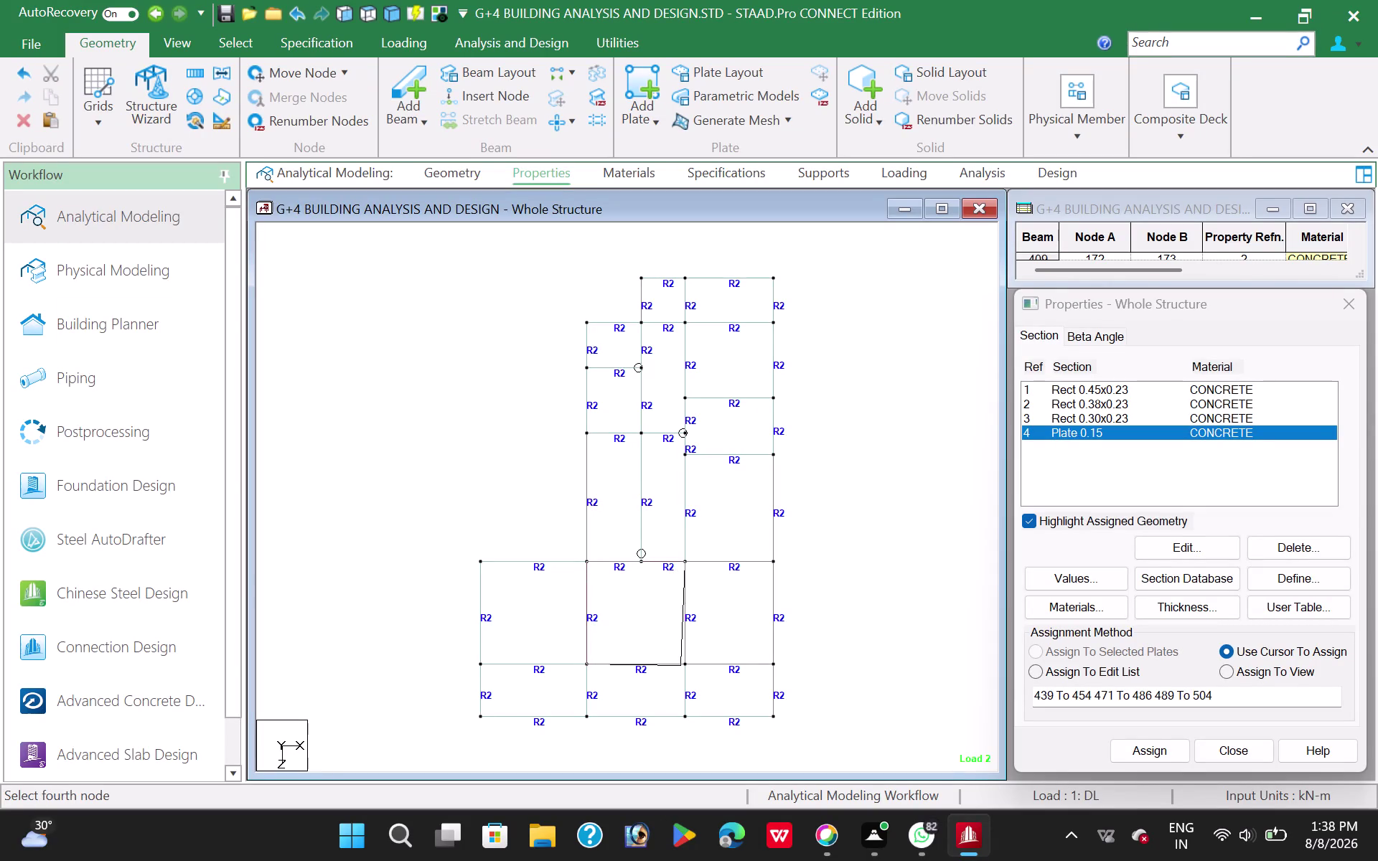
click(683, 662)
click(587, 563)
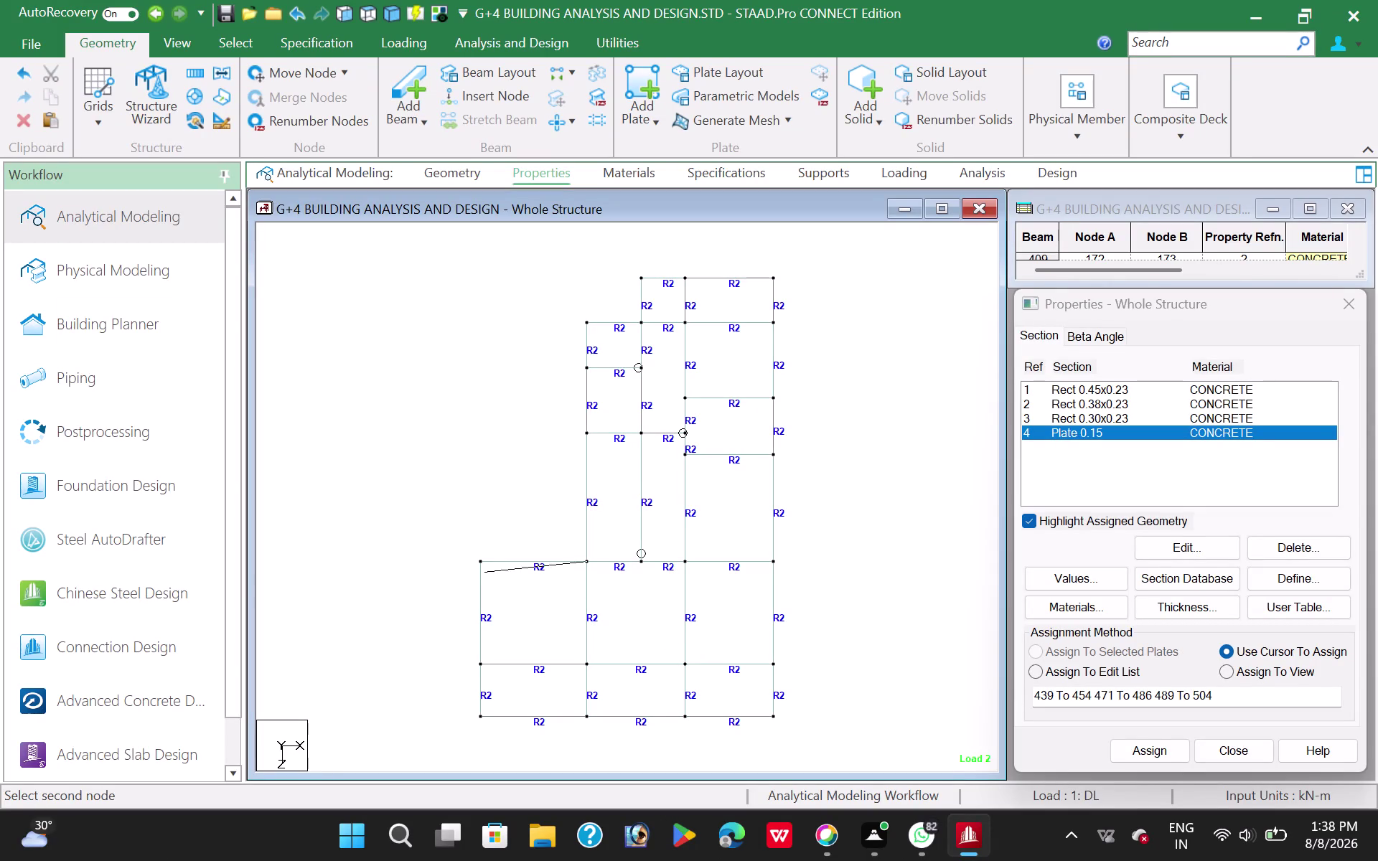
click(479, 561)
click(477, 664)
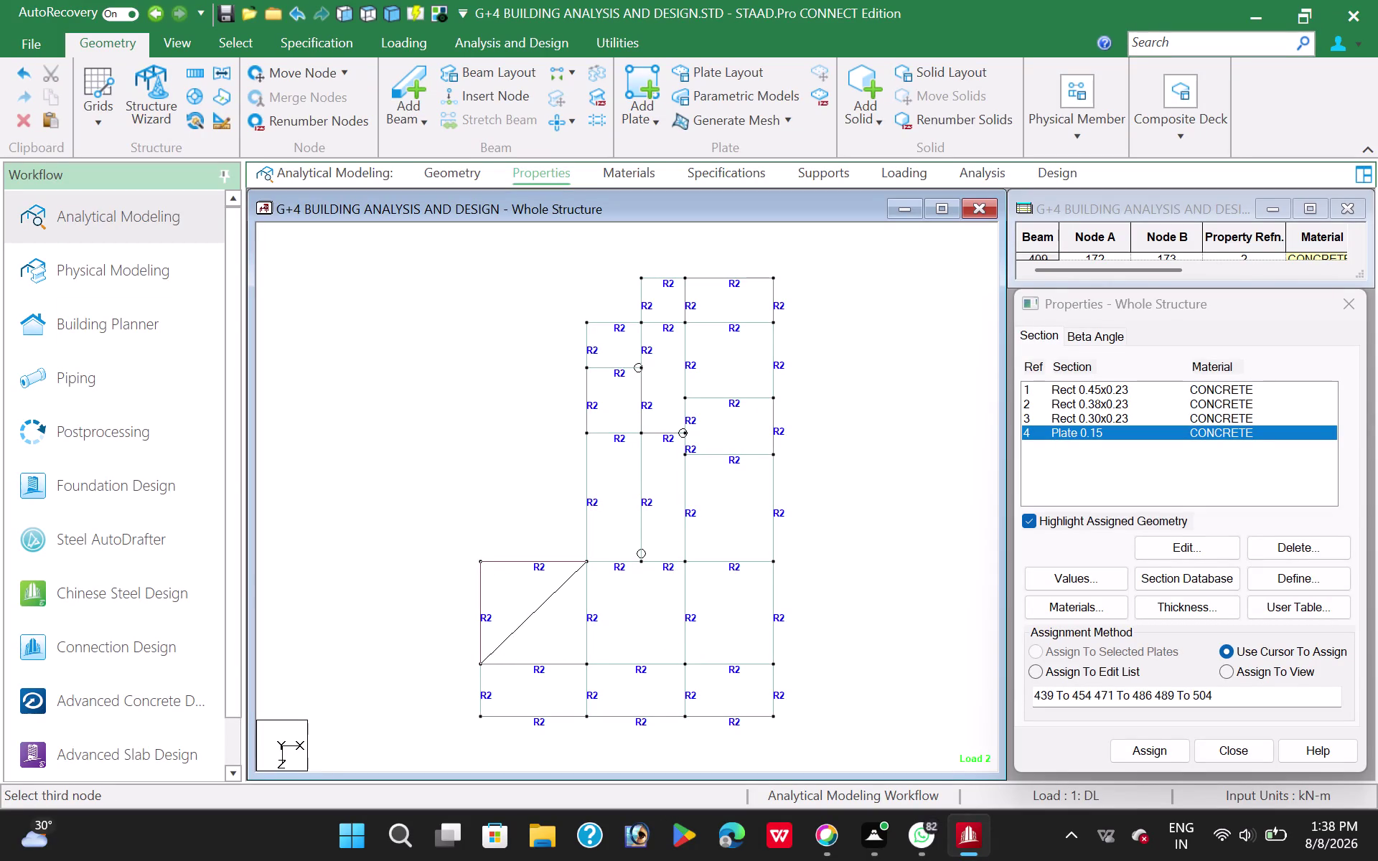
click(588, 663)
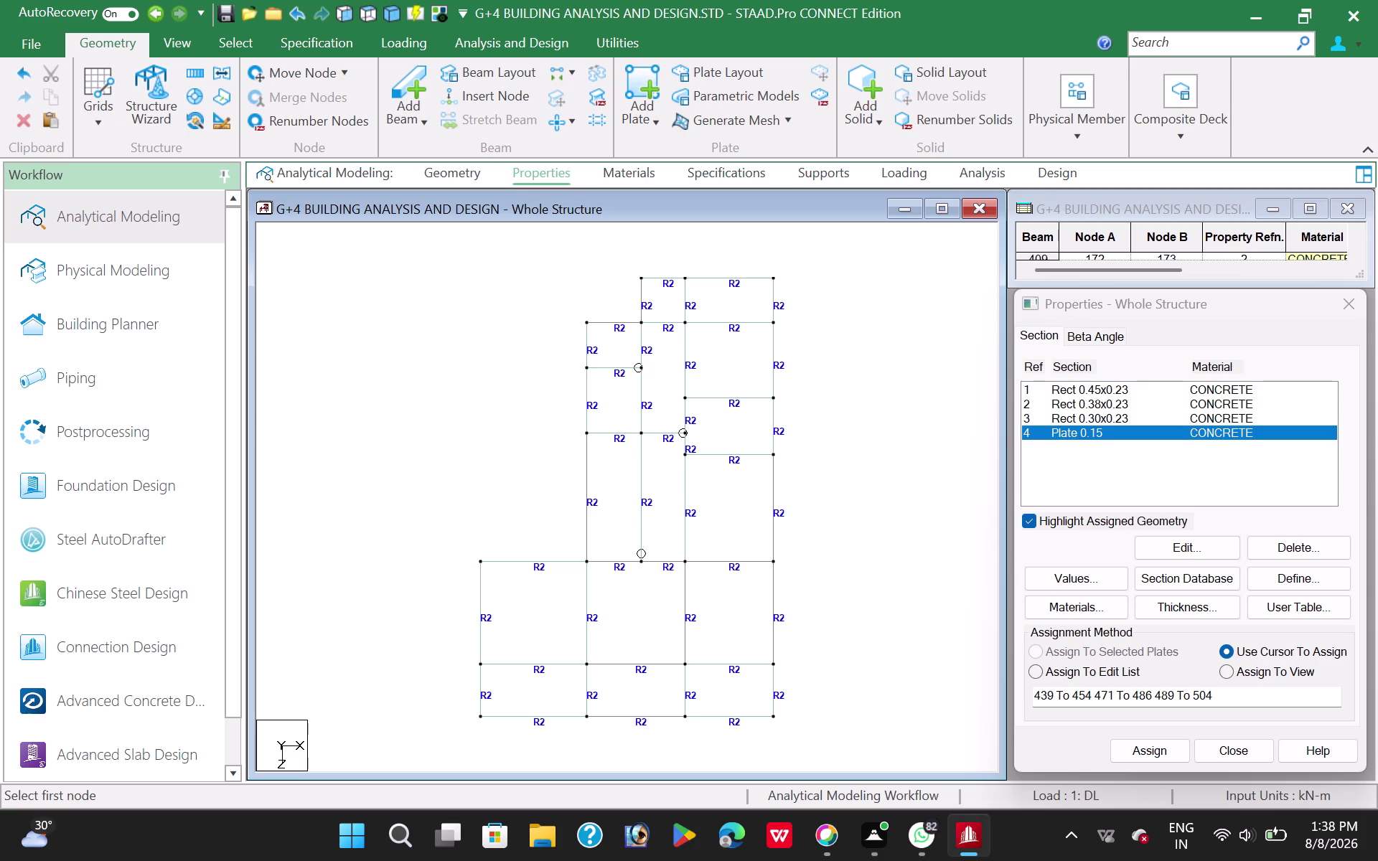
click(775, 561)
click(683, 562)
click(684, 666)
click(770, 664)
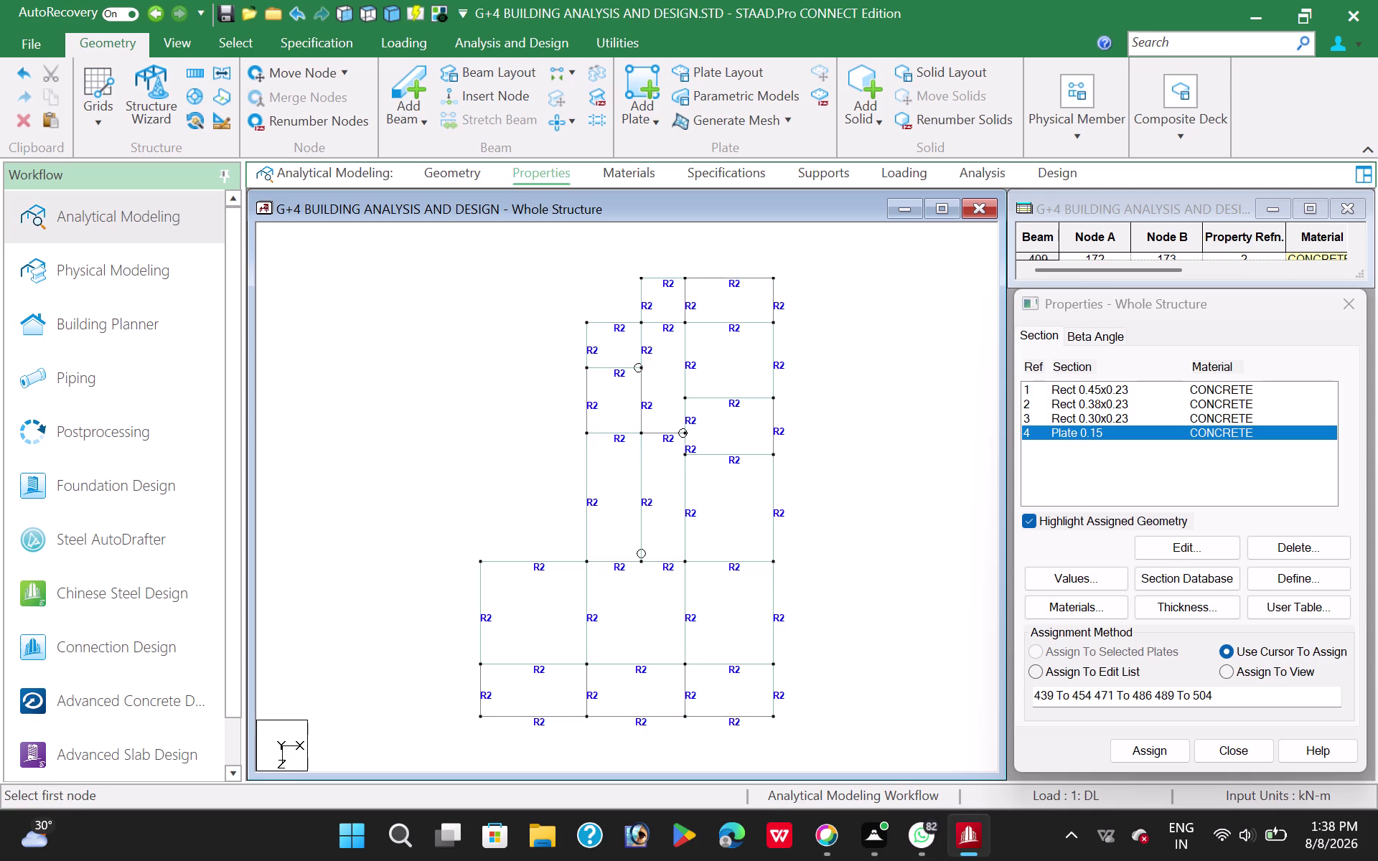
right_click(436, 423)
Render the structure in 3D, orbit to check the new slab plates, and close the render.
click(546, 788)
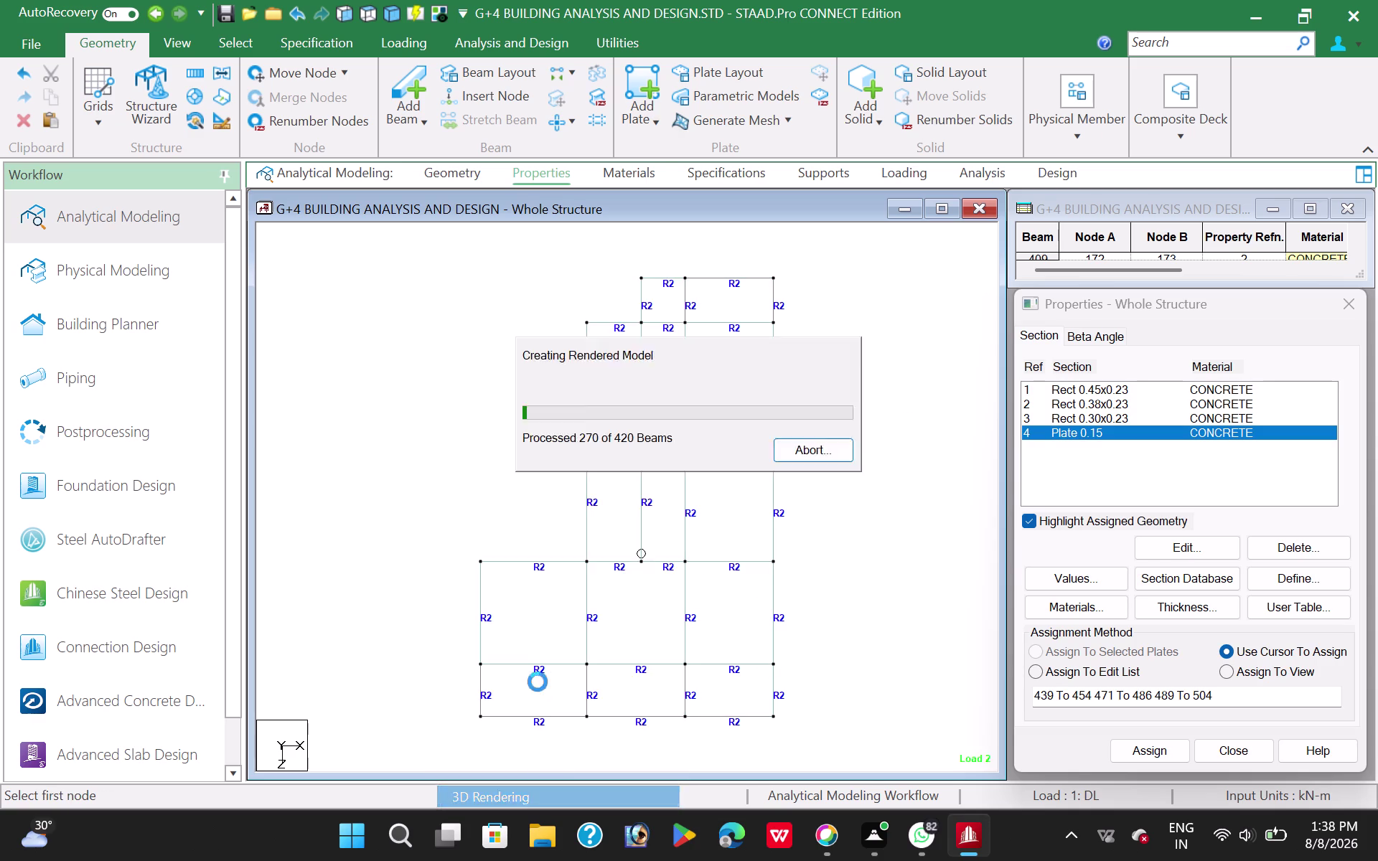
drag(698, 470, 665, 580)
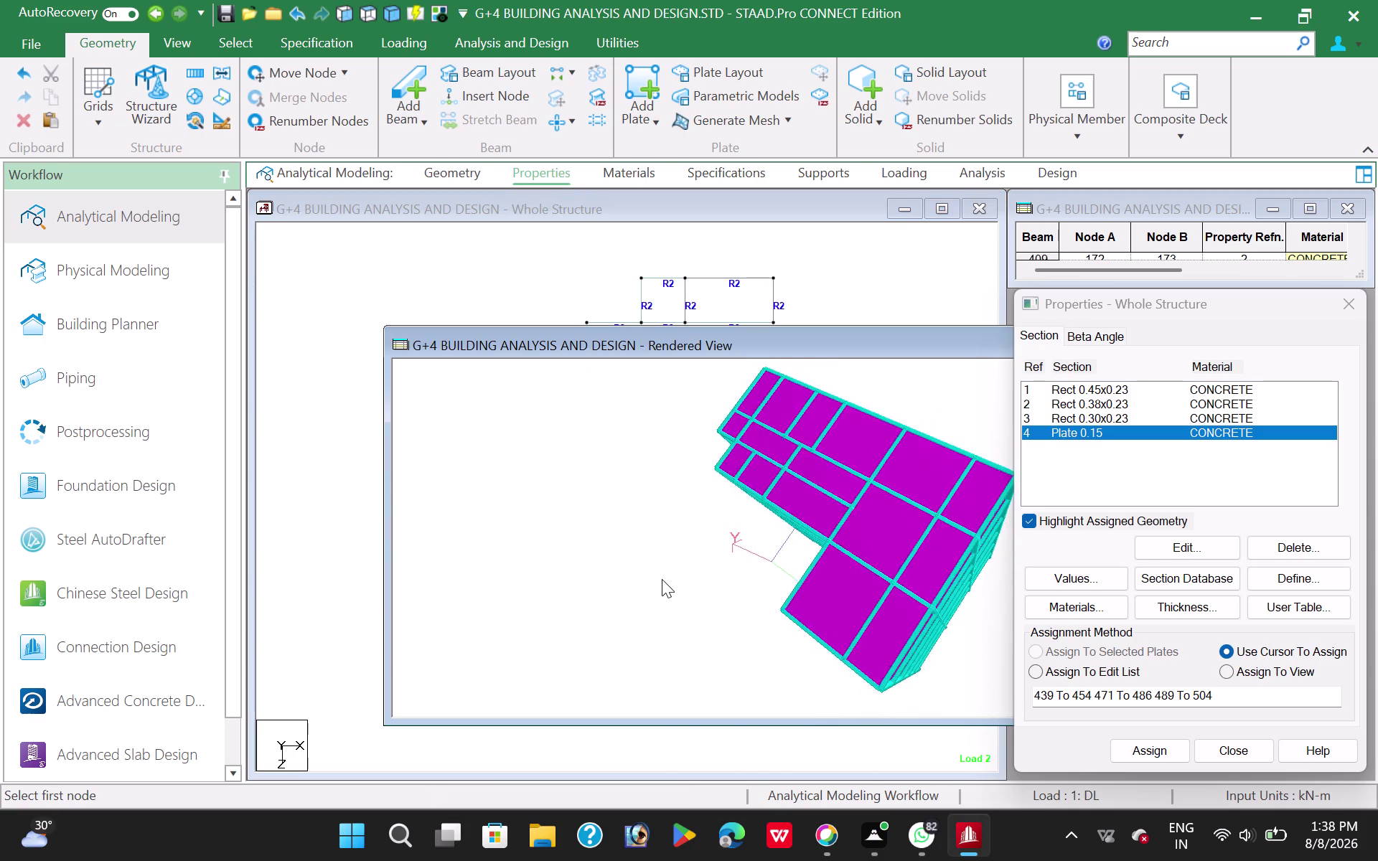
drag(664, 581, 715, 496)
drag(837, 334, 354, 339)
click(806, 342)
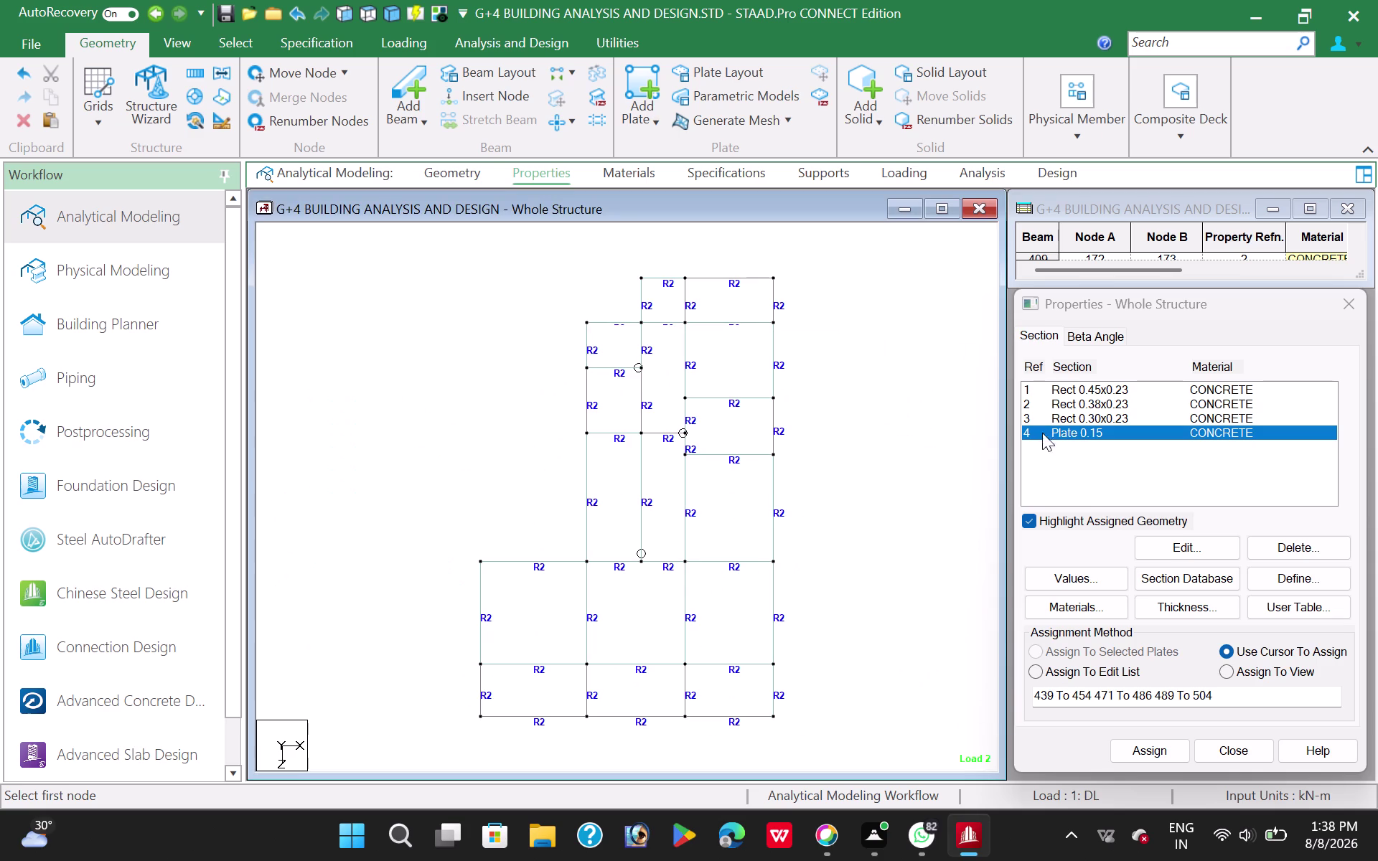
click(1059, 430)
Switch to the plates cursor and select all sixteen slab panels.
right_click(529, 384)
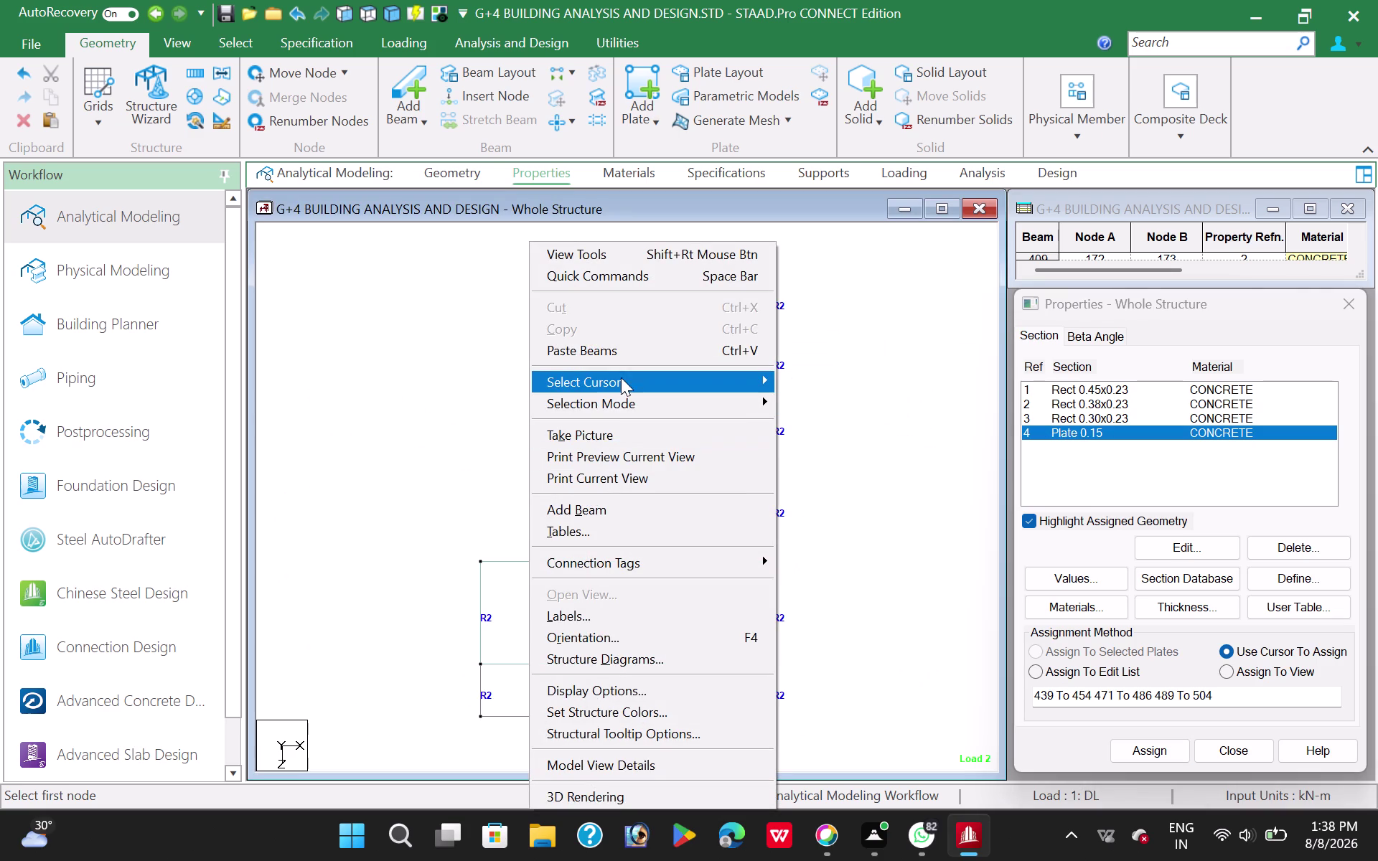
click(622, 375)
click(830, 432)
click(535, 698)
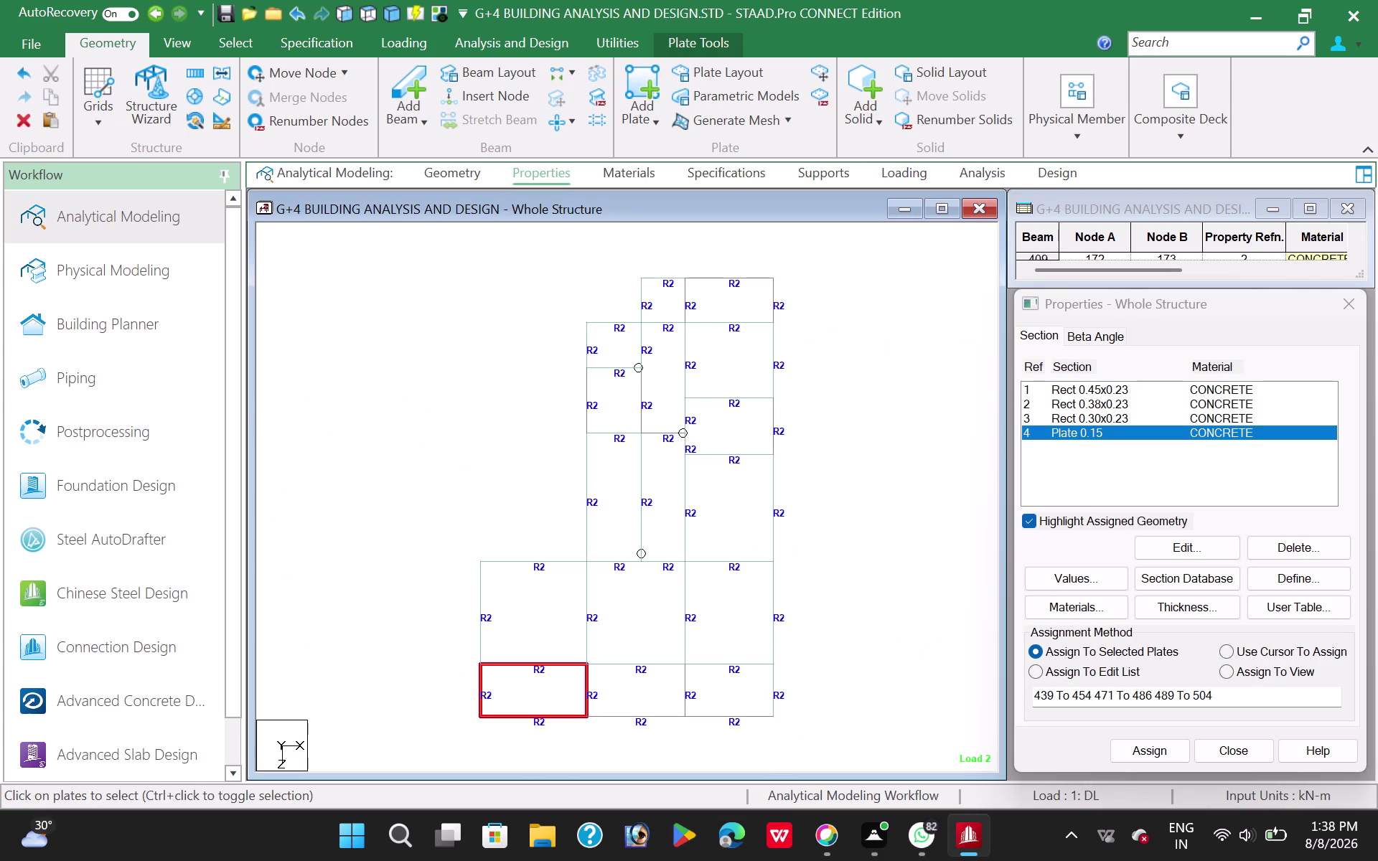
click(541, 619)
click(624, 639)
click(637, 706)
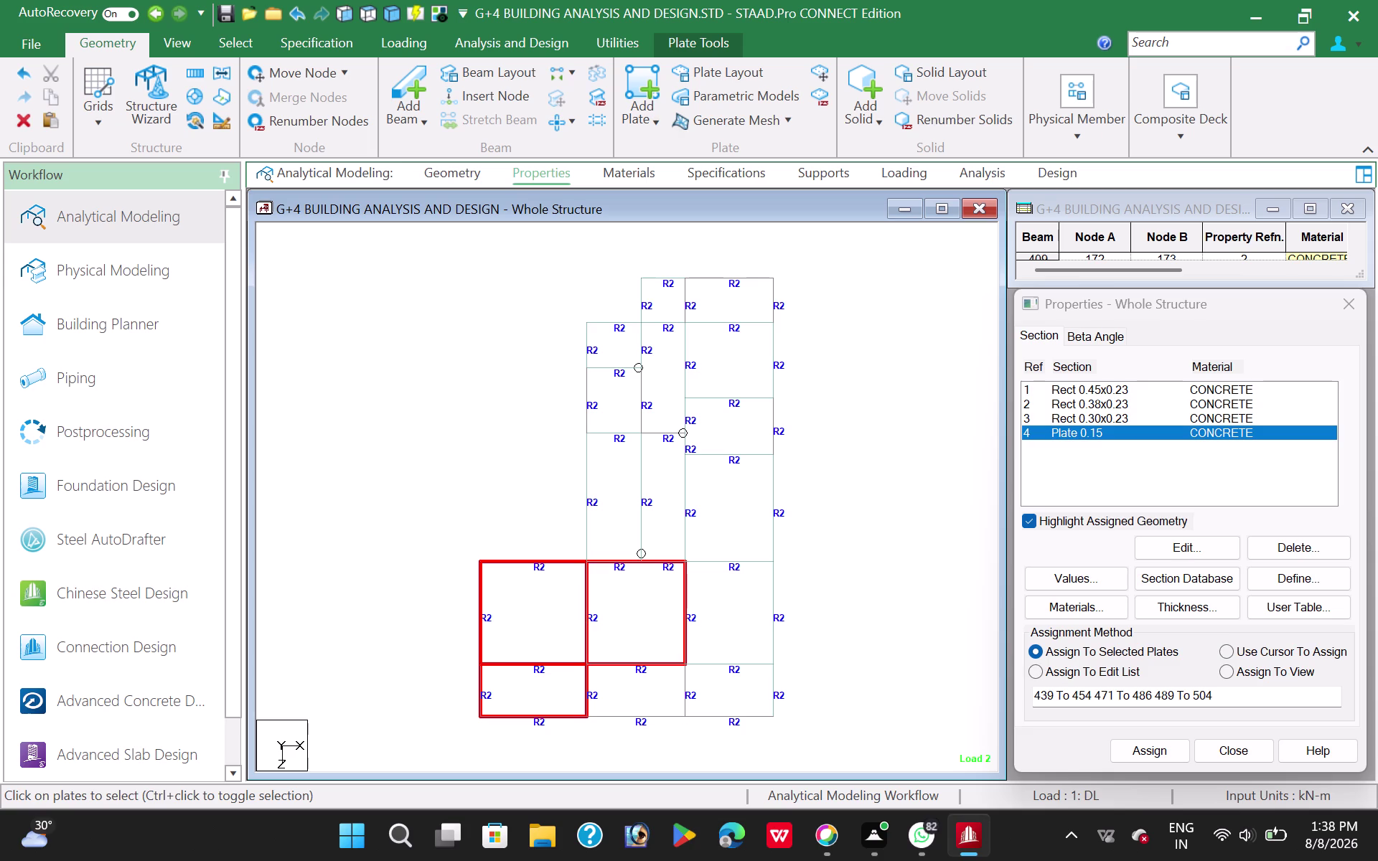
click(728, 679)
click(721, 638)
click(724, 530)
click(666, 516)
click(613, 513)
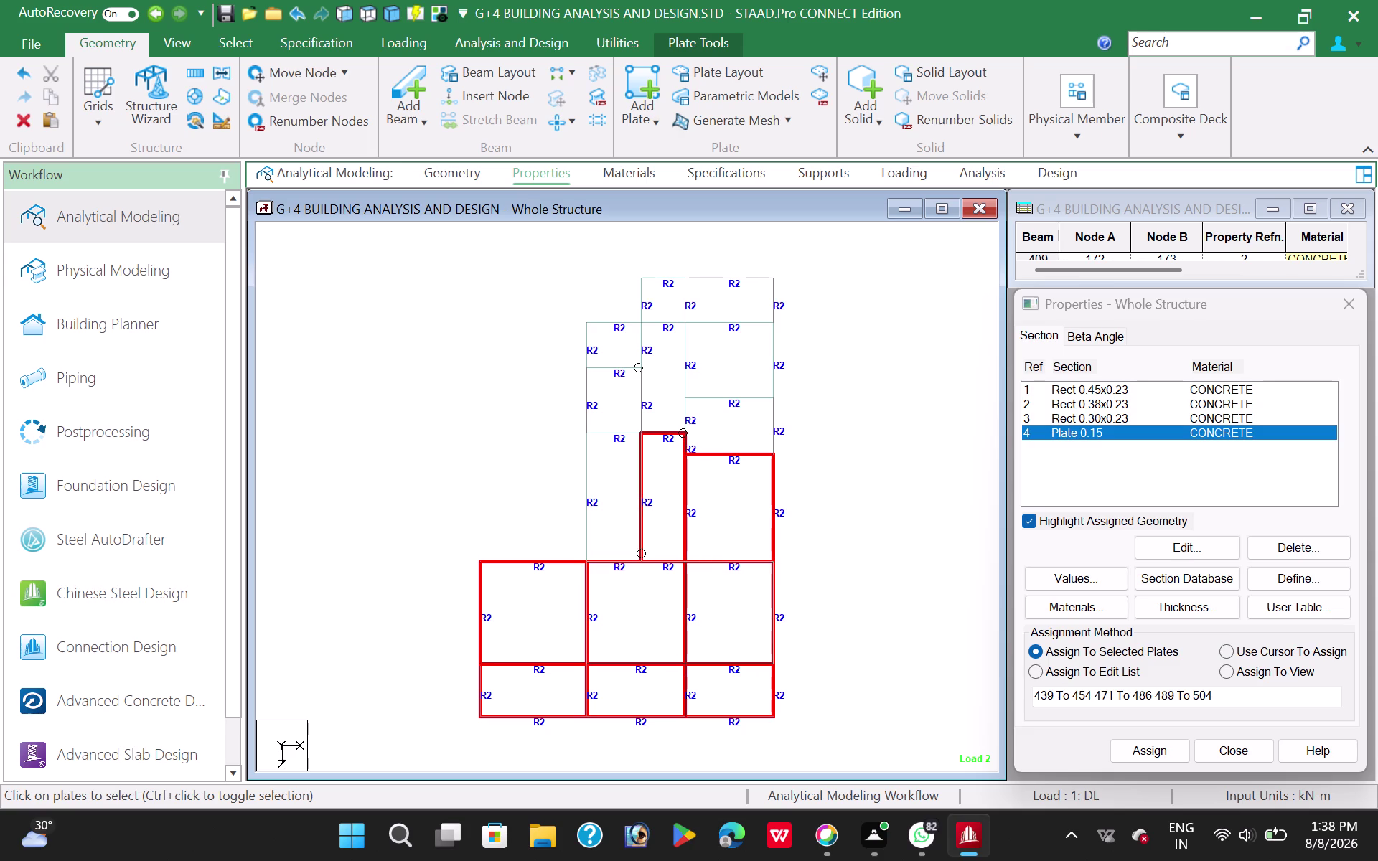
click(605, 417)
click(601, 349)
click(648, 340)
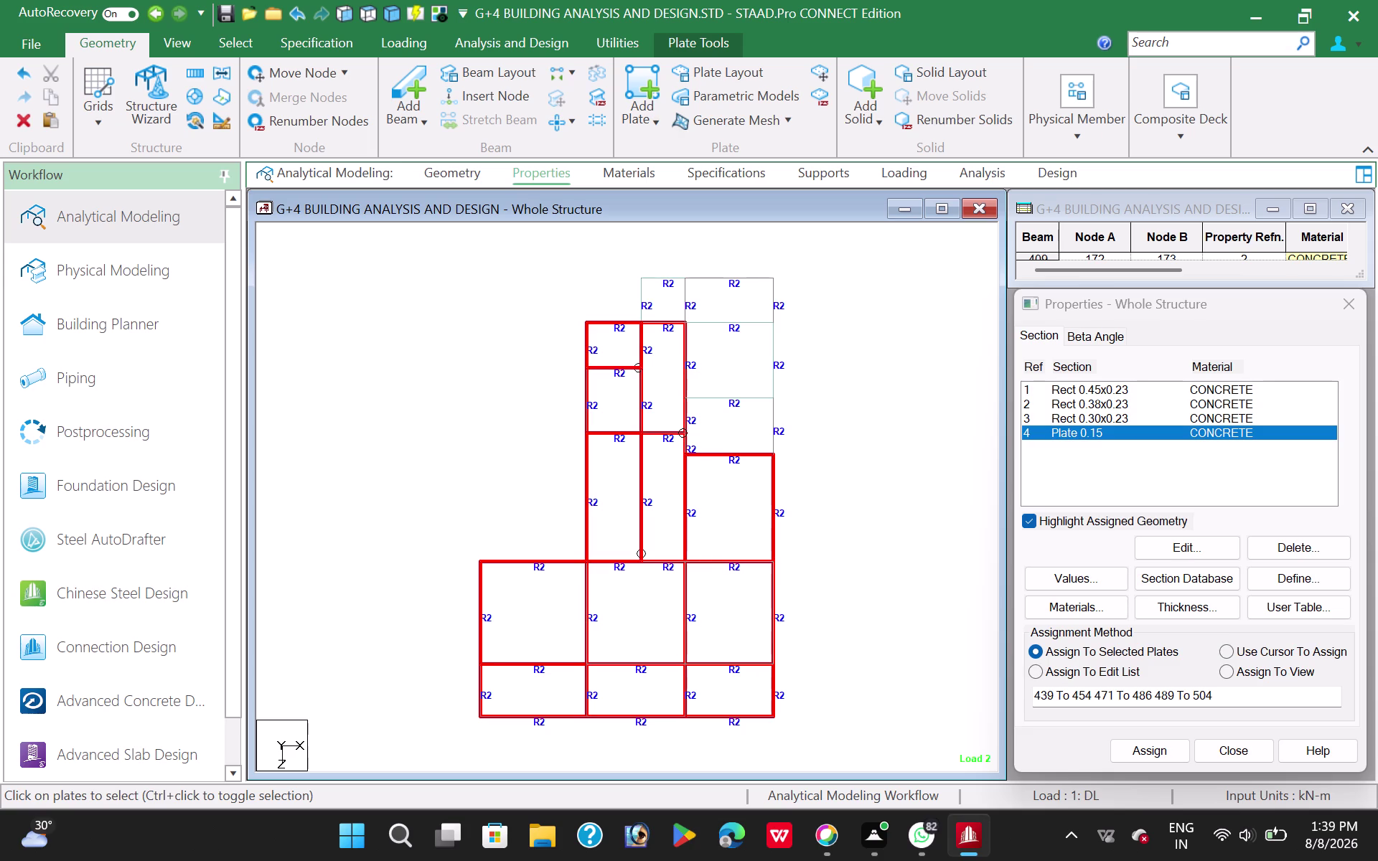
click(656, 298)
click(732, 298)
click(725, 364)
click(733, 415)
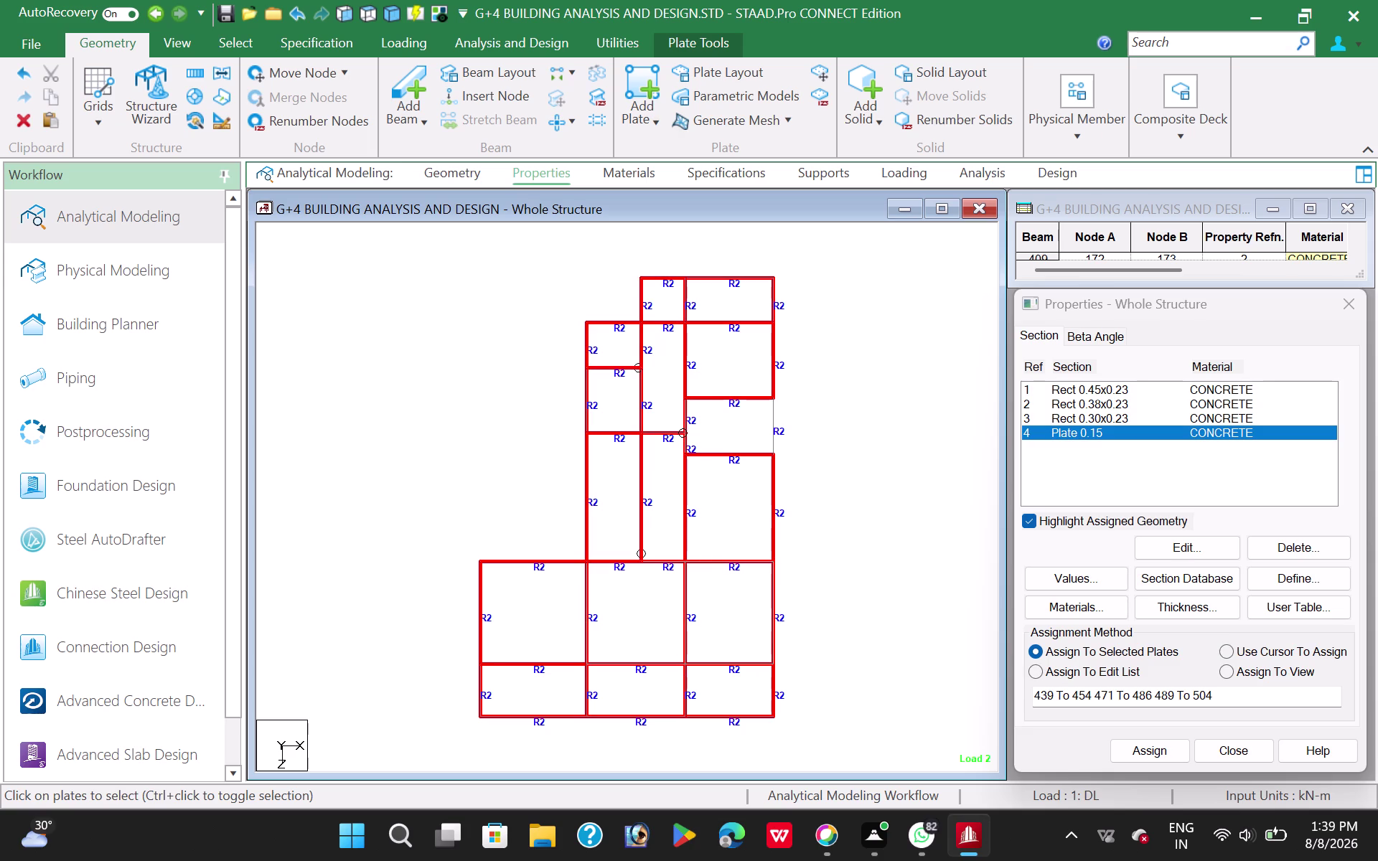
Assign the 0.15 plate thickness to the selected panels, confirm, and dismiss the chat notification.
click(1144, 747)
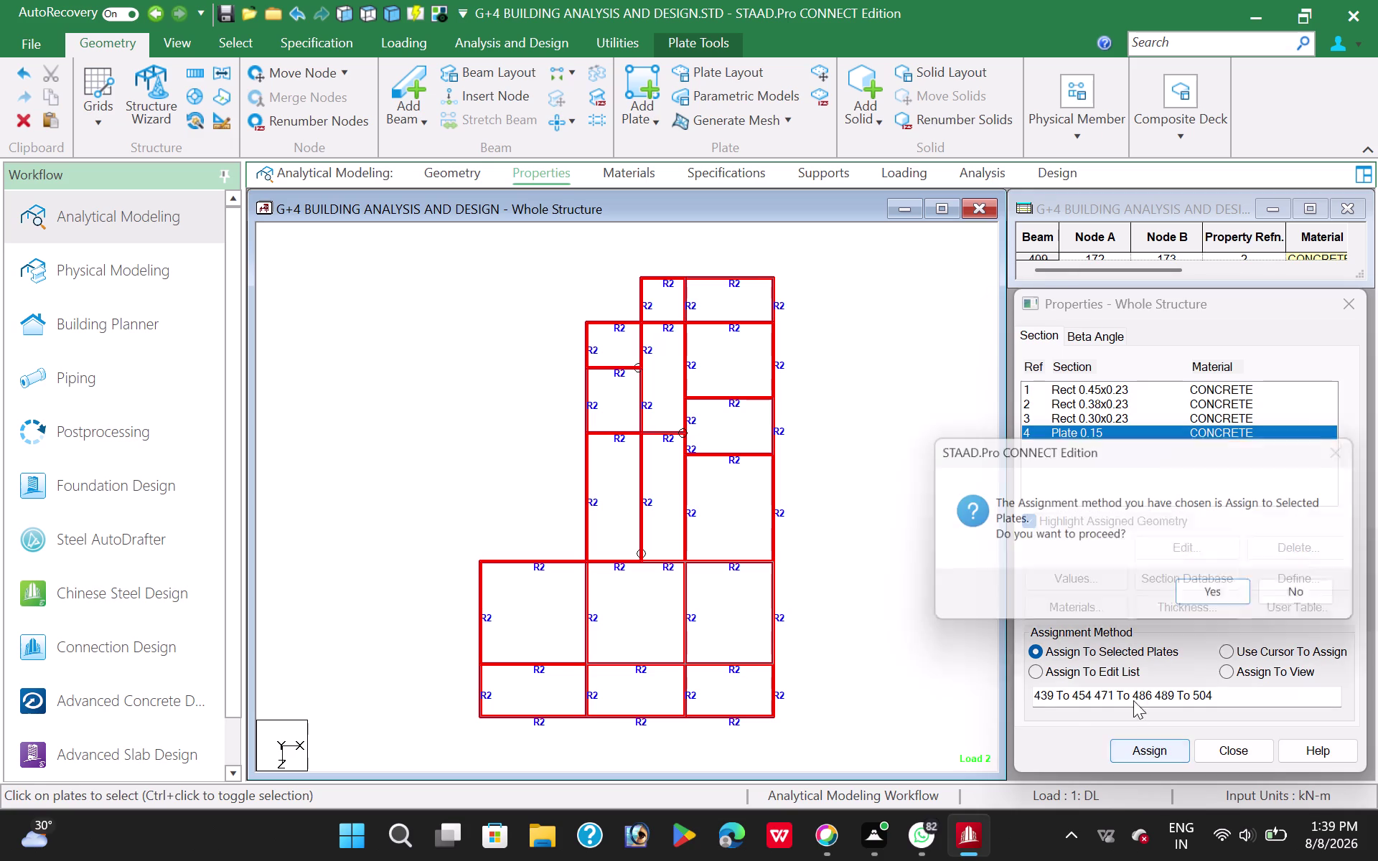
click(1195, 595)
click(964, 431)
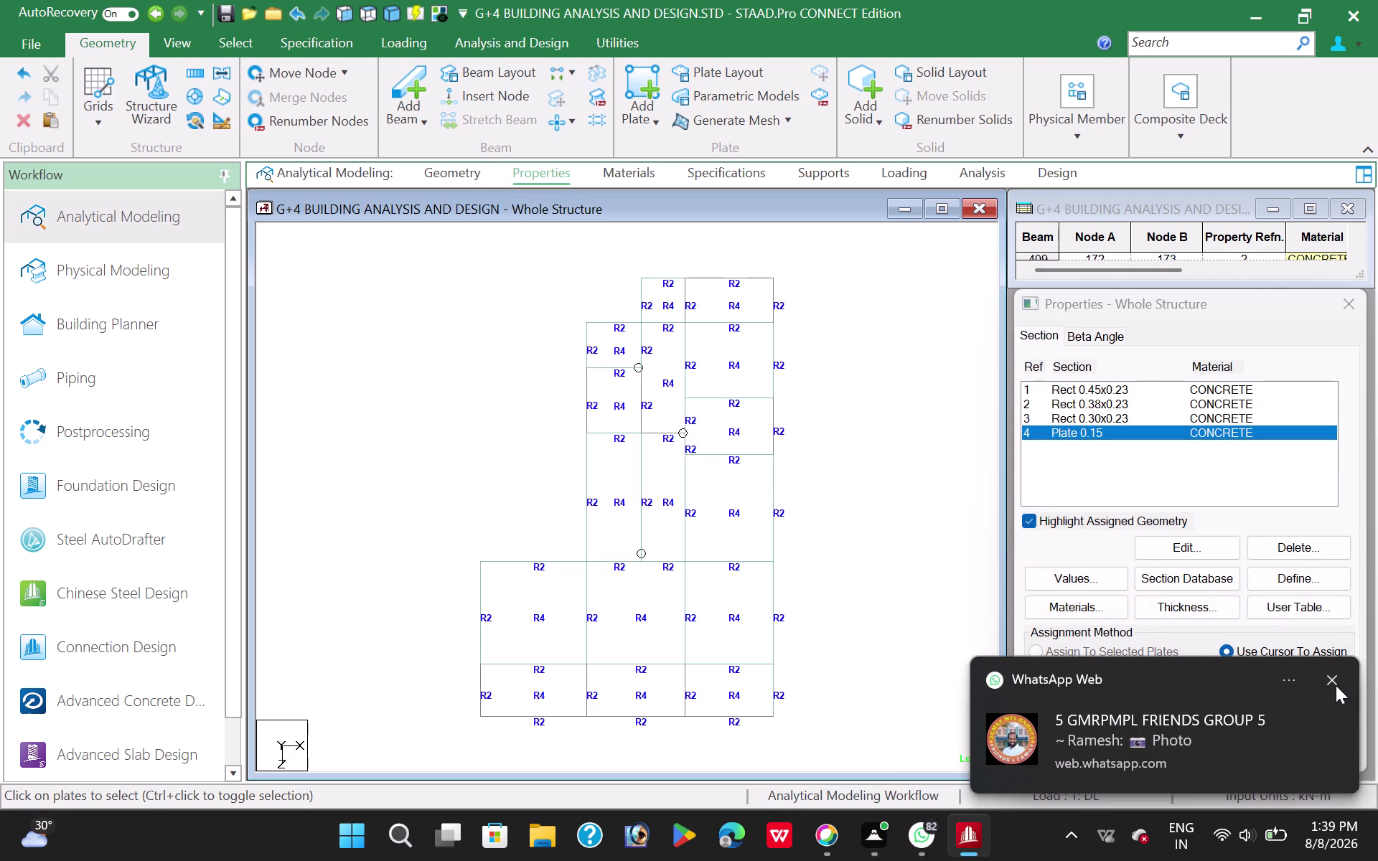
click(1336, 682)
click(956, 480)
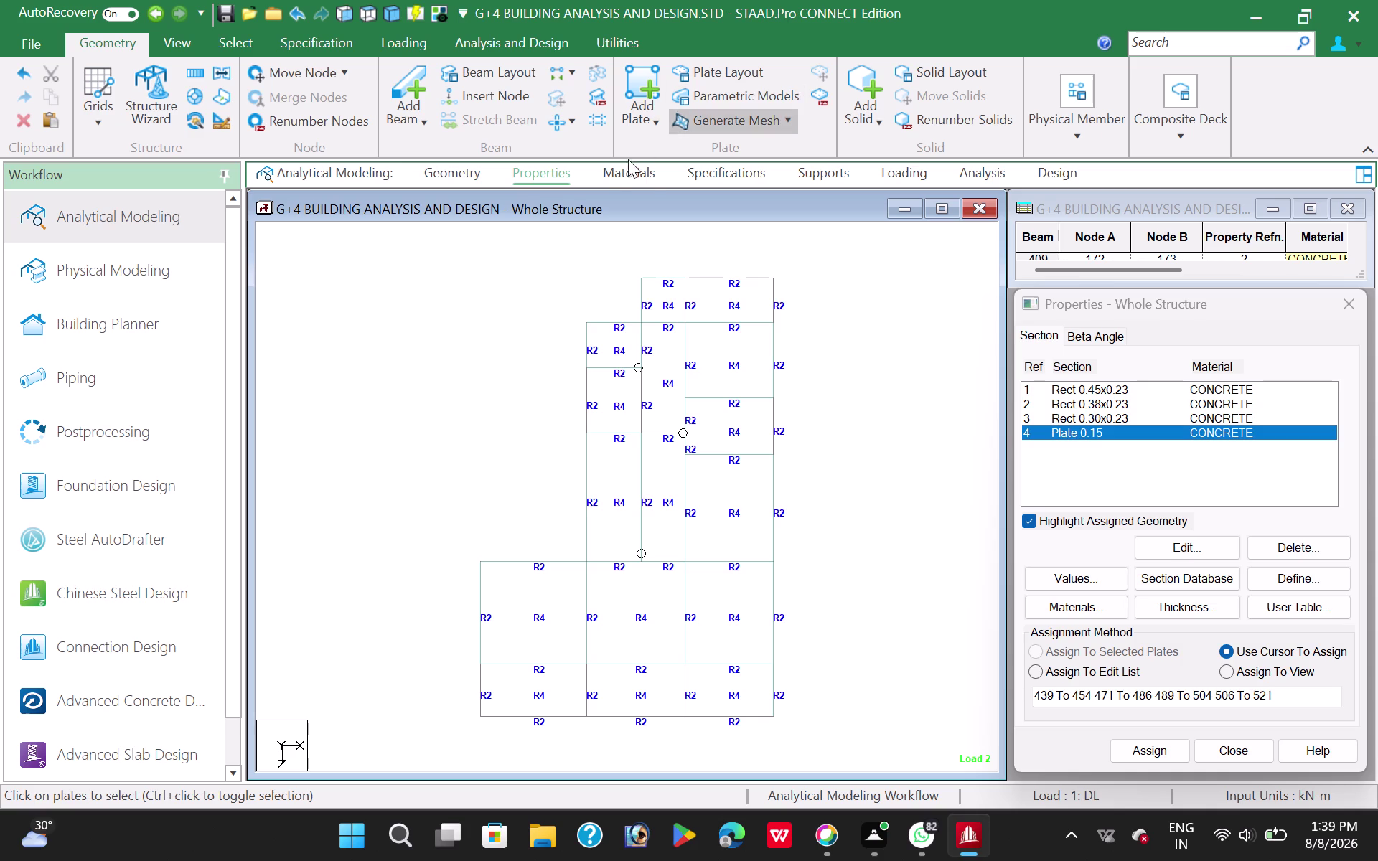
Advance through Specifications and Supports to Loading and expand Load Cases Details.
click(609, 171)
click(711, 173)
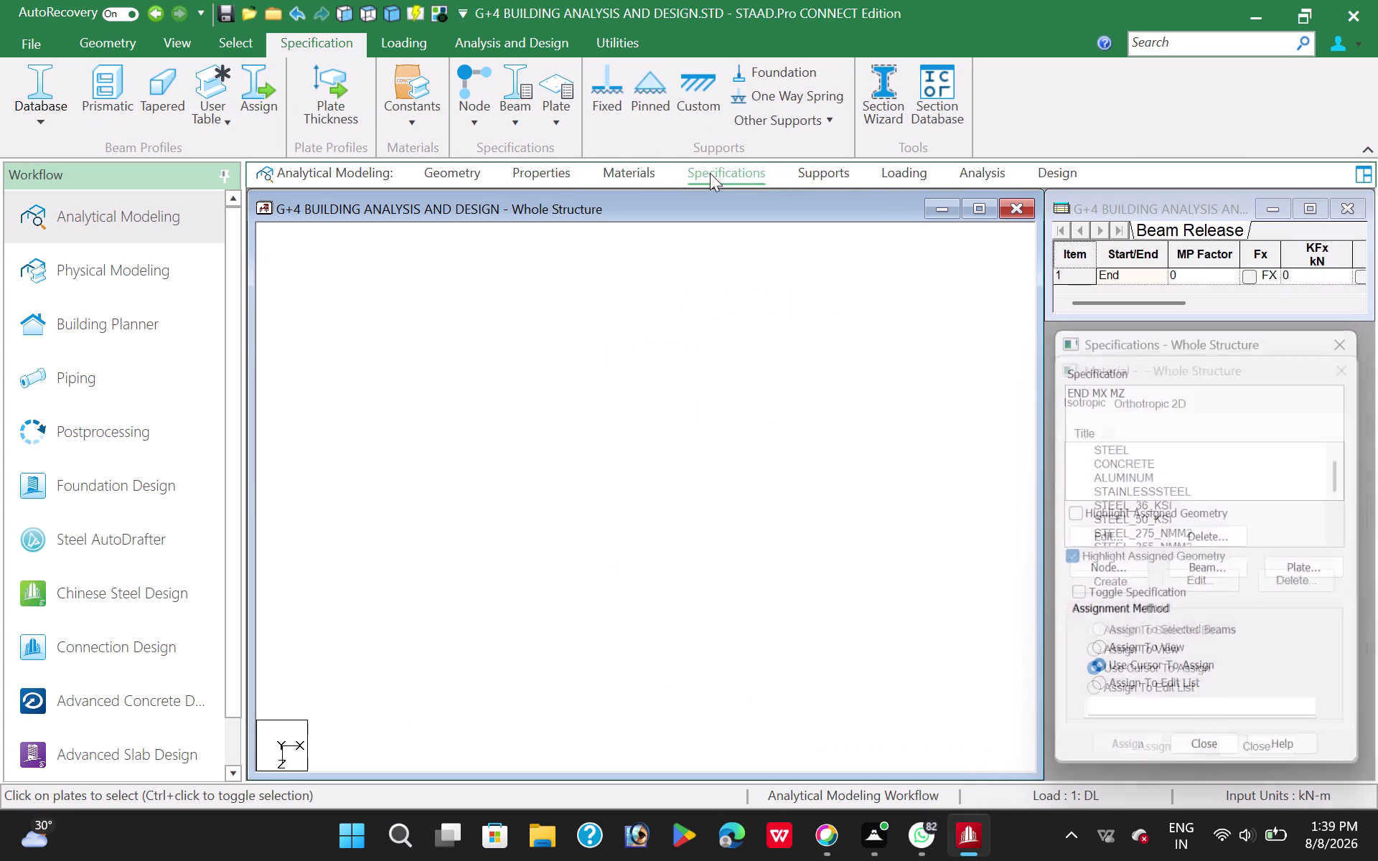
click(840, 172)
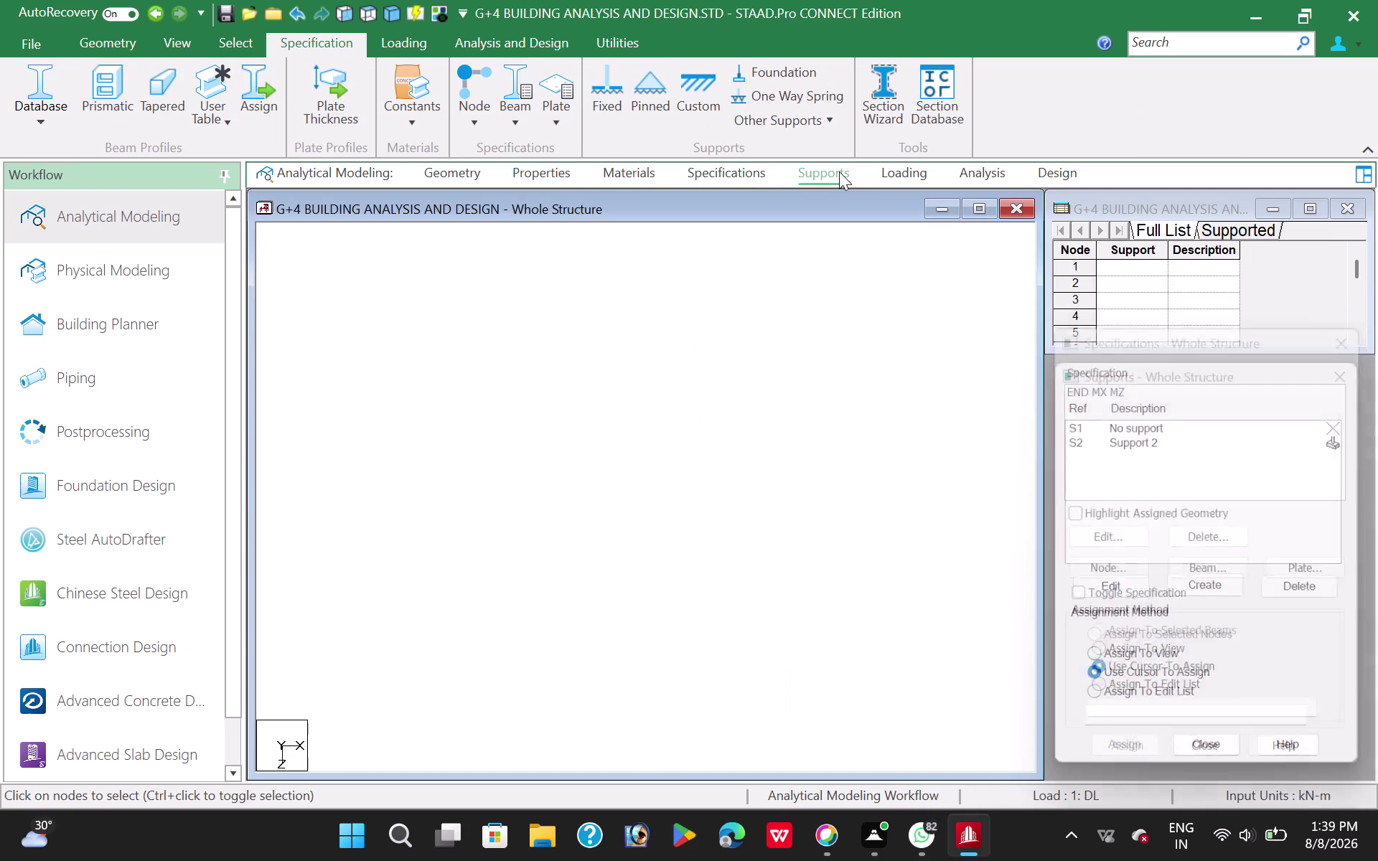
click(915, 172)
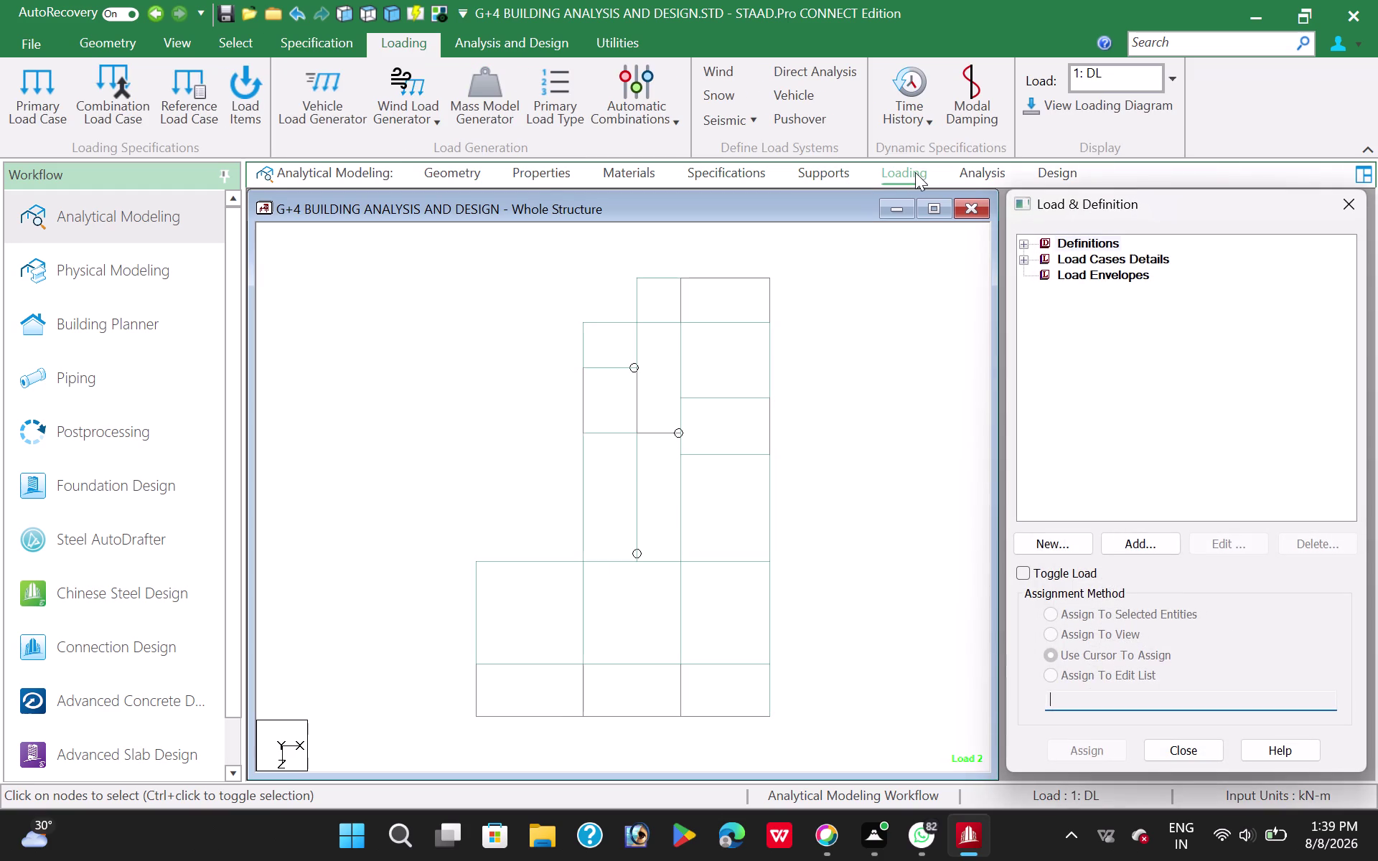
click(1017, 259)
click(1022, 266)
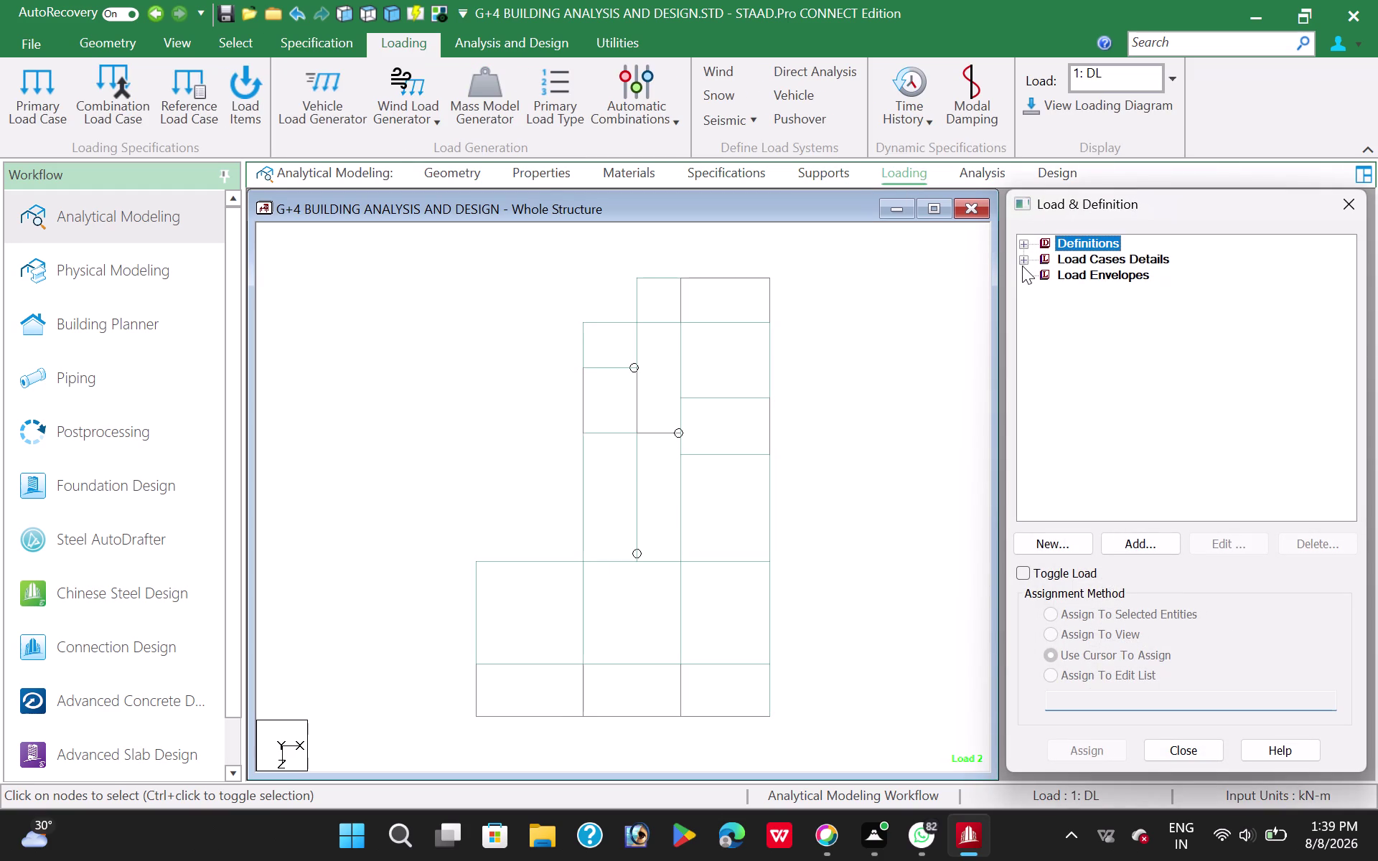
click(1026, 261)
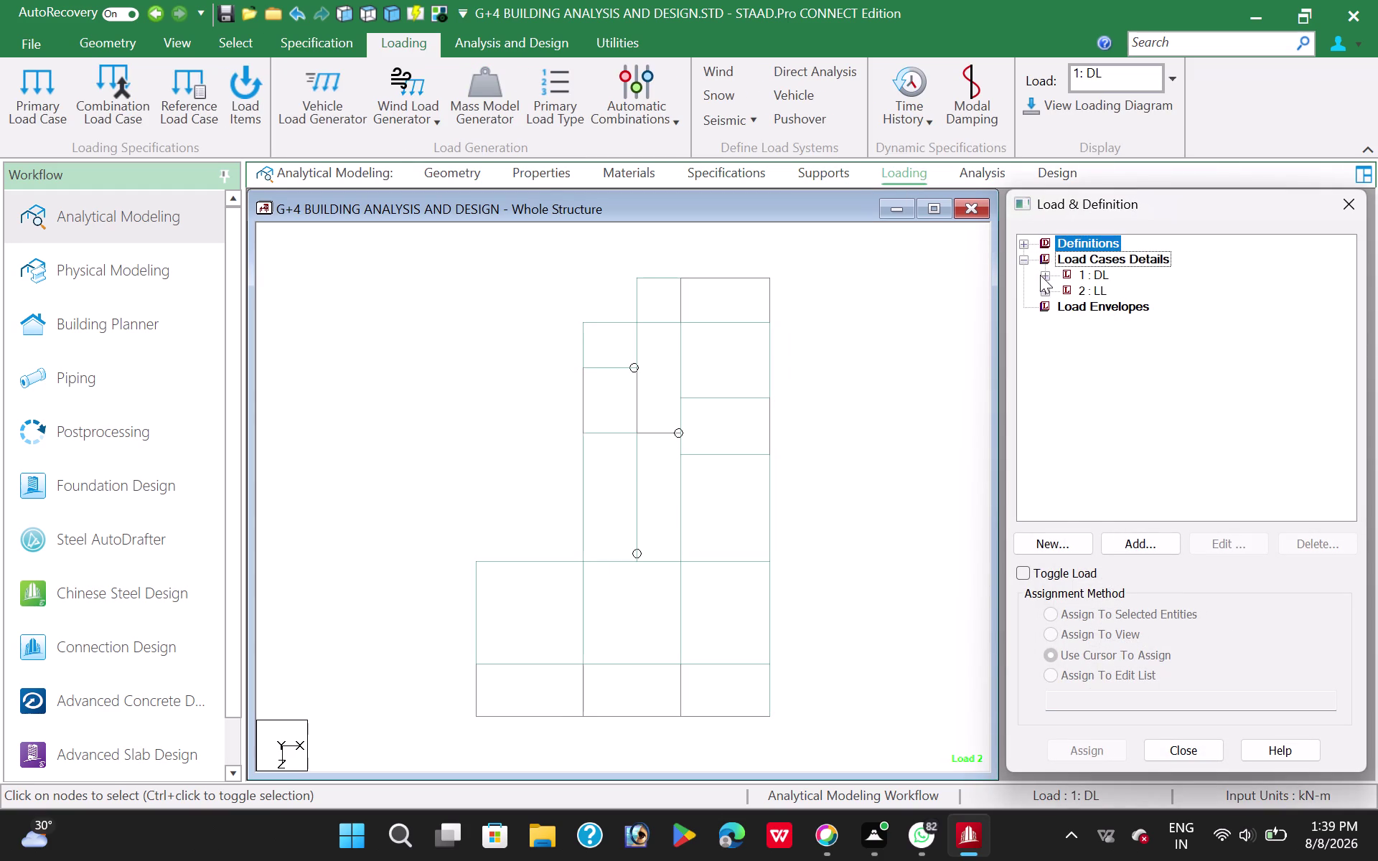
Browse the items in load cases 1: DL and 2: LL, then collapse them.
click(1046, 275)
scroll(down, 3)
scroll(down, 3)
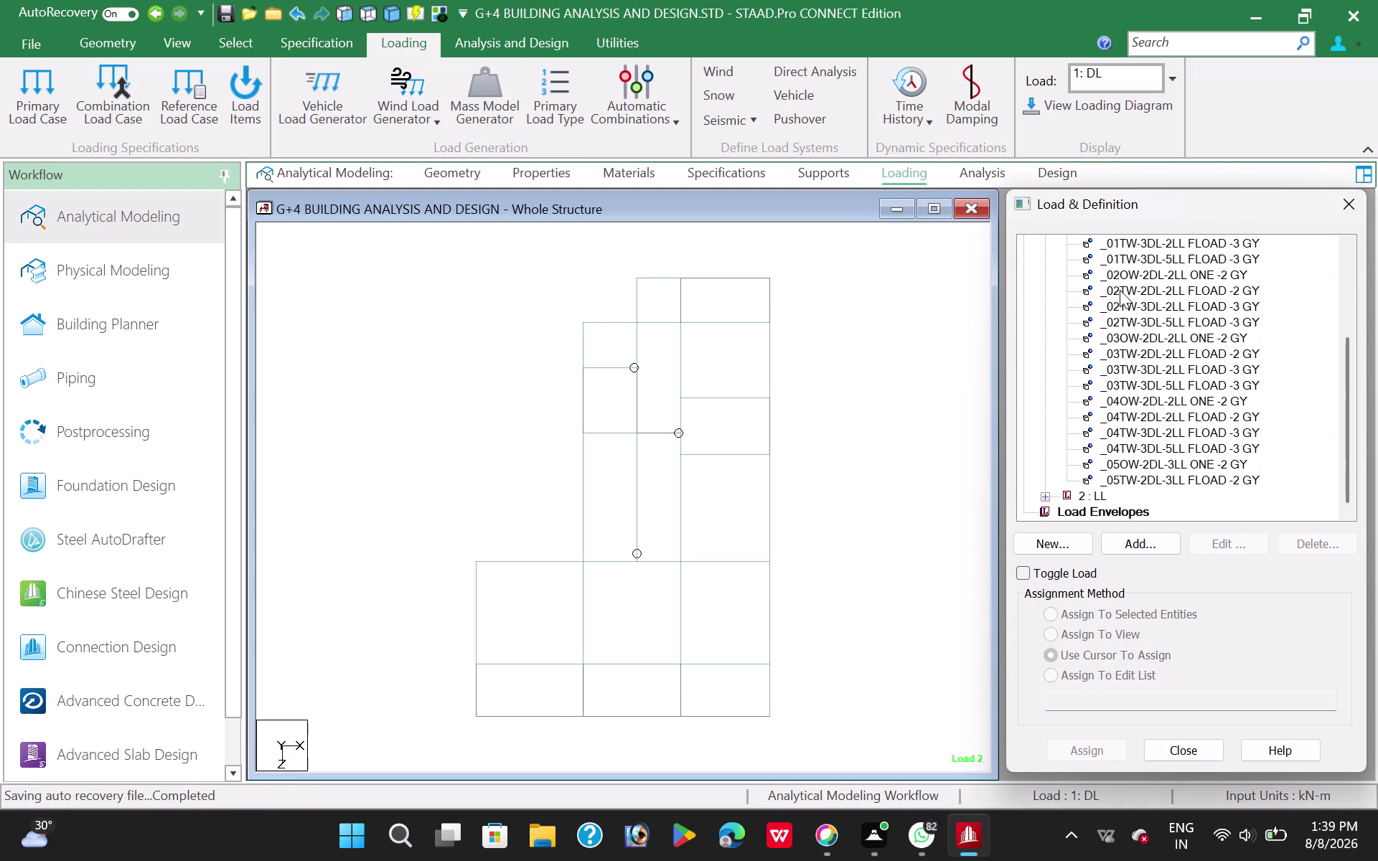
scroll(down, 3)
click(1044, 496)
scroll(down, 3)
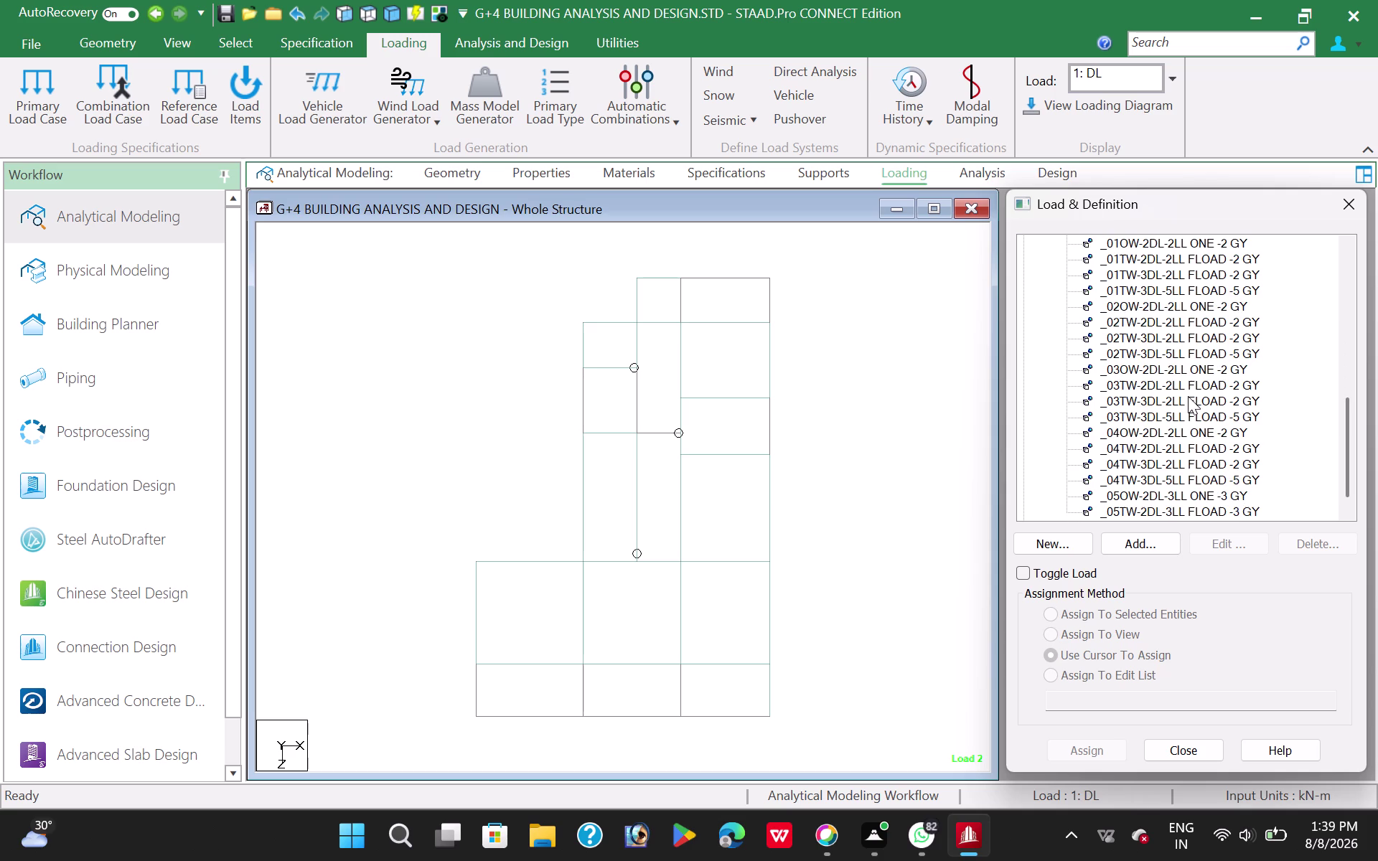
scroll(down, 3)
scroll(up, 3)
scroll(up, 3)
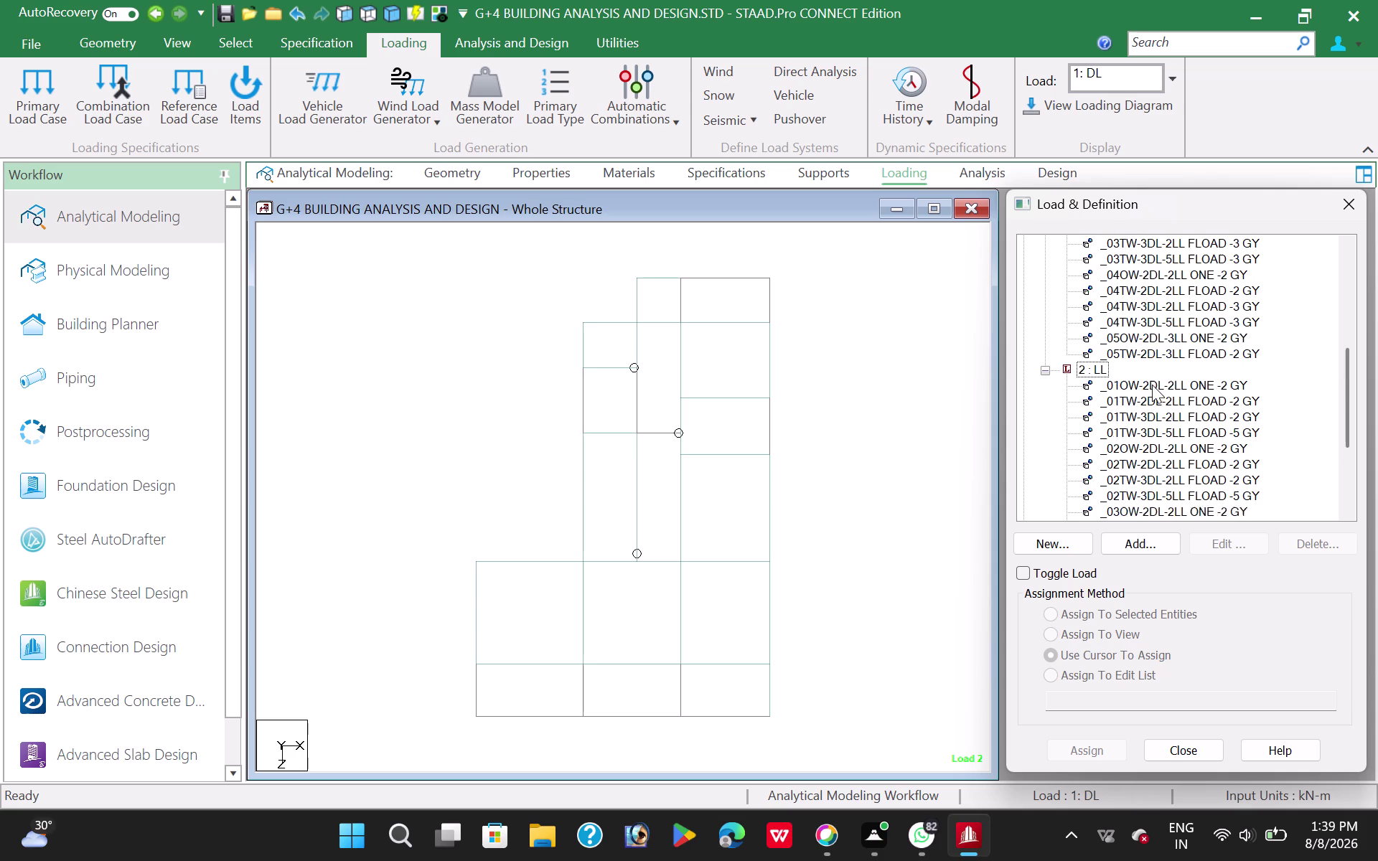
scroll(up, 3)
click(1045, 388)
scroll(up, 3)
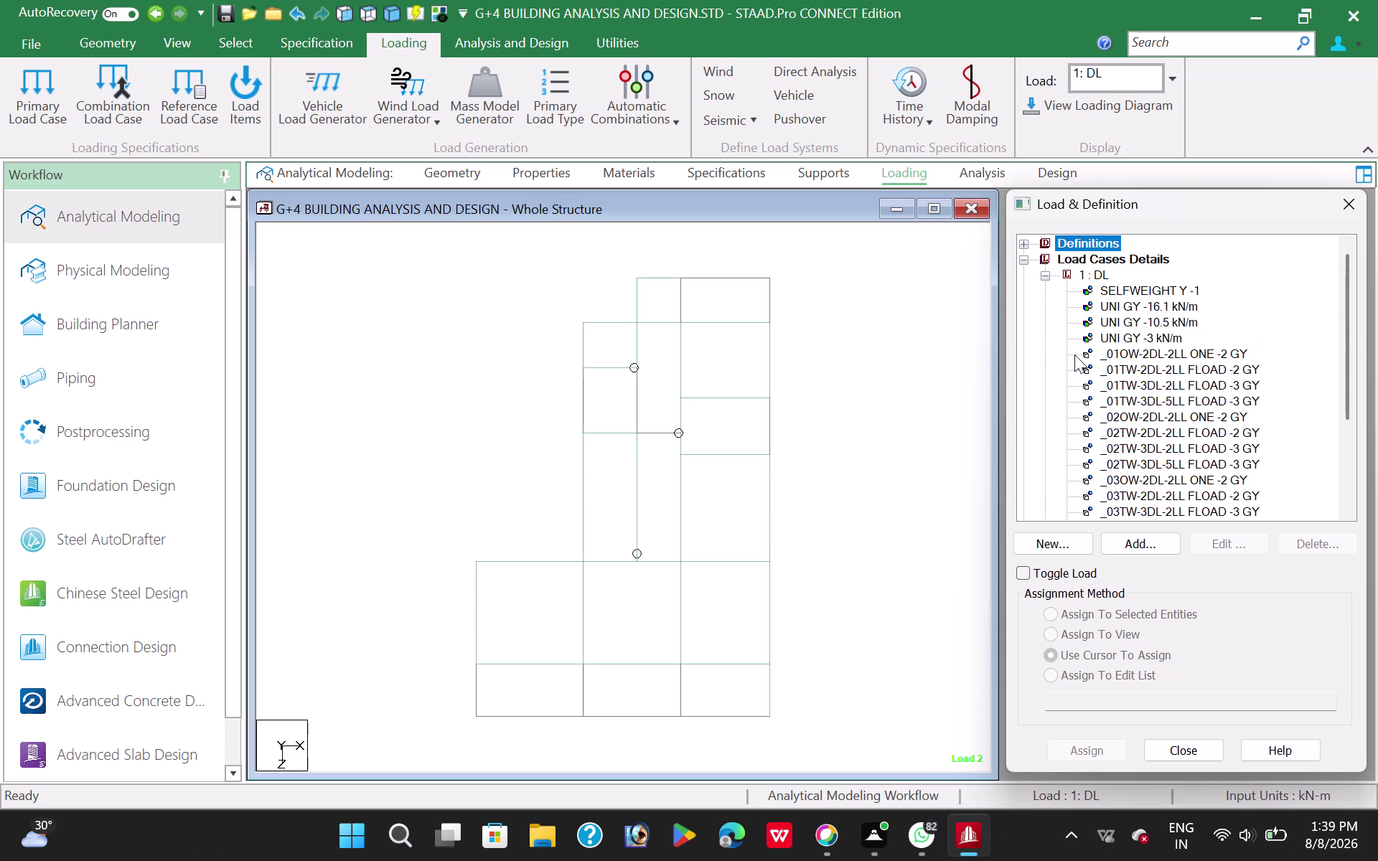
click(1047, 275)
scroll(down, 3)
scroll(up, 3)
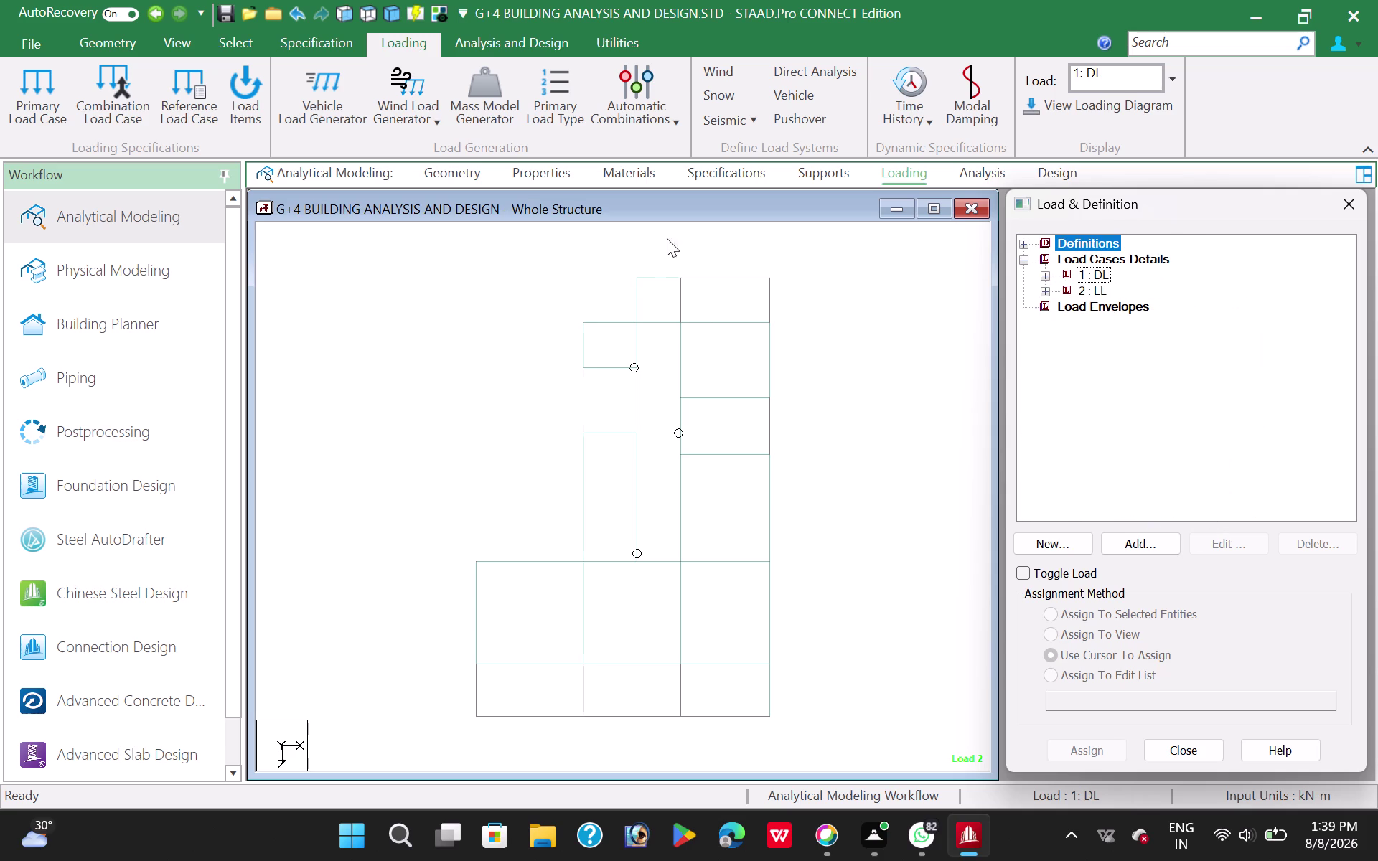
click(1092, 246)
Add a seismic definition of type Indian IS 1893 (Part 1):2016 and open its parameter generator.
click(1127, 538)
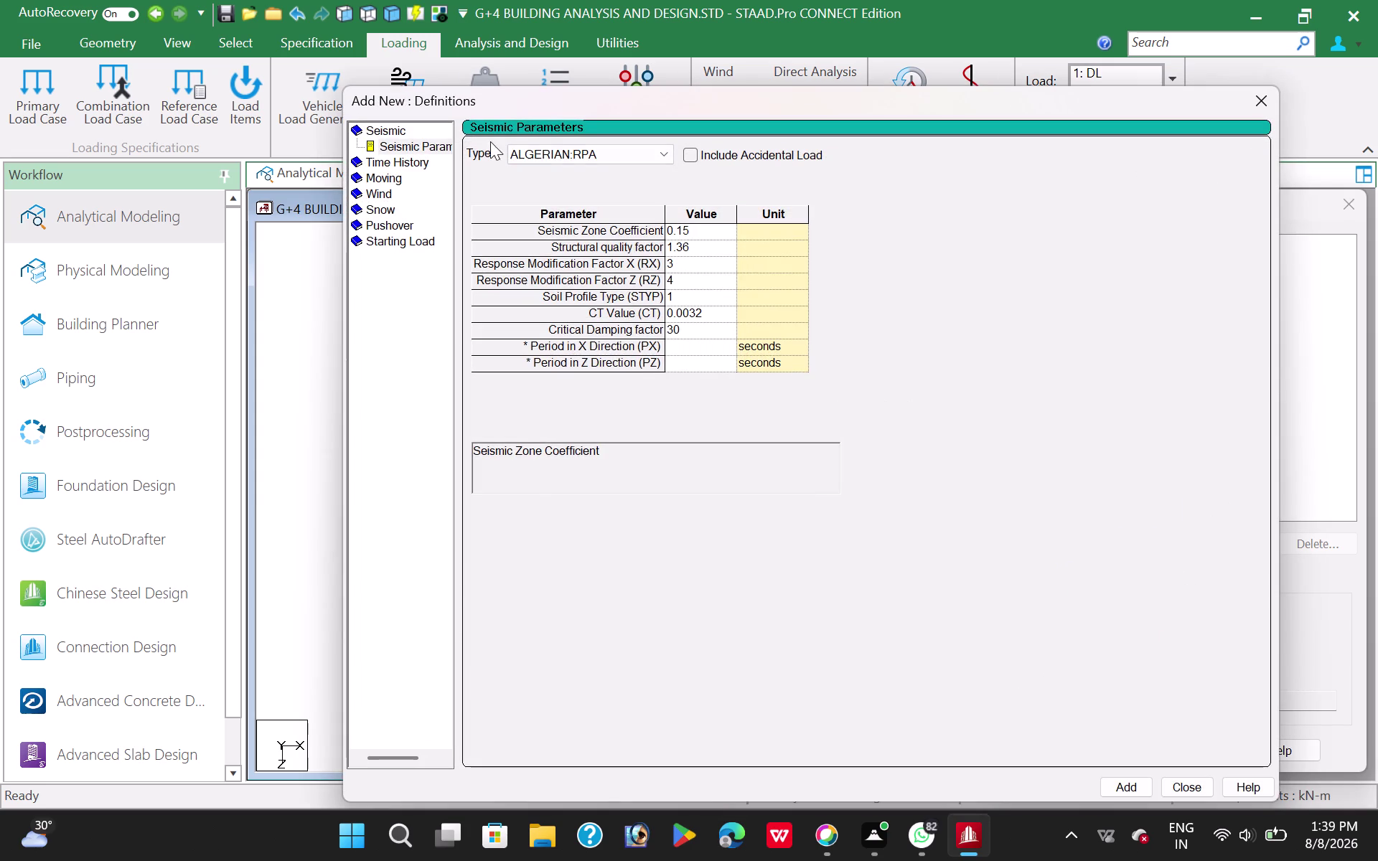
click(600, 156)
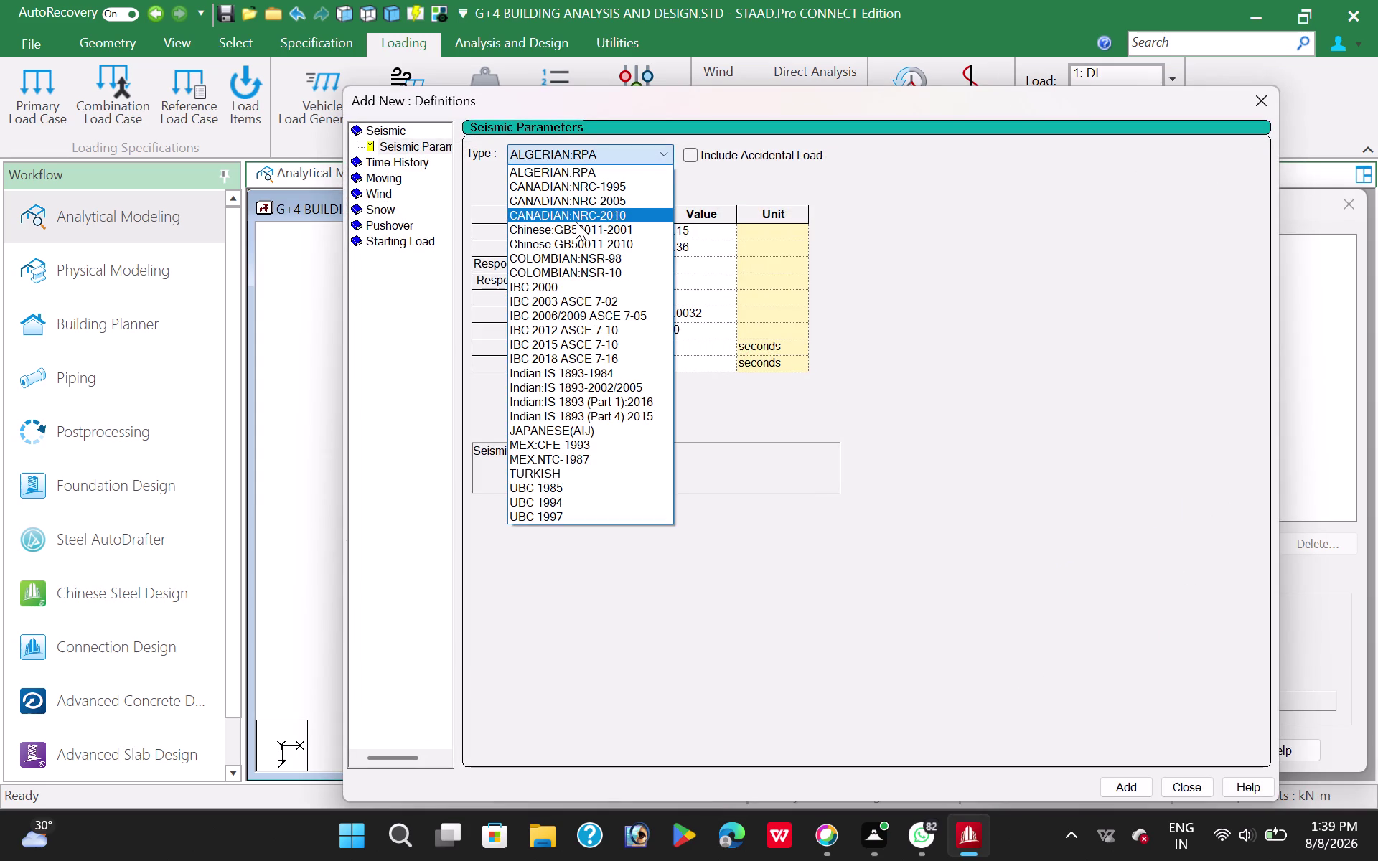
click(634, 403)
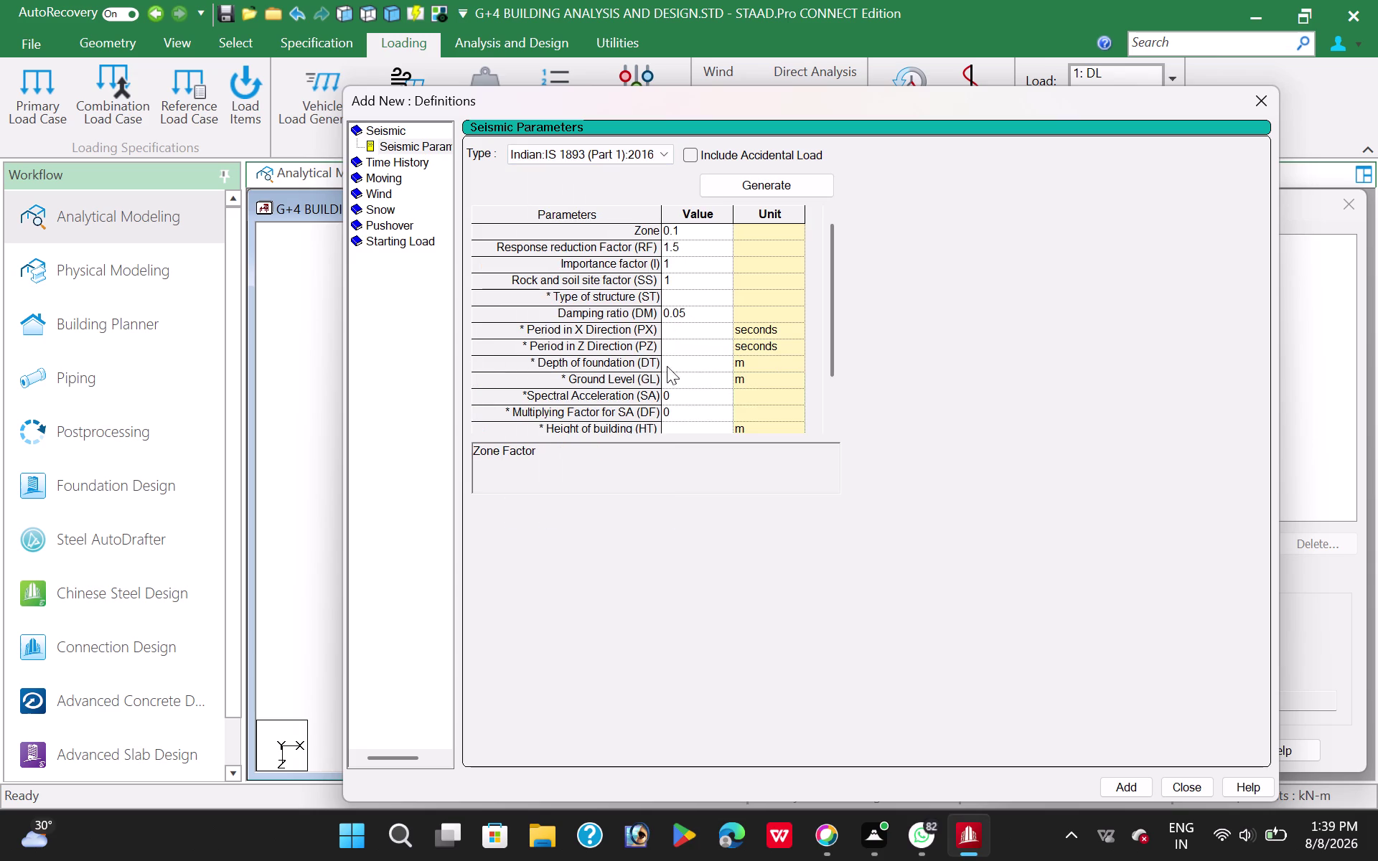
scroll(down, 3)
scroll(up, 3)
drag(835, 340, 835, 405)
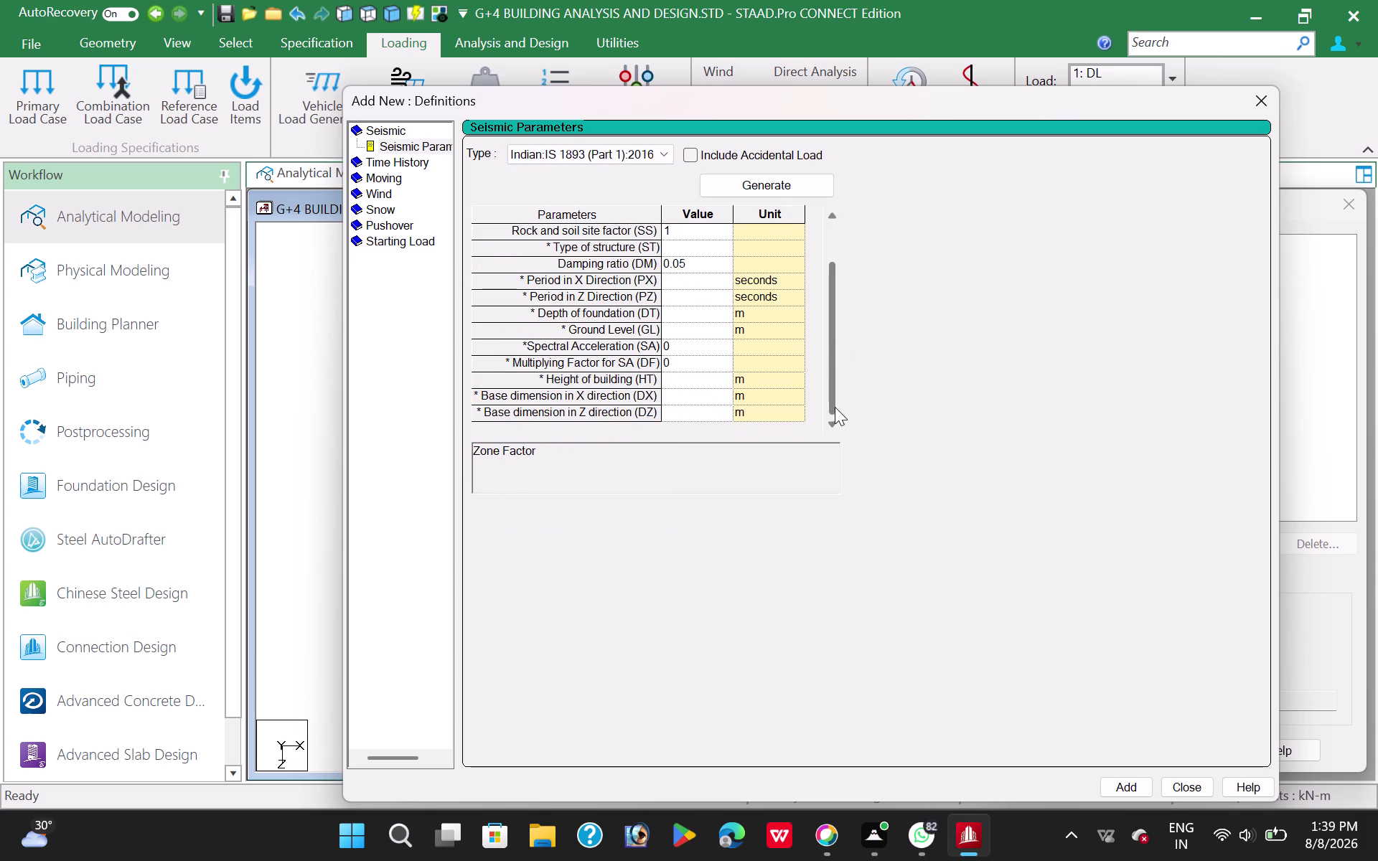
drag(835, 405, 841, 382)
drag(841, 382, 843, 380)
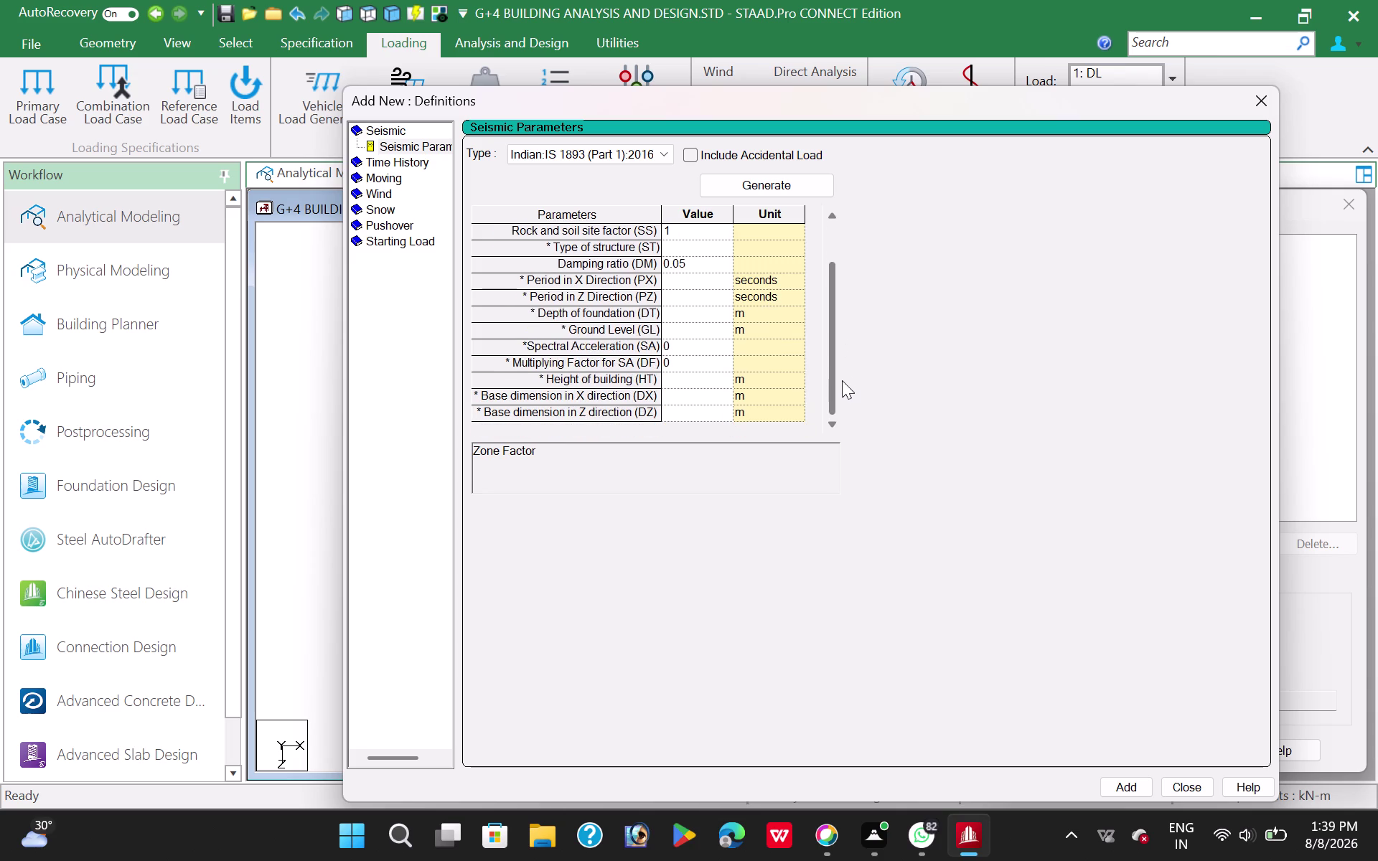
drag(842, 380, 842, 390)
click(757, 181)
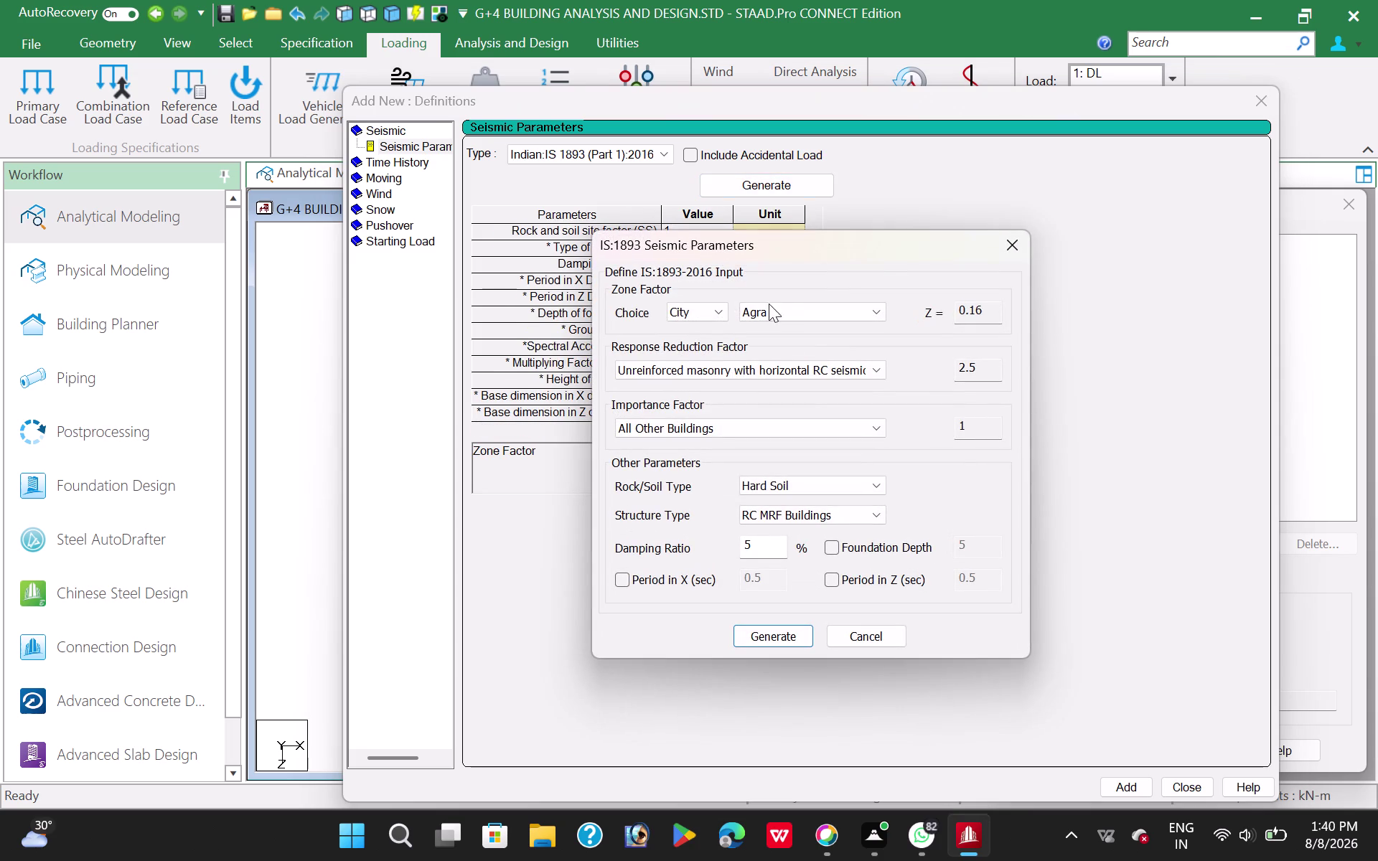
Set the city to Hyderabad for the zone factor.
click(788, 306)
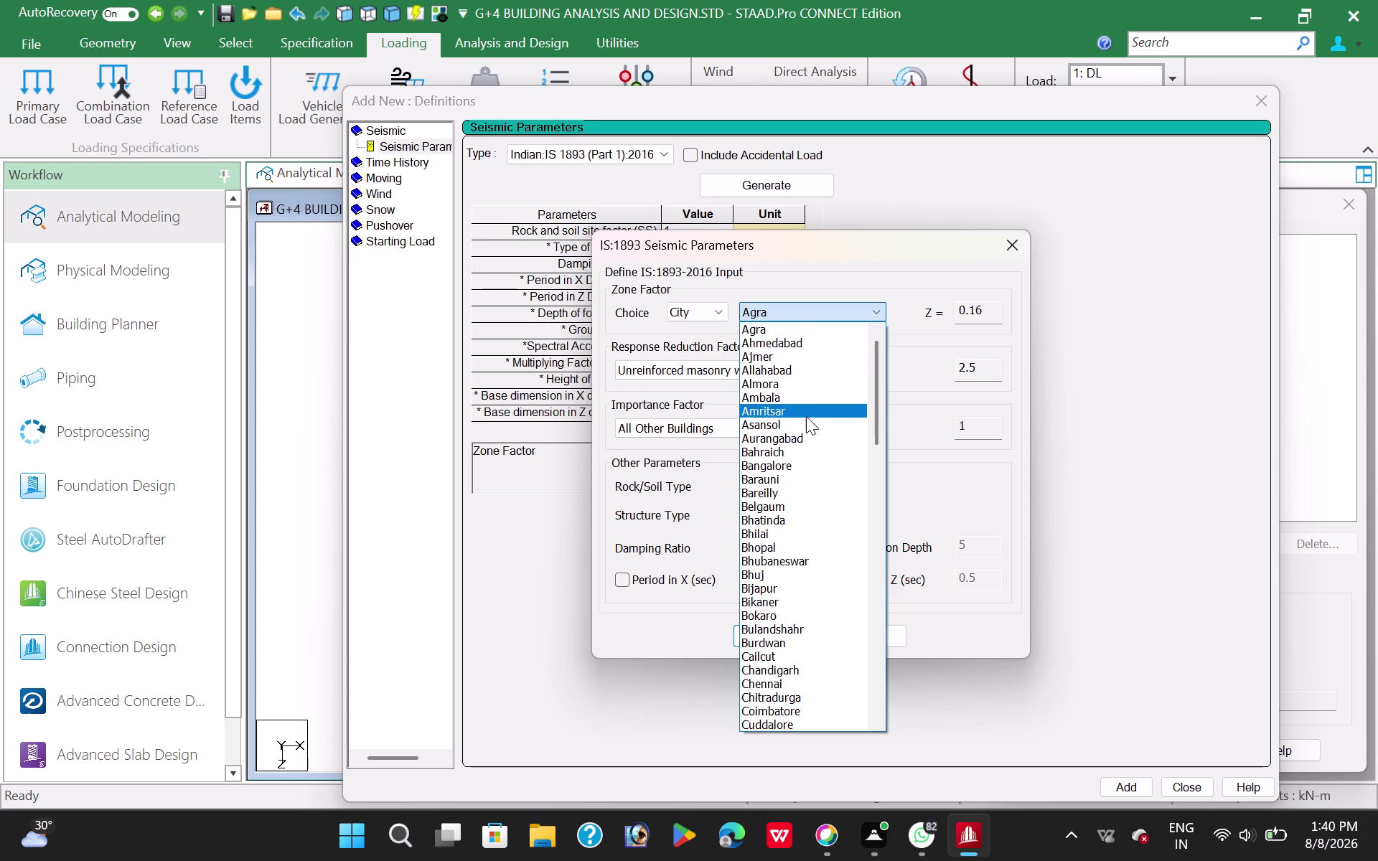
scroll(down, 3)
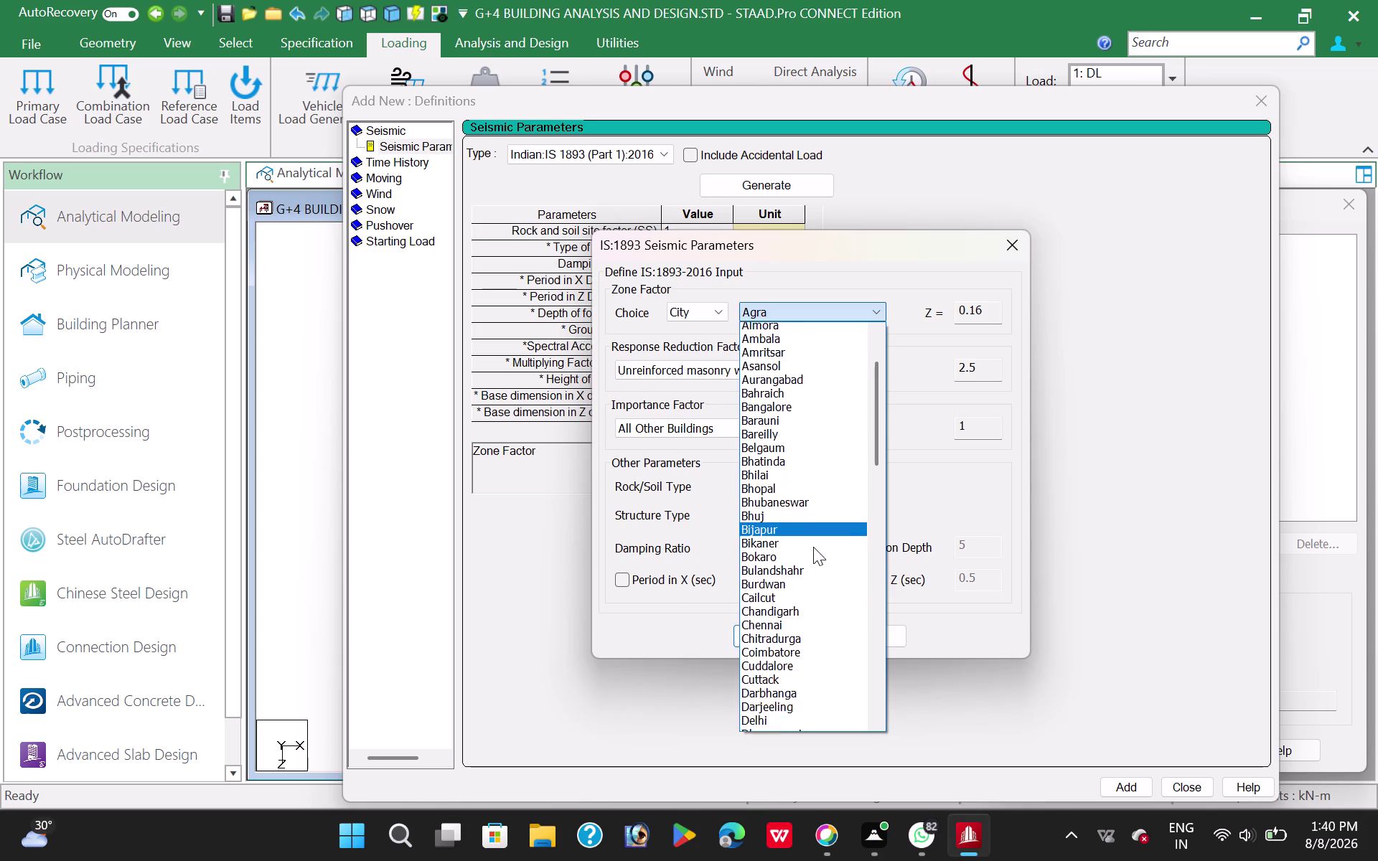
scroll(down, 3)
scroll(down, 3)
scroll(down, 3)
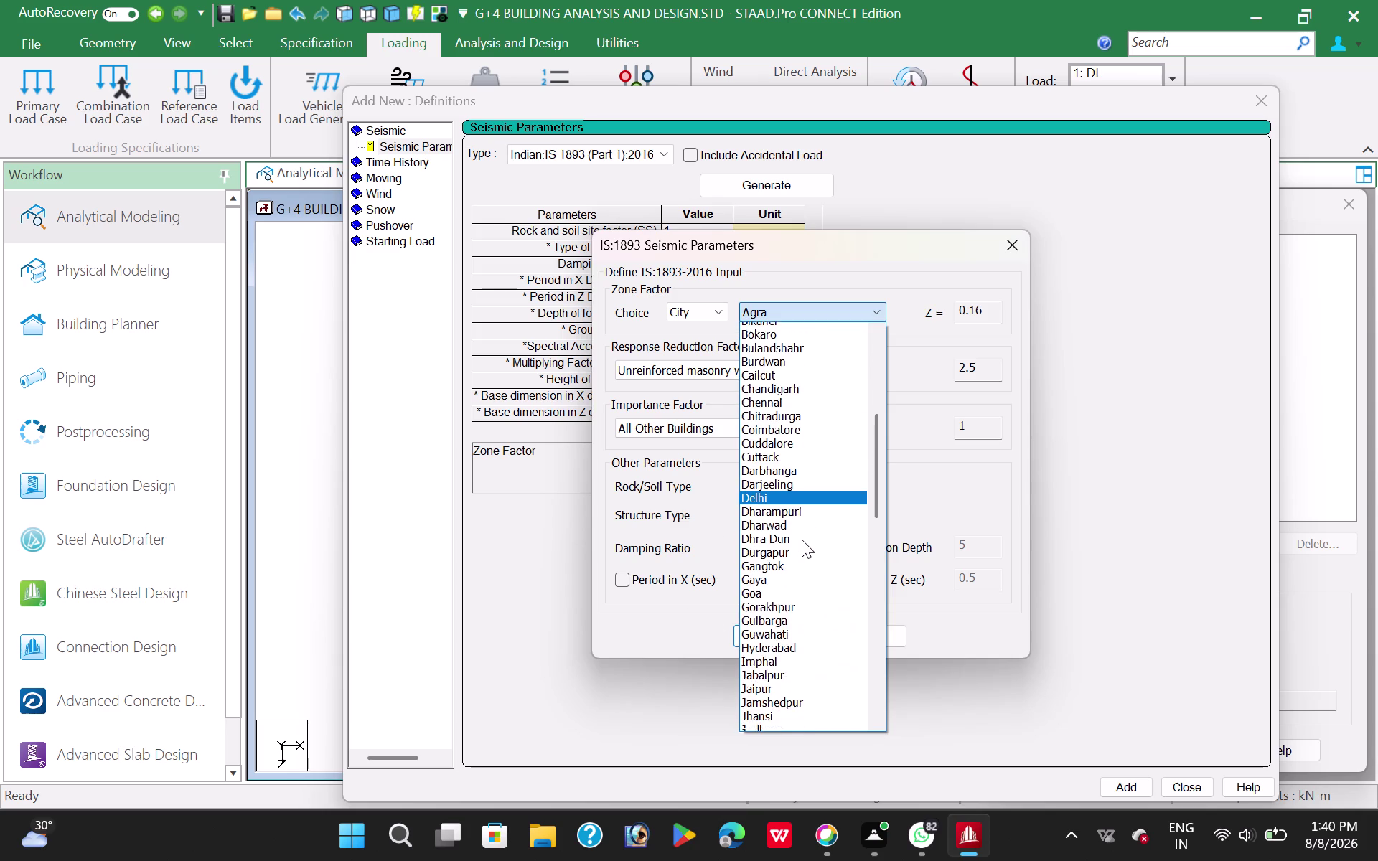
scroll(down, 3)
click(808, 478)
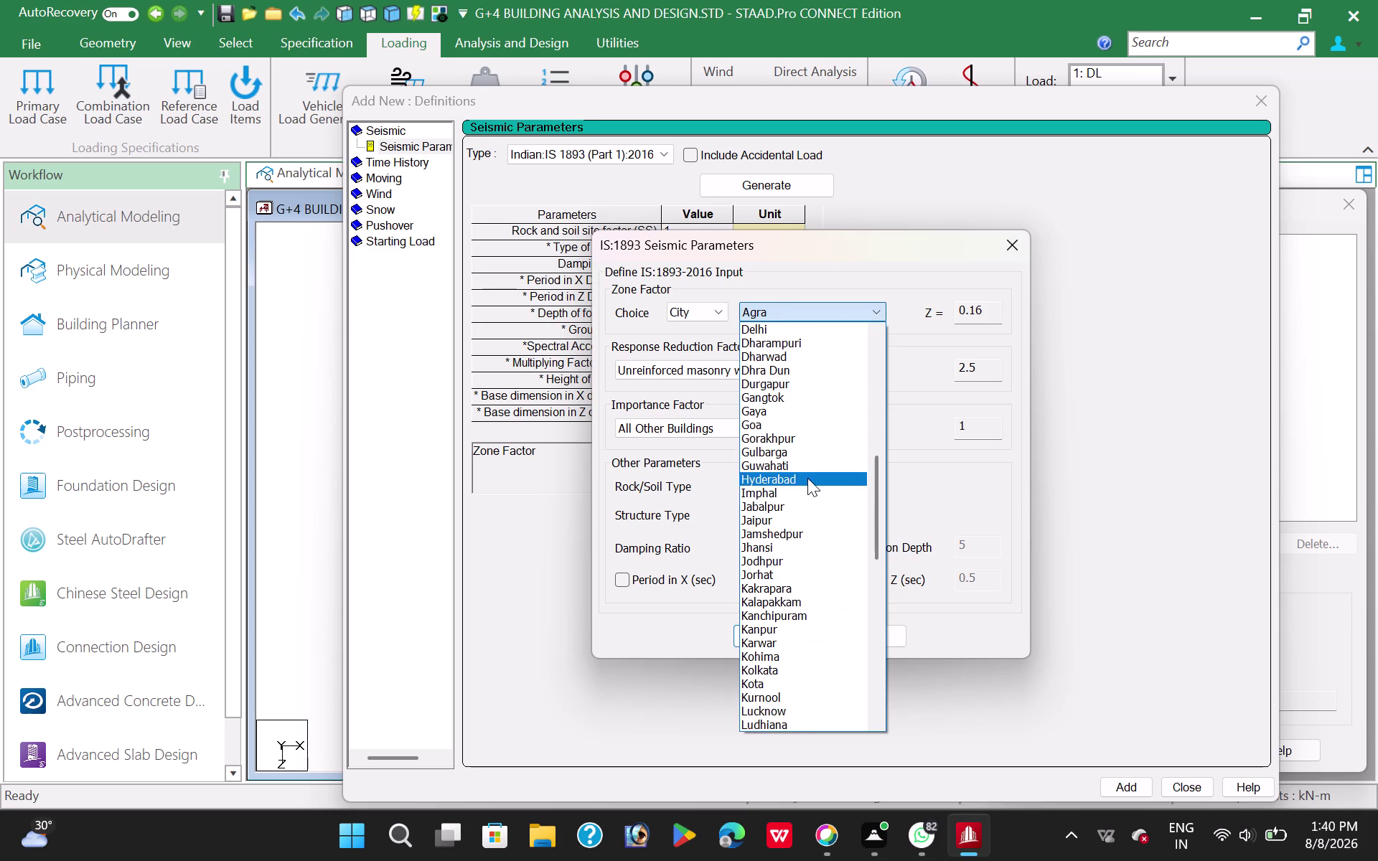
Choose RC OMRF, All Other Buildings and Hard Soil, then generate the parameters.
click(774, 374)
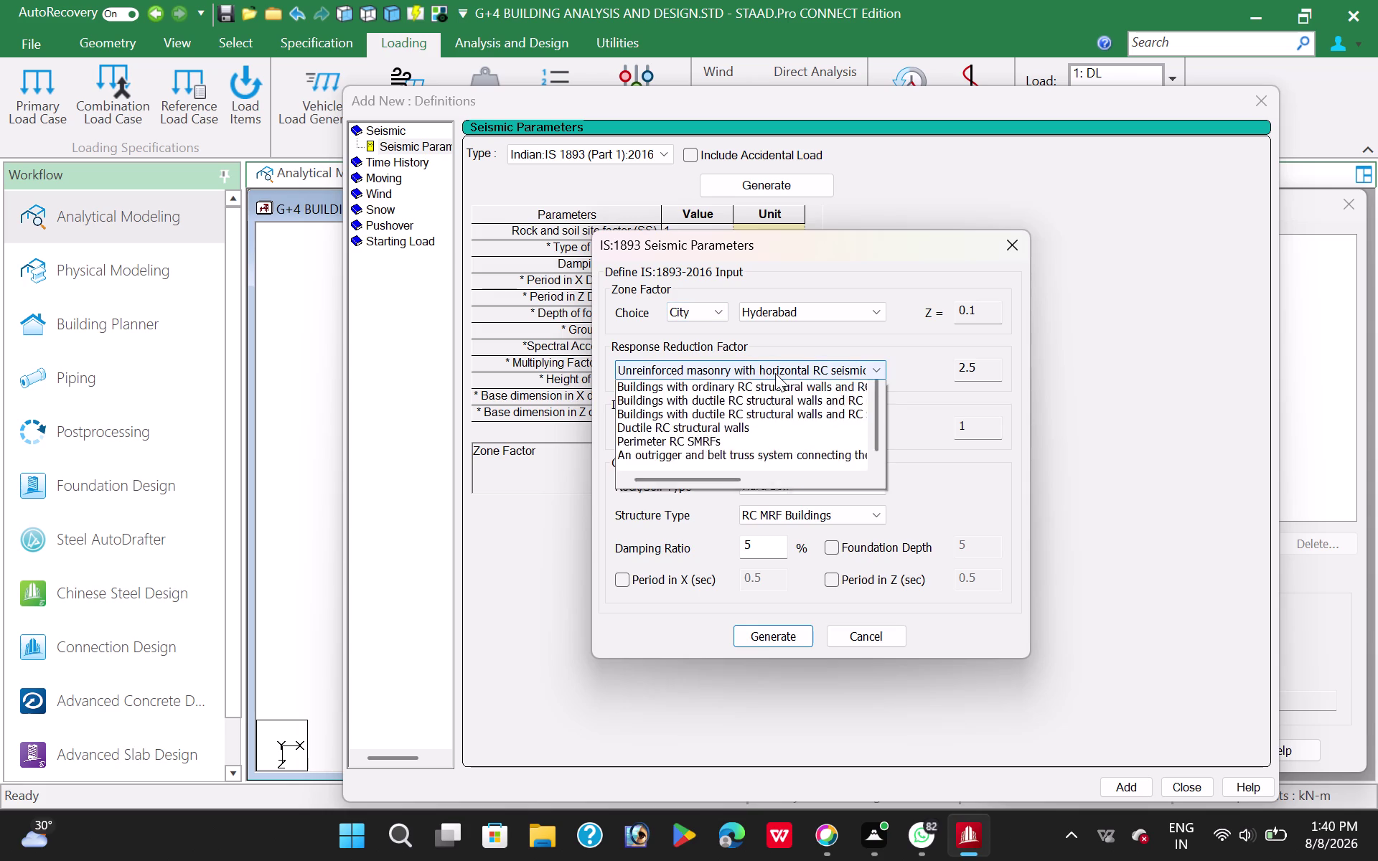
scroll(up, 3)
scroll(up, 3)
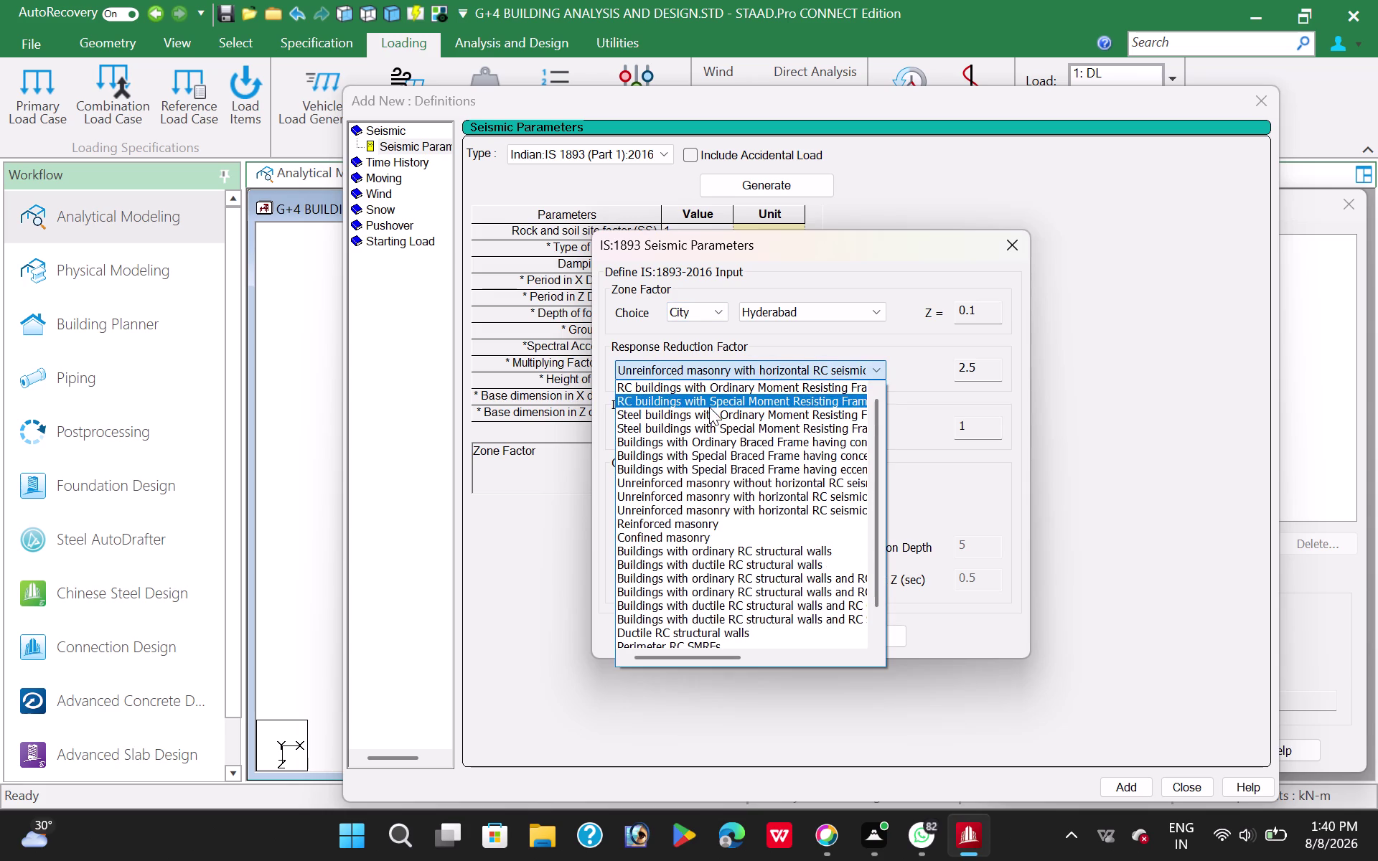
click(766, 384)
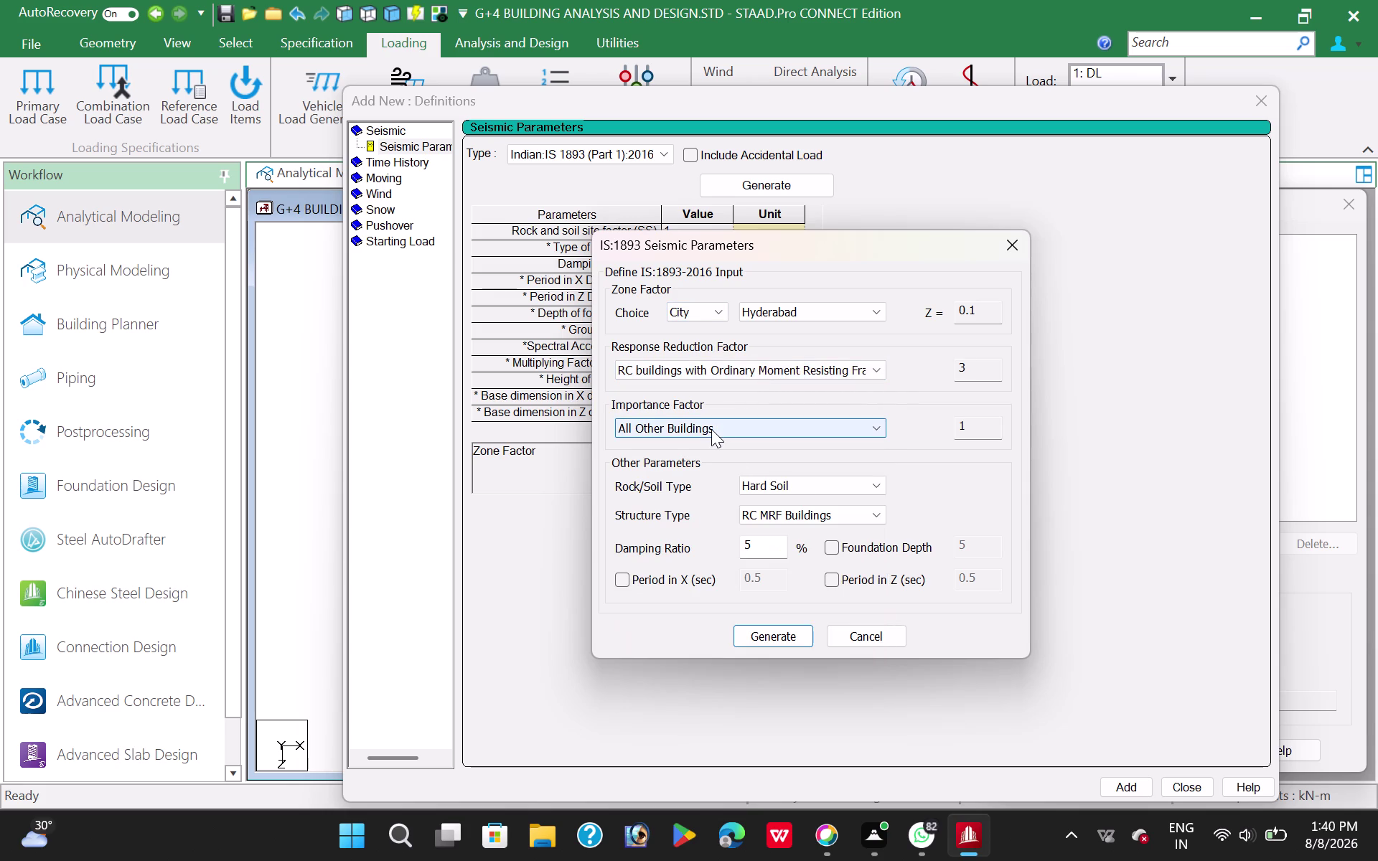
click(818, 484)
click(809, 514)
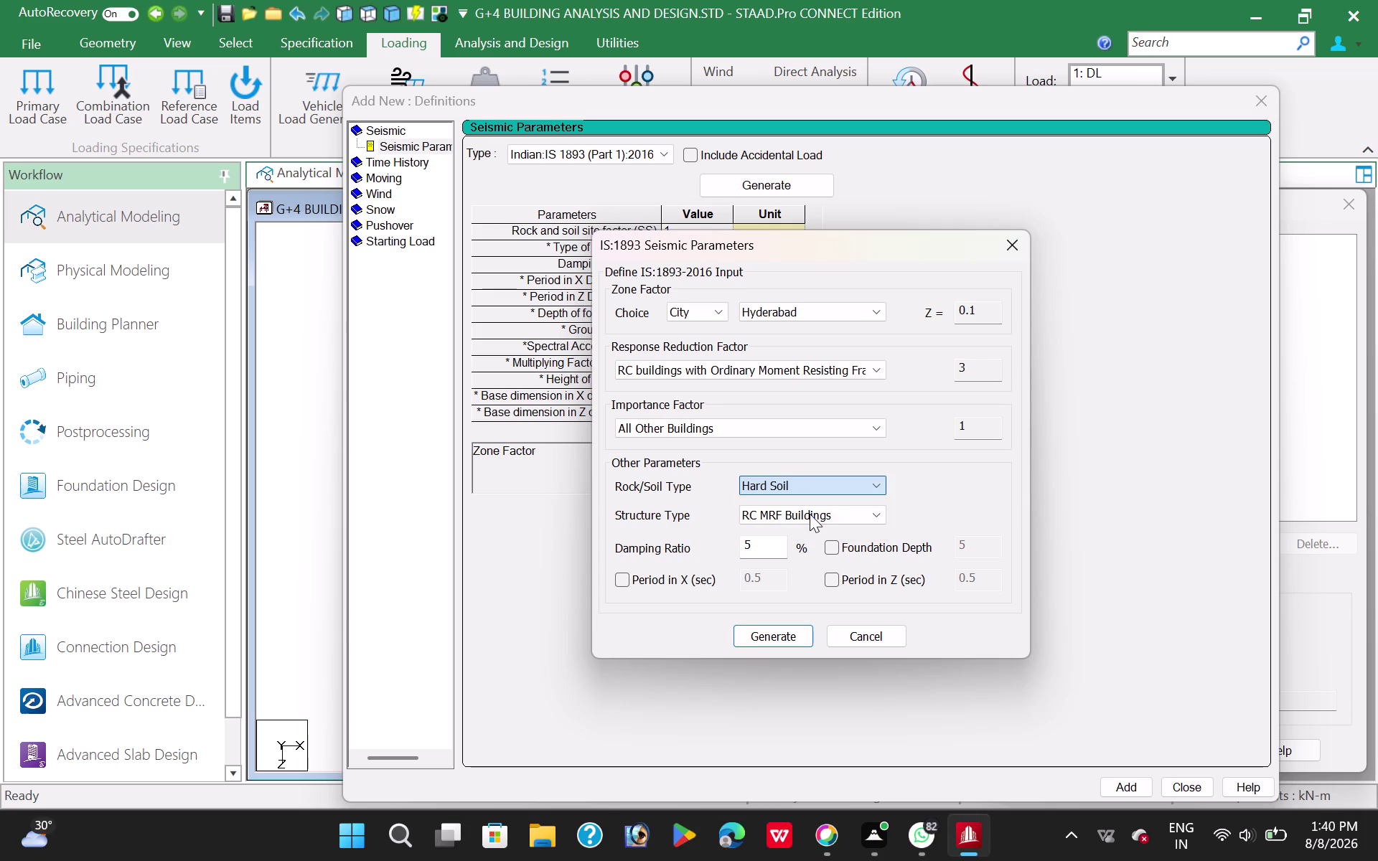
click(775, 635)
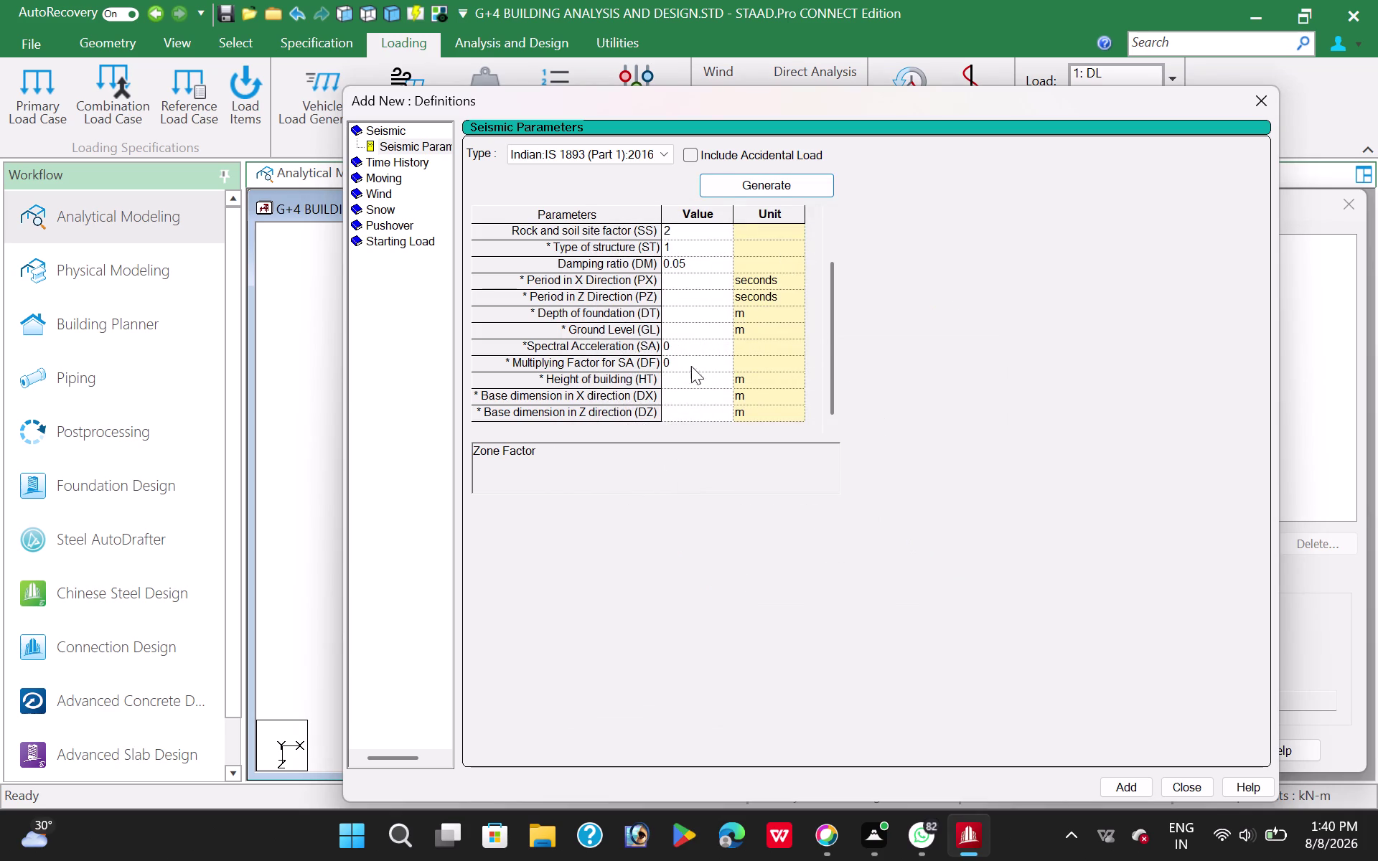
Add the generated seismic definition to the model and close the window.
scroll(up, 3)
scroll(down, 3)
click(1122, 791)
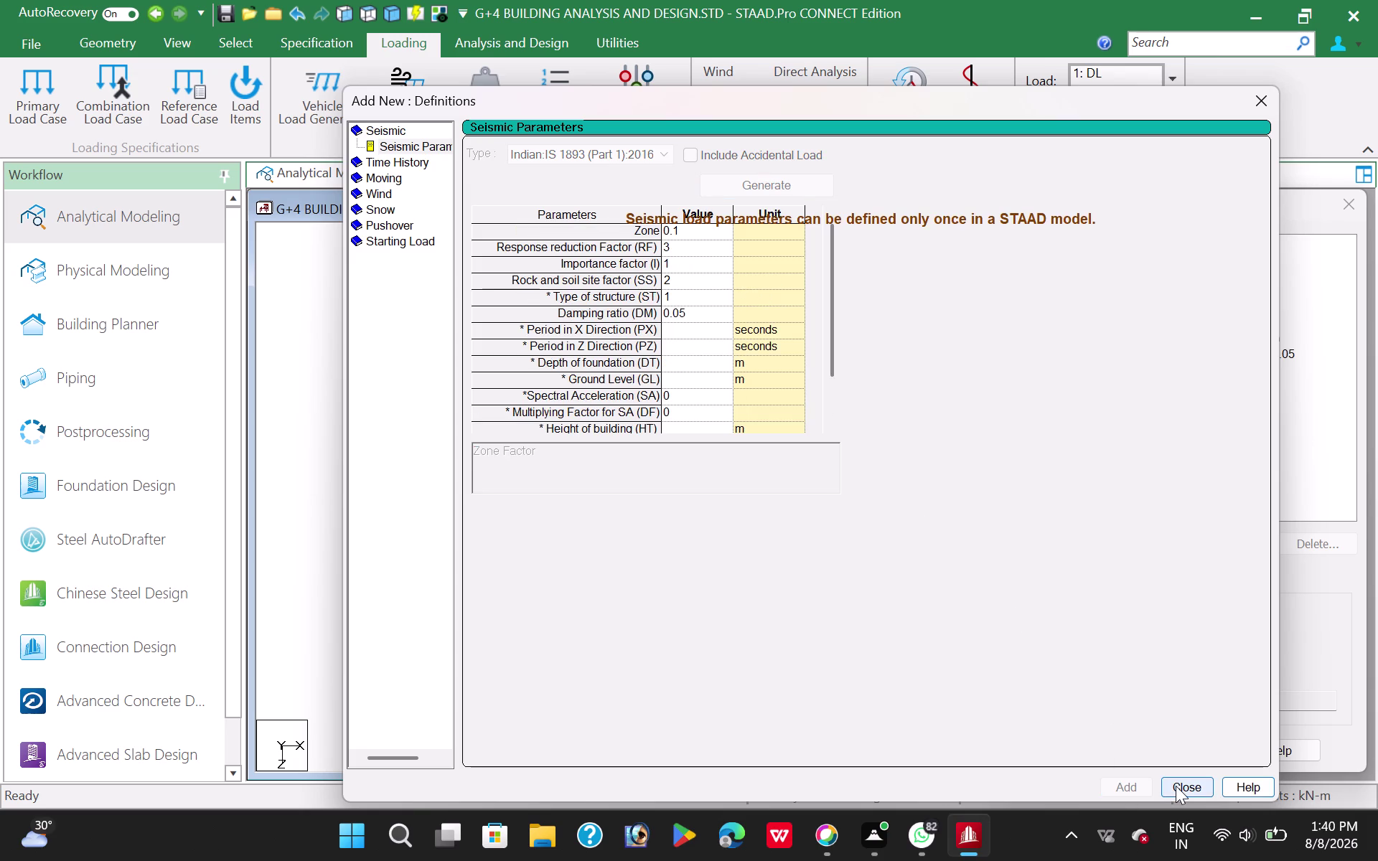
click(1176, 786)
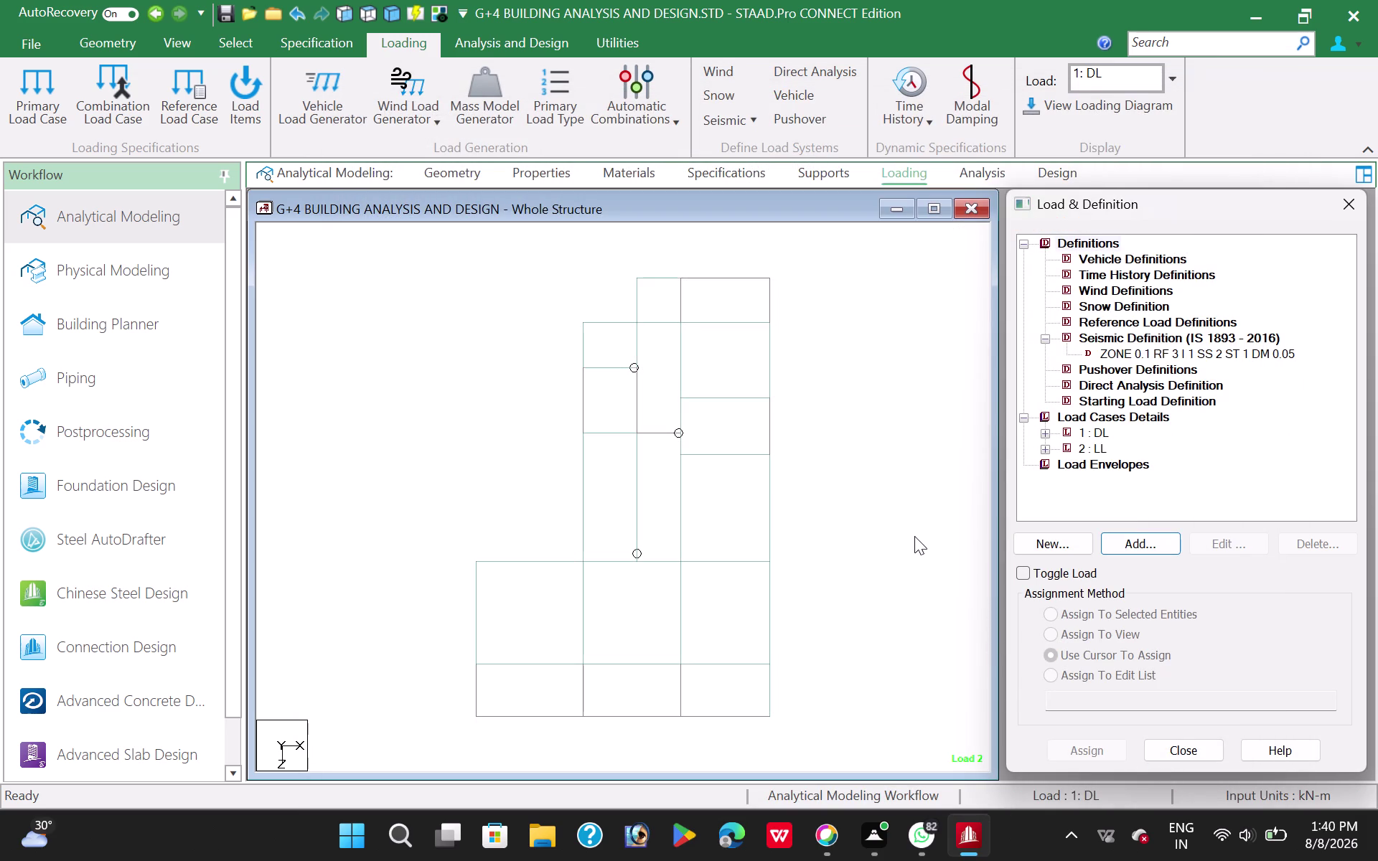
Select the seismic definition and generate a mass-model reference load from DL 1.0 and LL 0.5.
click(1125, 348)
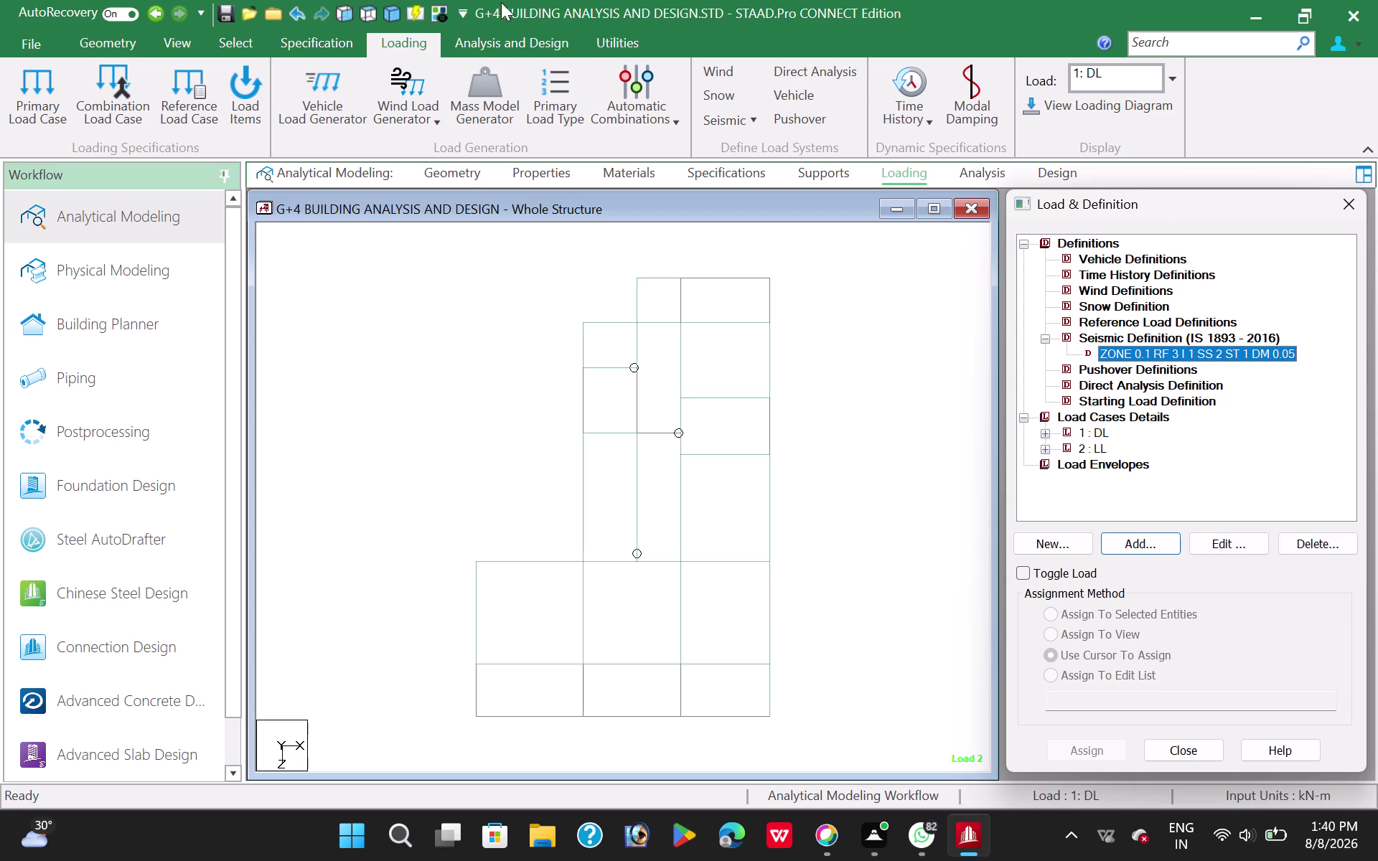
click(475, 93)
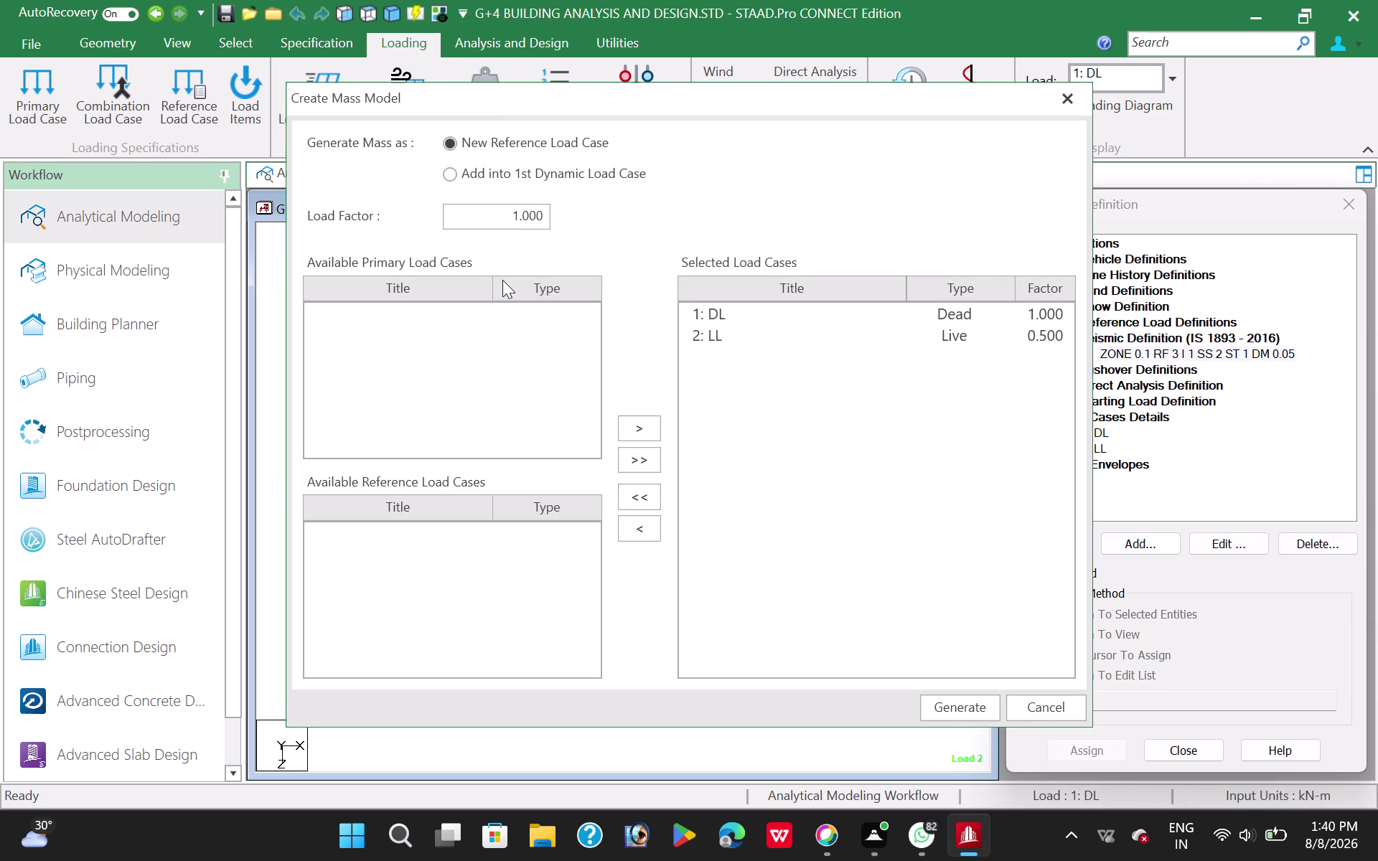
click(963, 708)
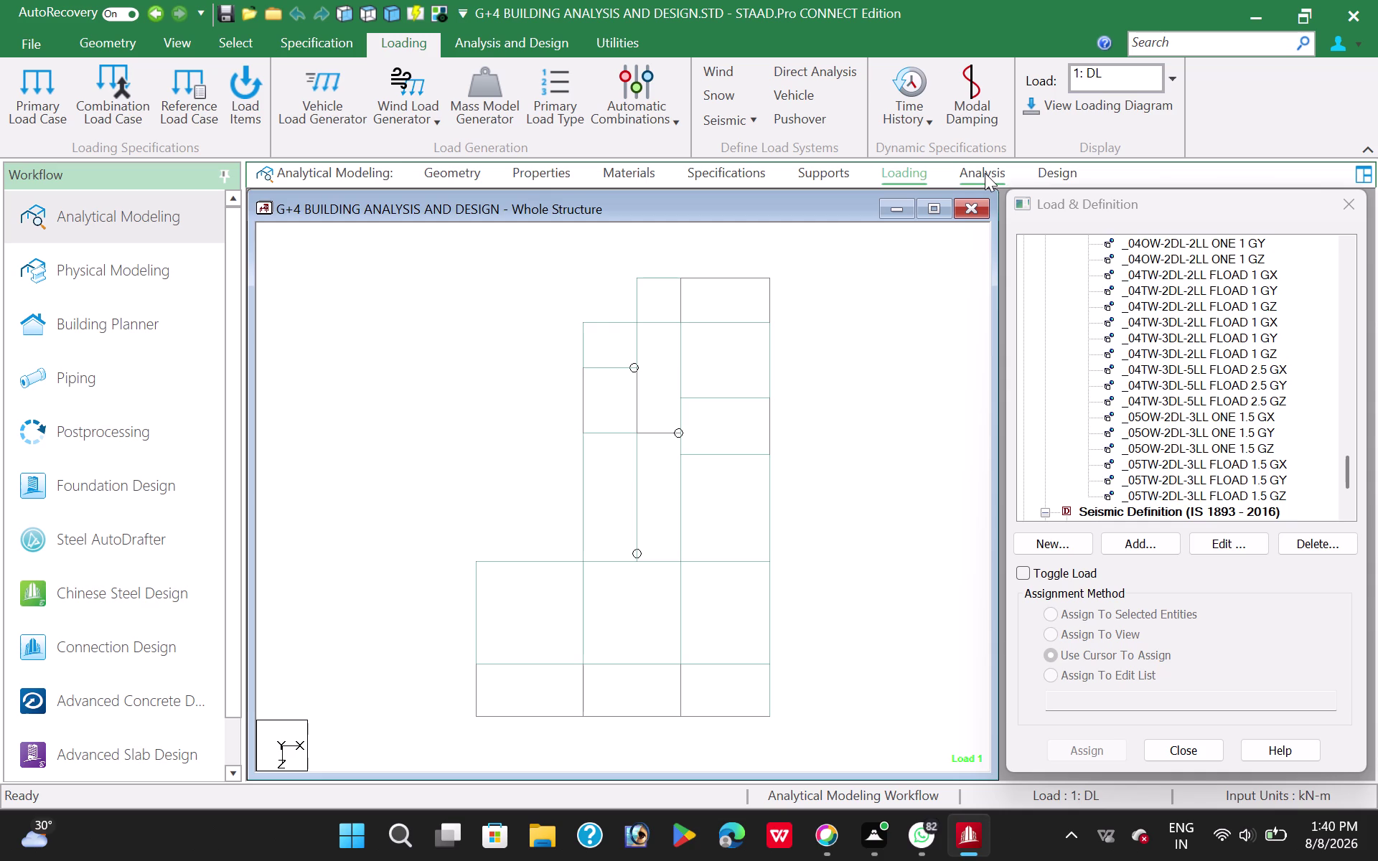
Preview each generated floor load item on the frame, including the 1.5-factor items.
scroll(up, 3)
scroll(up, 3)
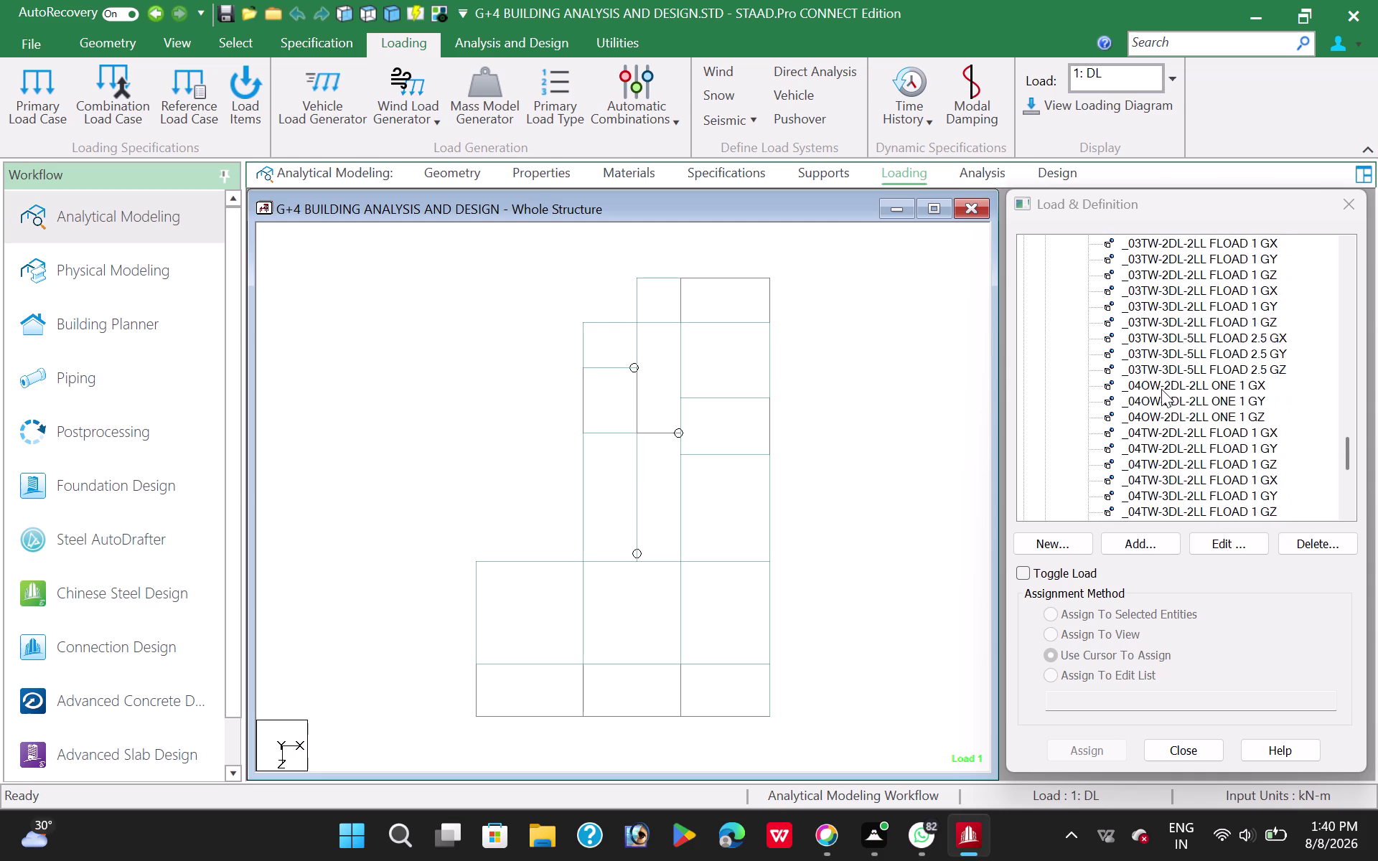
scroll(up, 3)
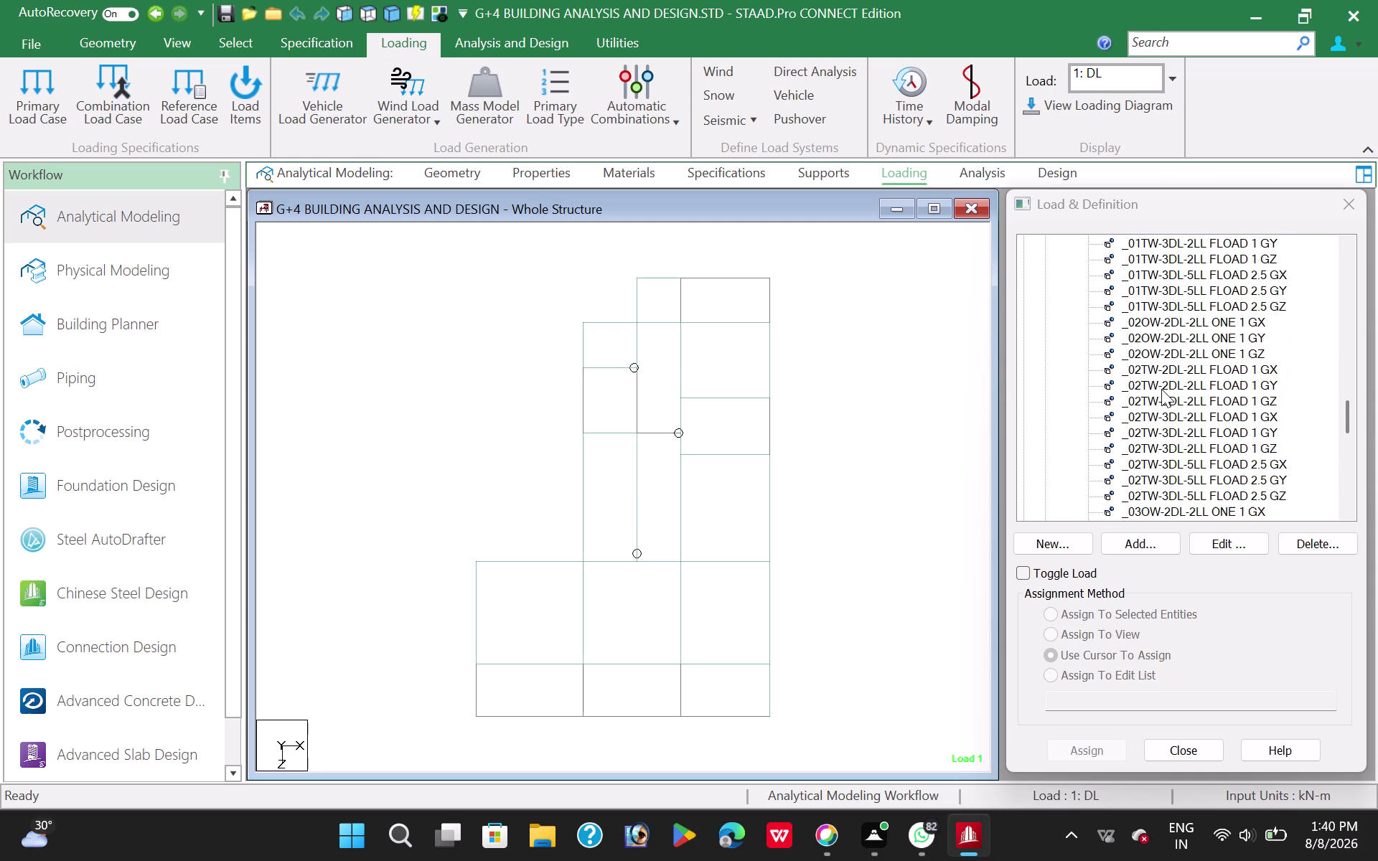
scroll(up, 3)
scroll(up, 3)
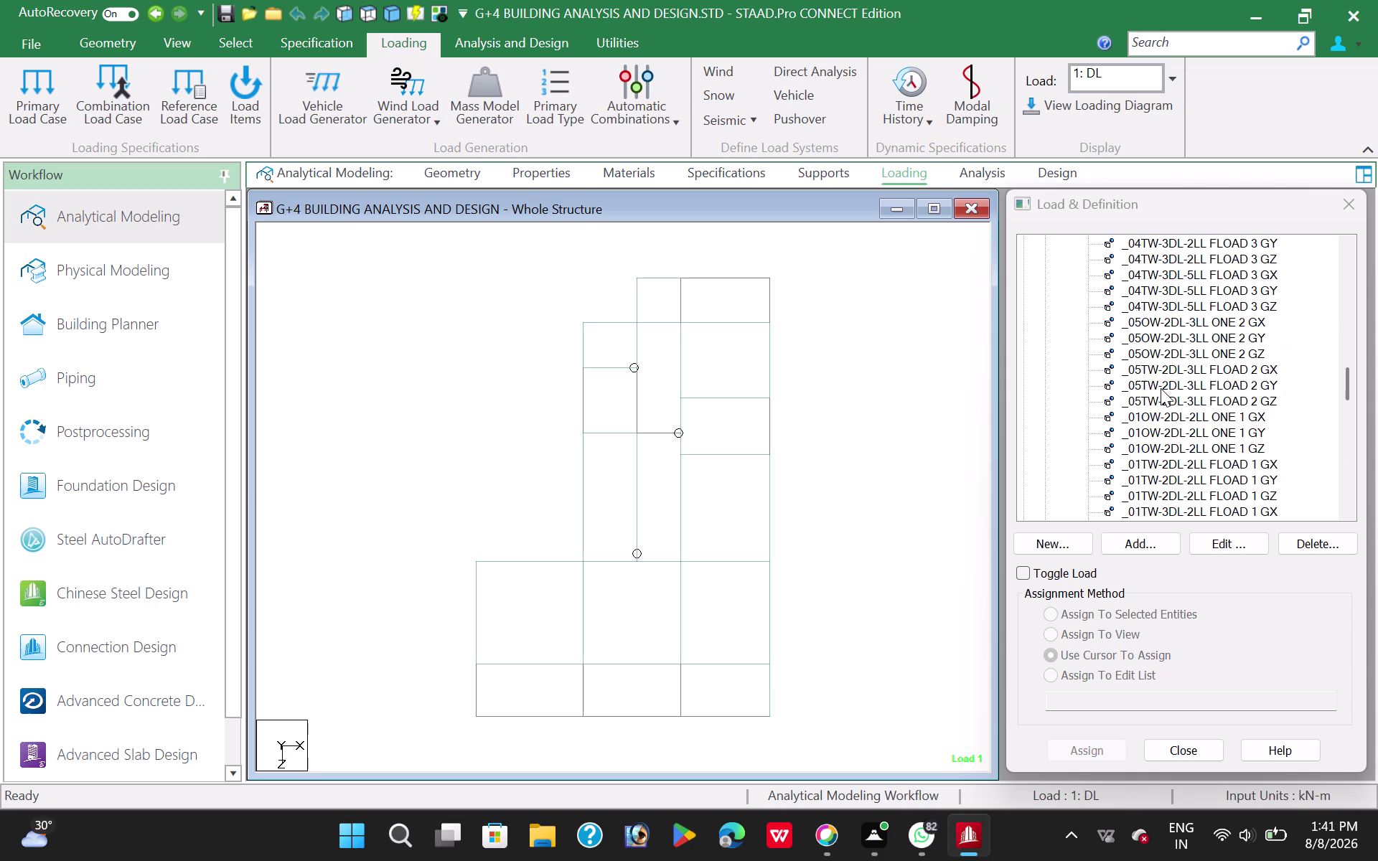
scroll(up, 3)
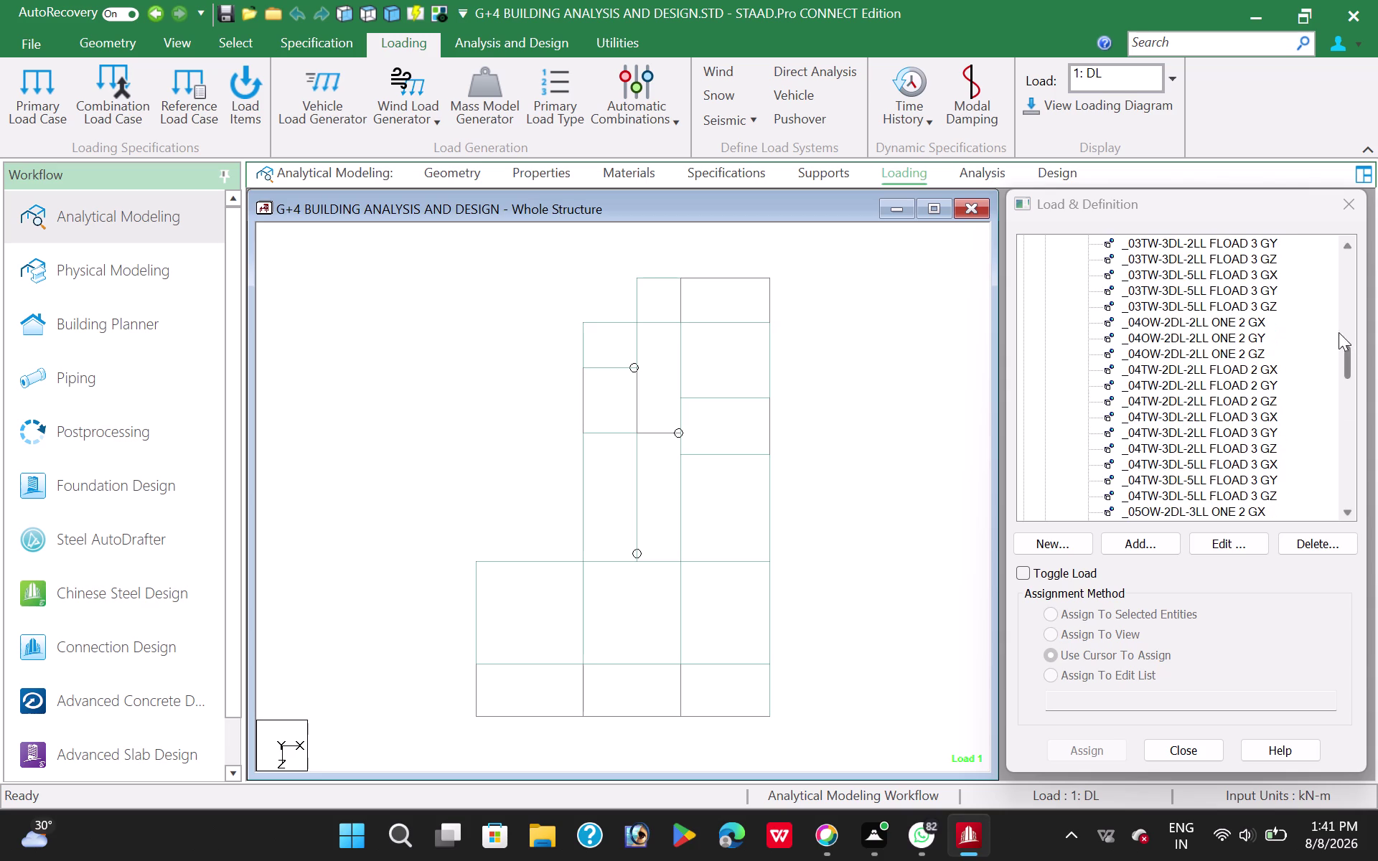
click(1241, 348)
click(1222, 377)
click(1224, 399)
click(1229, 419)
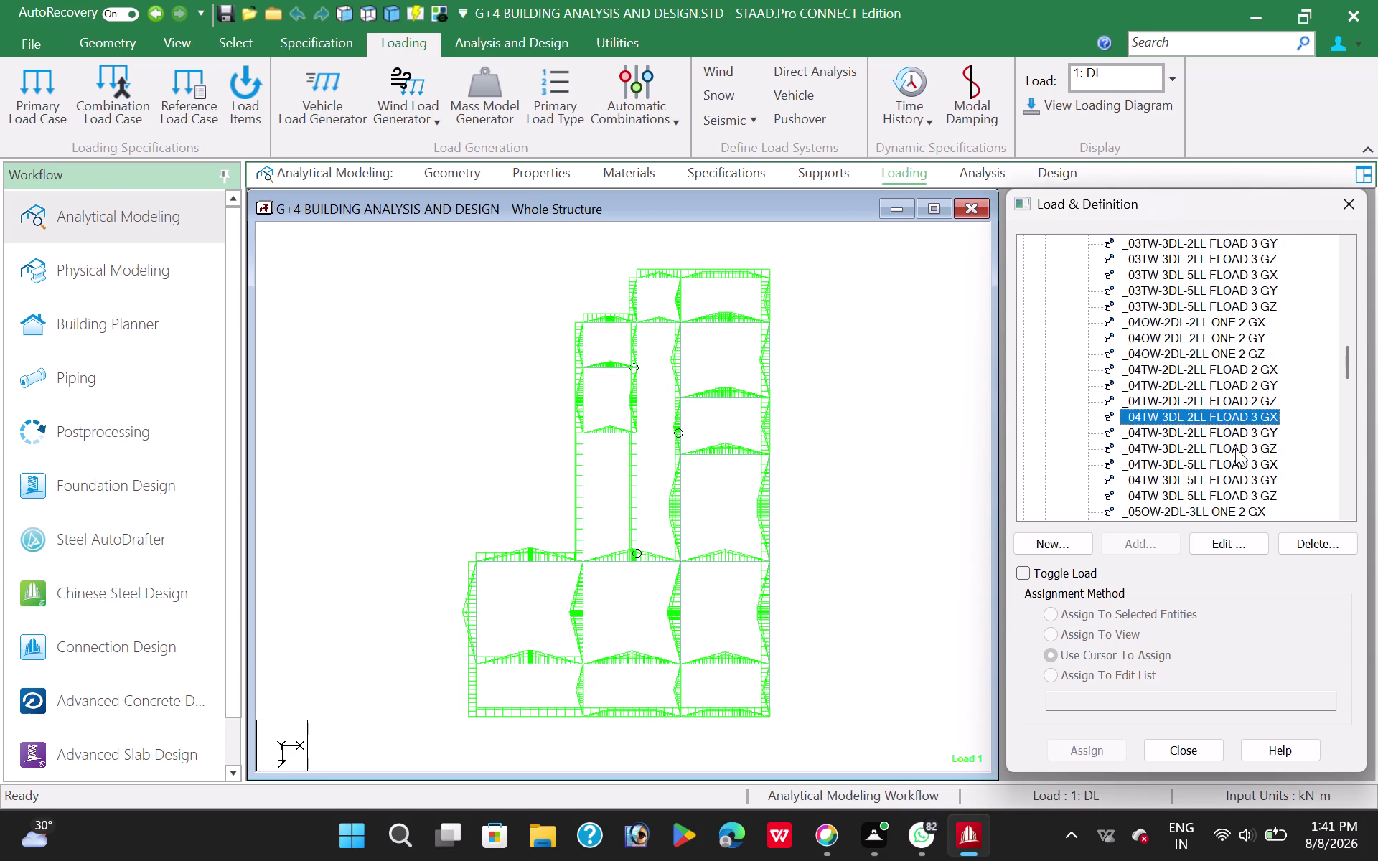
click(1236, 448)
scroll(down, 3)
click(1222, 438)
scroll(down, 3)
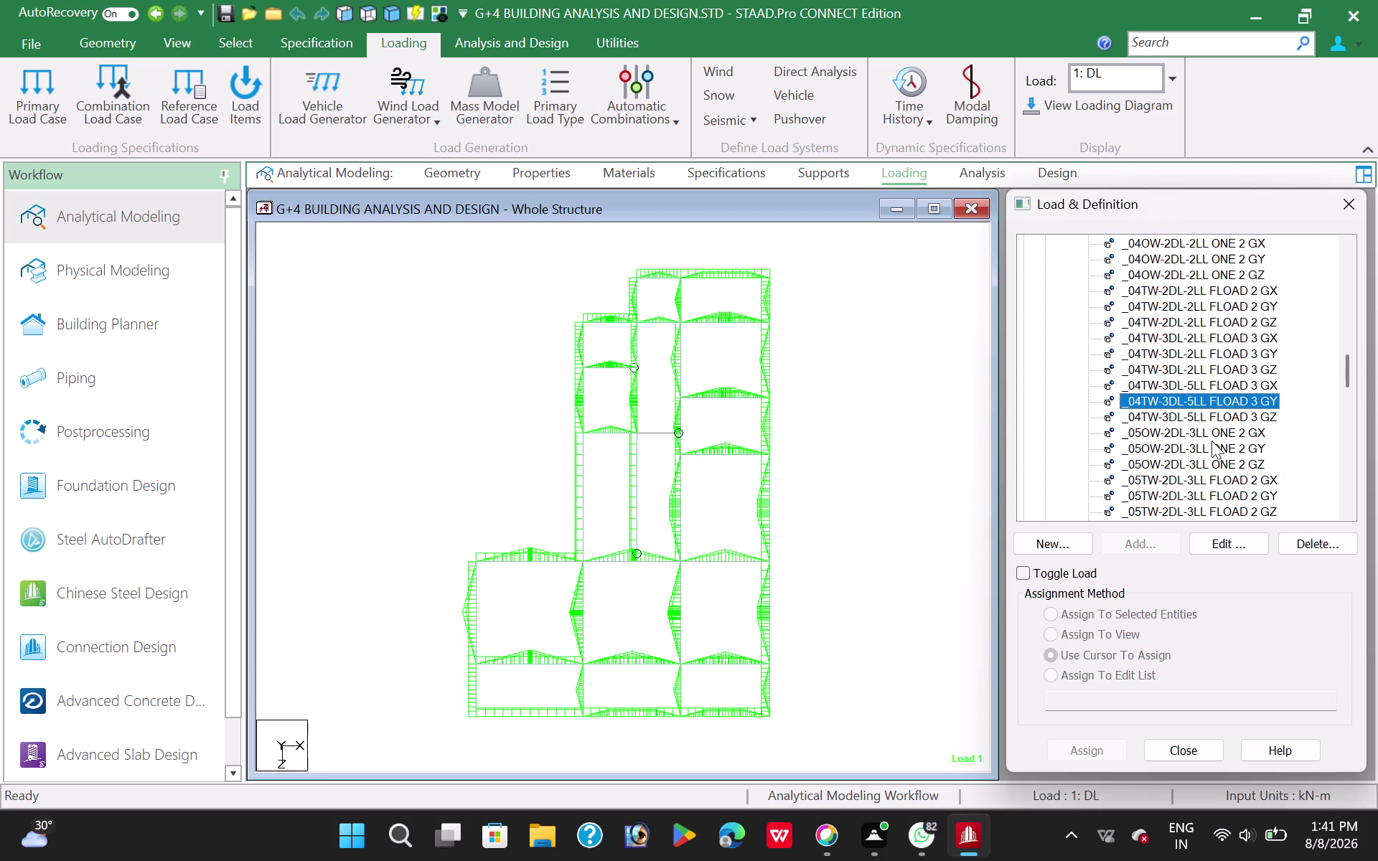
scroll(down, 3)
click(1211, 440)
click(1198, 420)
click(1191, 400)
click(1191, 451)
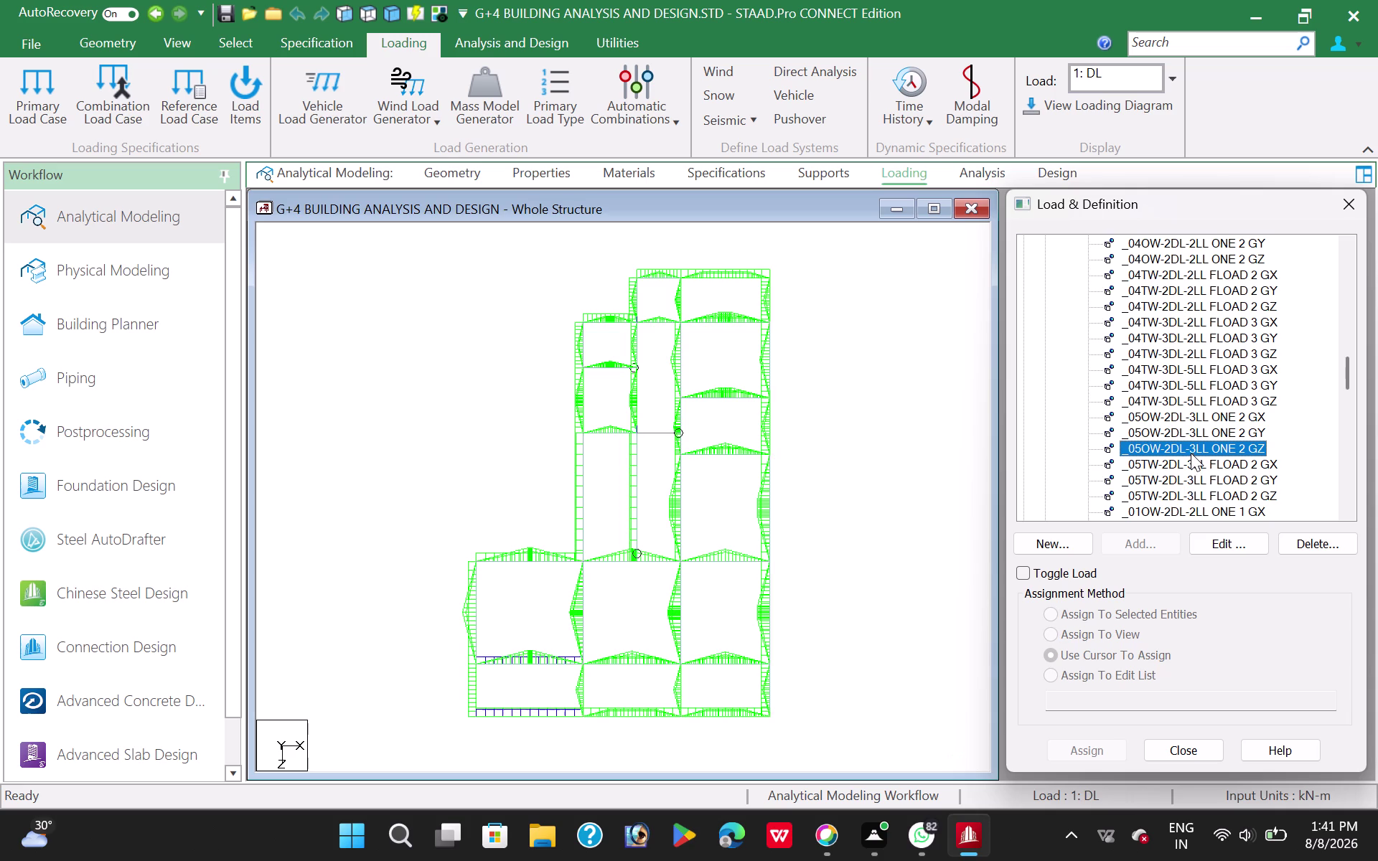
scroll(down, 3)
click(1192, 473)
click(1171, 437)
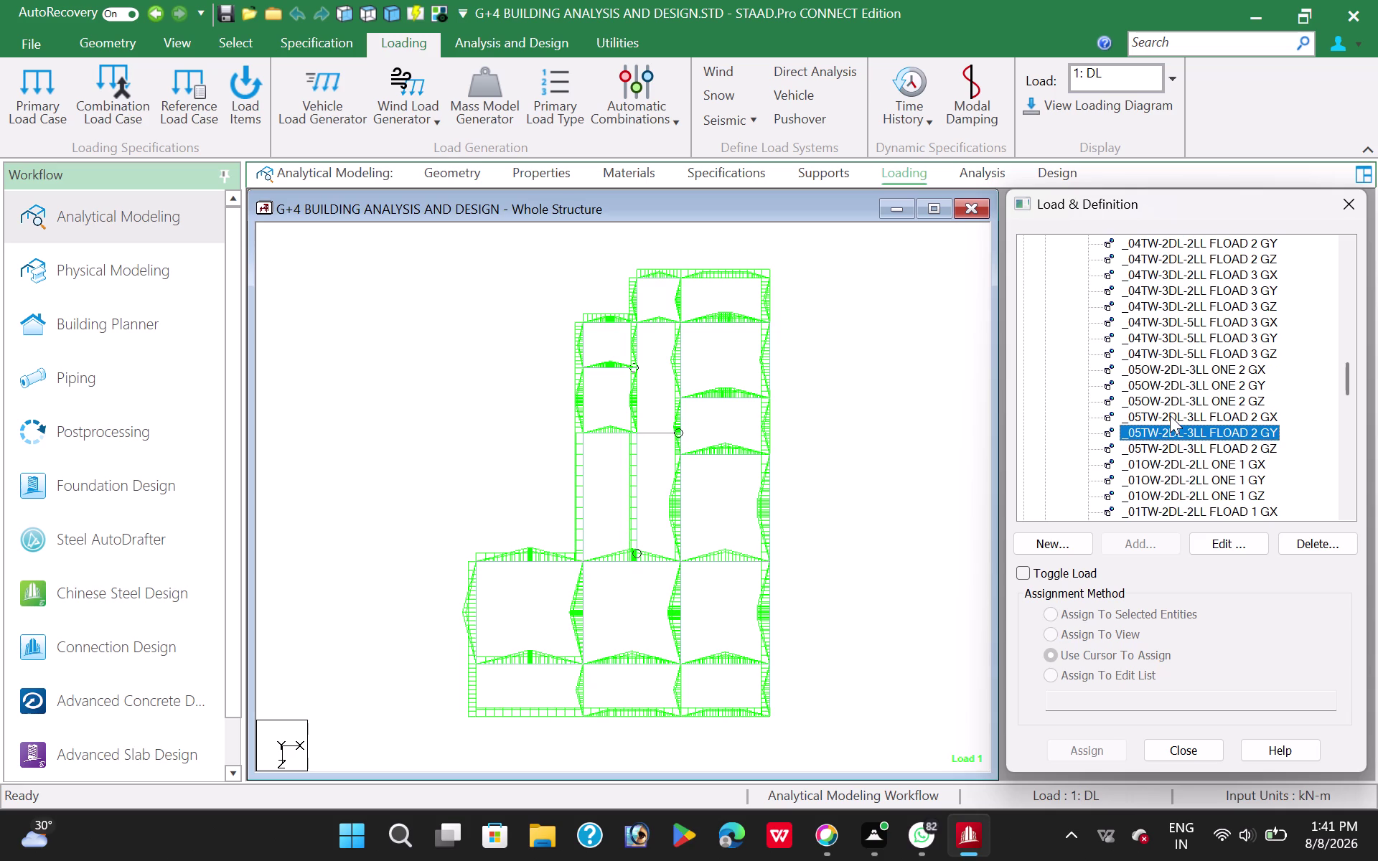
drag(1341, 380, 1334, 470)
click(1198, 454)
click(1189, 425)
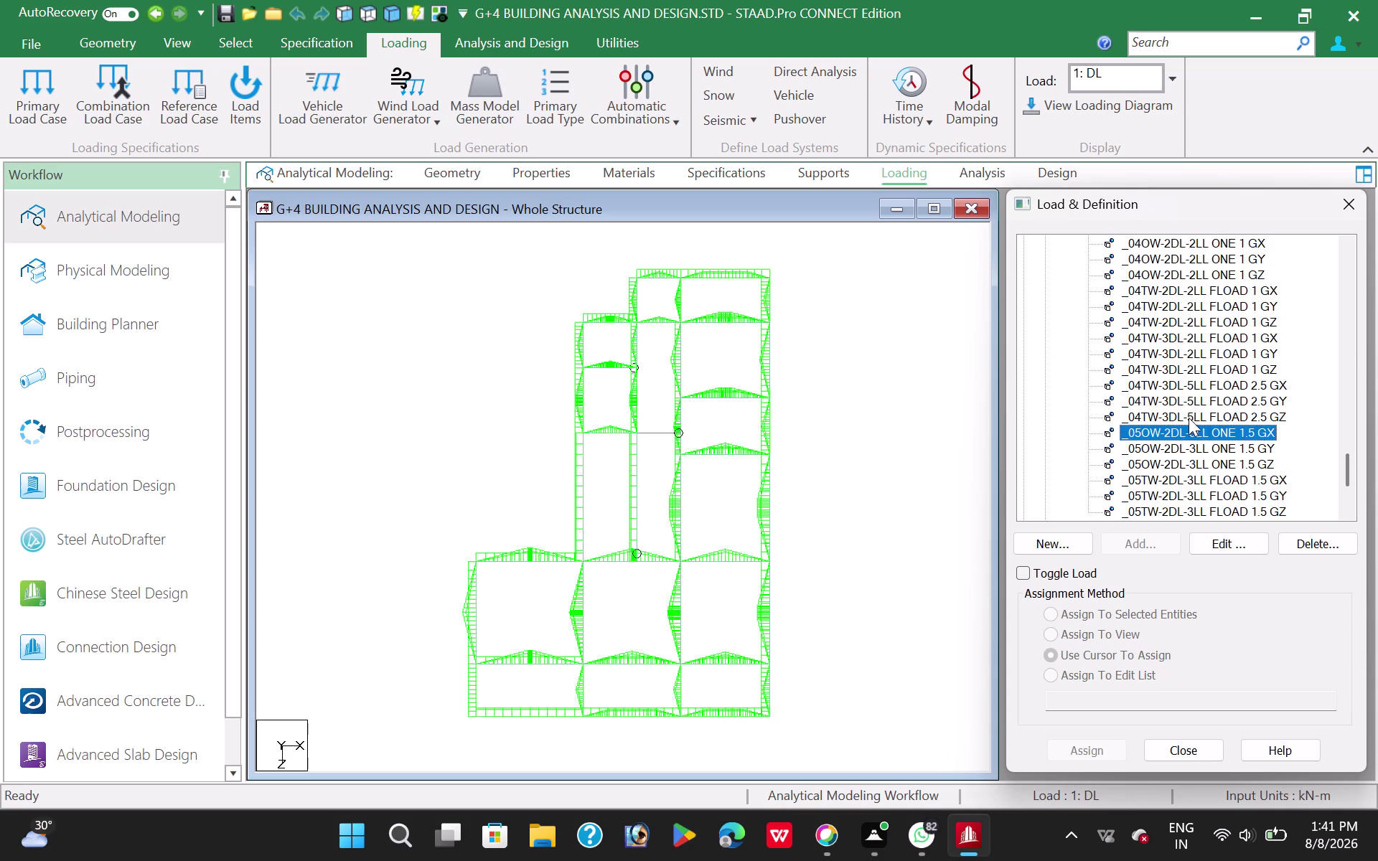
drag(1189, 385, 1189, 374)
click(1192, 366)
click(1165, 452)
click(1167, 491)
click(1169, 495)
click(1168, 505)
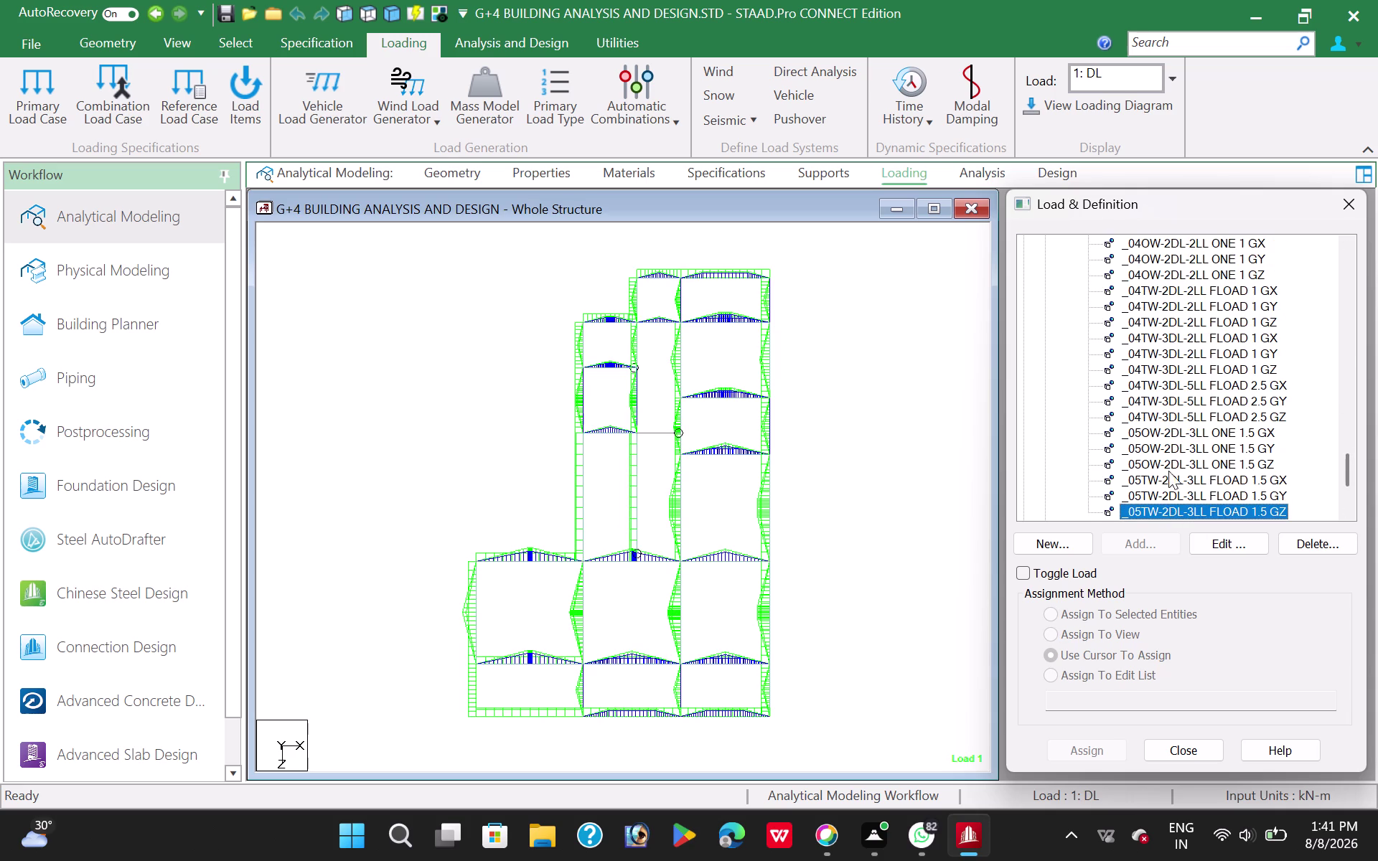
Select the seismic definition parameters entry and open its add-items window.
scroll(down, 3)
click(1176, 448)
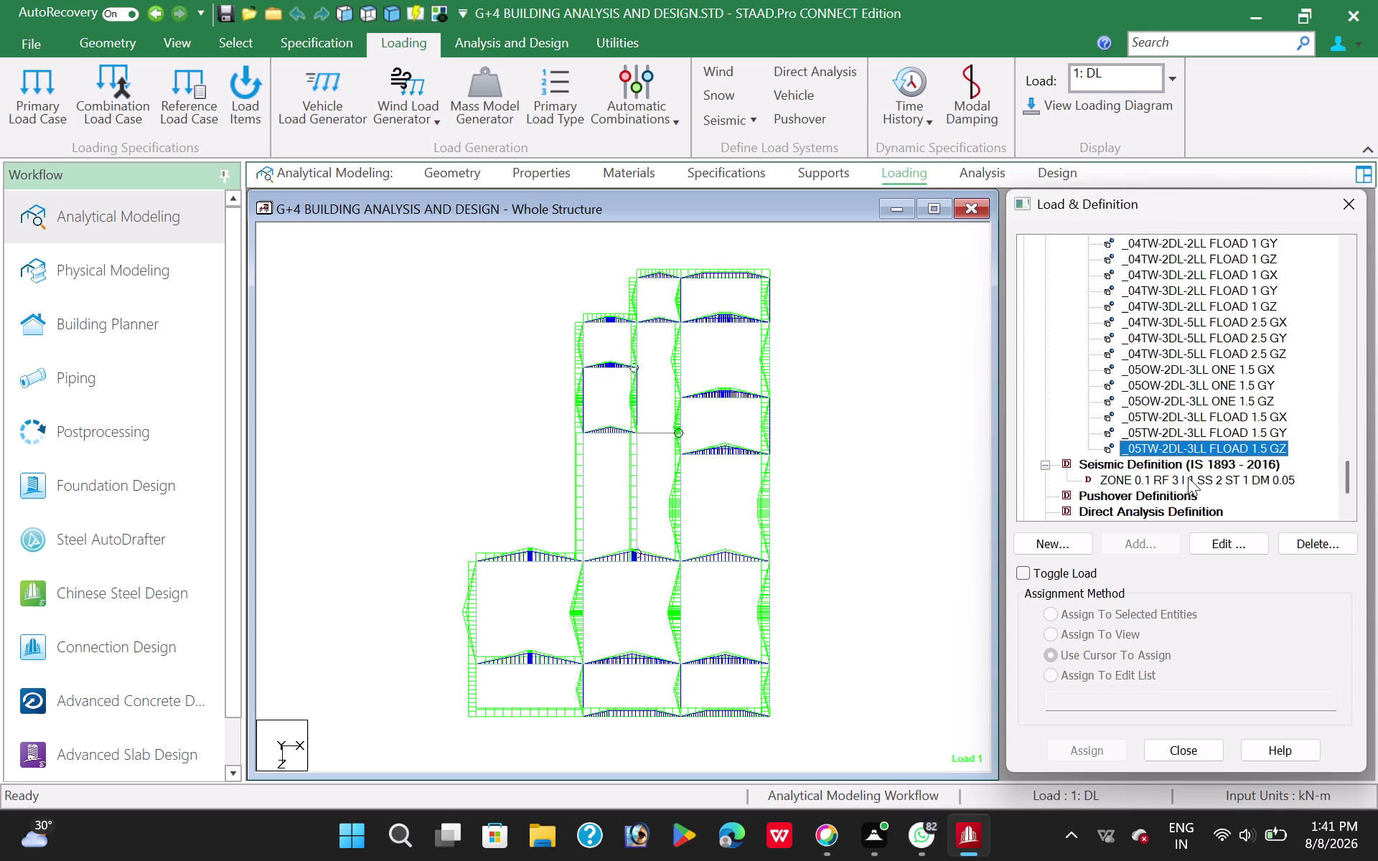
click(1188, 477)
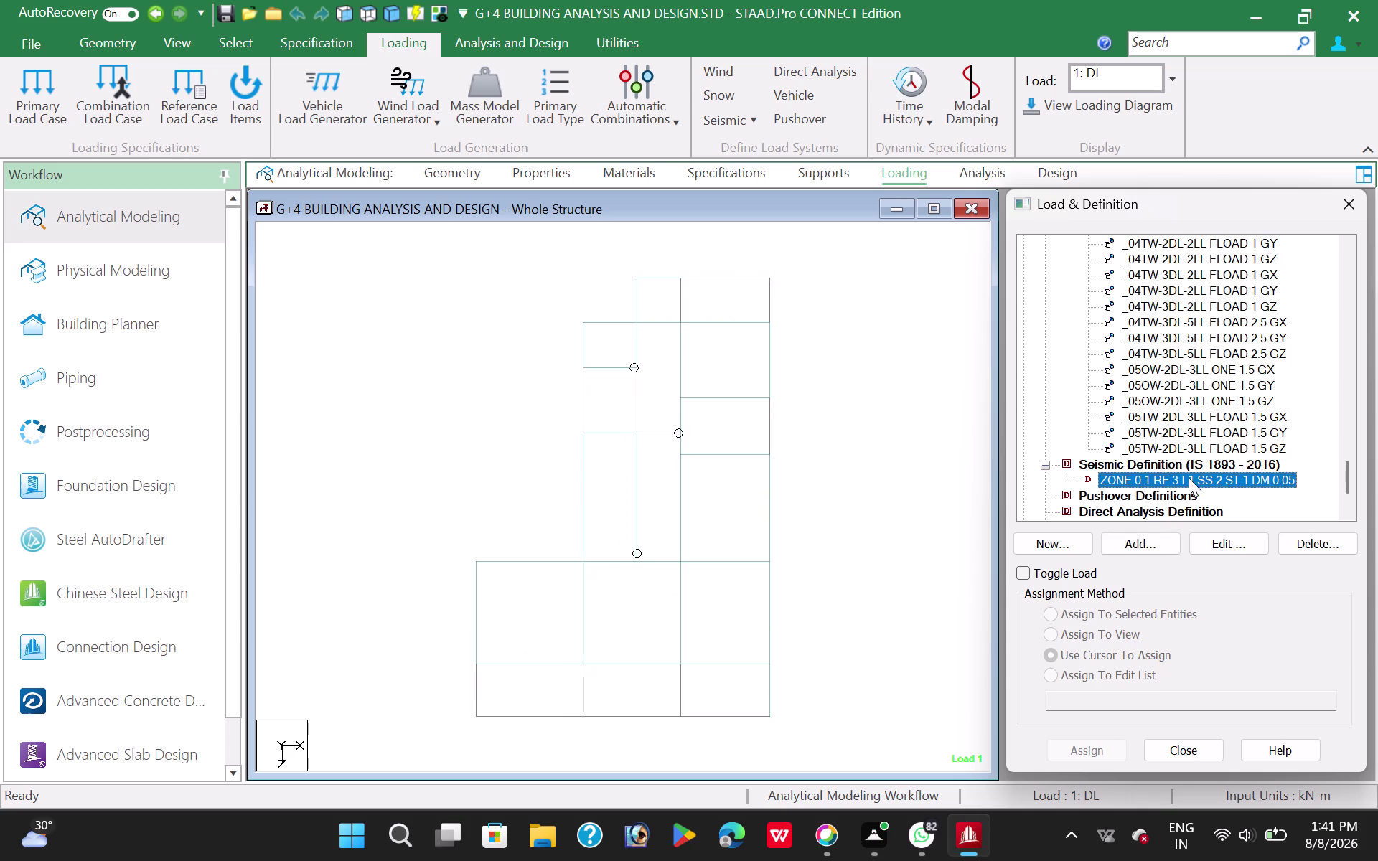
click(1134, 541)
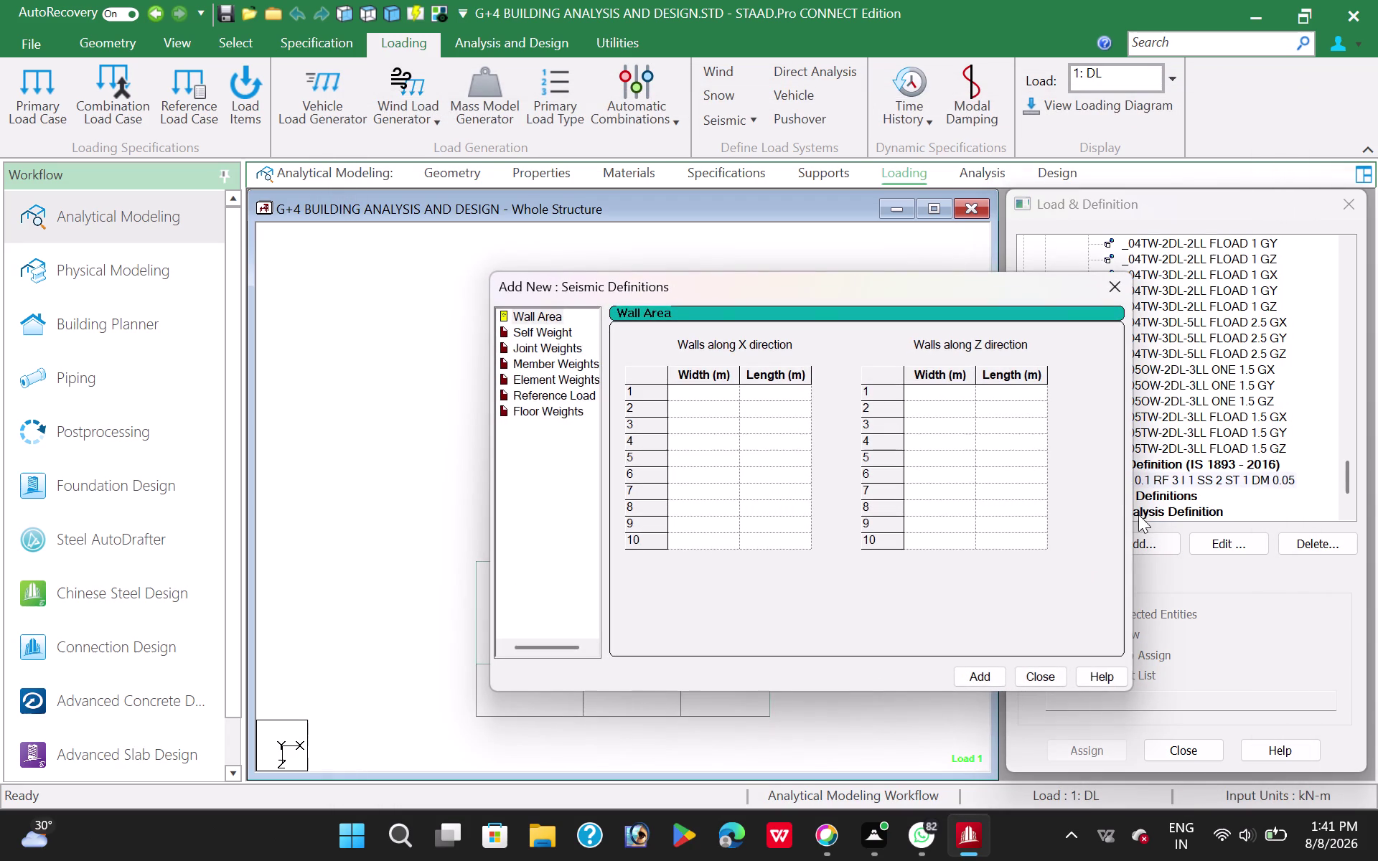
click(1128, 286)
scroll(up, 3)
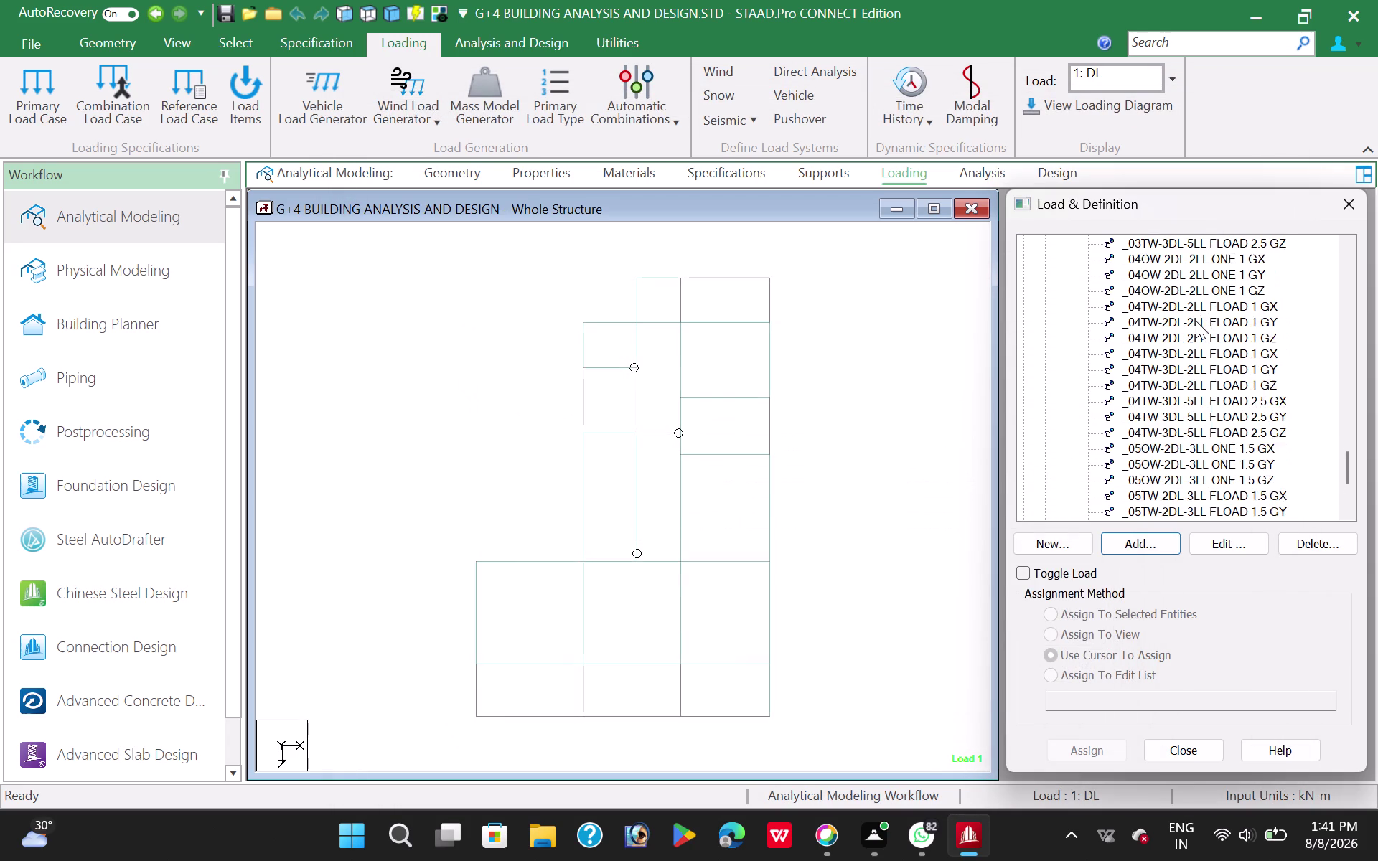
drag(1351, 463, 1333, 324)
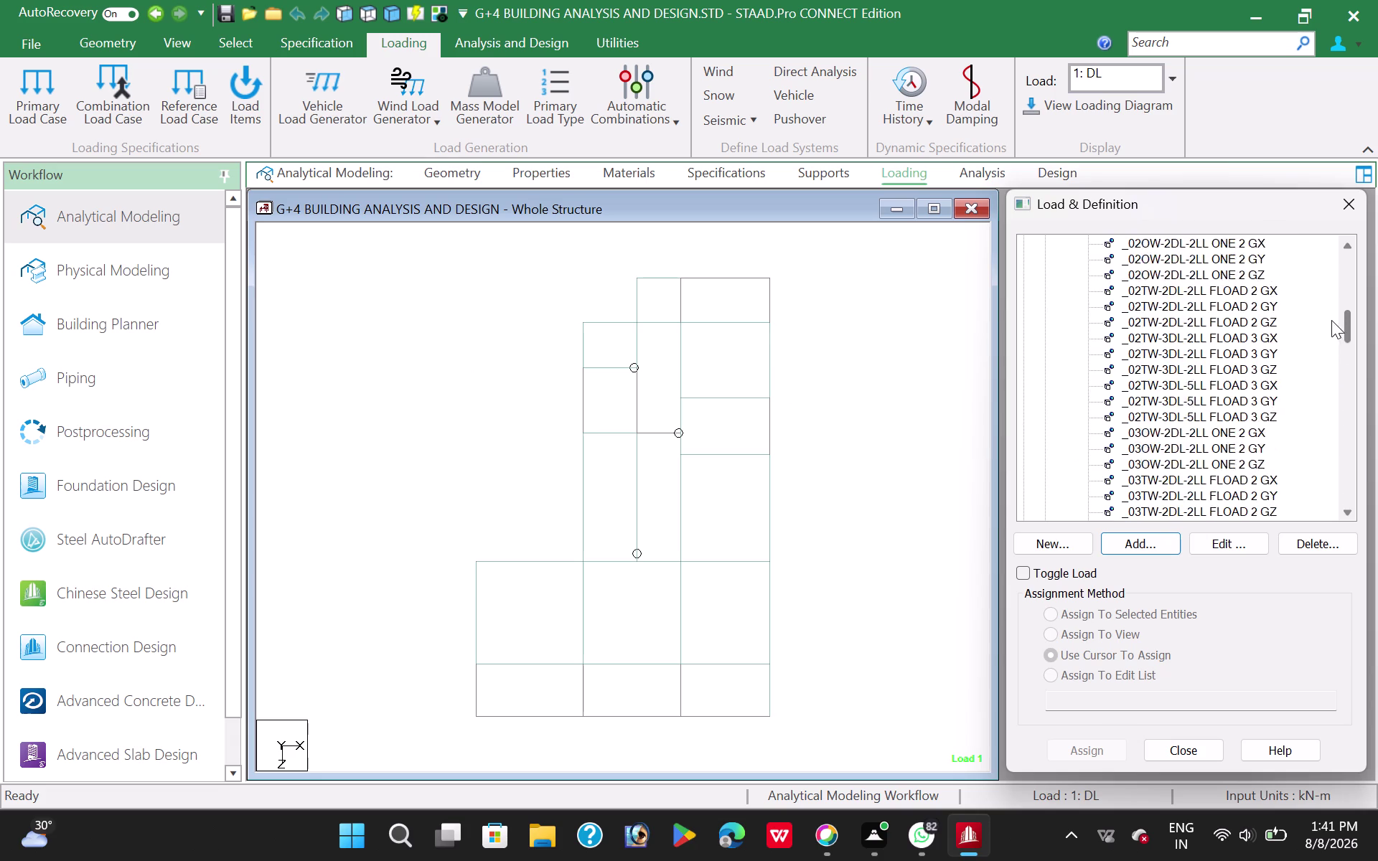
drag(1333, 324, 1330, 261)
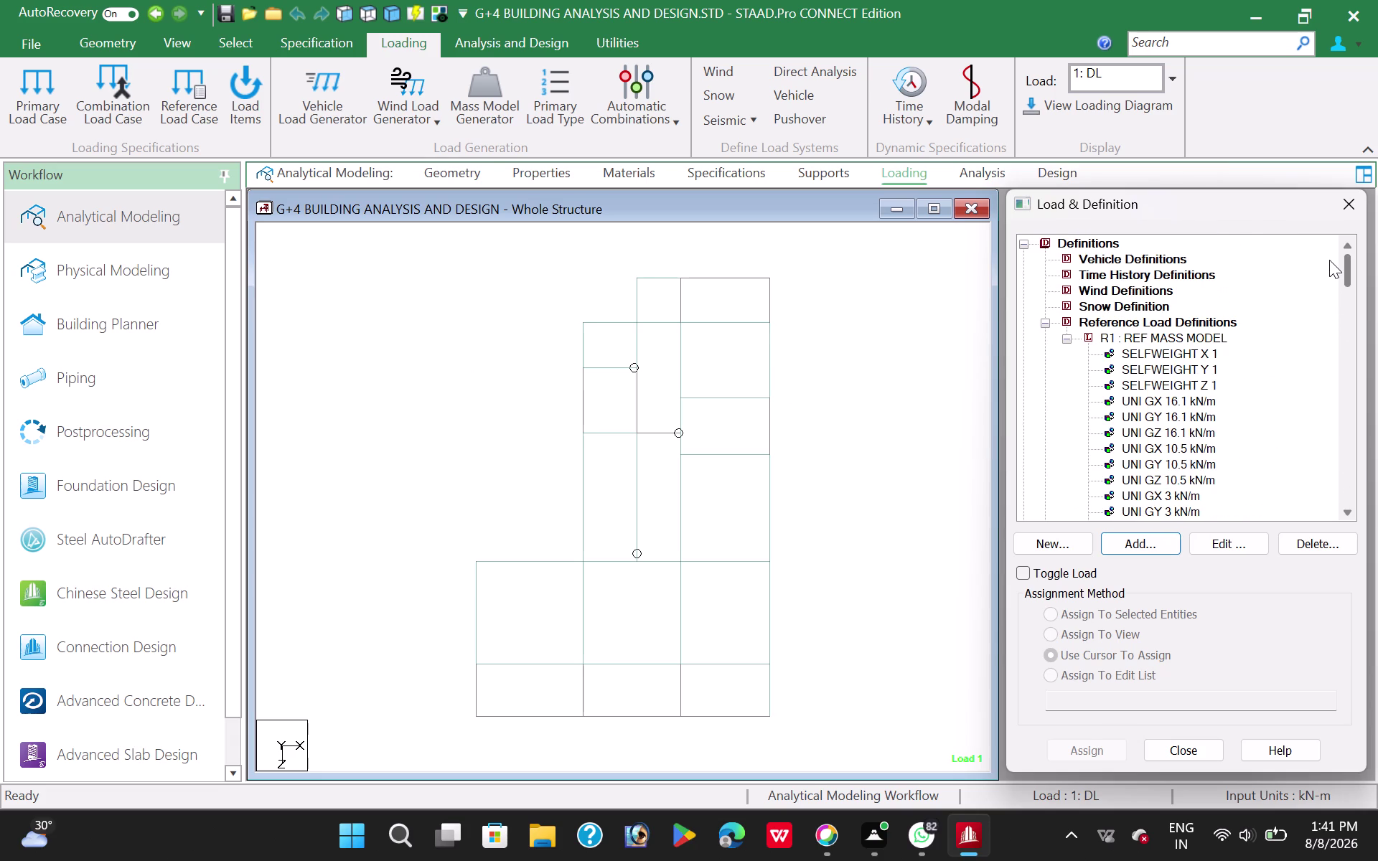
drag(1330, 261, 1329, 250)
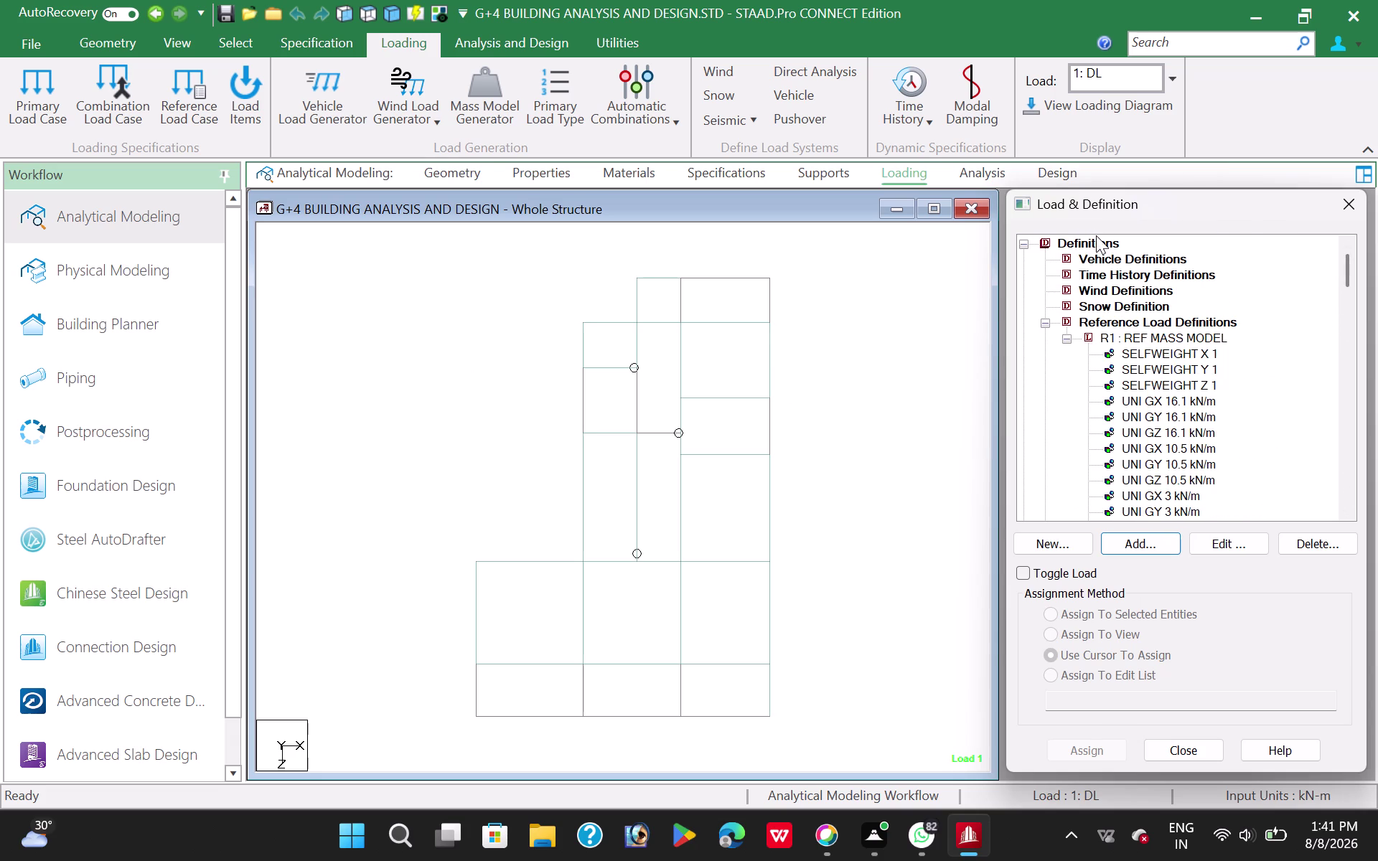
click(1099, 240)
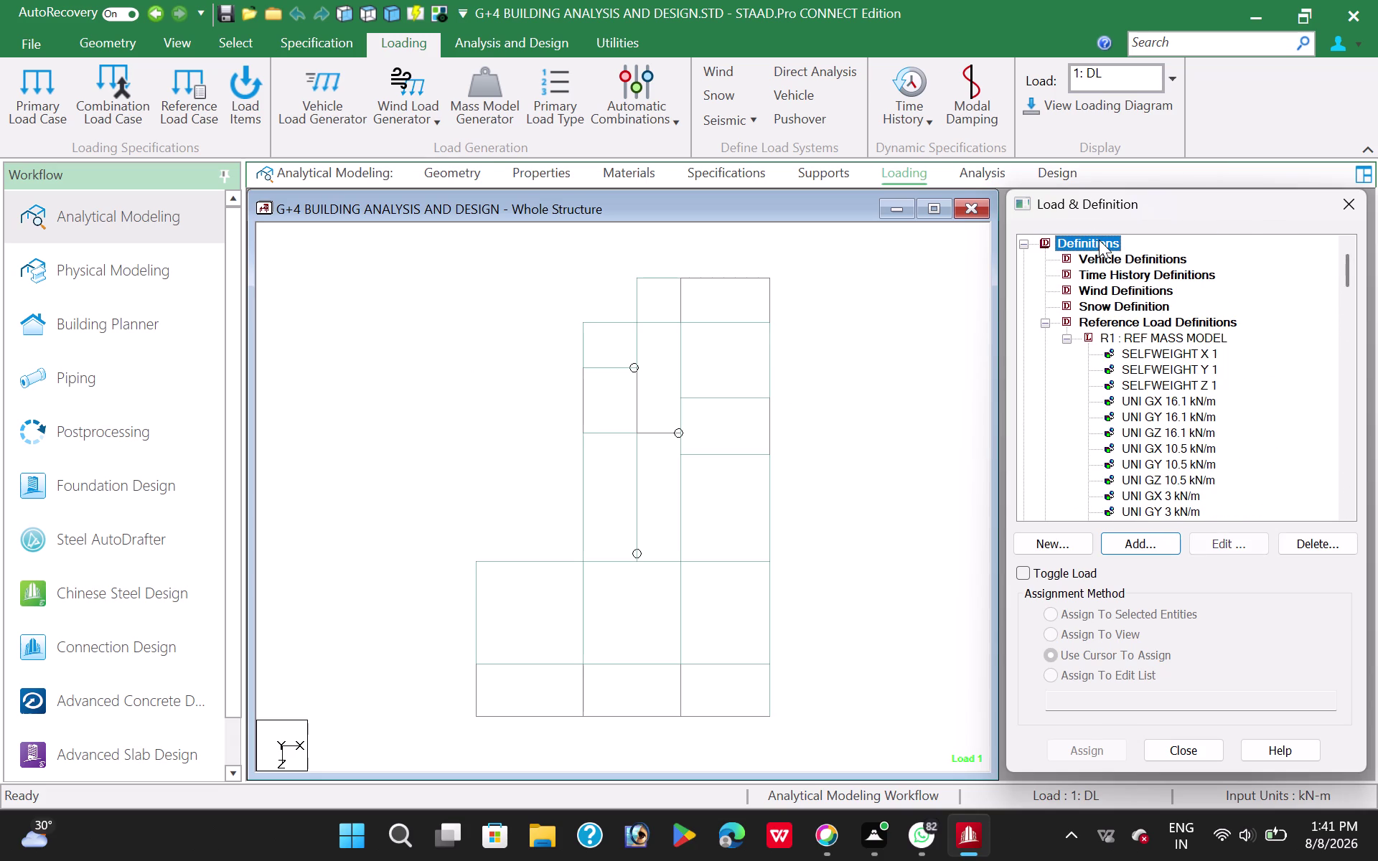
click(1136, 540)
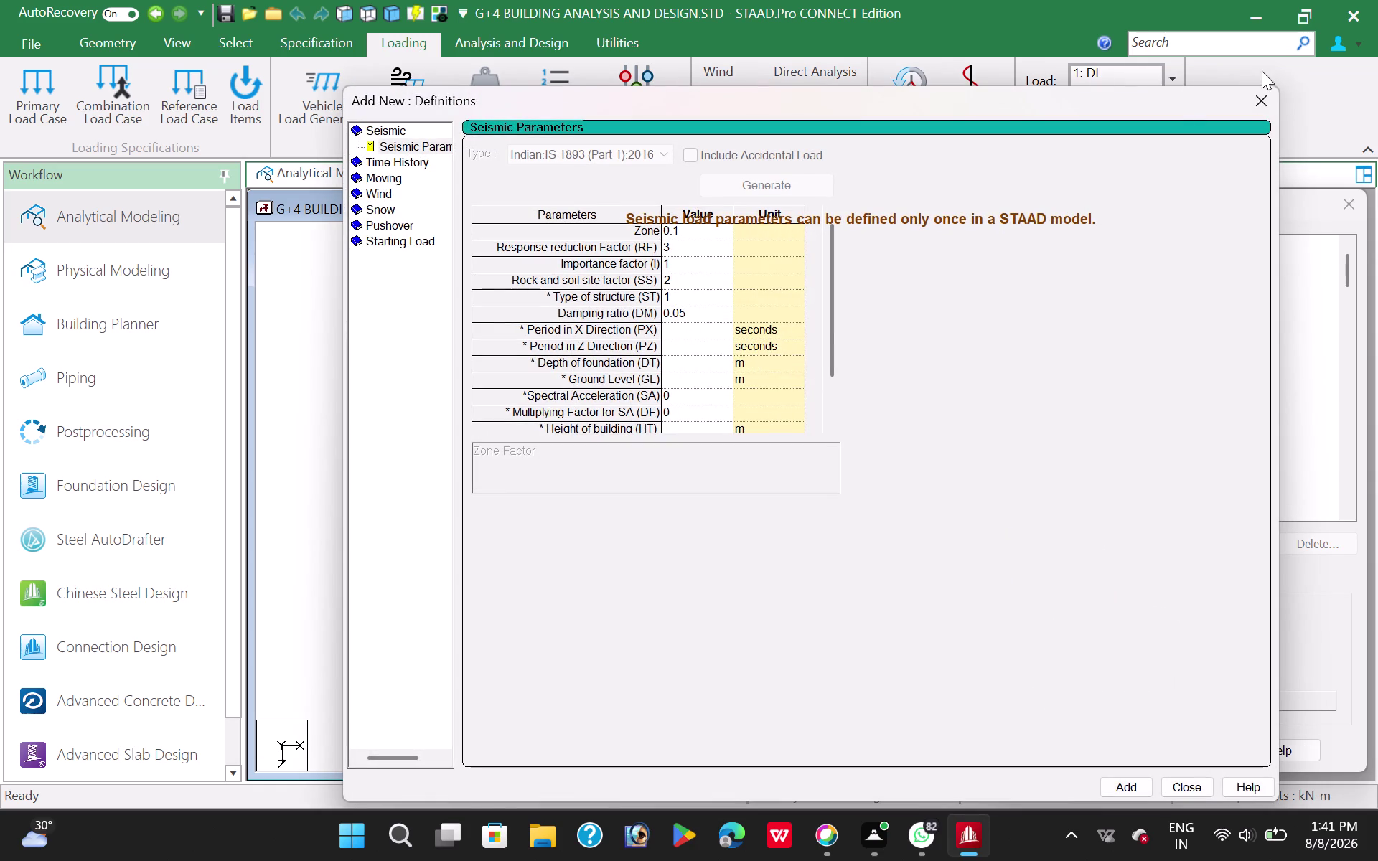
click(1260, 94)
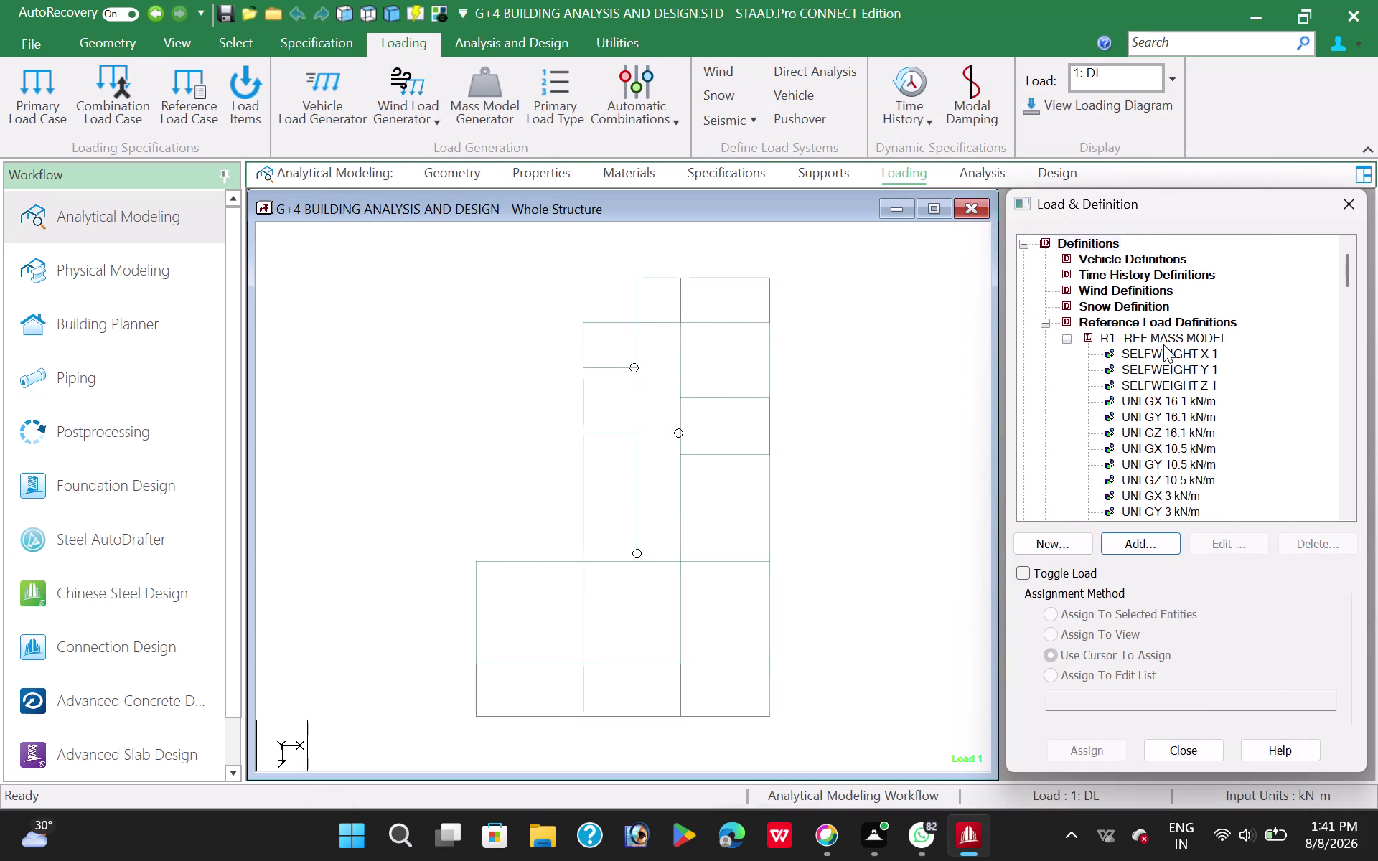
scroll(down, 3)
scroll(down, 3)
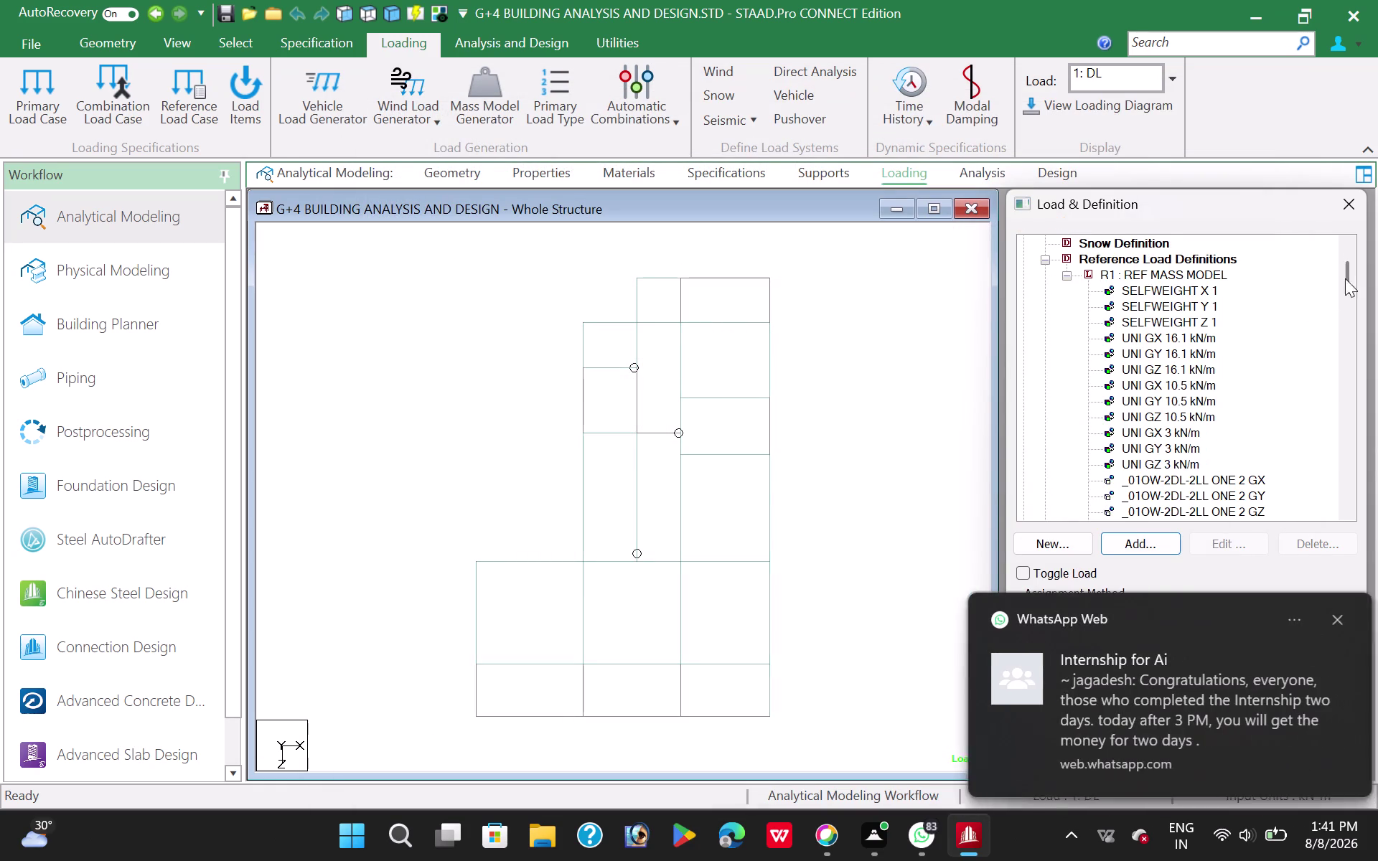
drag(1344, 277, 1367, 399)
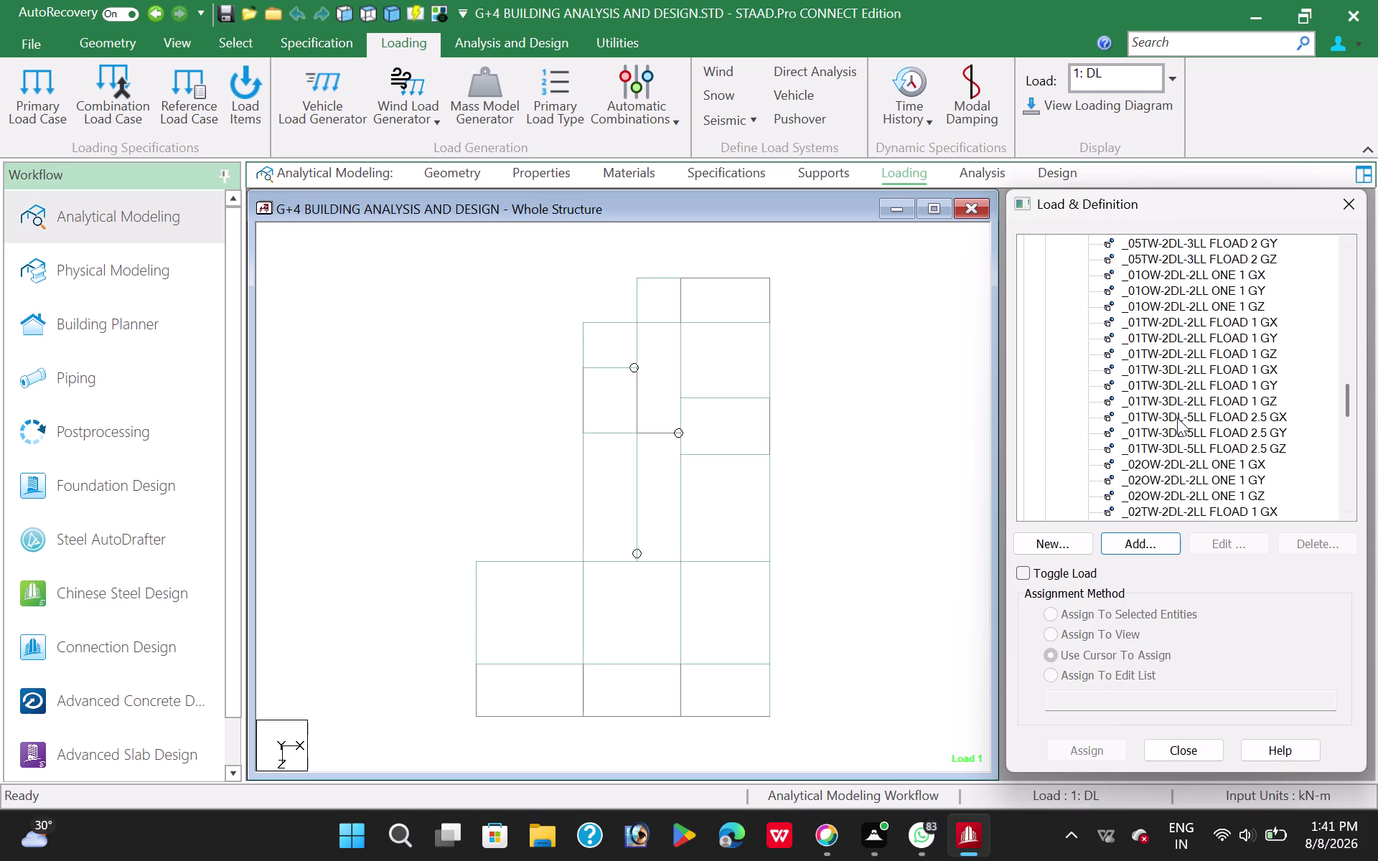
scroll(down, 3)
drag(1347, 408, 1350, 455)
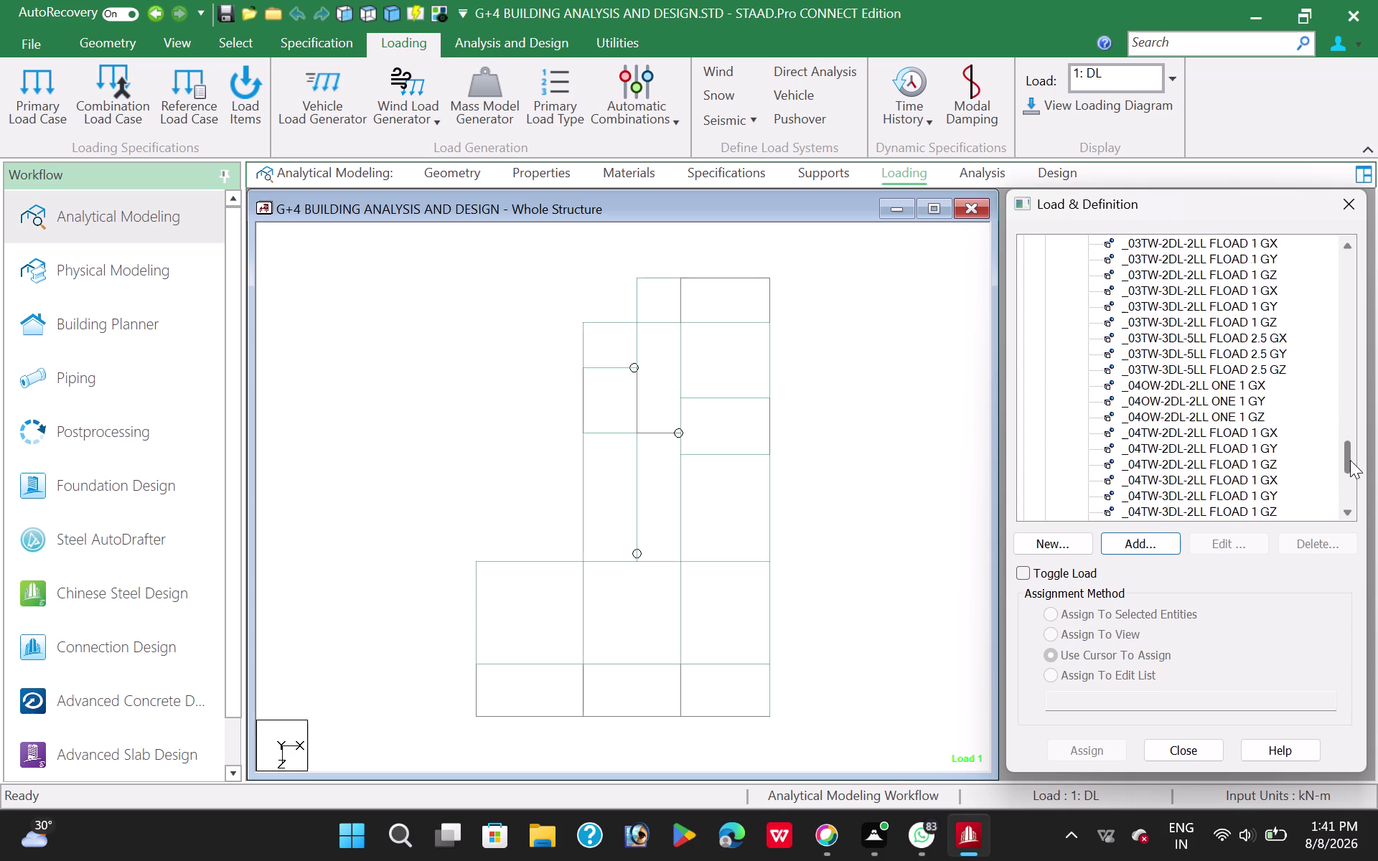
drag(1350, 455, 1358, 494)
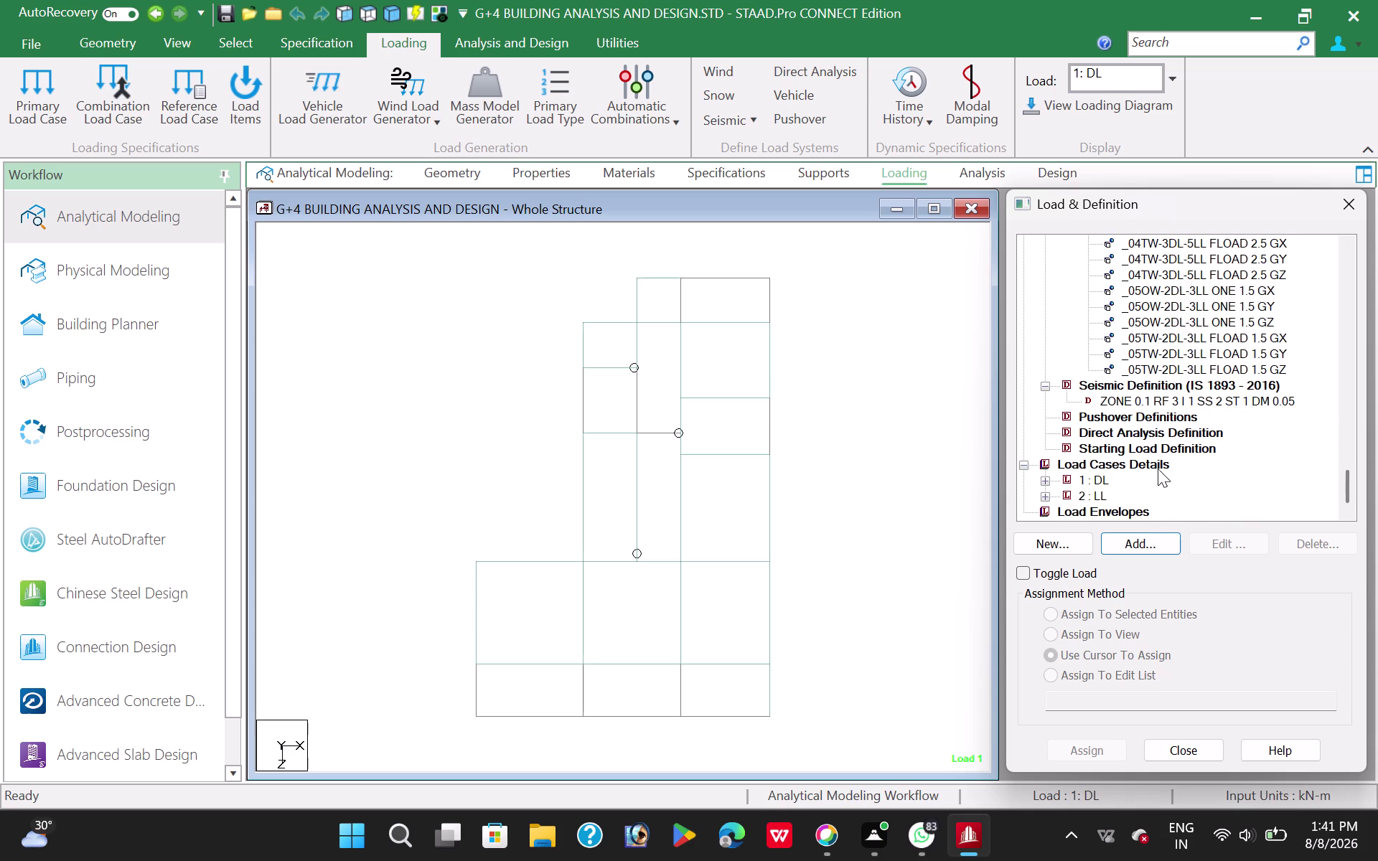
click(1131, 397)
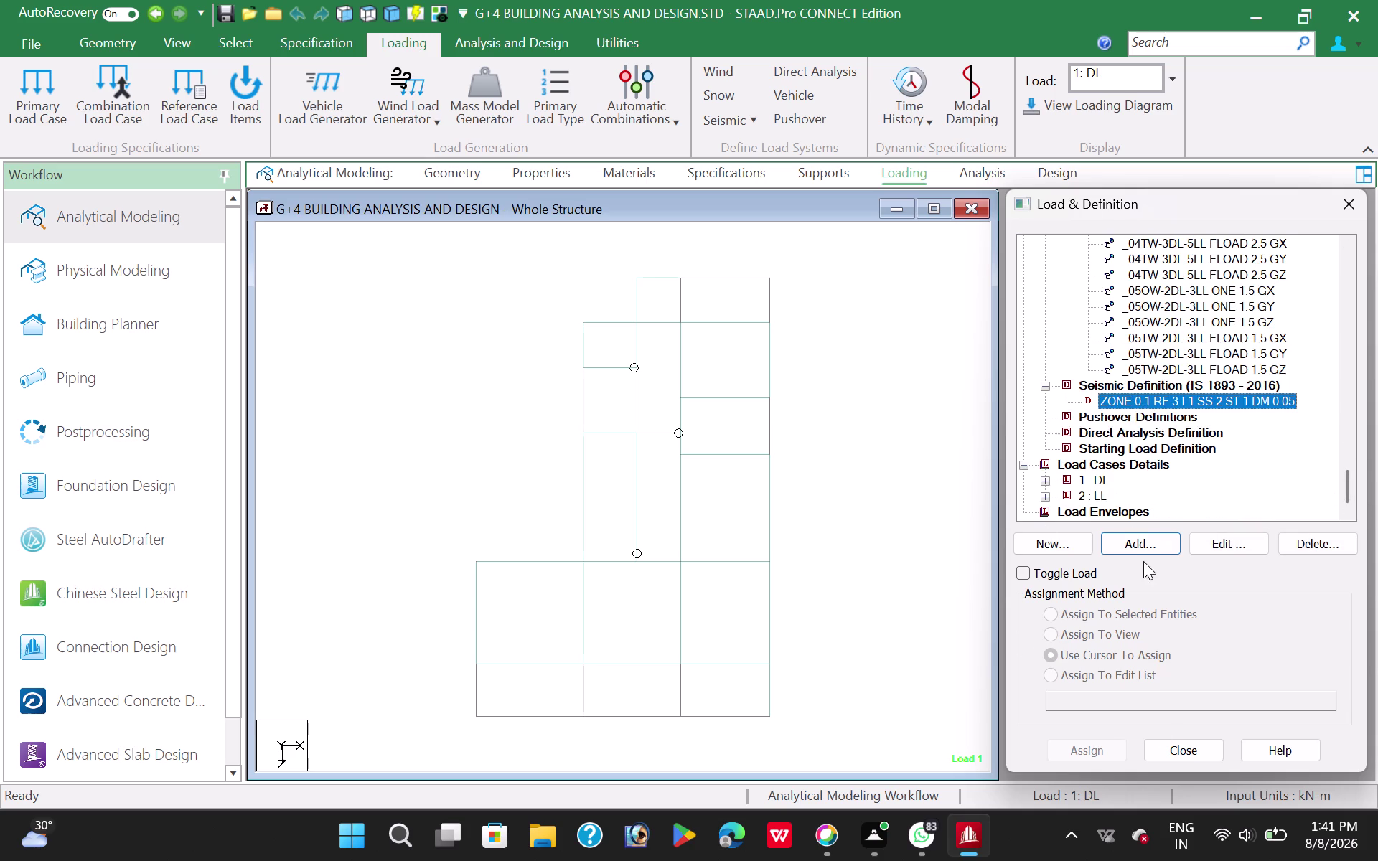
click(1139, 542)
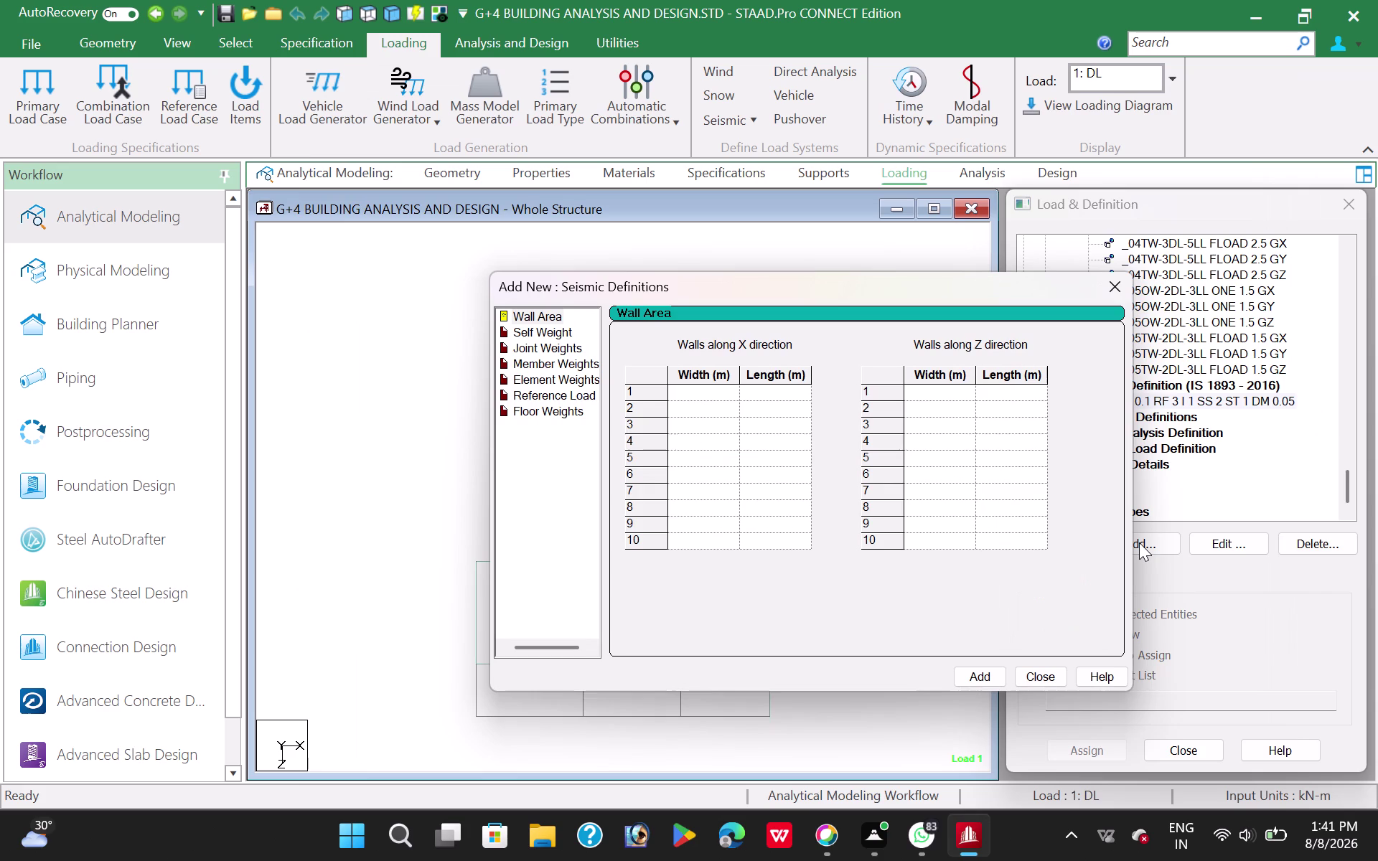
click(1117, 295)
scroll(down, 3)
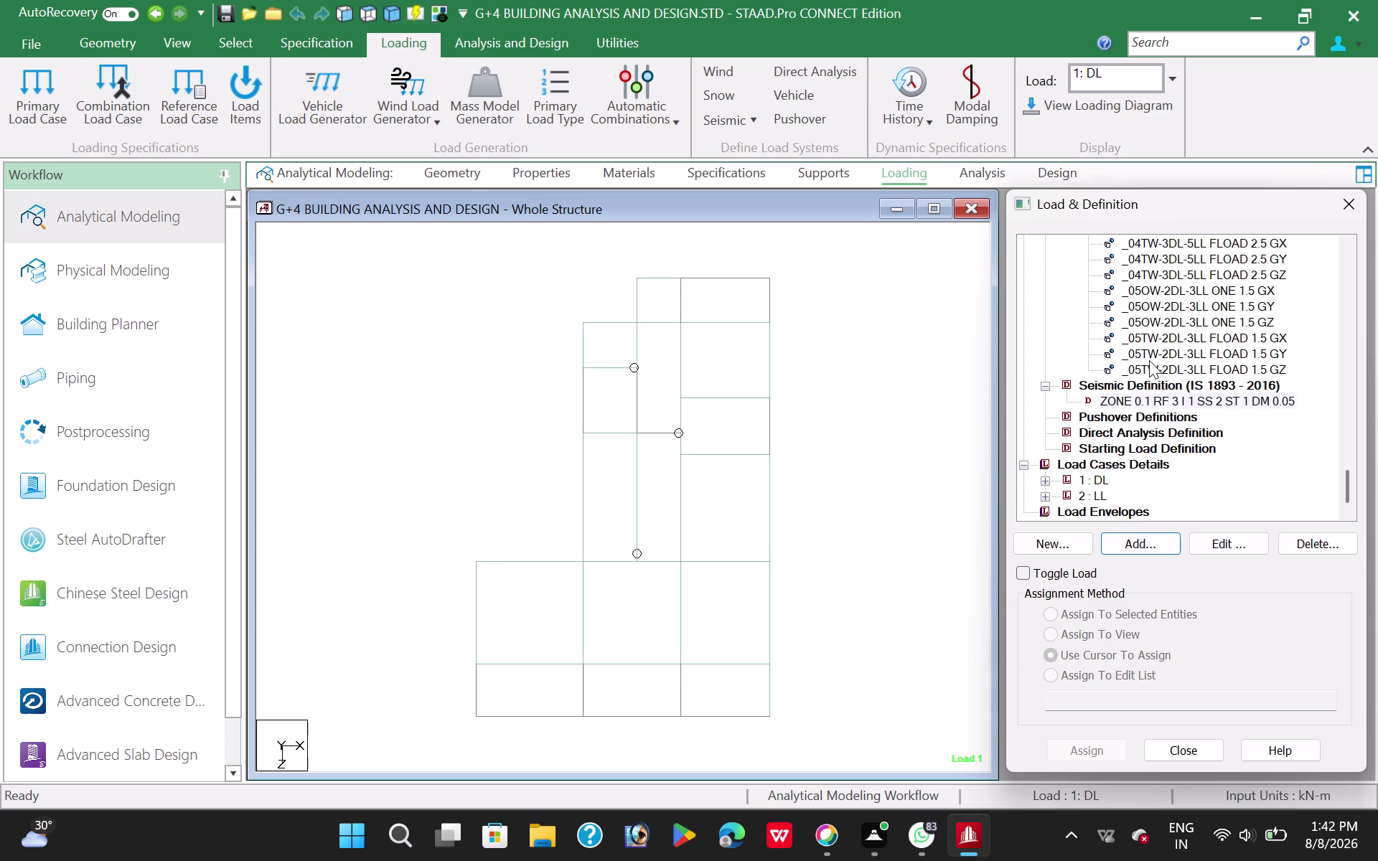
click(1178, 402)
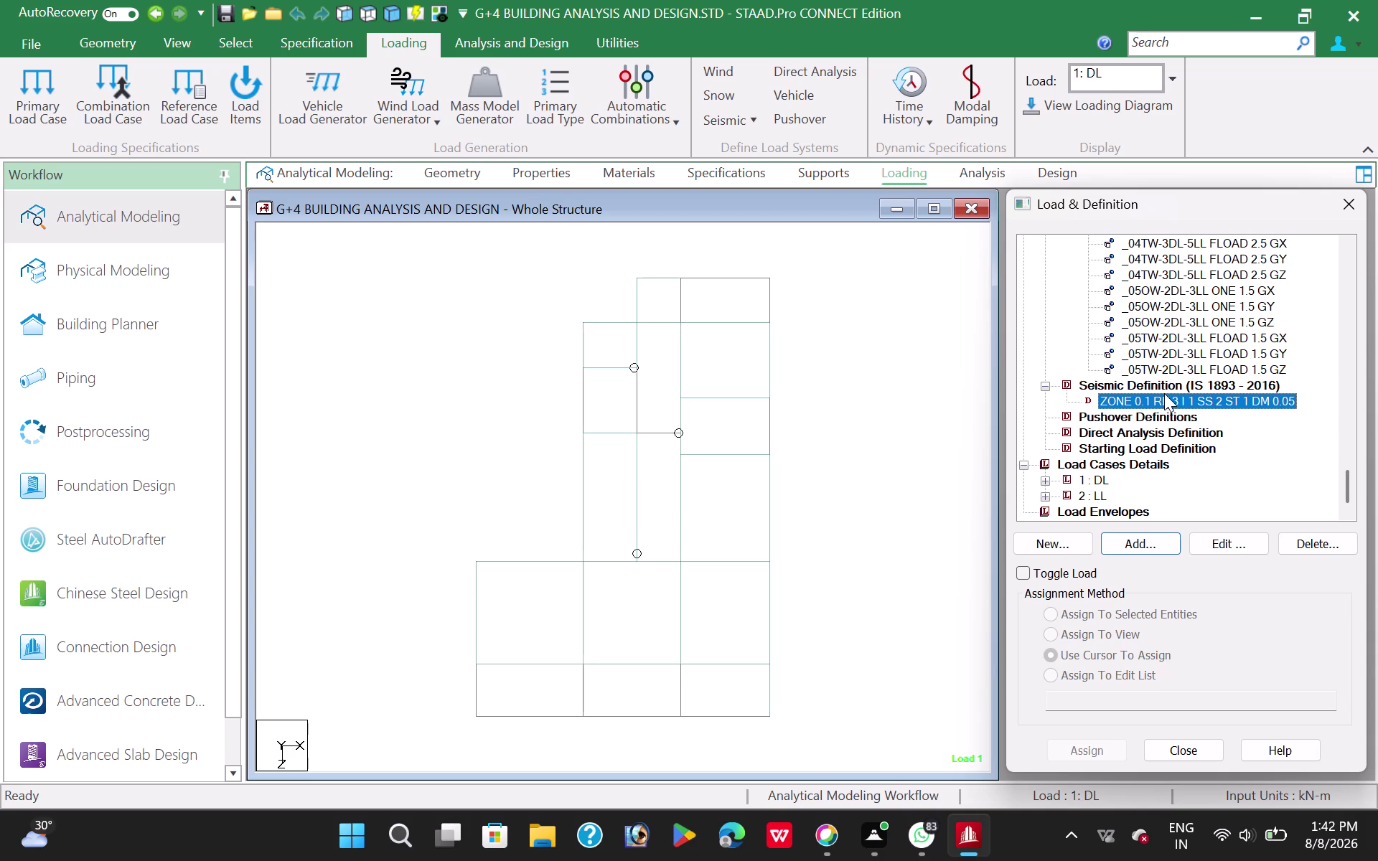
Select the seismic zone parameters, open the seismic weight form, then dismiss it.
click(1182, 386)
click(1176, 396)
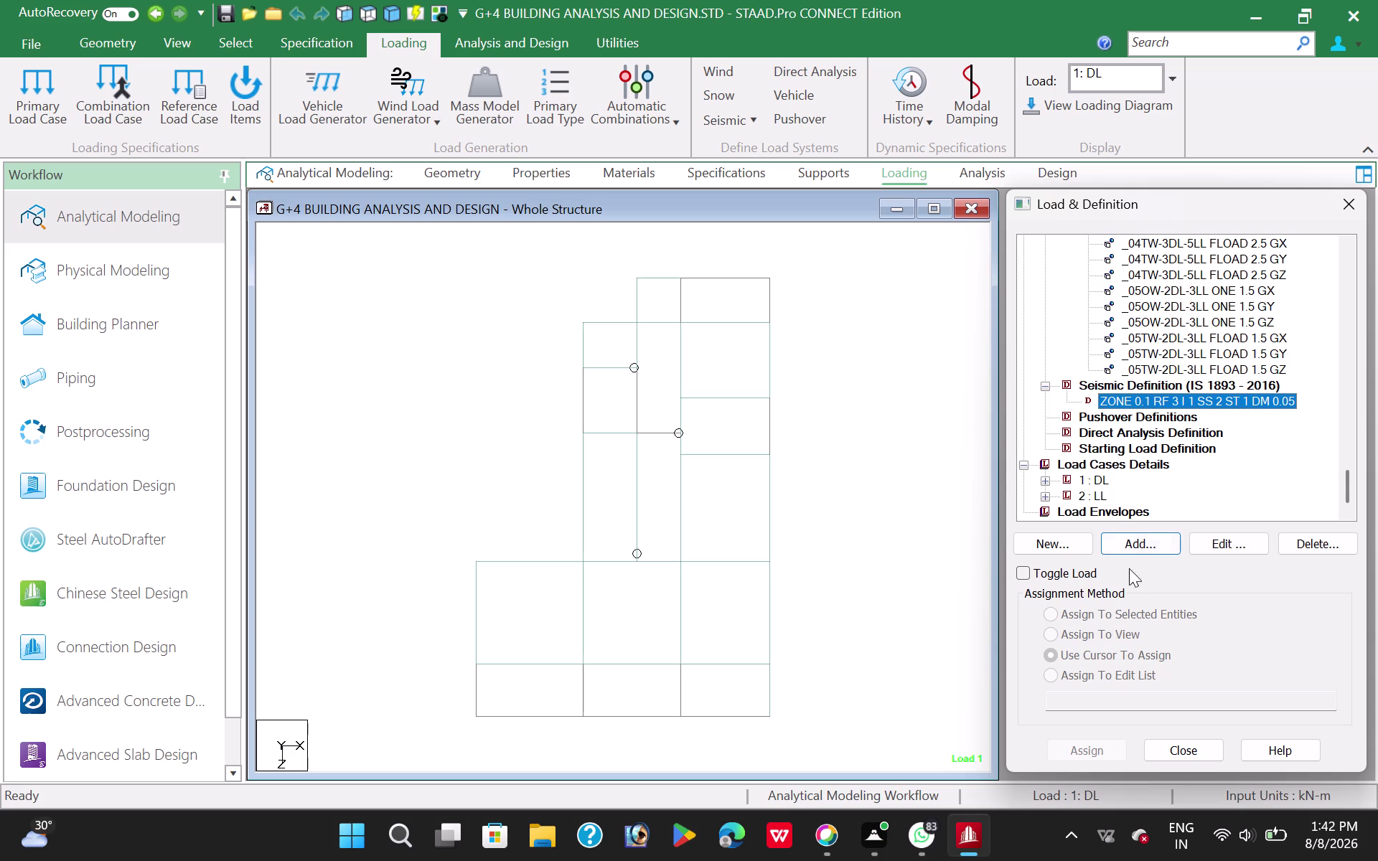
click(1139, 548)
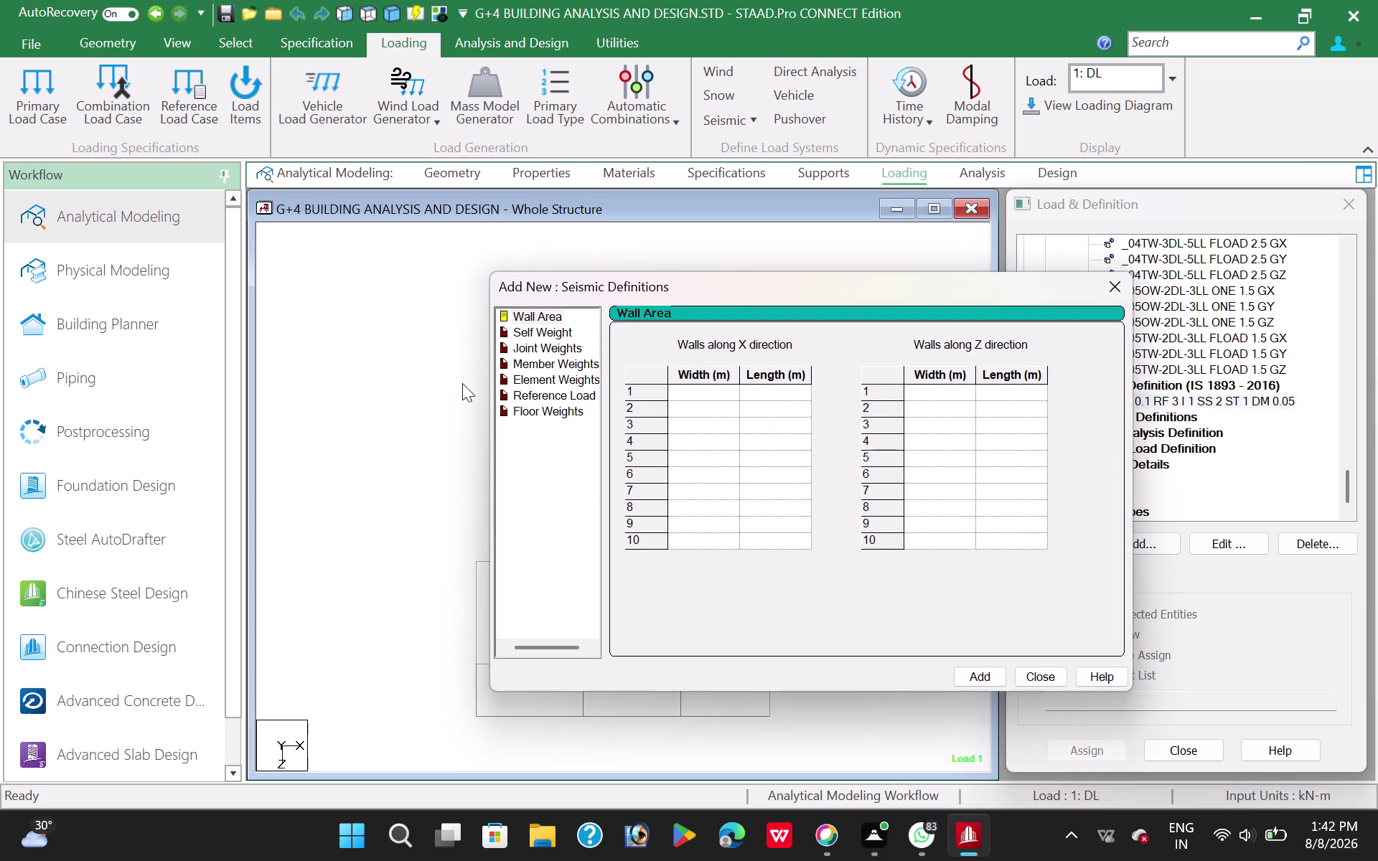
click(1056, 672)
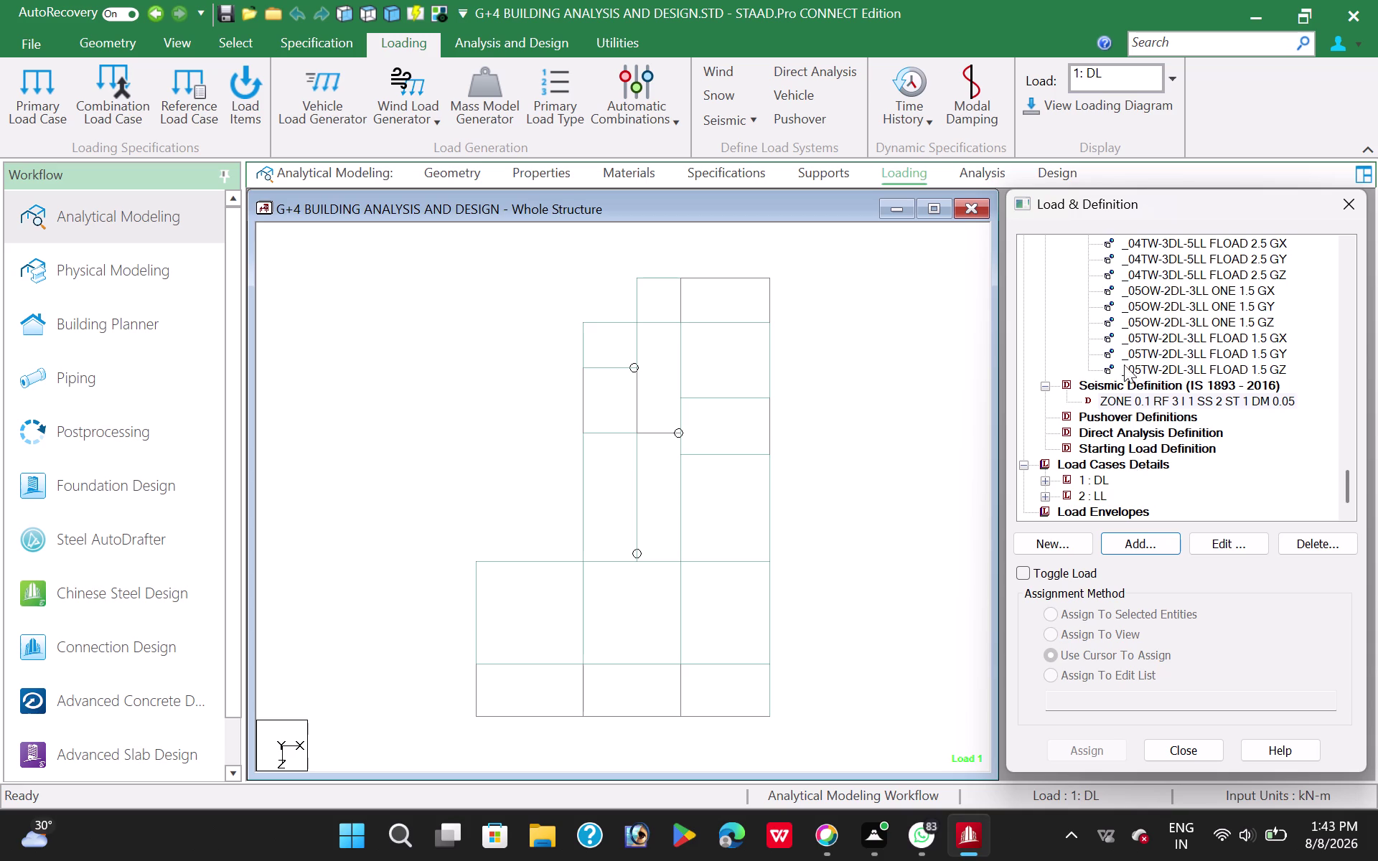
Collapse the Seismic Definition group in the load tree.
scroll(up, 3)
scroll(down, 3)
scroll(down, 3)
click(1025, 465)
click(1047, 420)
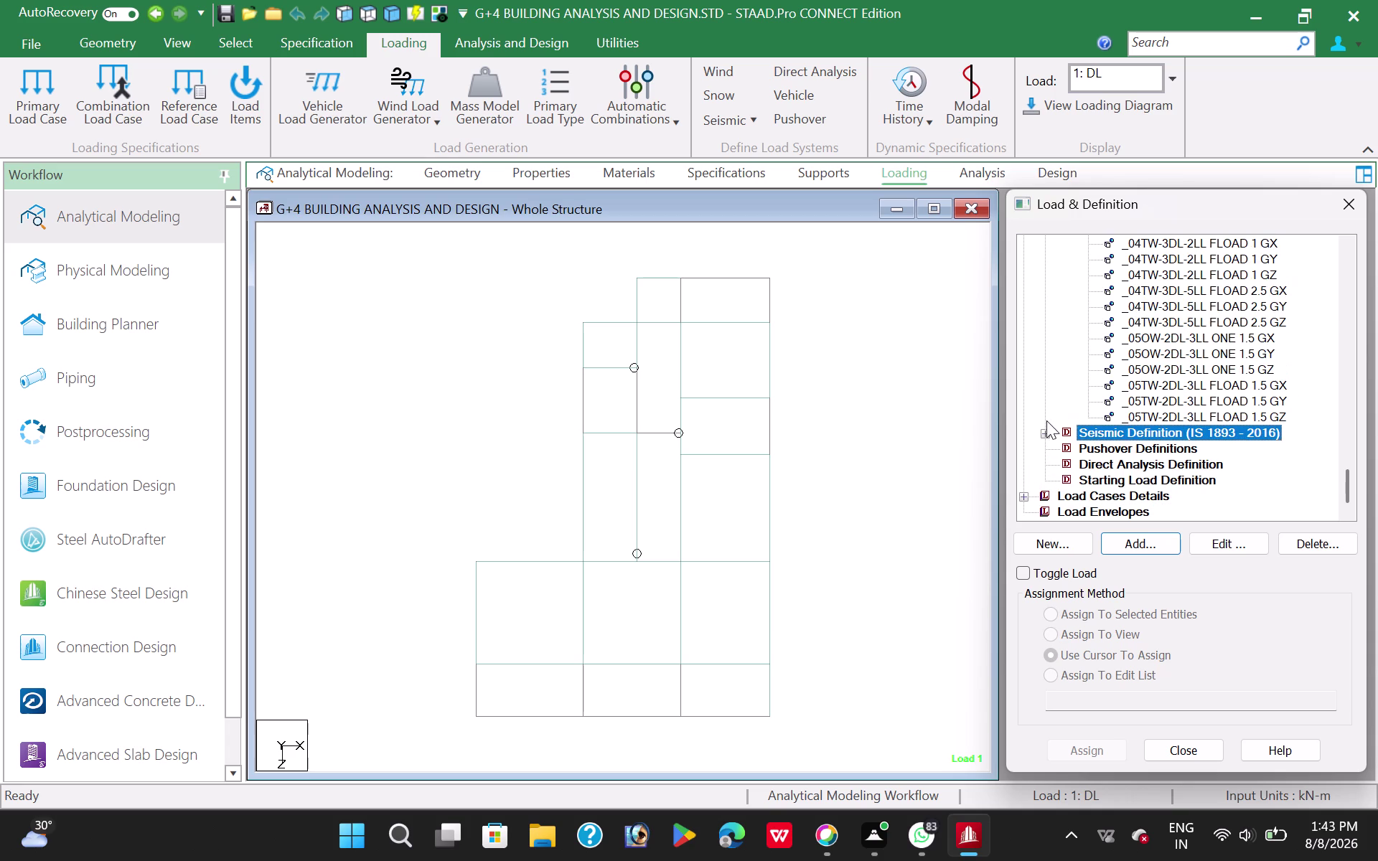
Collapse the Reference Load Definitions group.
scroll(down, 3)
scroll(down, 3)
scroll(up, 3)
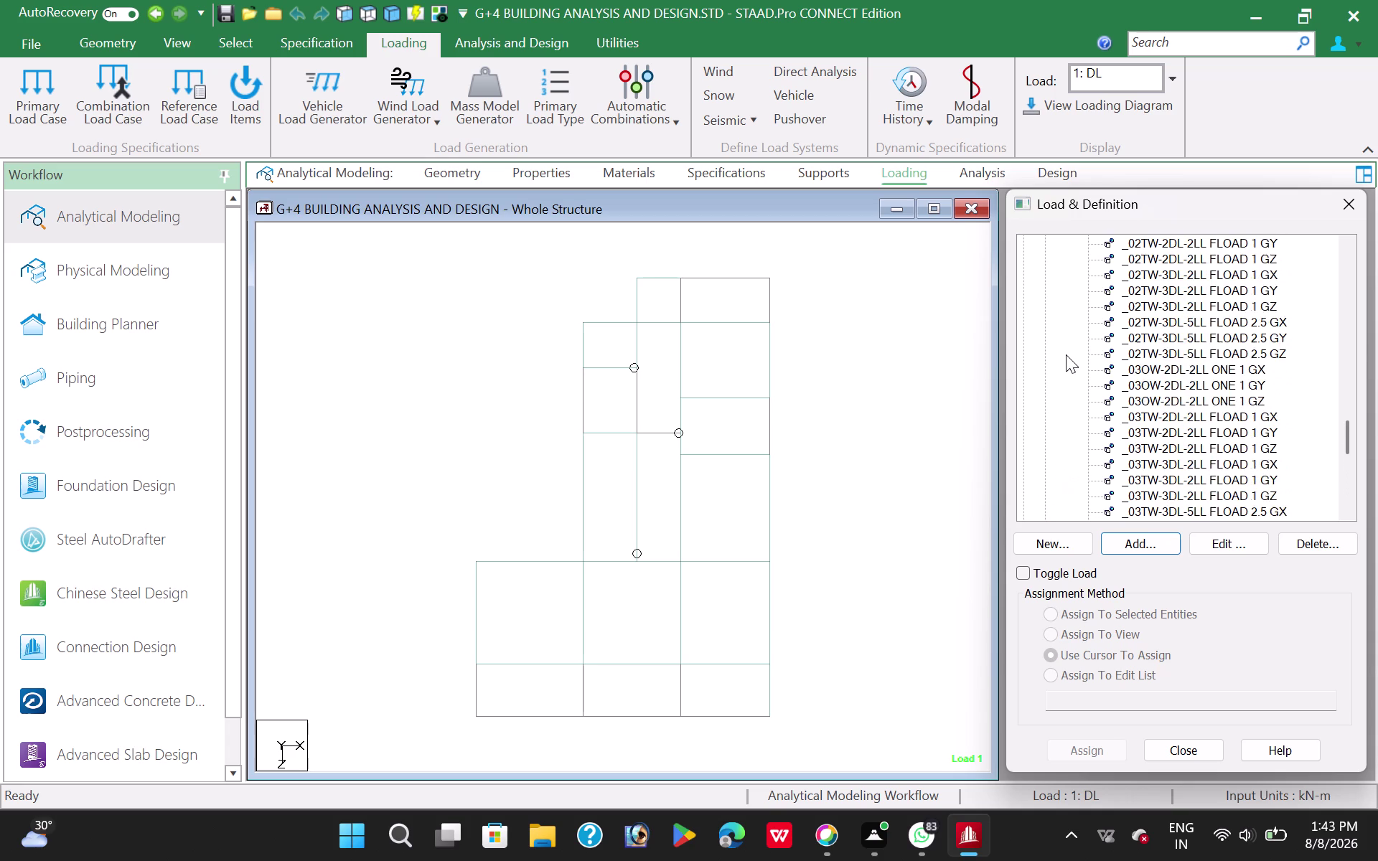
scroll(up, 3)
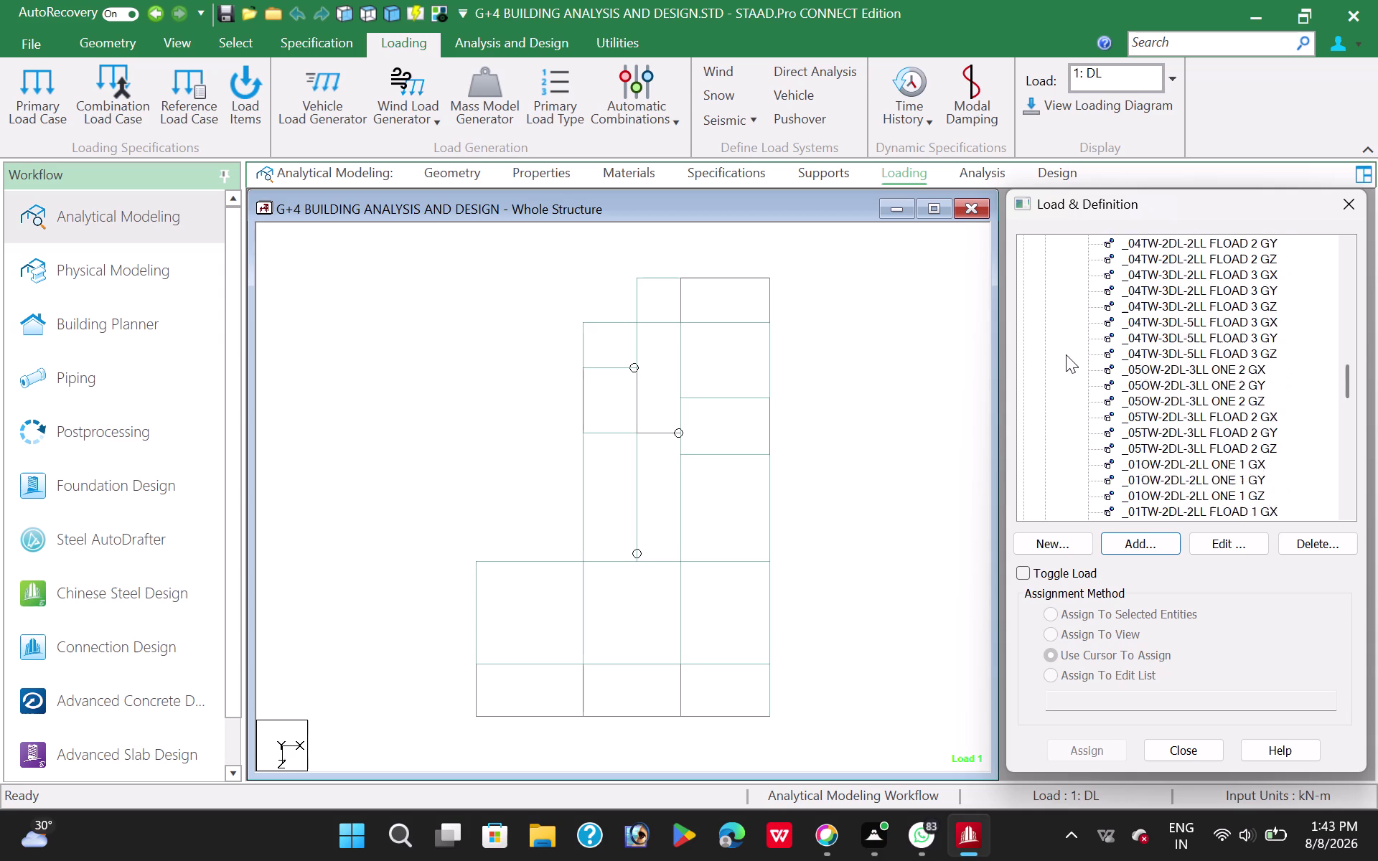
scroll(up, 3)
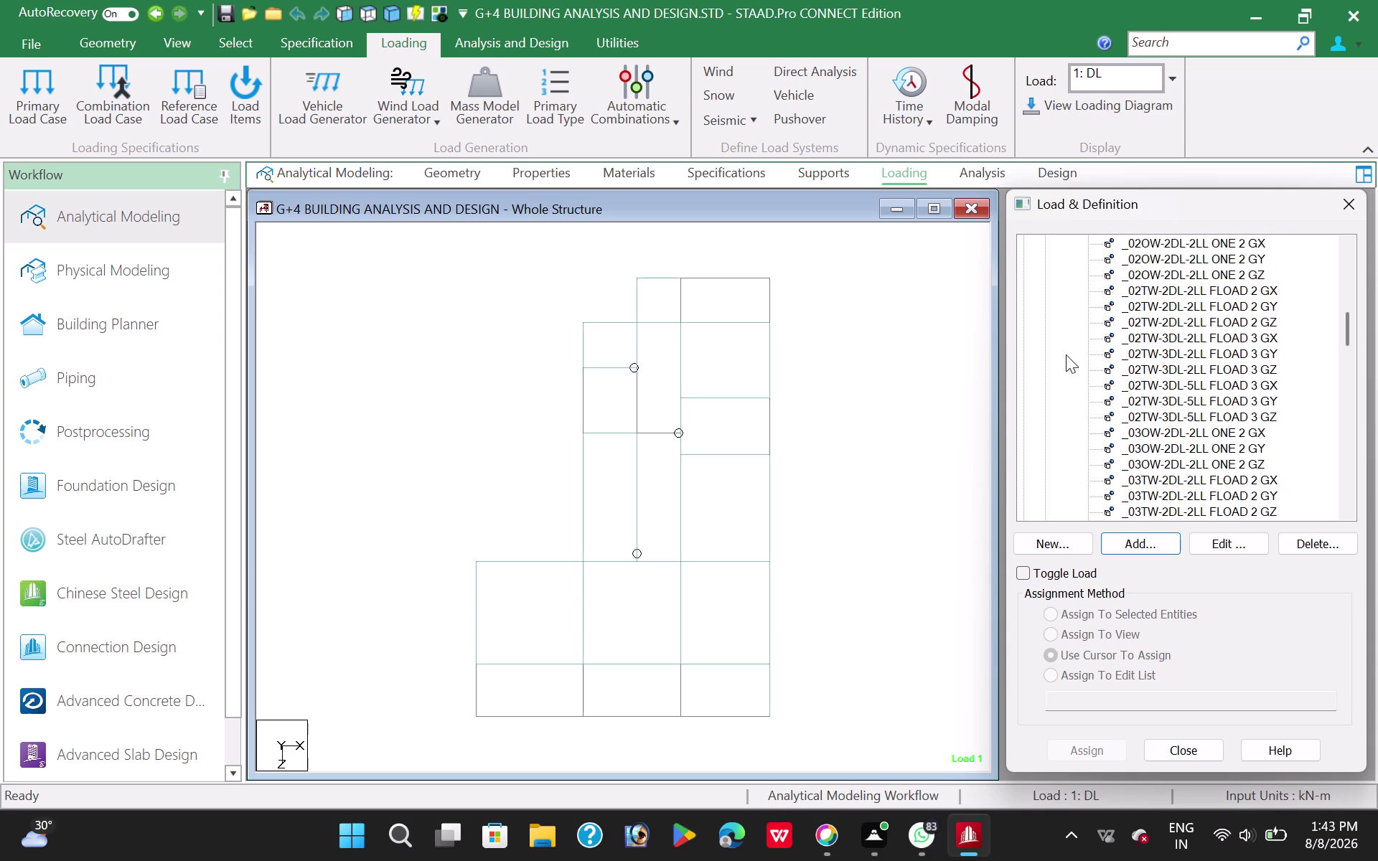
scroll(up, 3)
scroll(up, 3)
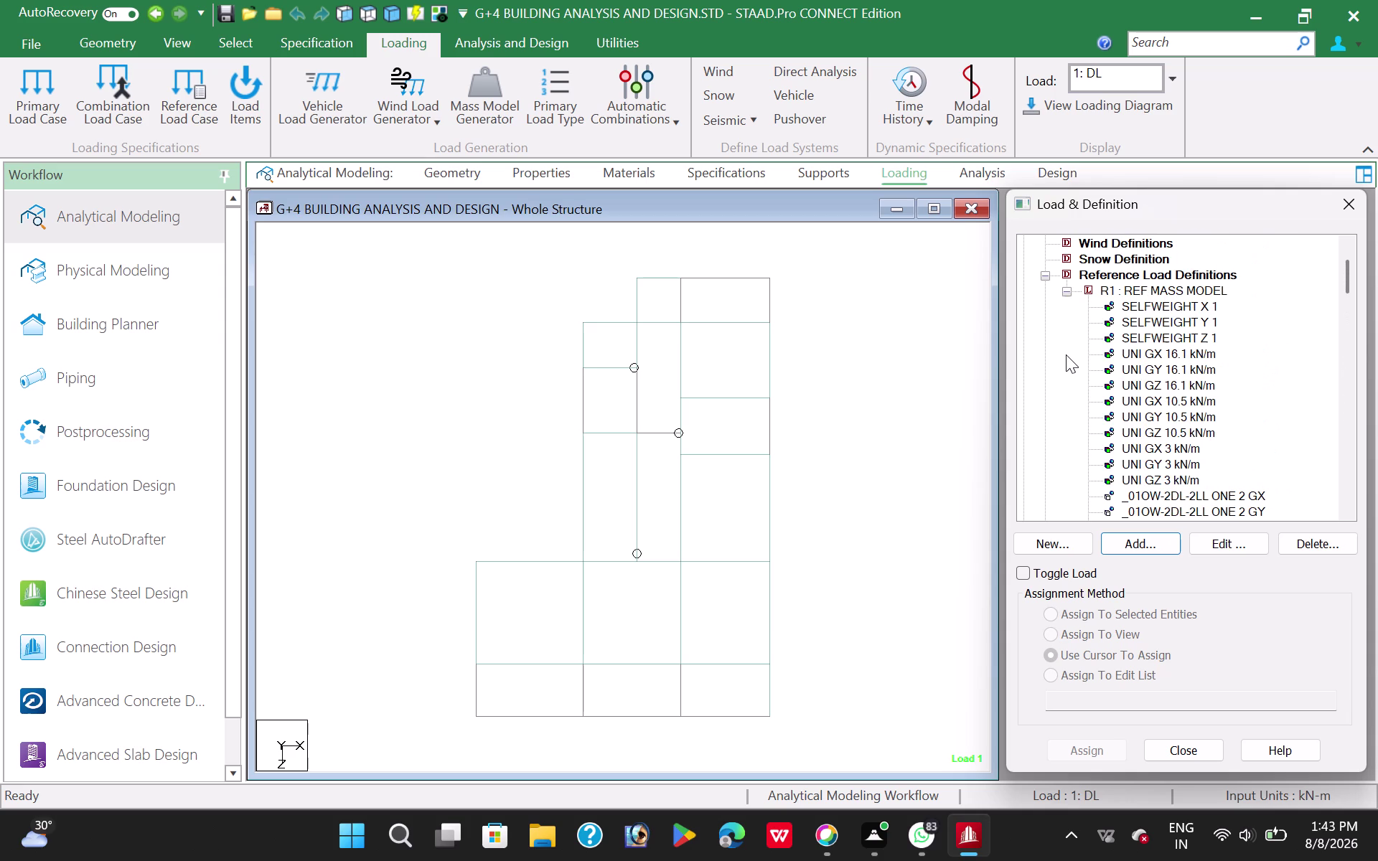
click(1044, 293)
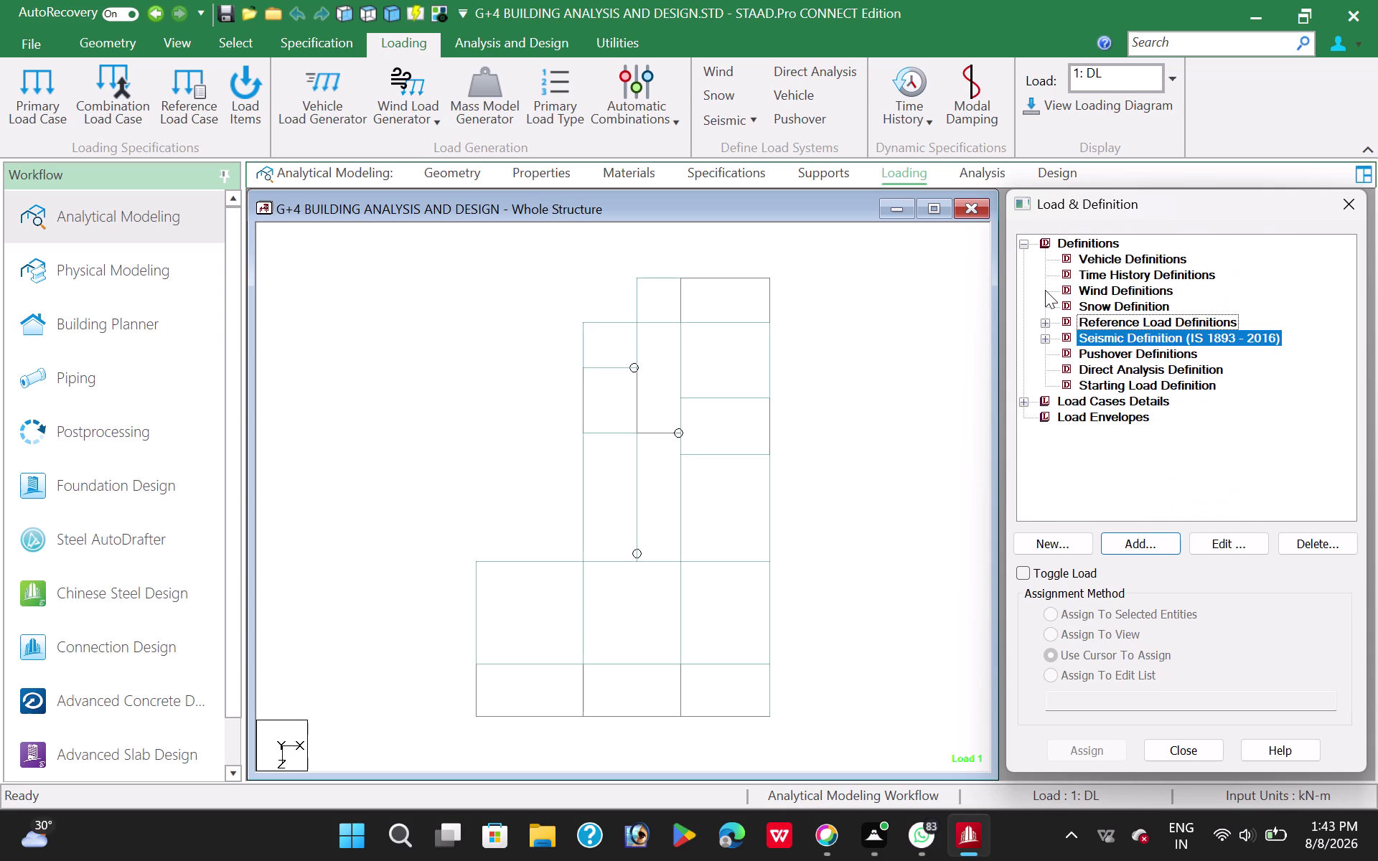